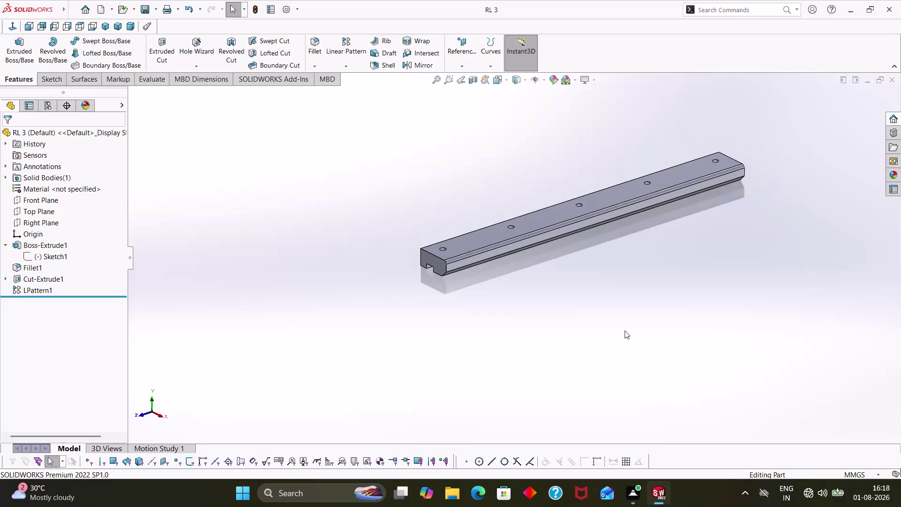
Flip through the Start menu, Widgets and Quick Settings, then open Windows Settings.
click(338, 492)
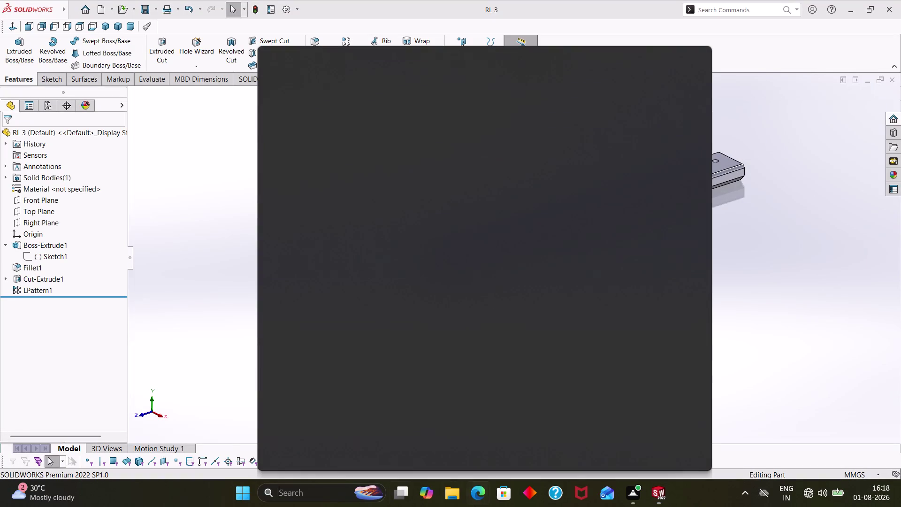
click(770, 277)
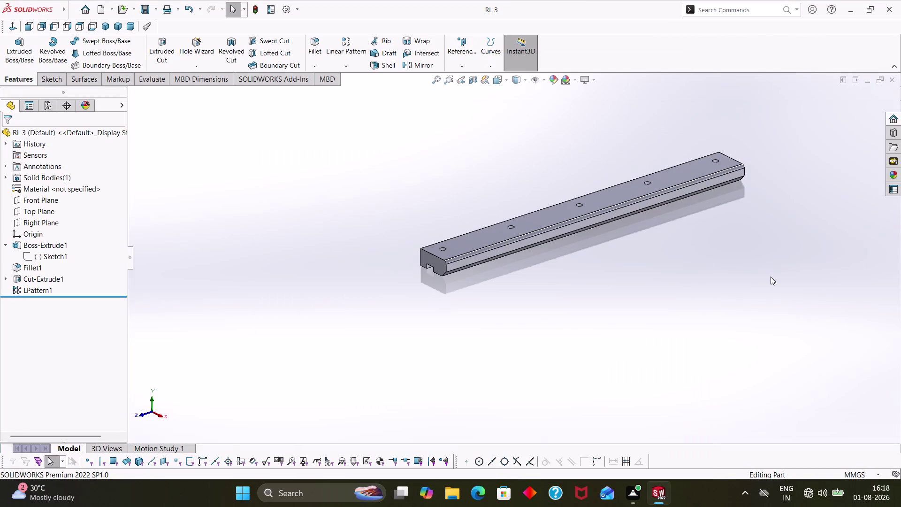
click(348, 485)
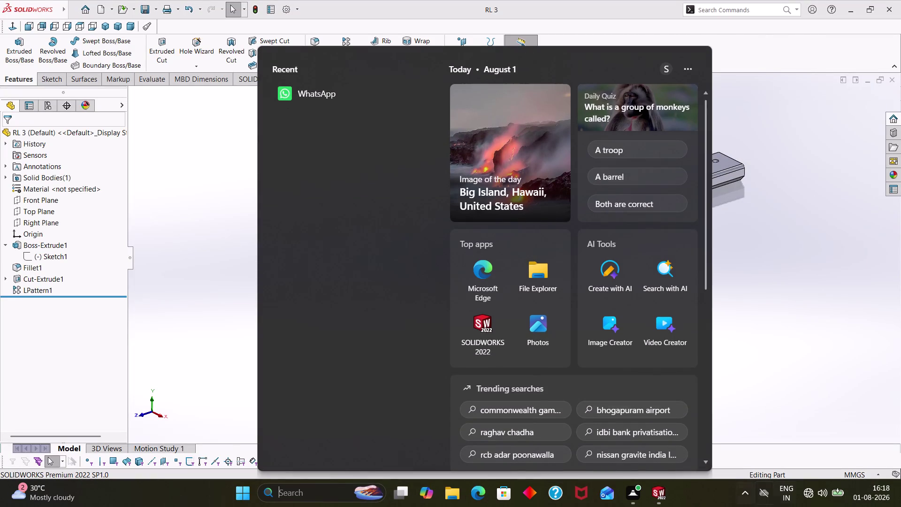
click(827, 425)
click(836, 498)
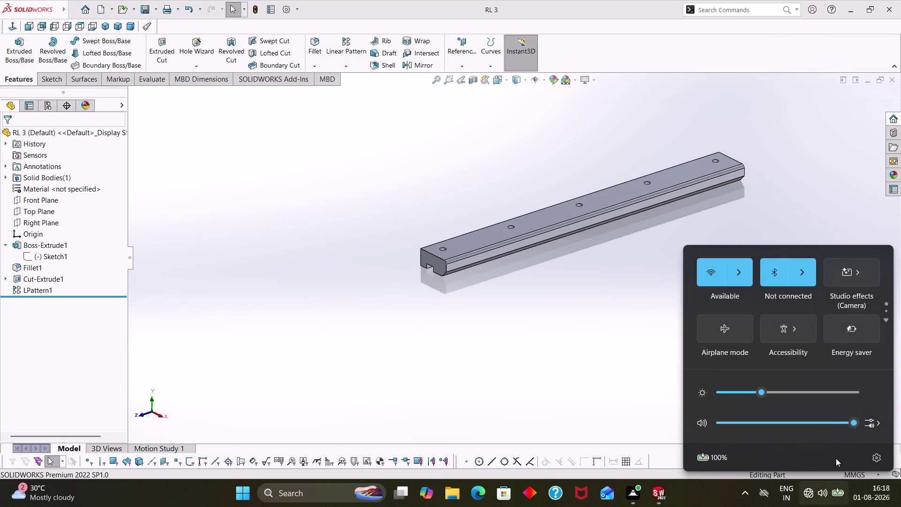
click(878, 457)
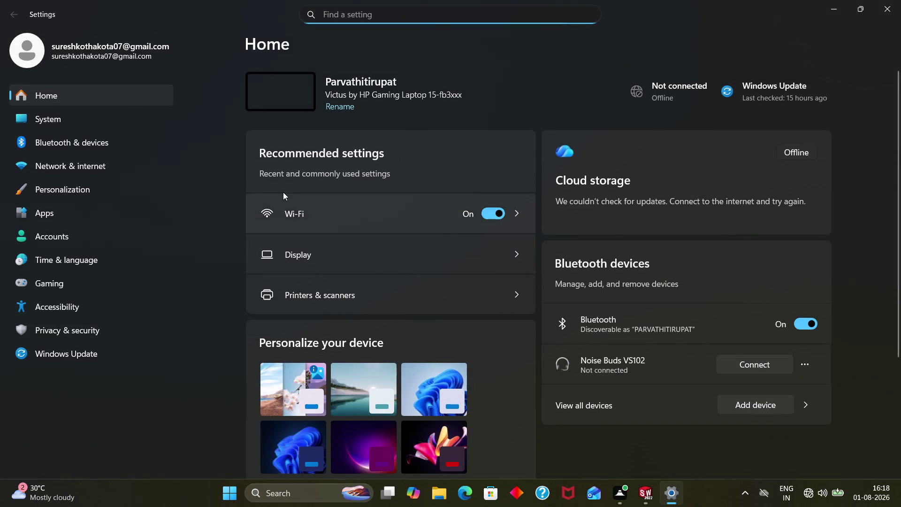
Go to Privacy & security and open the Windows Security page.
click(46, 336)
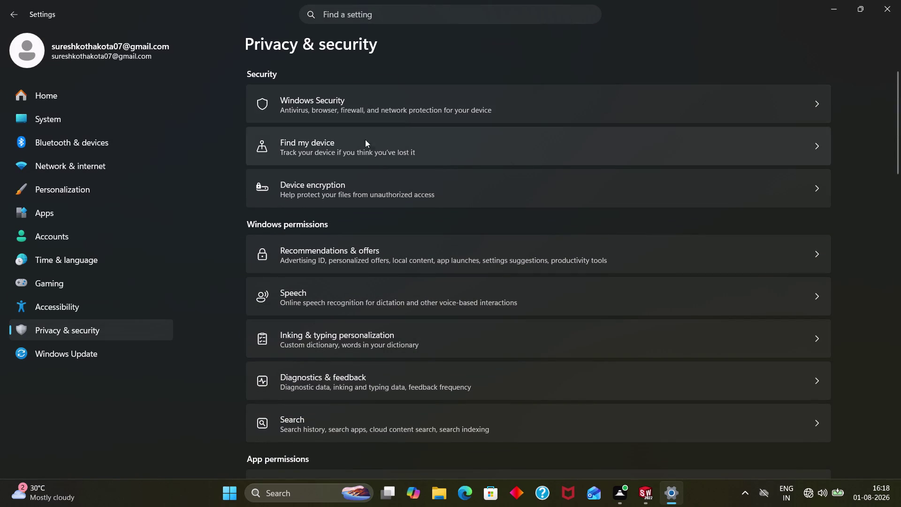
scroll(down, 3)
scroll(down, 3)
scroll(up, 3)
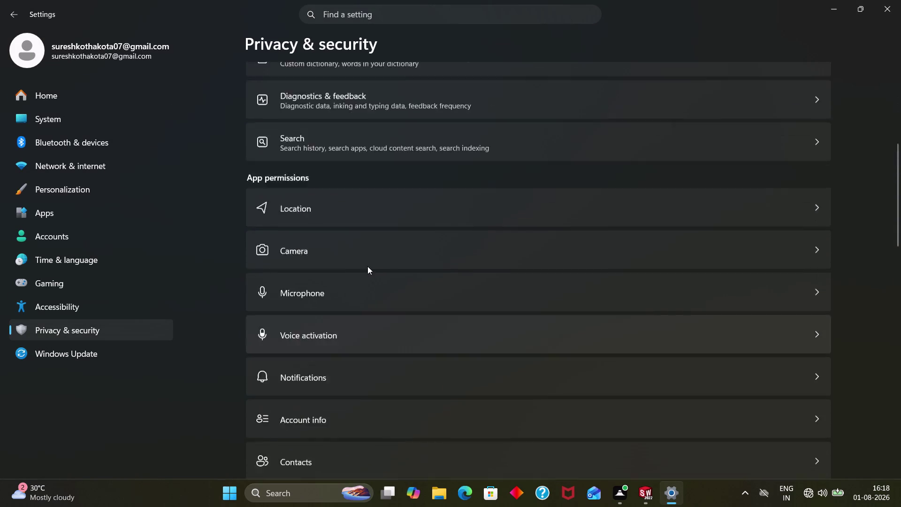
scroll(up, 3)
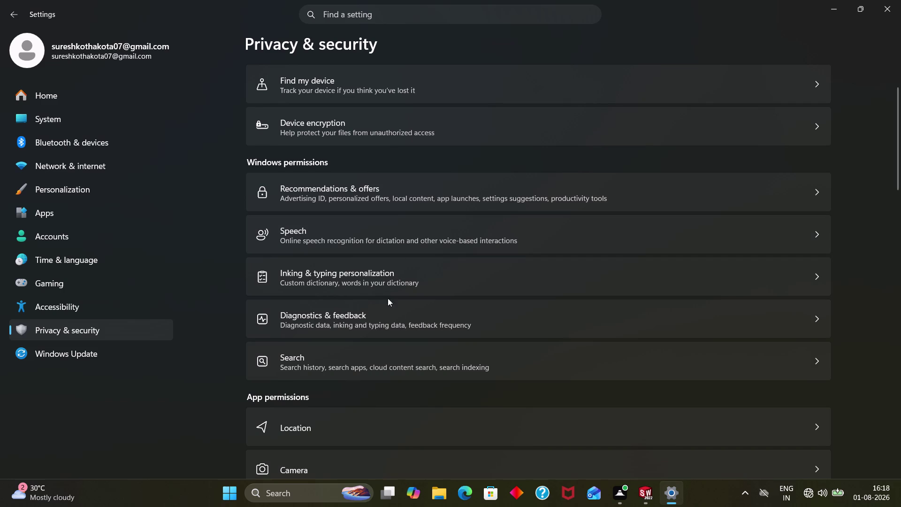
scroll(up, 3)
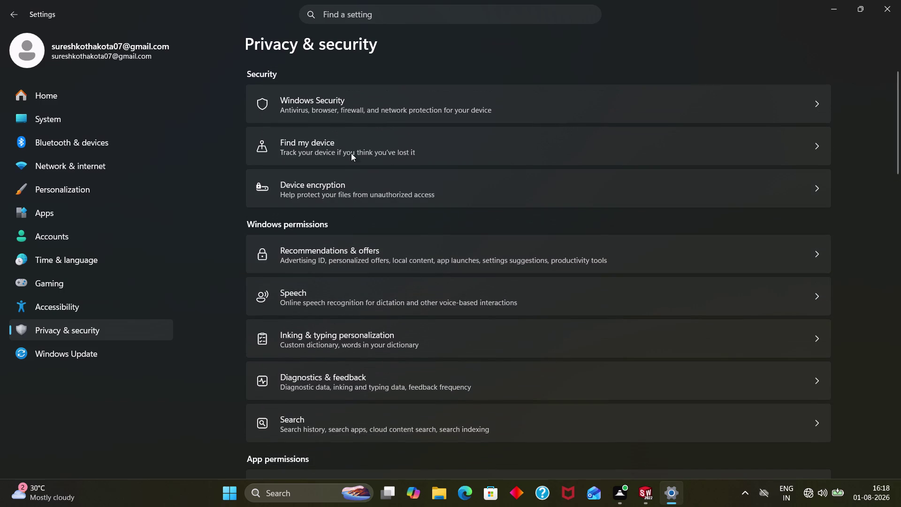
click(348, 102)
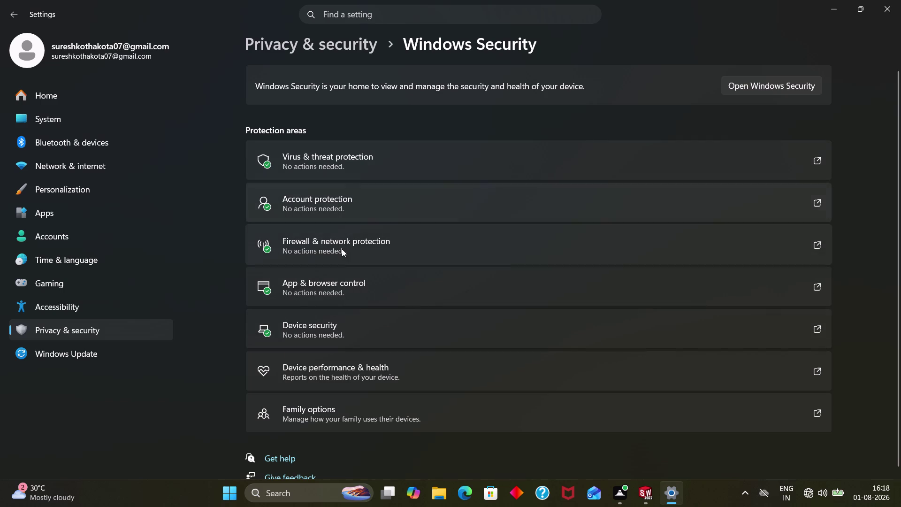
Launch the Windows Security app, close it, then close Settings.
click(325, 173)
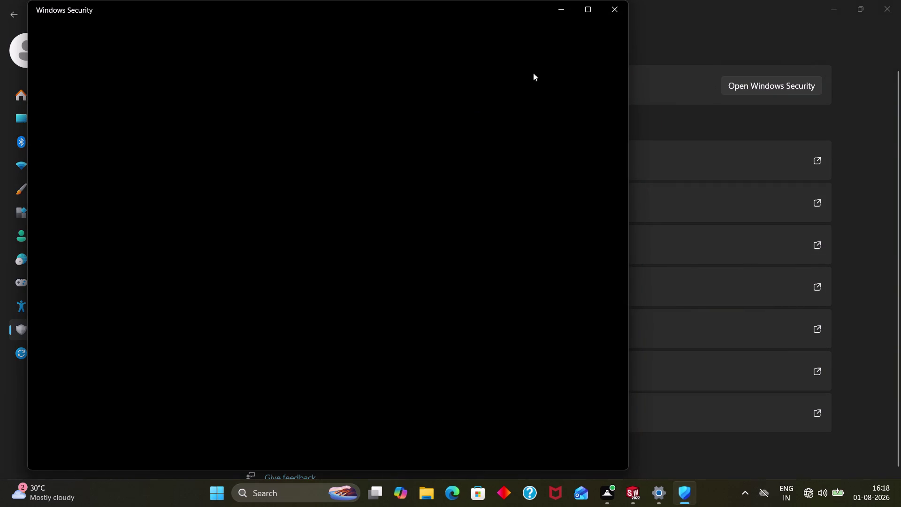
click(618, 10)
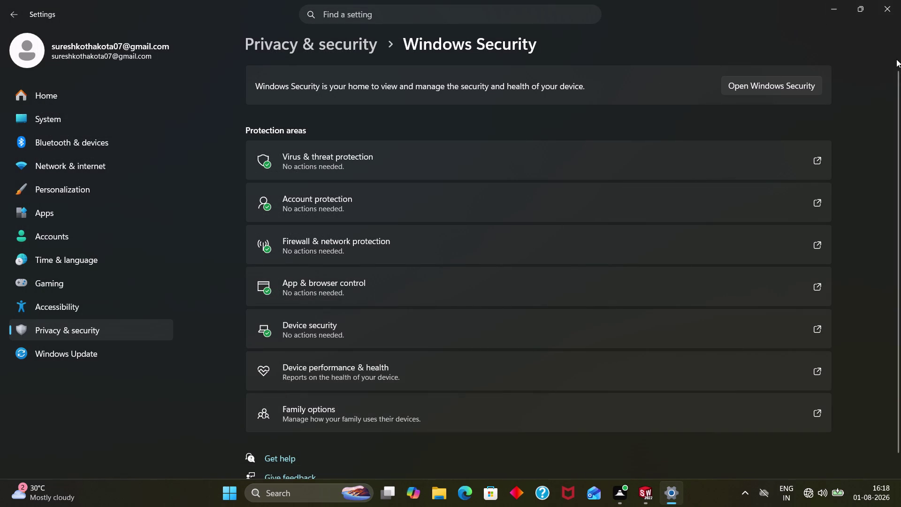
click(885, 12)
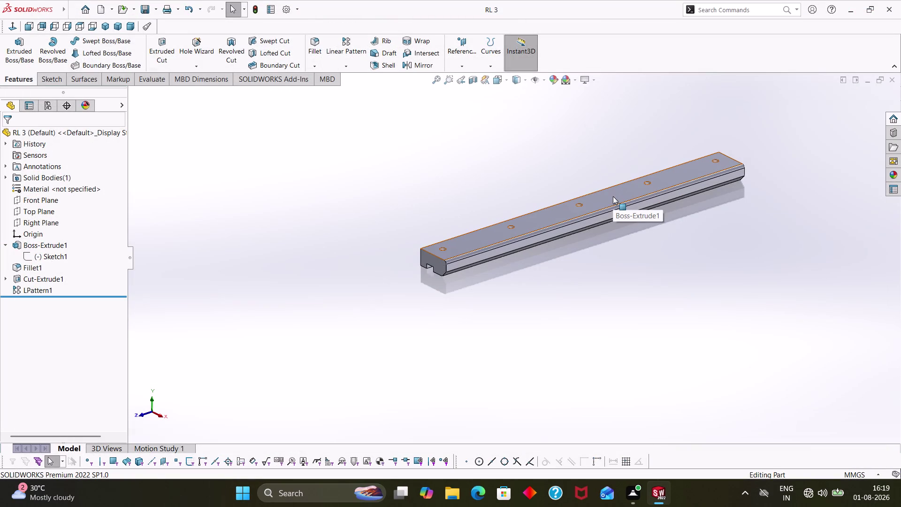
Create a new blank part, Part5, undoing a few stray actions.
key(ctrl+n)
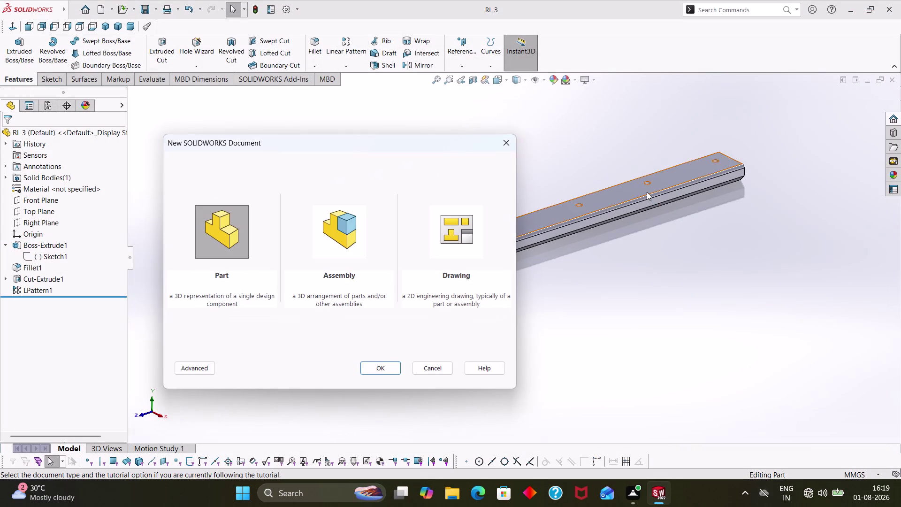
key(Return)
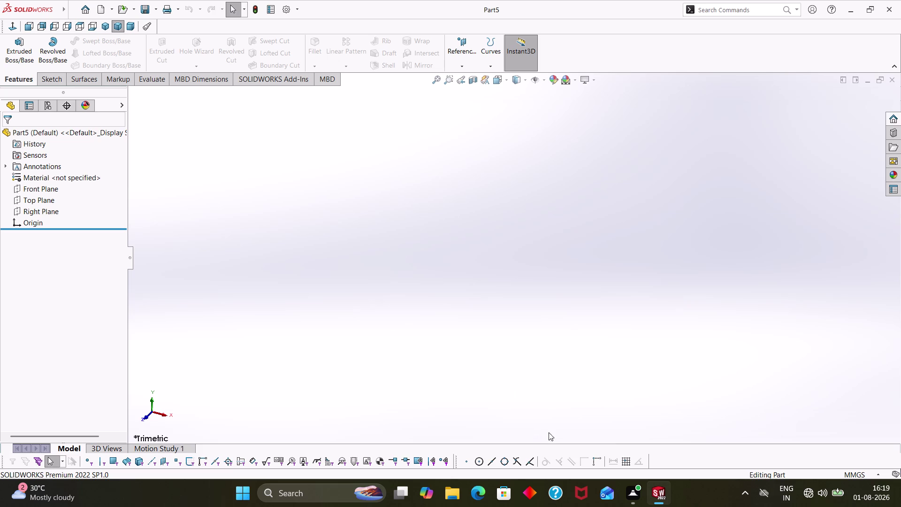
click(39, 75)
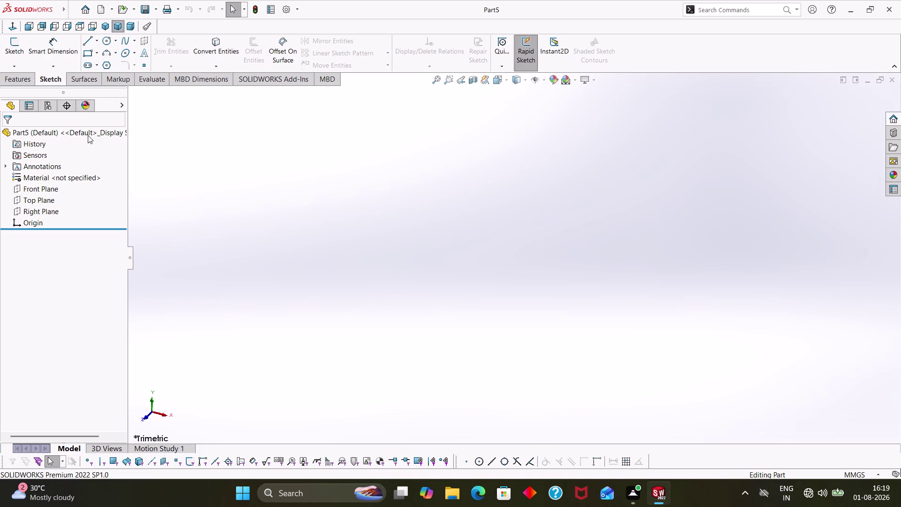
key(ctrl+z)
key(ctrl+z)
key(ctrl+z)
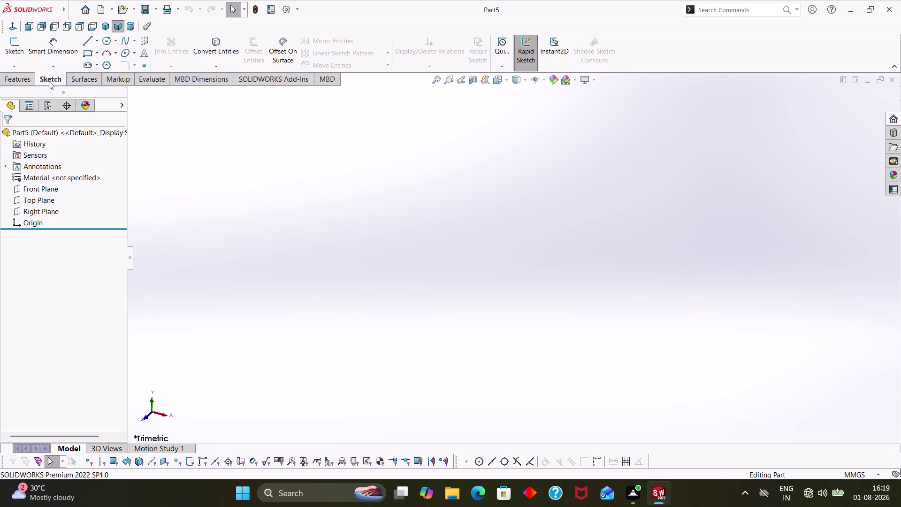
Show the Sketch commands and pick planes in the FeatureManager tree.
click(24, 76)
click(44, 77)
click(47, 191)
click(44, 203)
click(44, 191)
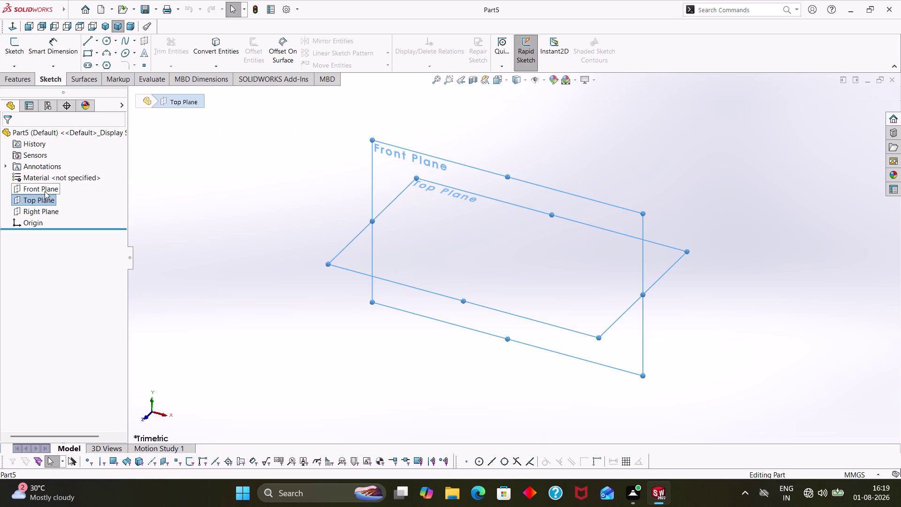
Select the reference planes and view the Right Plane normal to the screen.
click(39, 210)
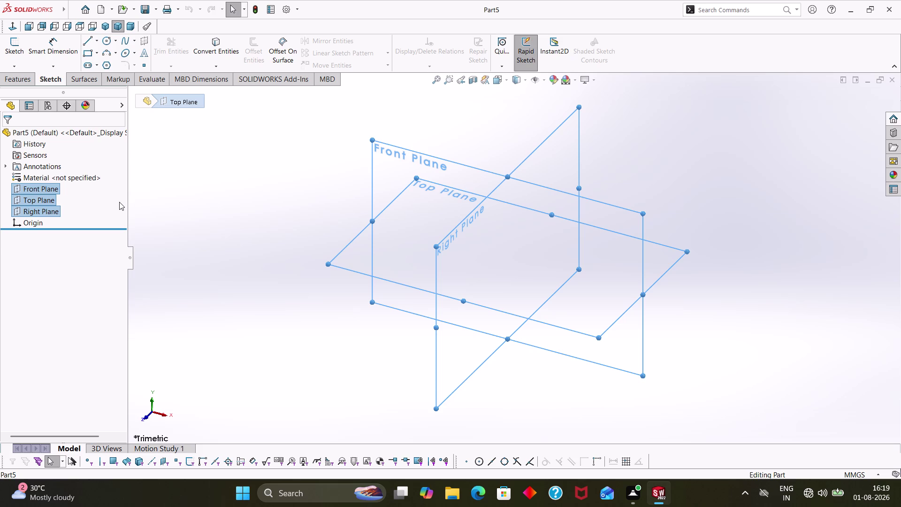
right_click(52, 209)
click(85, 201)
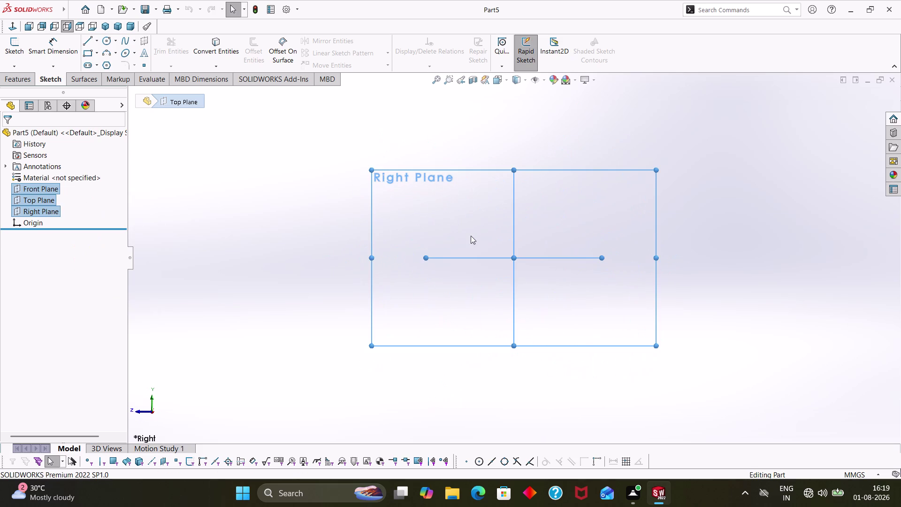
scroll(up, 3)
click(26, 211)
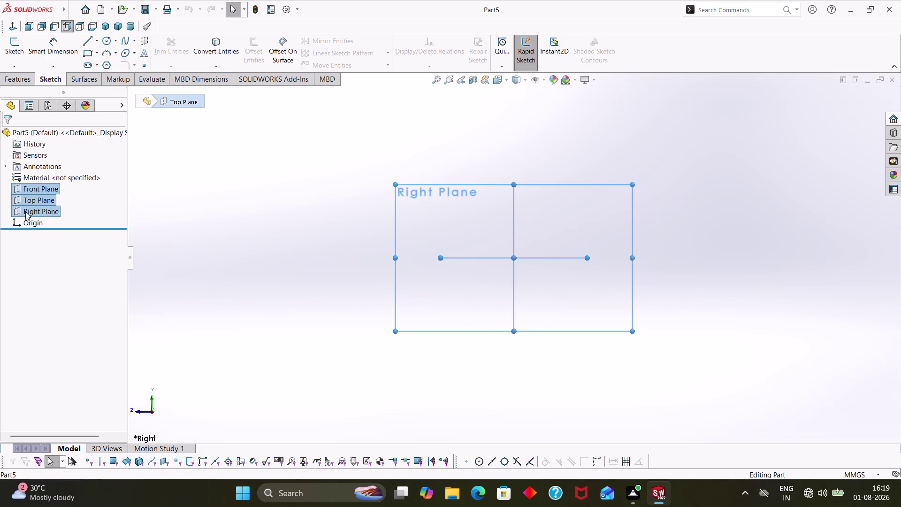
click(72, 202)
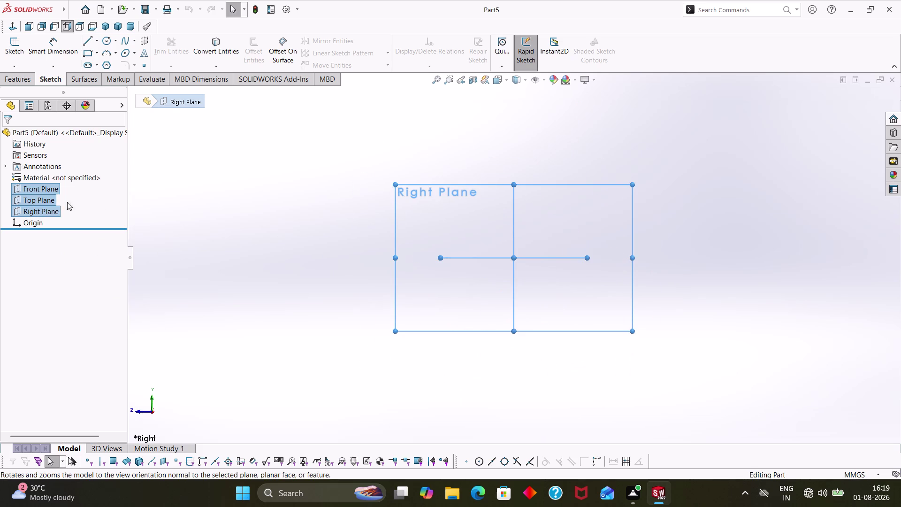
Reselect among Front, Top and Right Plane and start Sketch1 on Right Plane.
click(46, 186)
click(57, 172)
click(48, 195)
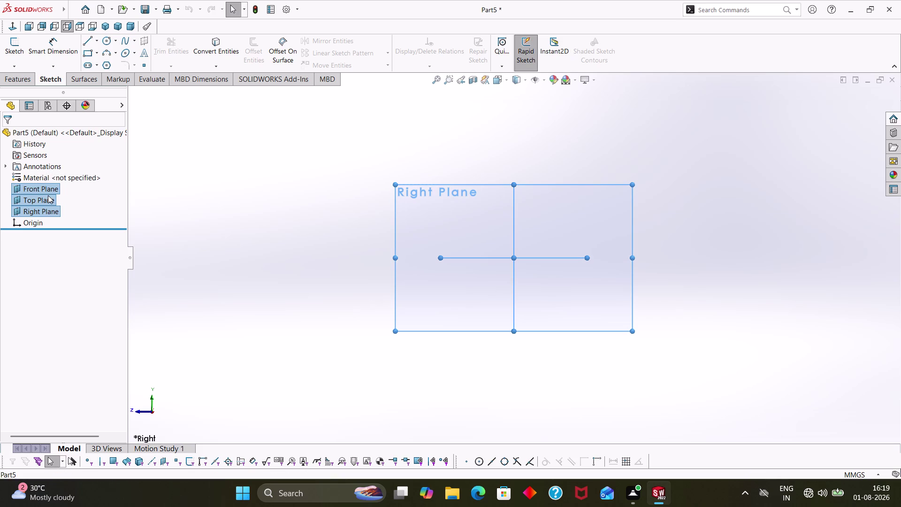
click(56, 182)
click(51, 205)
click(50, 210)
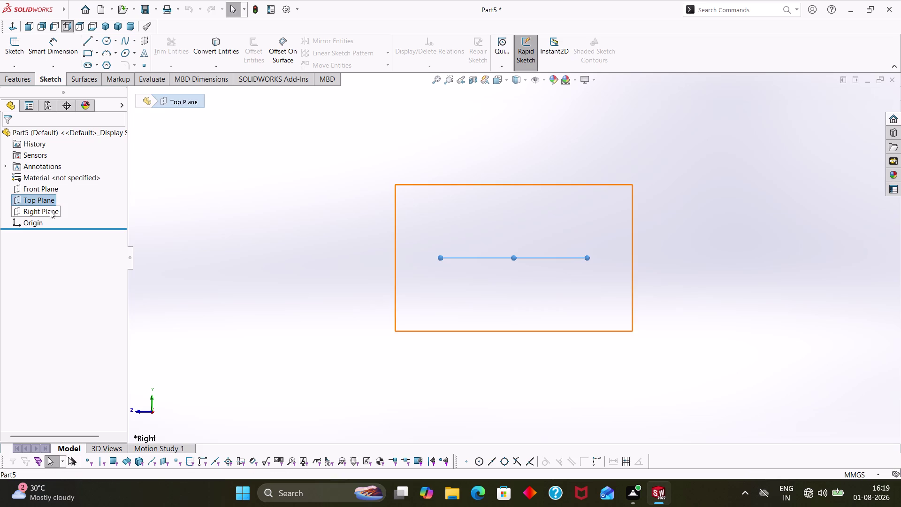
click(61, 196)
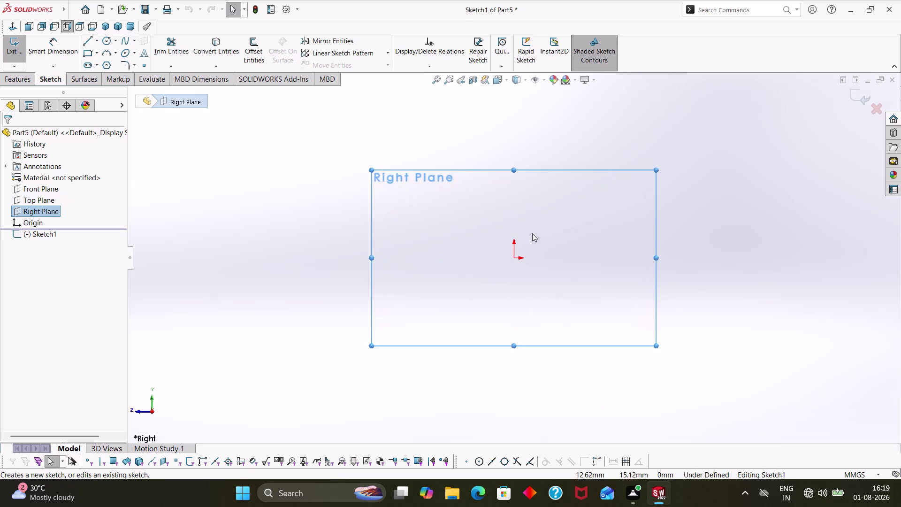
Draw the upright line at the origin and undo a misplaced top line.
scroll(up, 3)
right_drag(322, 203, 392, 211)
right_drag(329, 244, 226, 234)
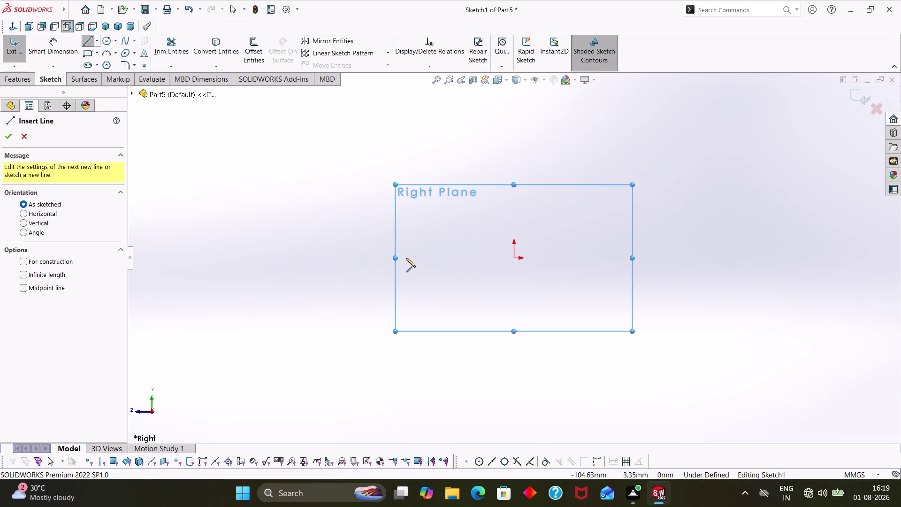
click(516, 258)
click(514, 212)
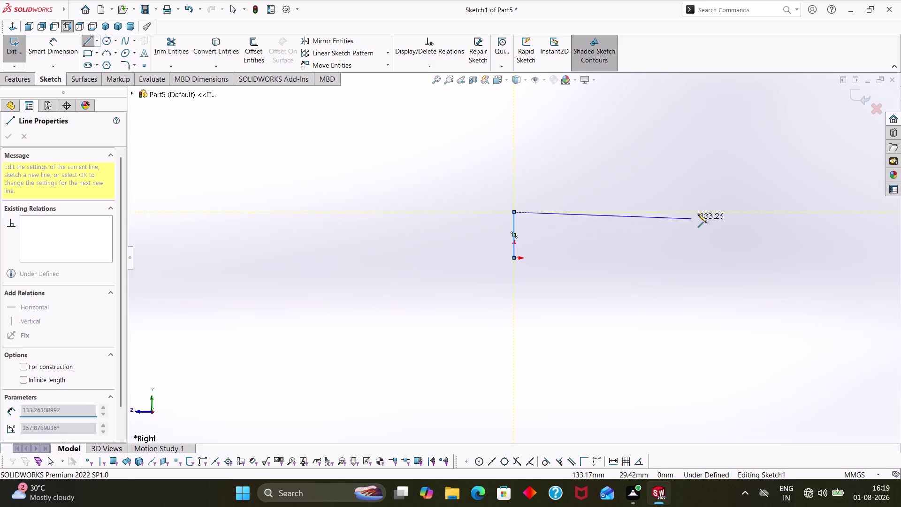
click(704, 209)
key(ctrl+z)
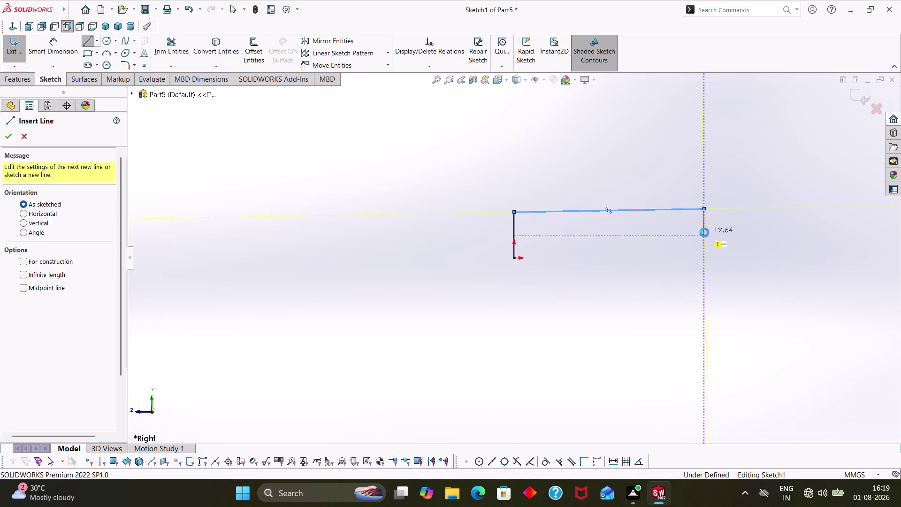
right_drag(660, 224, 471, 250)
Draw the top edge, right side and lower steps, closing back at the origin.
click(512, 212)
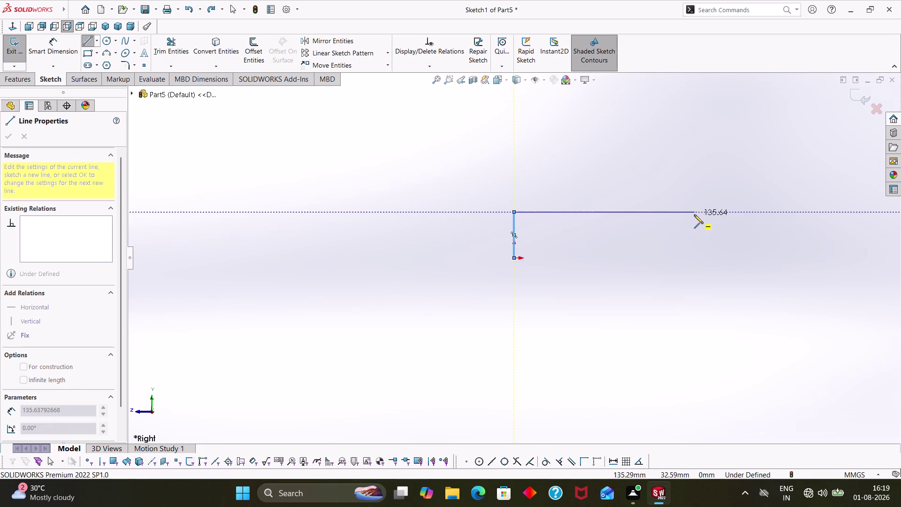
click(695, 213)
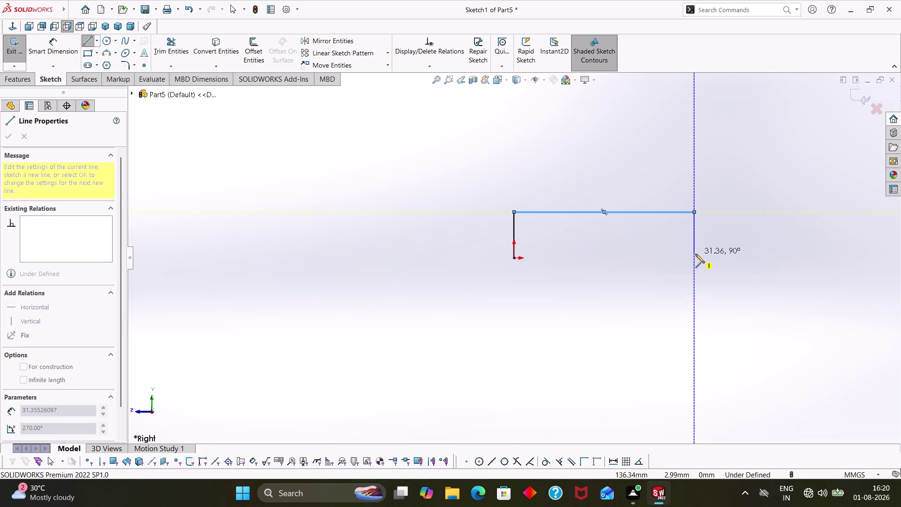
click(696, 253)
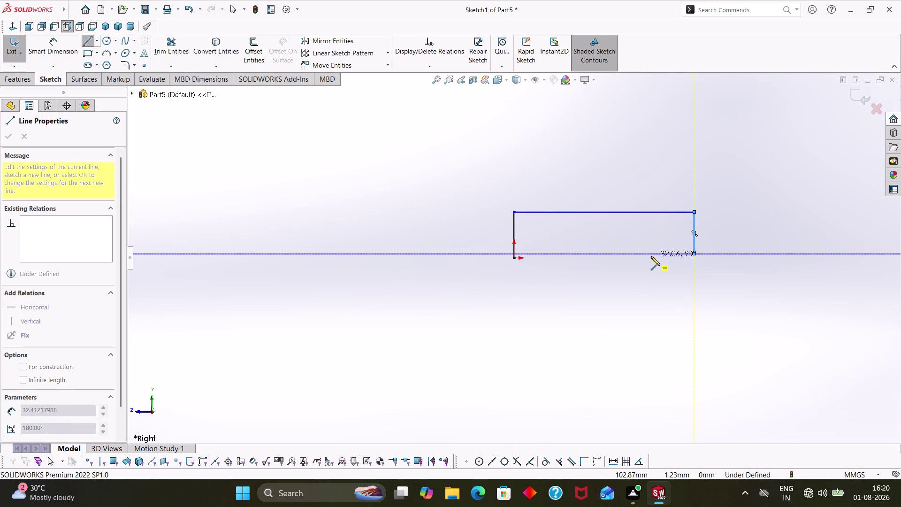
click(647, 255)
click(645, 275)
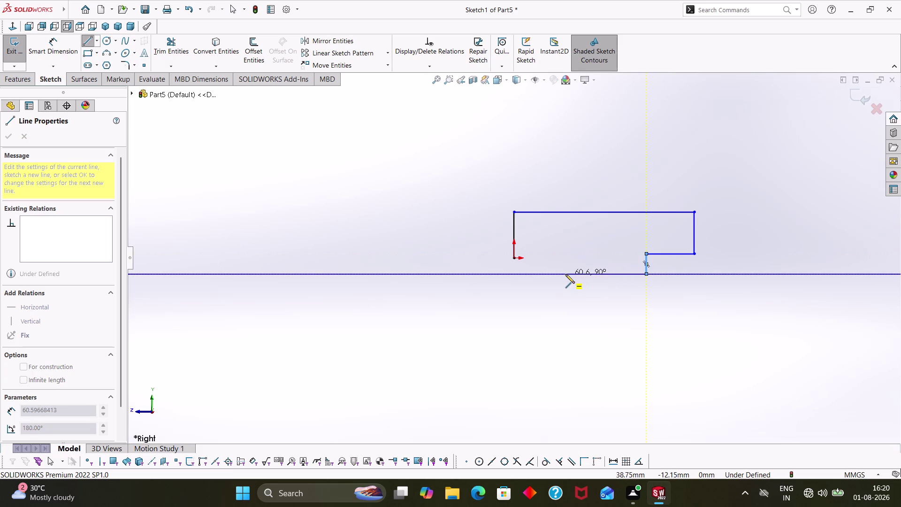
click(565, 273)
click(565, 256)
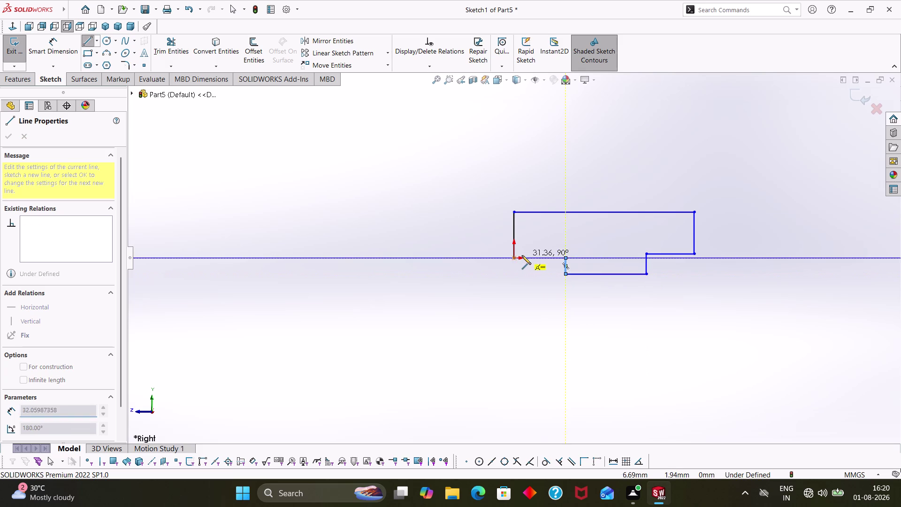
click(514, 259)
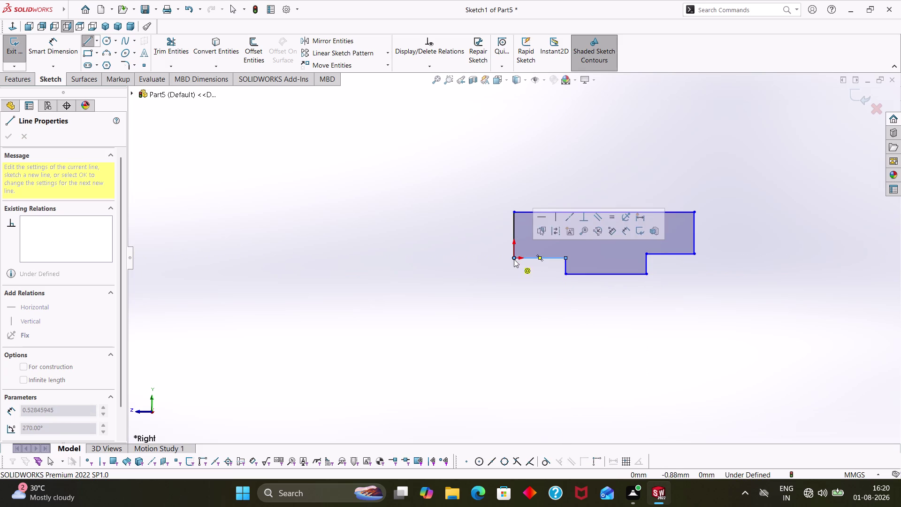
Exit the Line tool and begin dimensioning with a mouse gesture.
key(Escape)
key(Escape)
key(Escape)
right_drag(546, 342, 539, 242)
click(514, 209)
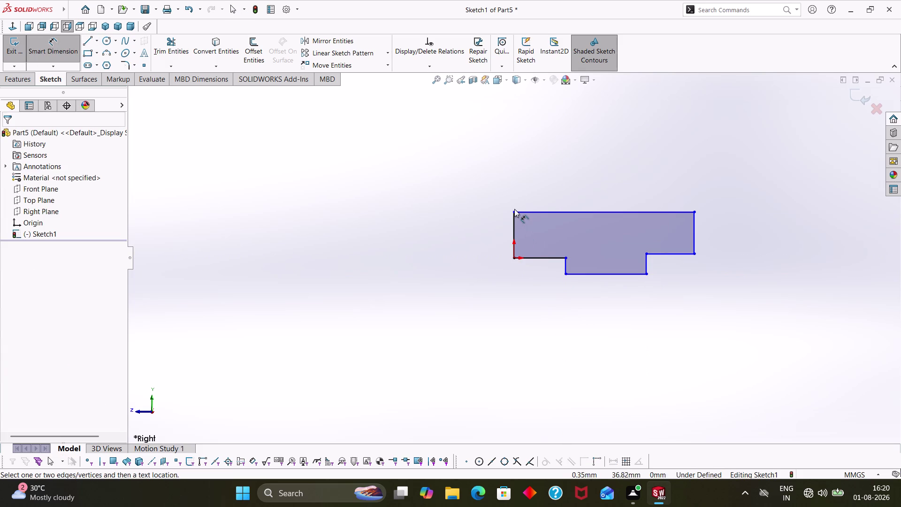
Add the 40 overall height and 10 step height dimensions on the left.
click(514, 214)
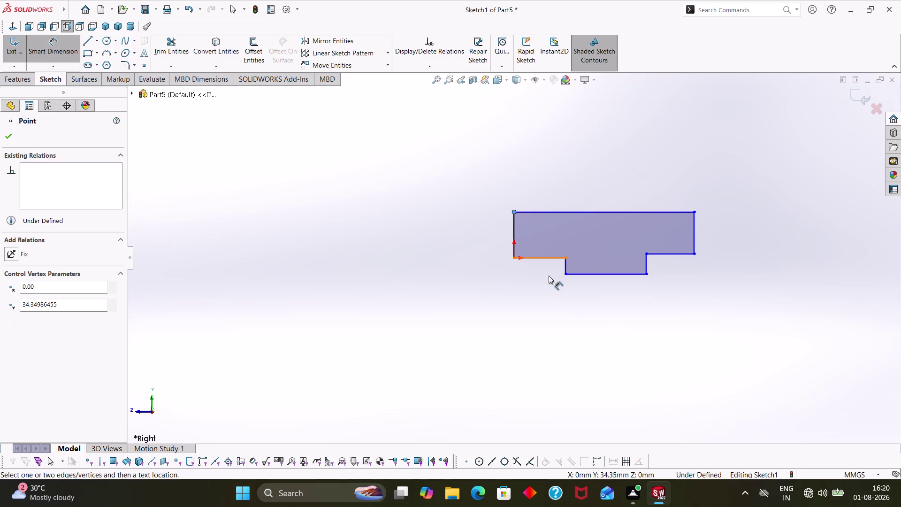
click(564, 274)
click(459, 260)
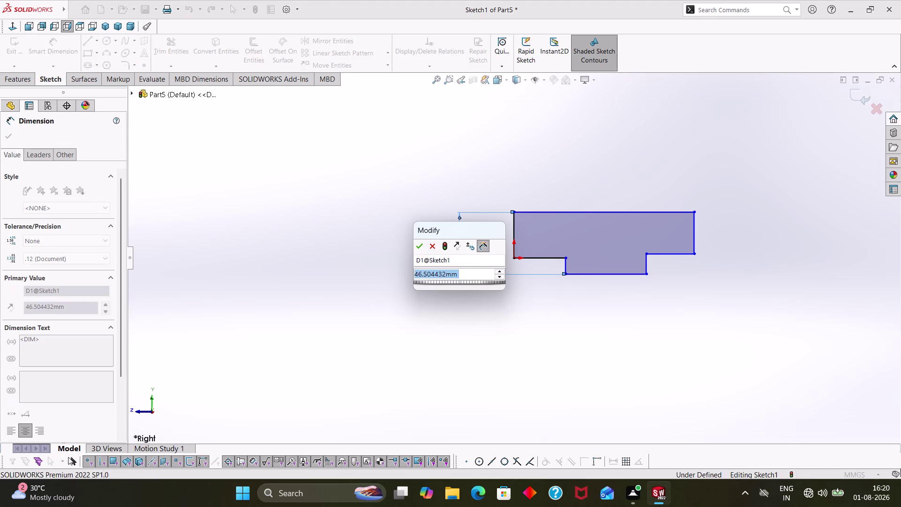
text(40)
key(Return)
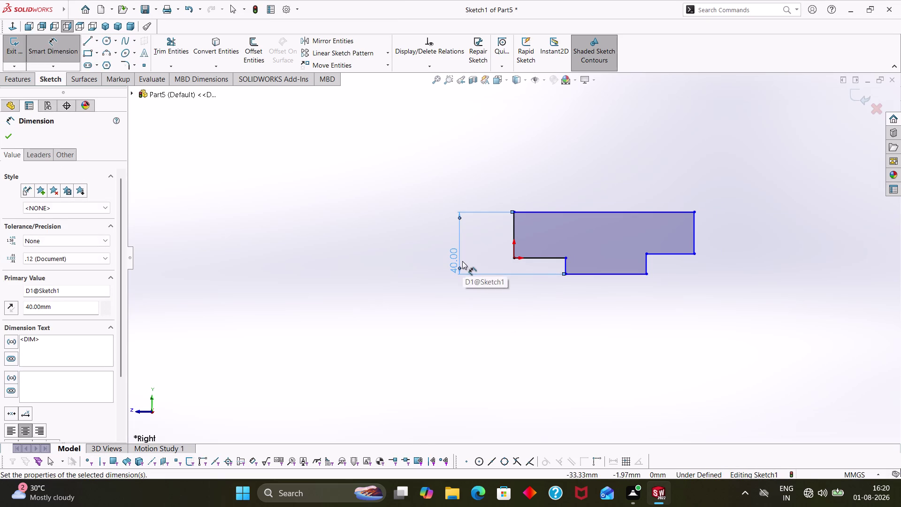
click(457, 282)
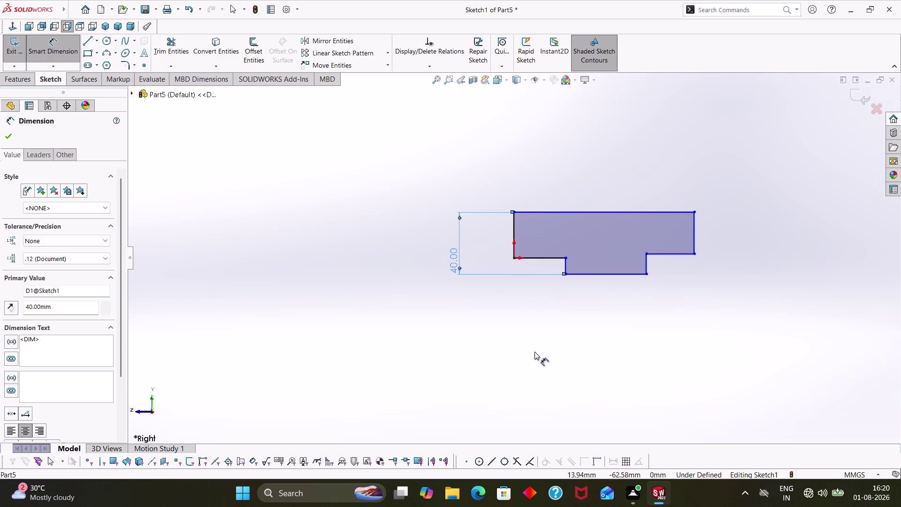
click(566, 265)
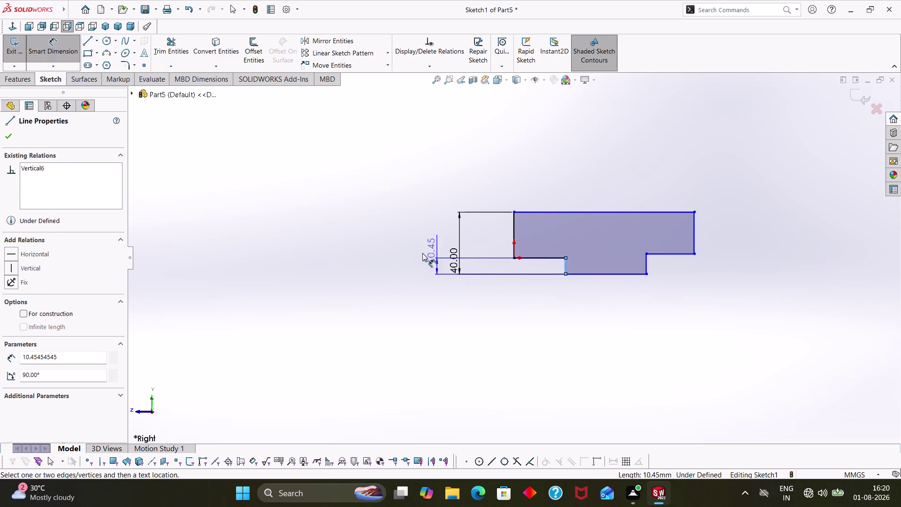
click(417, 254)
text(10)
key(Return)
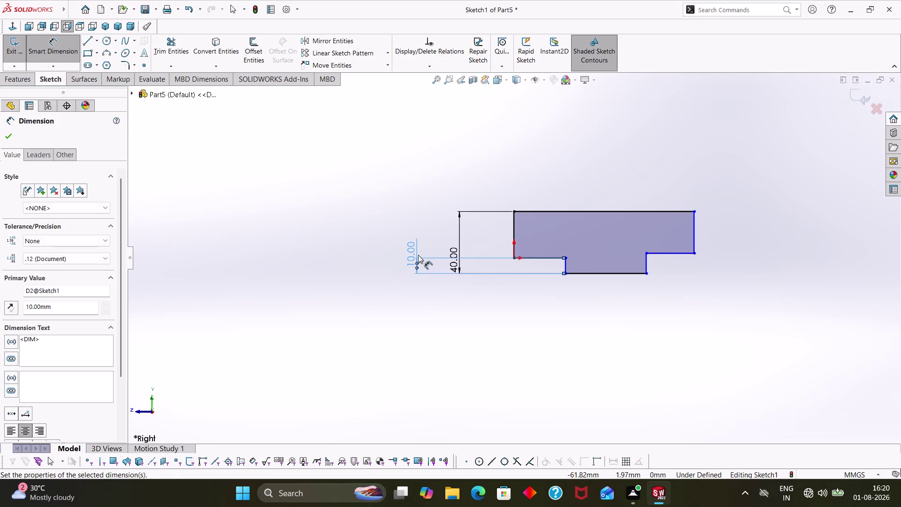
Dimension the top edge with a 248 overall length.
click(563, 323)
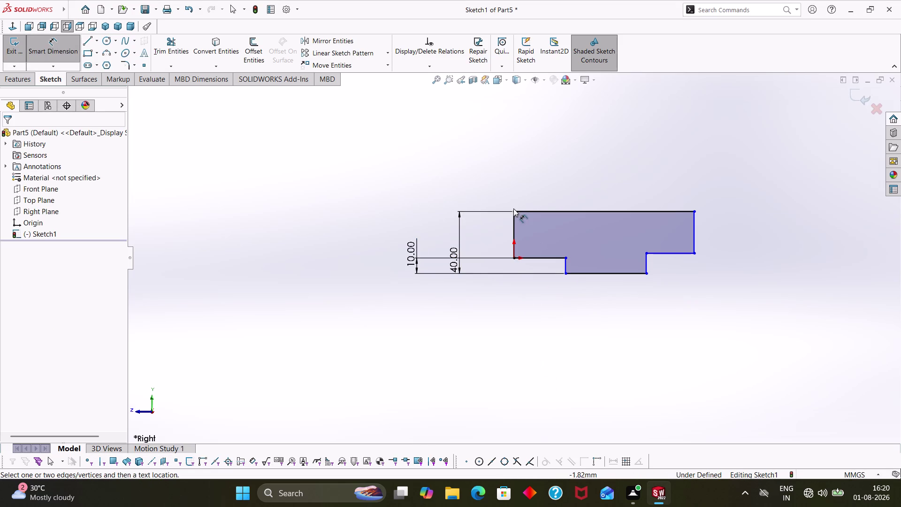
click(515, 209)
click(695, 208)
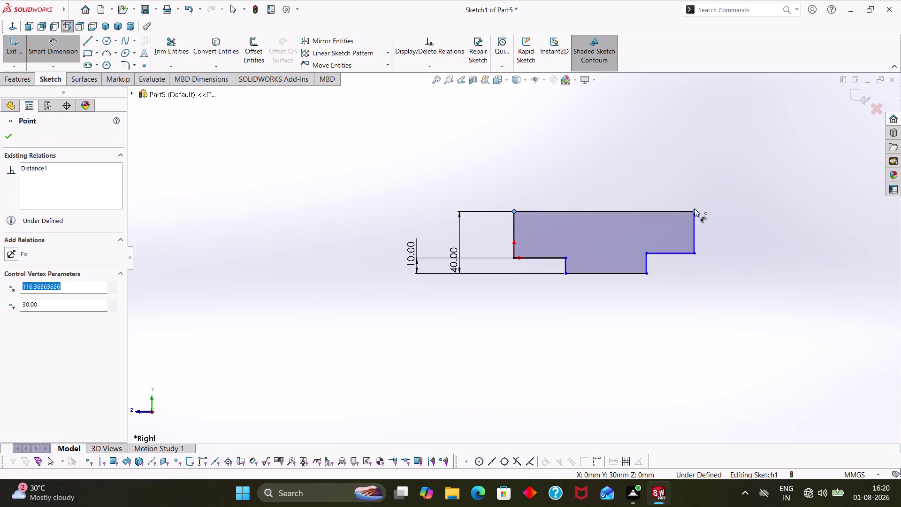
click(623, 177)
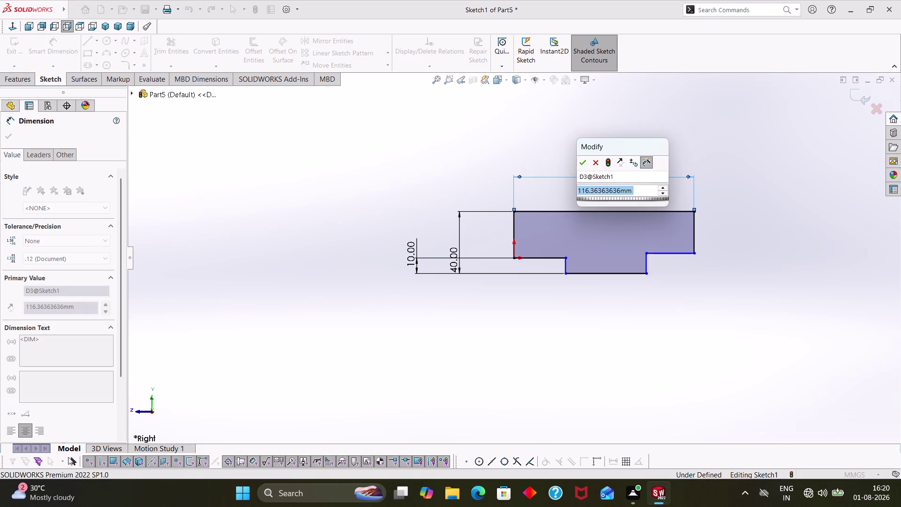
text(2)
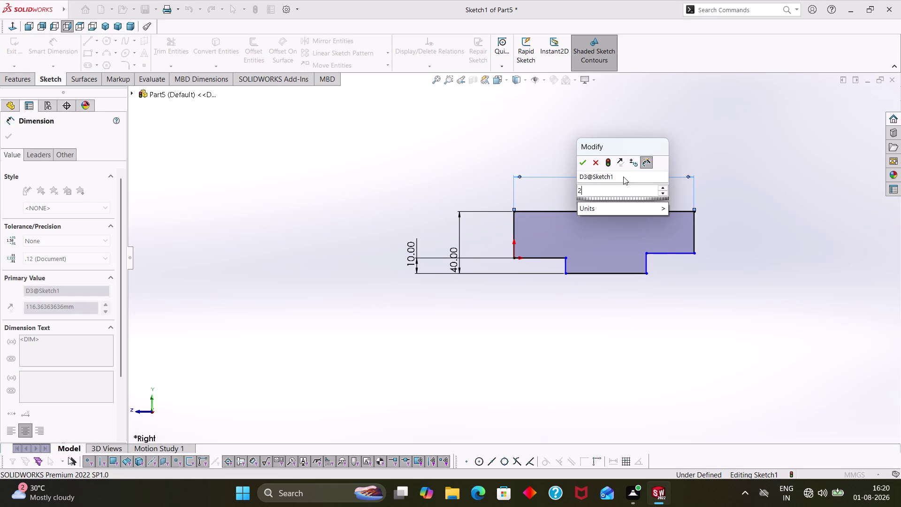
text(48)
key(Return)
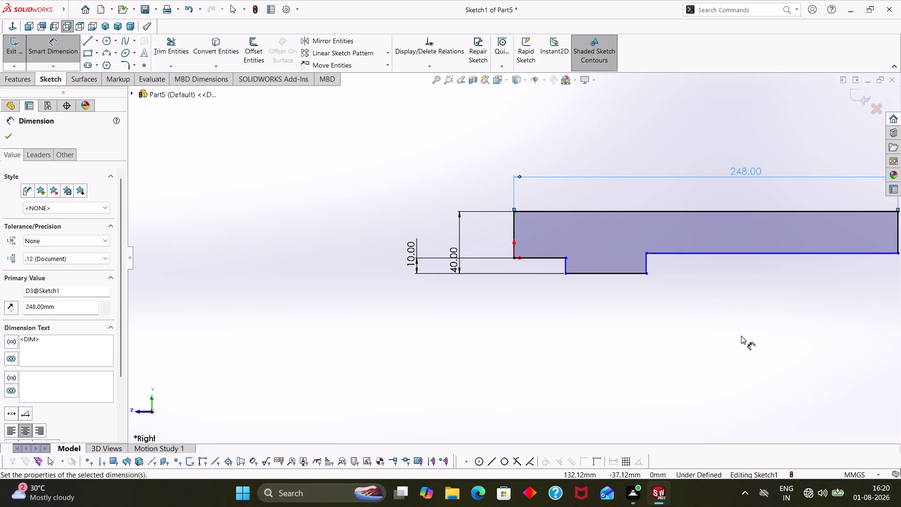
Drag the lower step's edge to widen it toward the right.
scroll(up, 3)
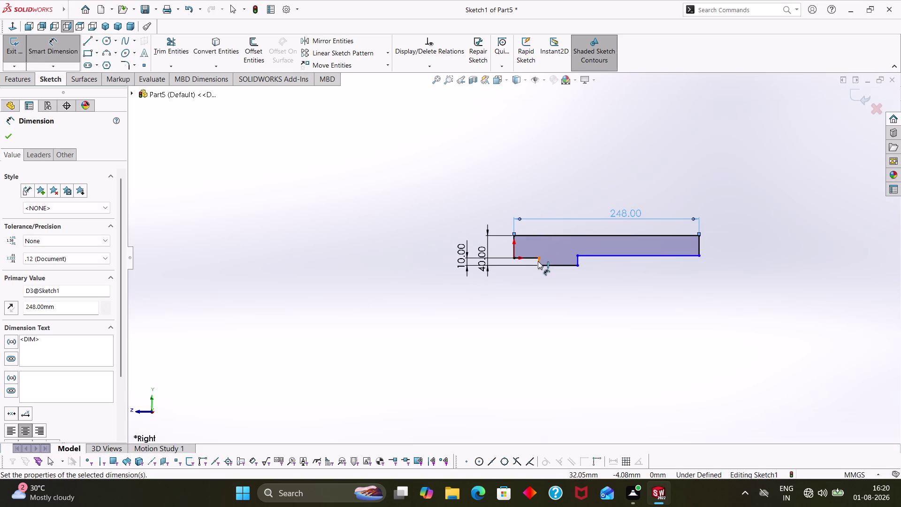
drag(578, 258, 641, 264)
key(Escape)
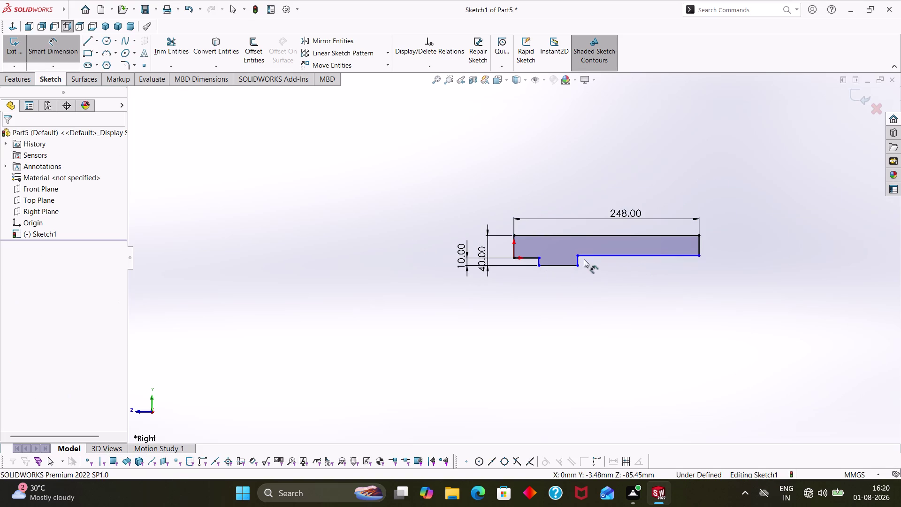
key(Escape)
drag(577, 255, 624, 256)
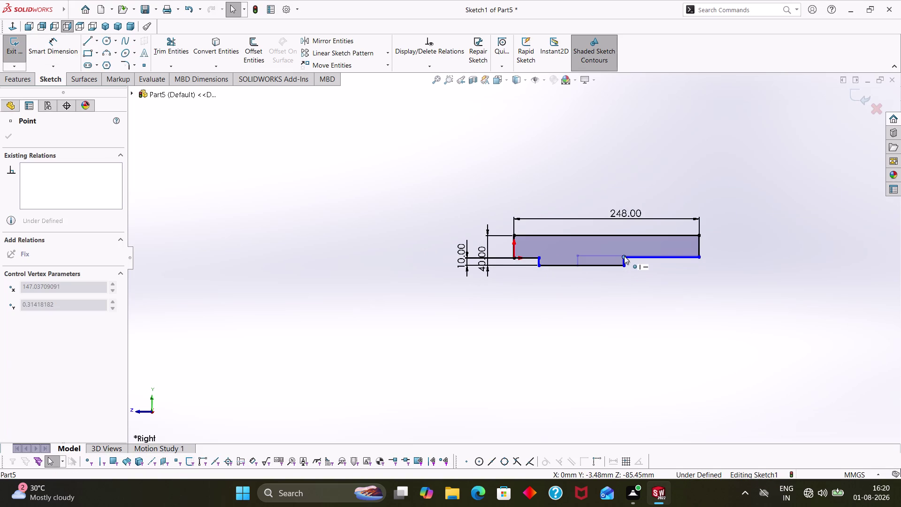
drag(624, 256, 624, 255)
Select both bottom edges of the lower step in the Properties PropertyManager.
click(623, 303)
click(532, 257)
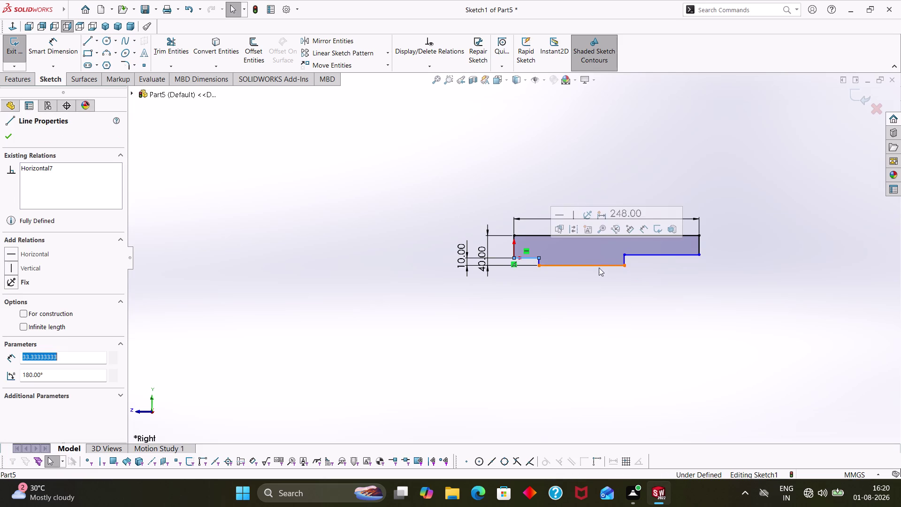
click(641, 255)
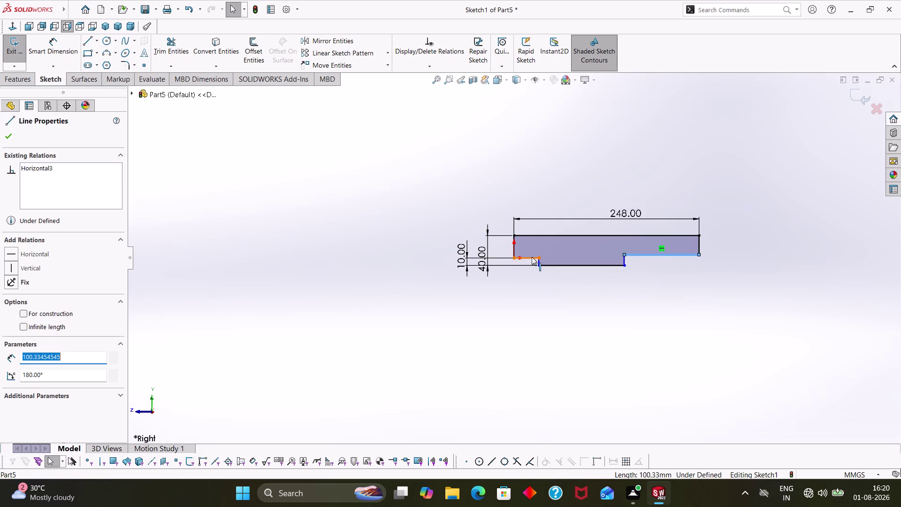
click(532, 257)
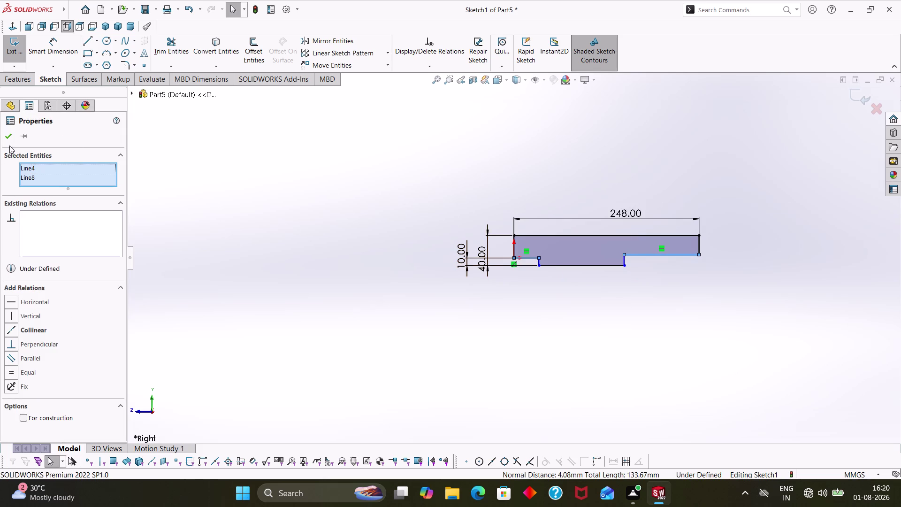
click(10, 140)
click(683, 433)
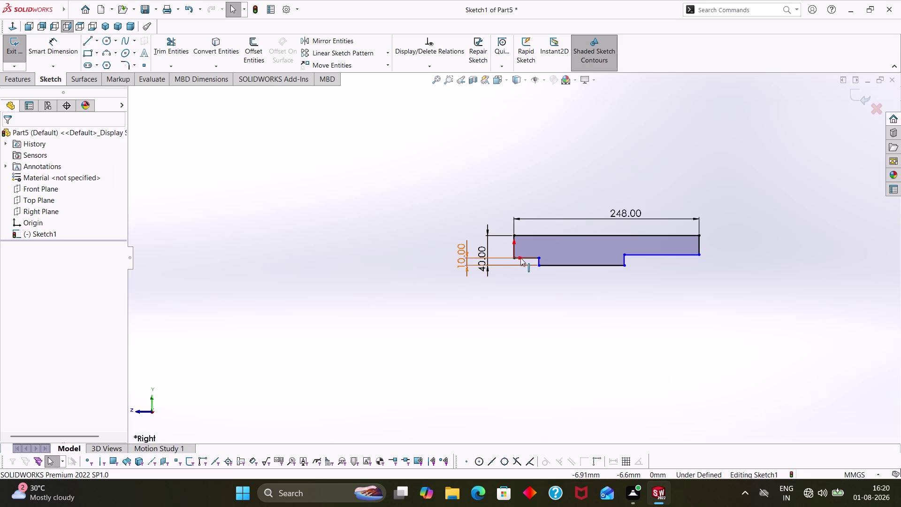
key(Escape)
Reselect the two lower edges and change their relations in the PropertyManager.
click(528, 258)
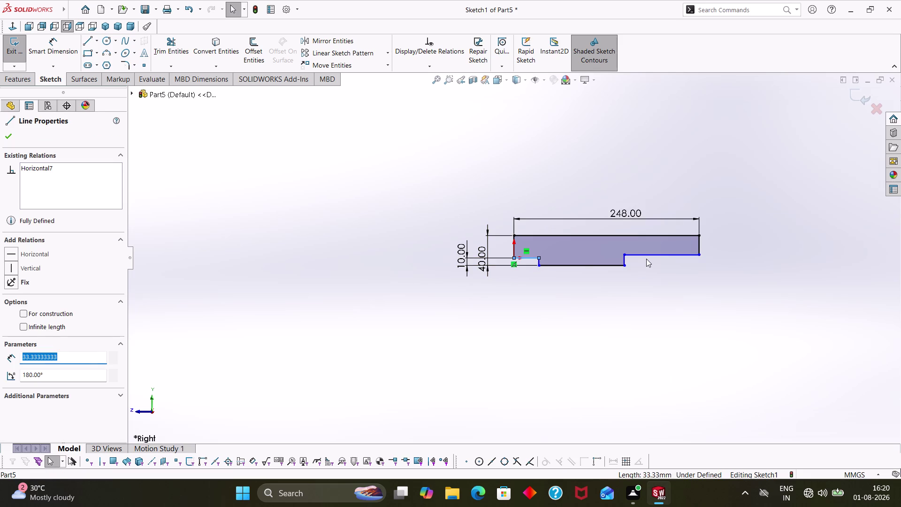
click(646, 253)
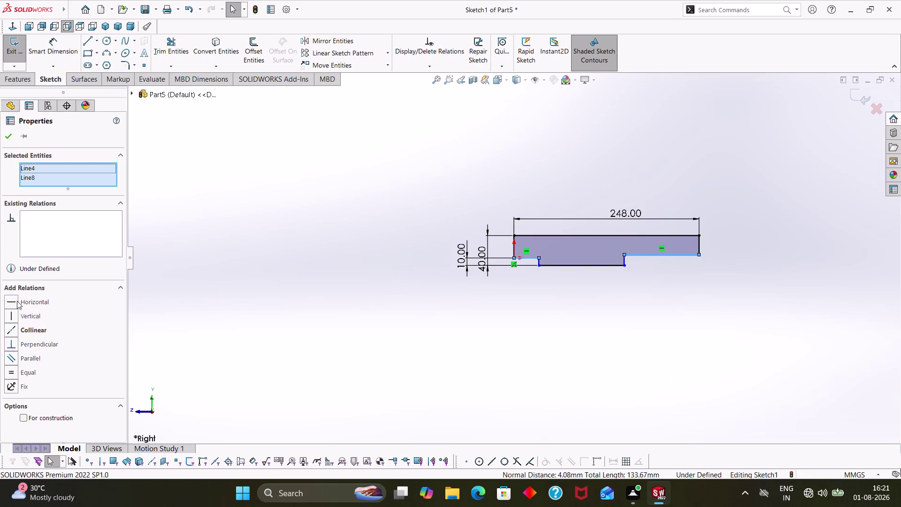
click(17, 298)
click(5, 141)
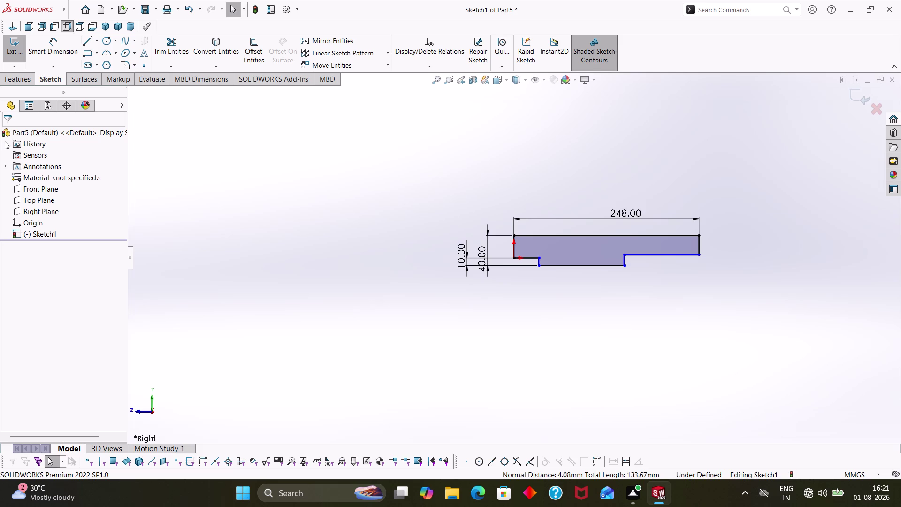
scroll(up, 3)
right_drag(574, 344, 586, 239)
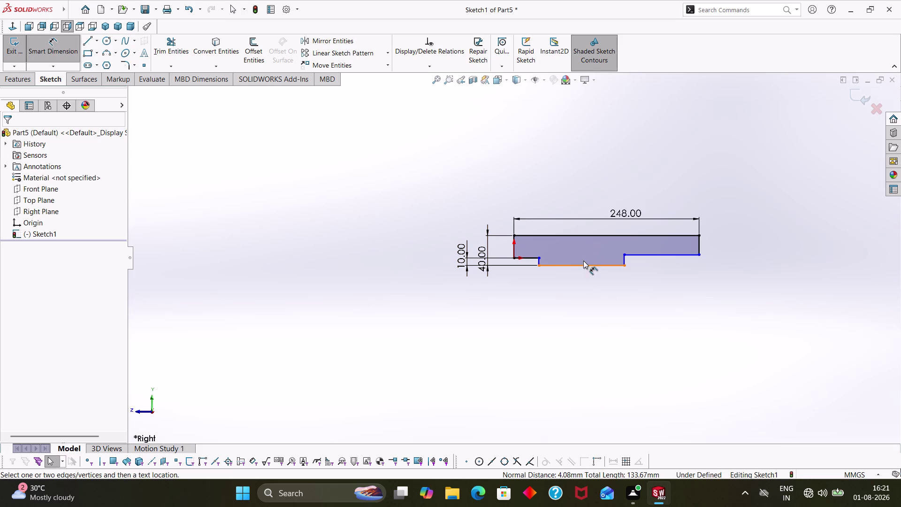
Dimension the lower step's bottom edge at 138 mm, placed below the profile.
click(584, 267)
click(581, 330)
text(1)
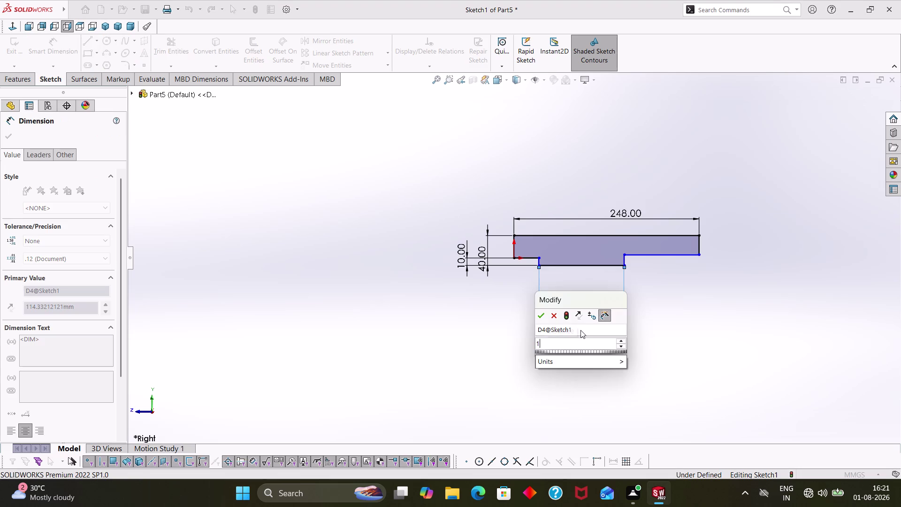
text(38)
key(Return)
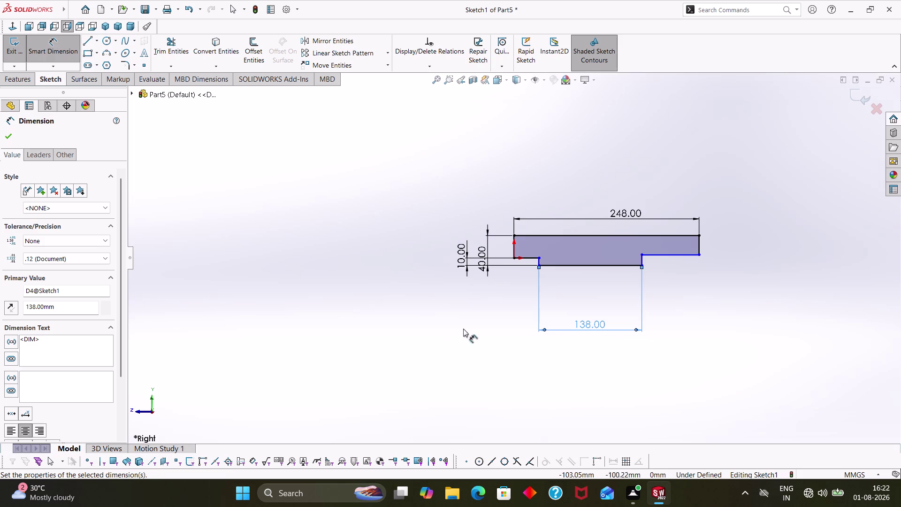
click(661, 324)
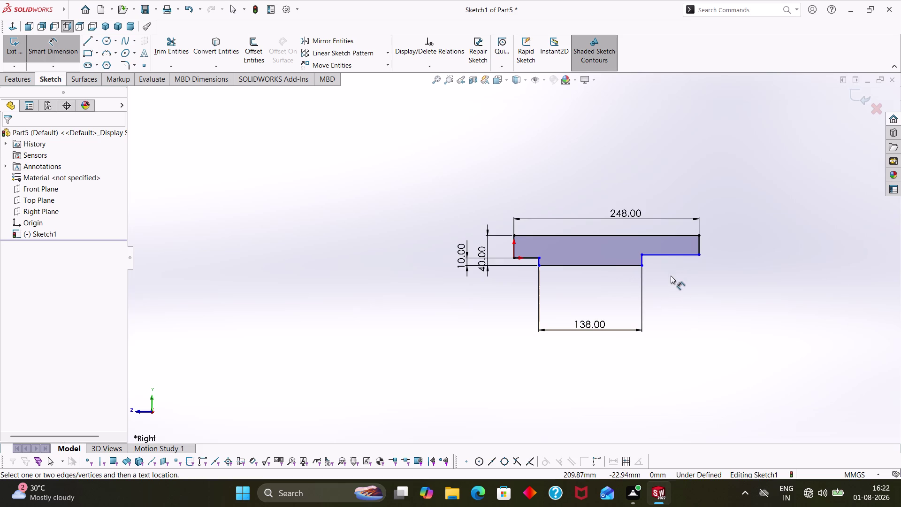
Give the two lower edges an equal-length relation.
key(Escape)
key(Escape)
click(670, 257)
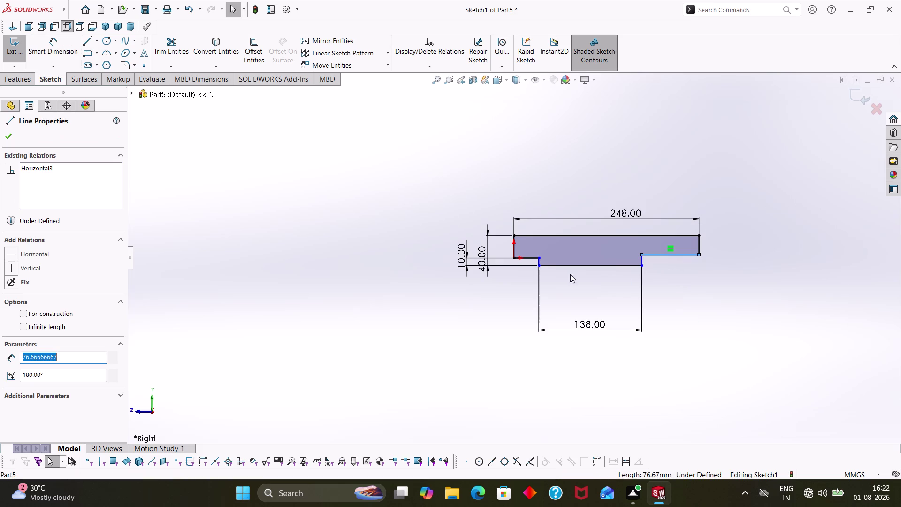
click(532, 258)
click(10, 366)
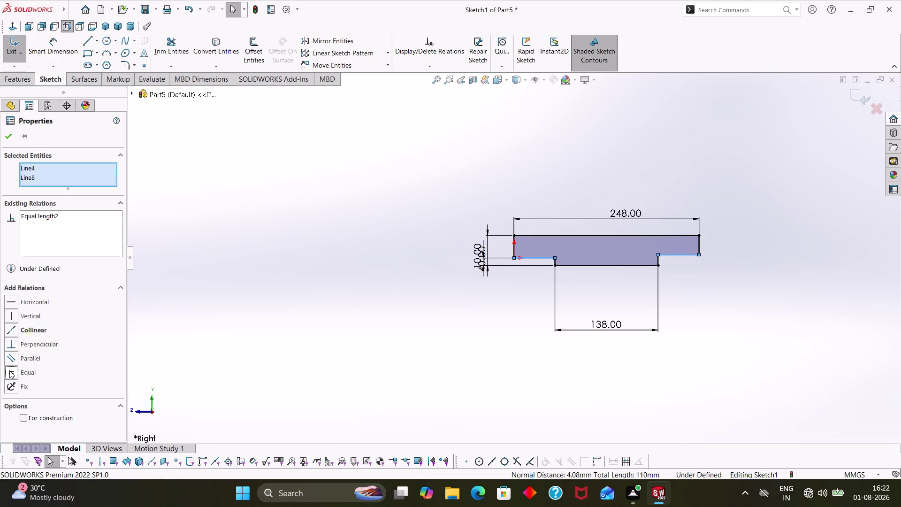
click(6, 140)
Add a 55.00 dimension to the short right step line, then undo it.
right_drag(497, 385, 499, 289)
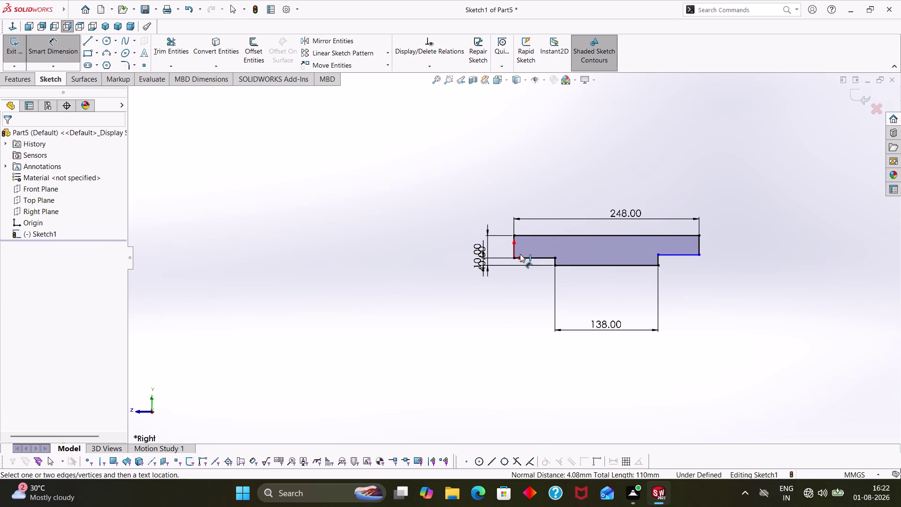
click(679, 253)
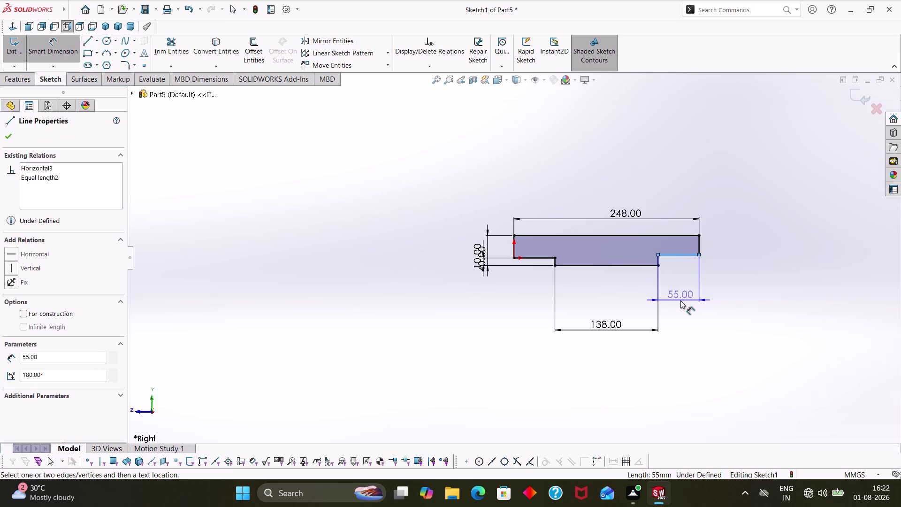
click(683, 301)
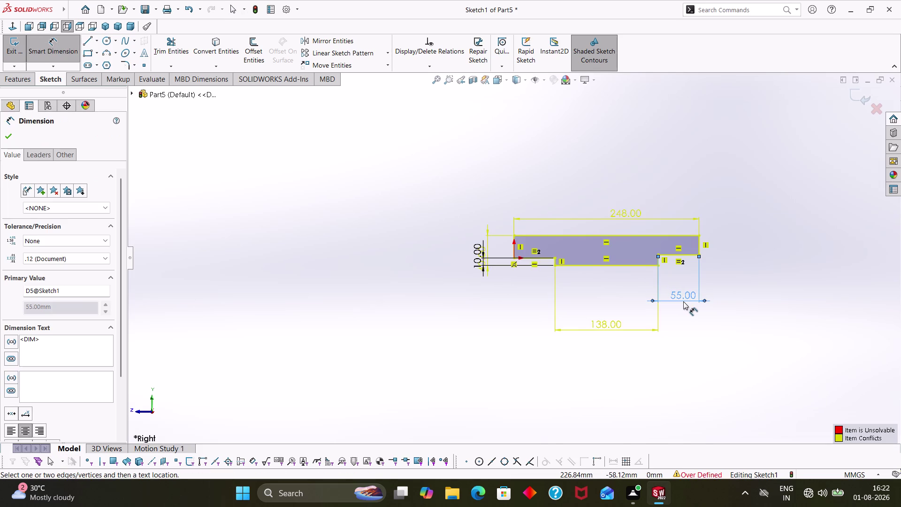
key(ctrl+z)
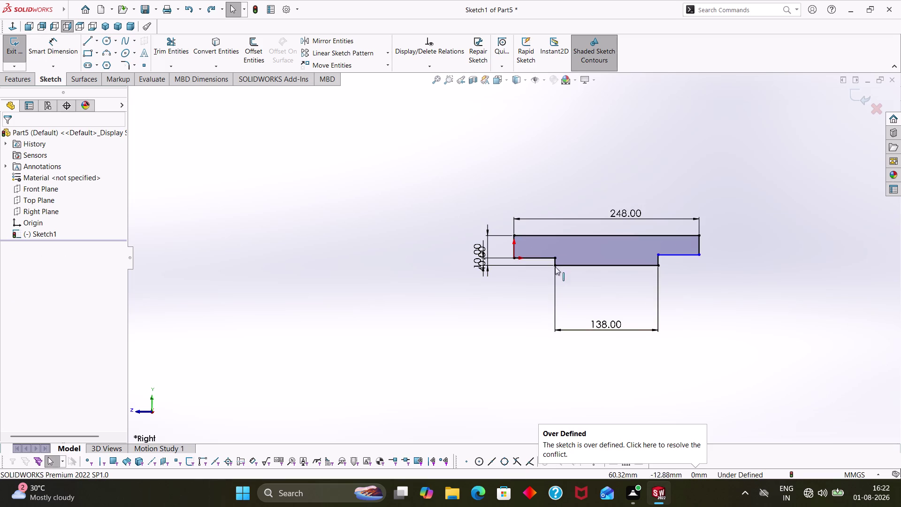
key(Escape)
Drag the 10.00 dimension left, clear of the 40.00 dimension.
drag(479, 257, 444, 252)
key(Escape)
key(Escape)
key(Escape)
key(Escape)
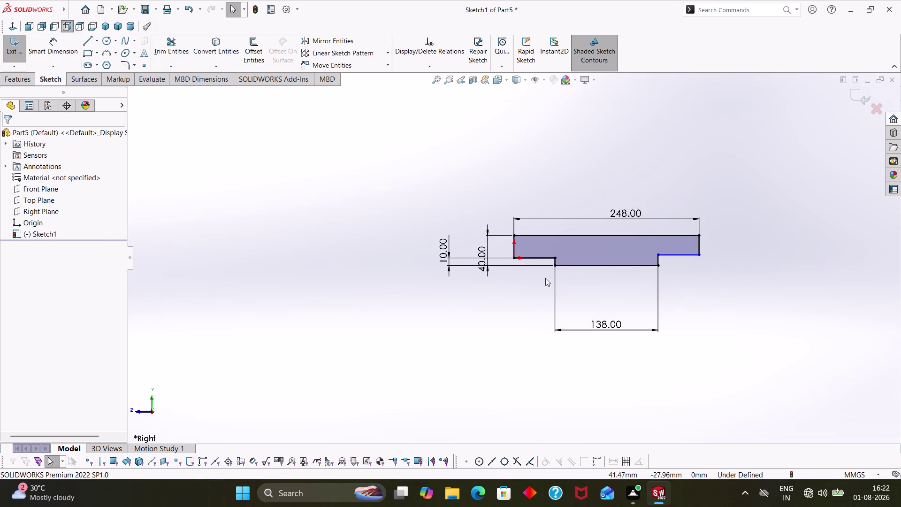
key(Escape)
key(Escape)
Select Line4 and Line8 to review their relations, then close the PropertyManager.
click(665, 256)
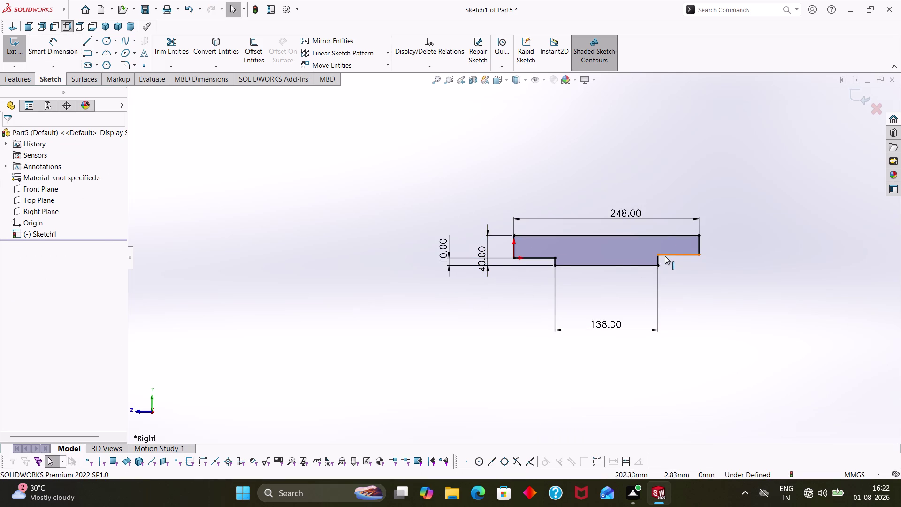
click(531, 258)
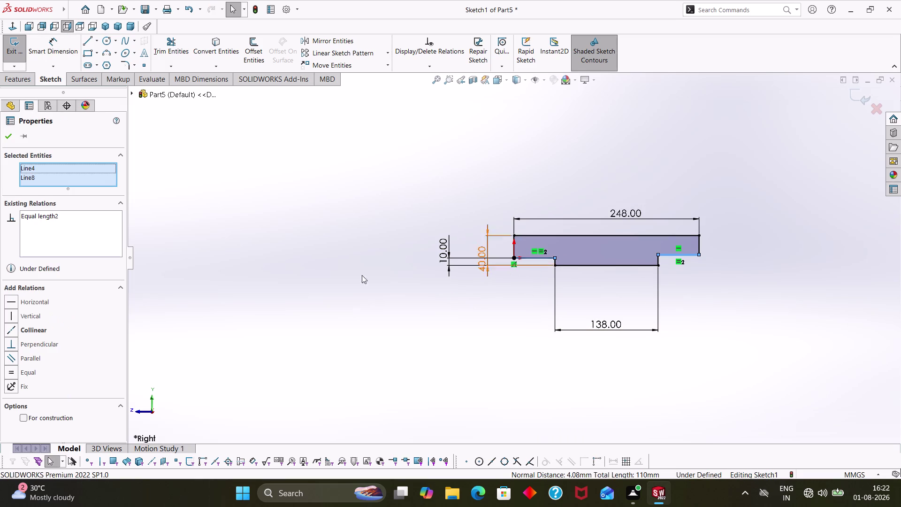
click(11, 305)
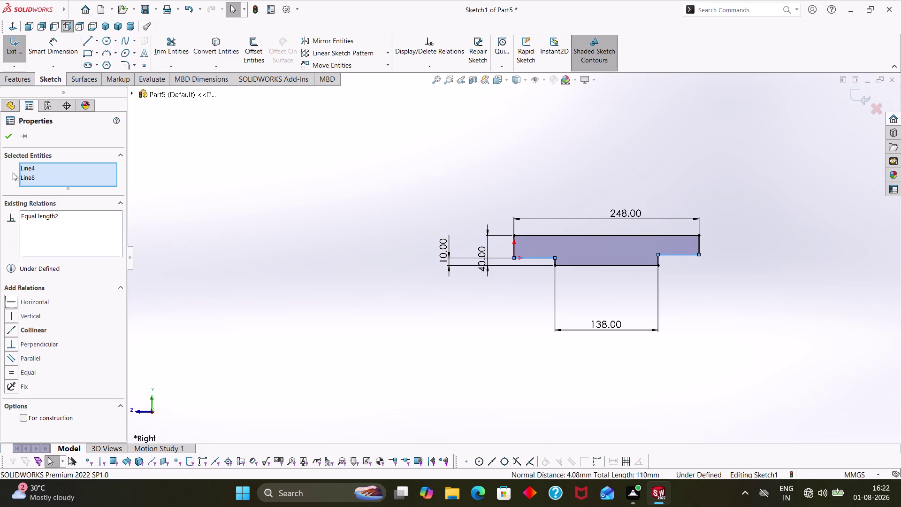
click(7, 140)
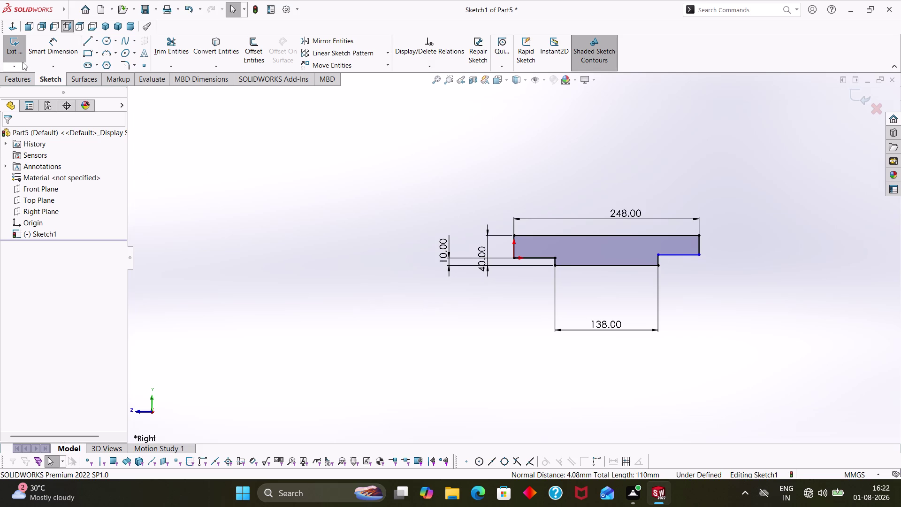
click(21, 82)
Extrude the stepped profile Blind to 580 mm depth as Boss-Extrude1.
click(8, 55)
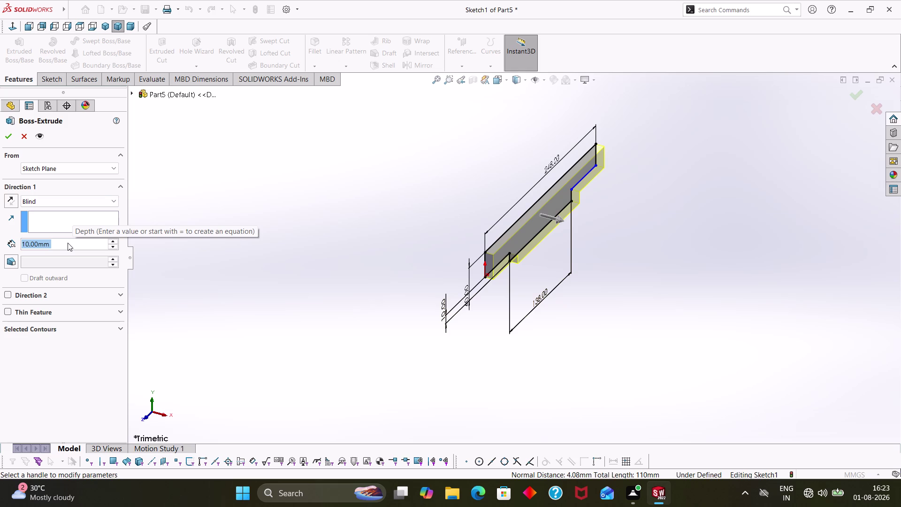
text(58)
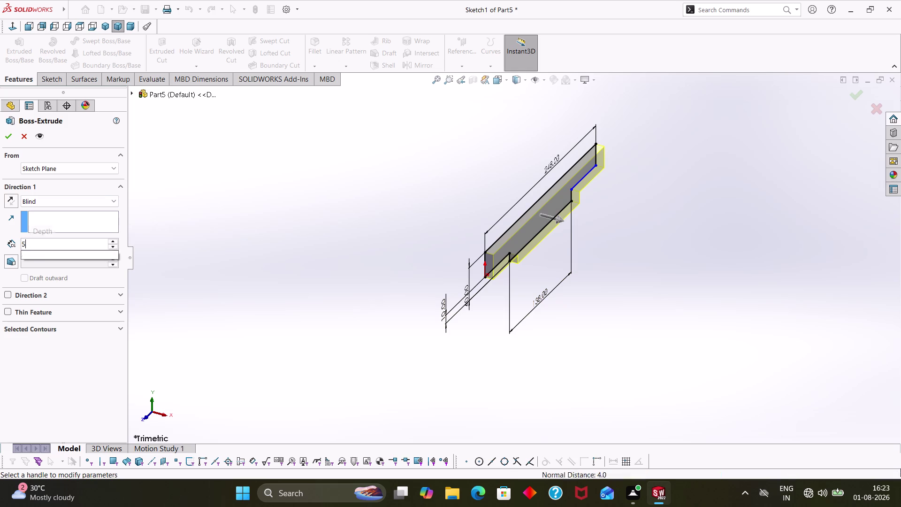
text(0)
key(Return)
scroll(up, 3)
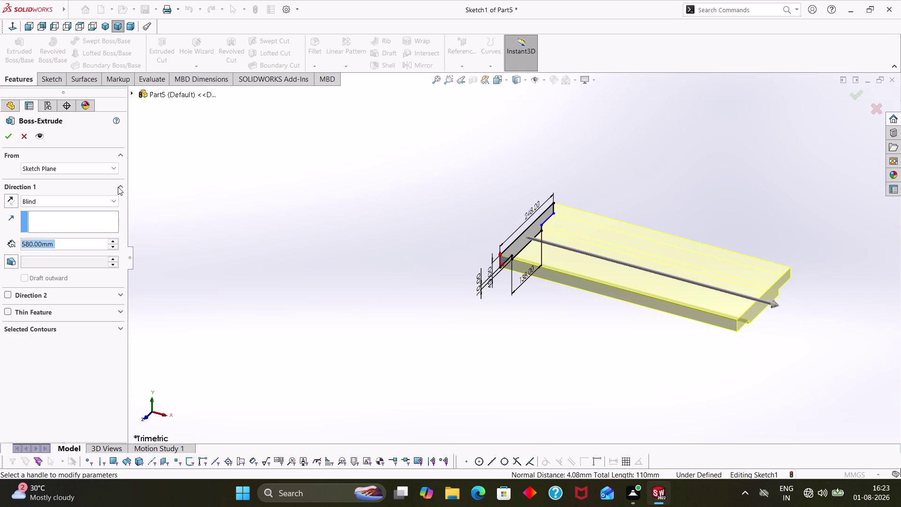
click(9, 138)
click(471, 340)
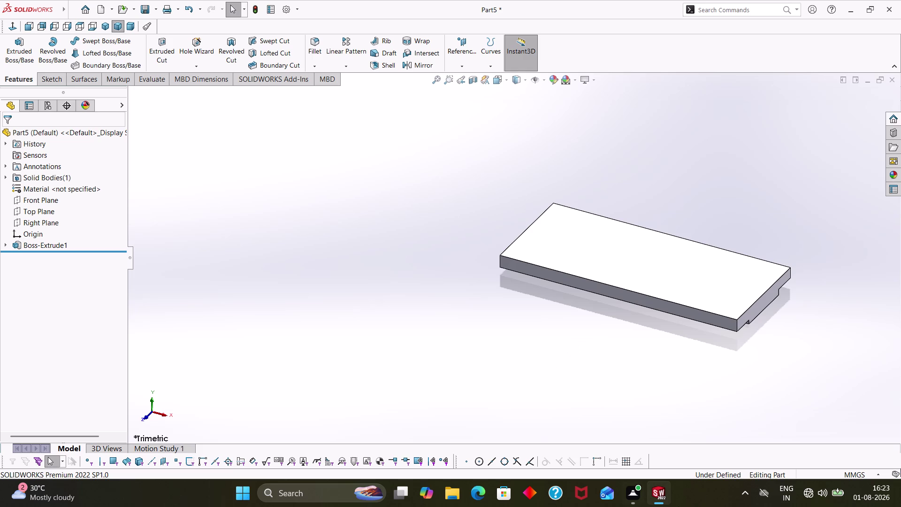
Orbit the extruded plate to inspect its underside and then its top.
middle_drag(818, 337, 790, 223)
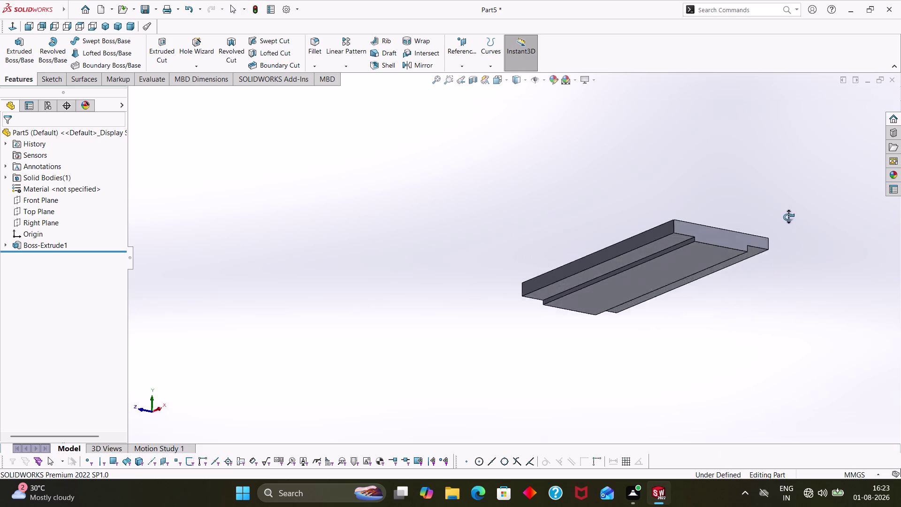
middle_drag(791, 224, 789, 325)
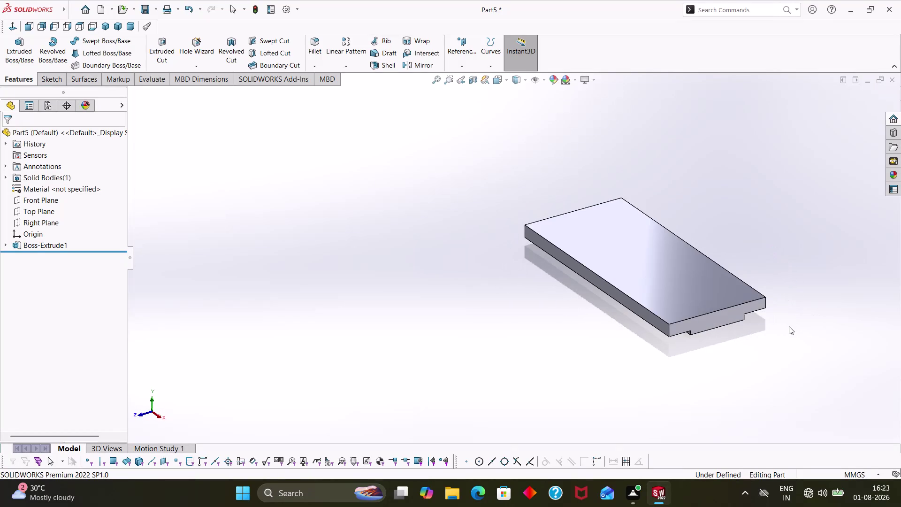
scroll(up, 3)
middle_drag(787, 314, 796, 320)
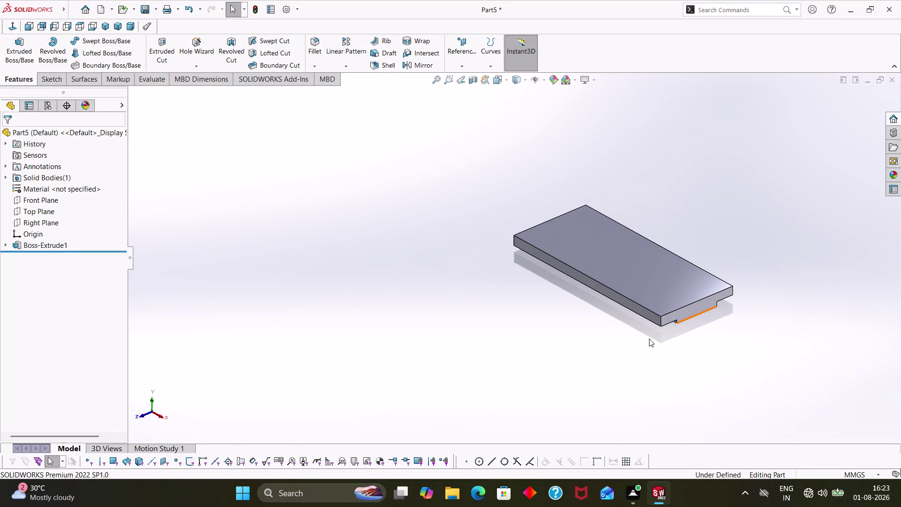
middle_drag(644, 341, 651, 353)
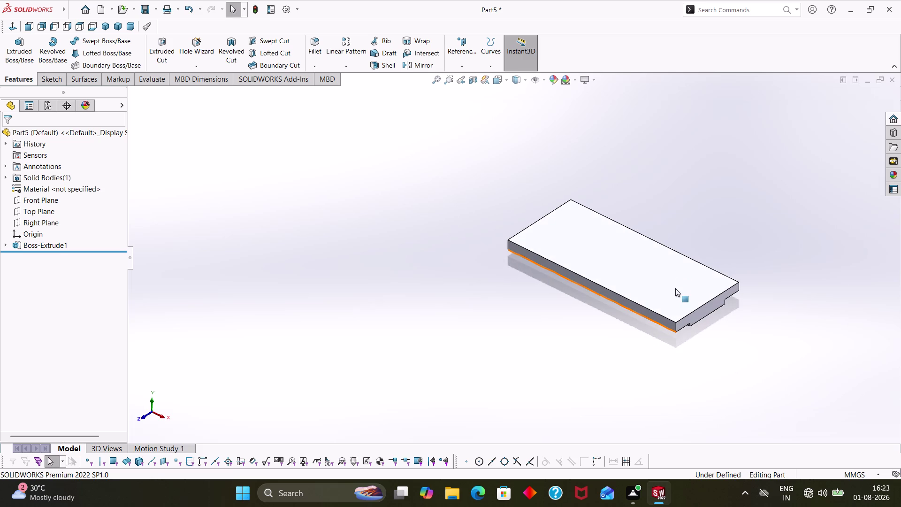
Select the plate's large top face to bring up its quick actions.
click(675, 292)
click(720, 261)
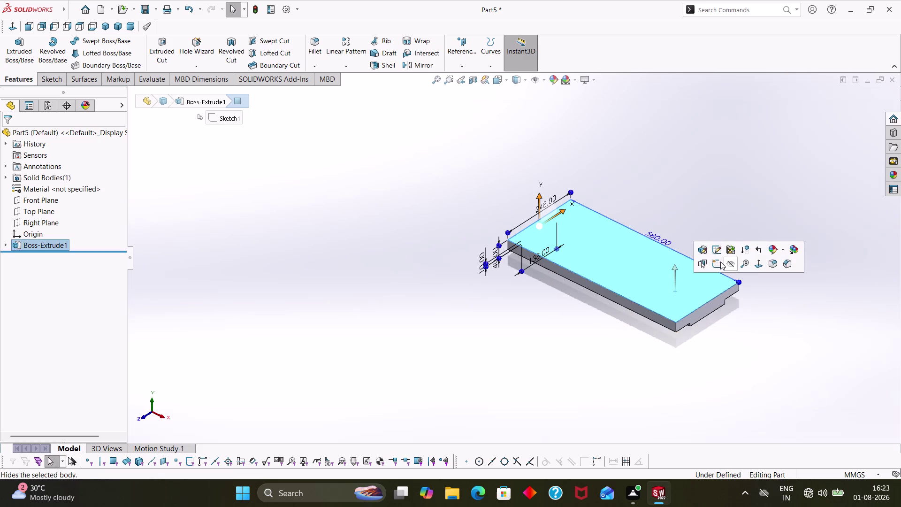
scroll(up, 3)
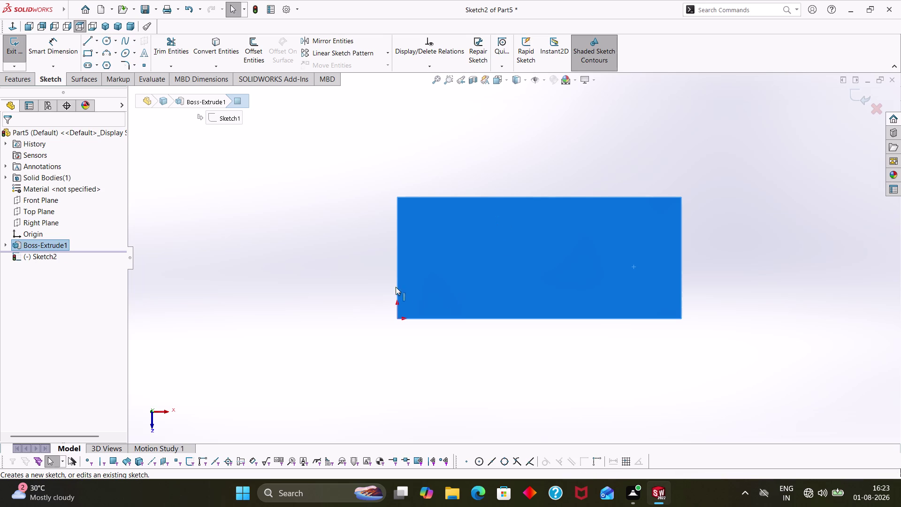
Draw two small stacked circles near the plate's right end, plus an extra third circle.
right_drag(317, 265, 361, 261)
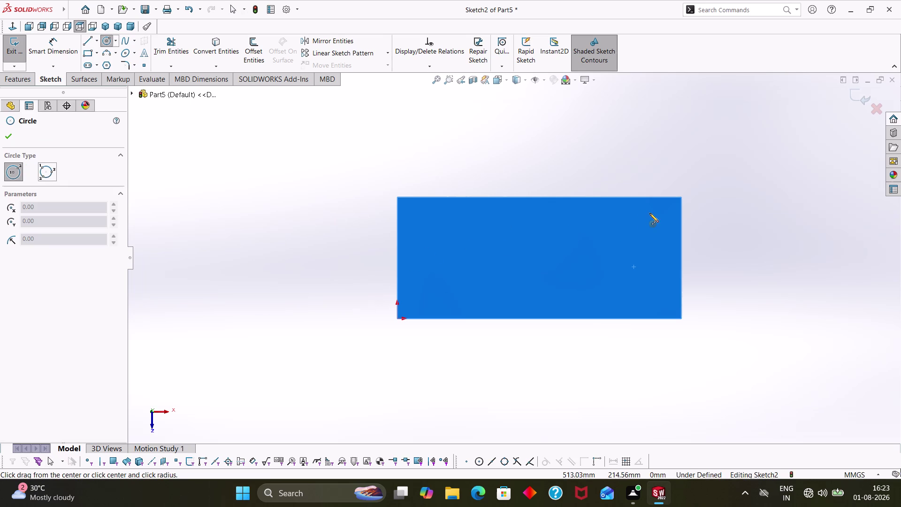
click(647, 212)
click(651, 222)
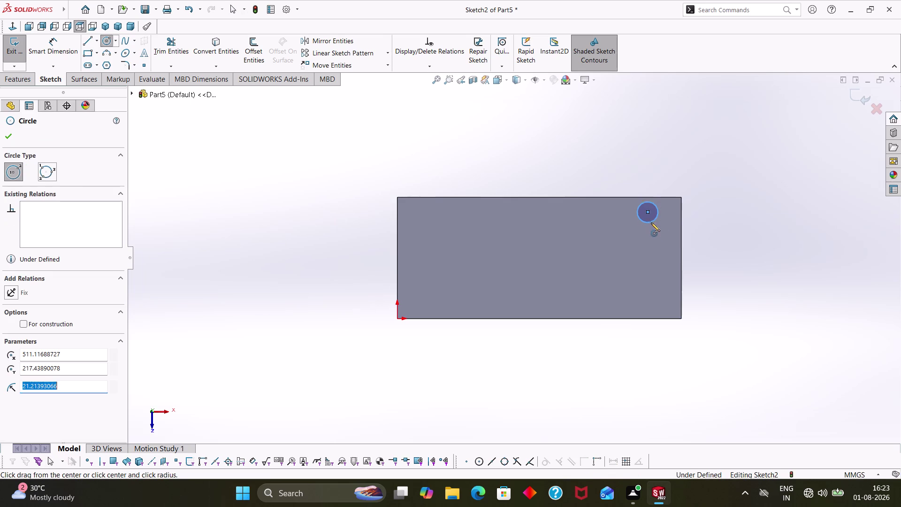
click(646, 294)
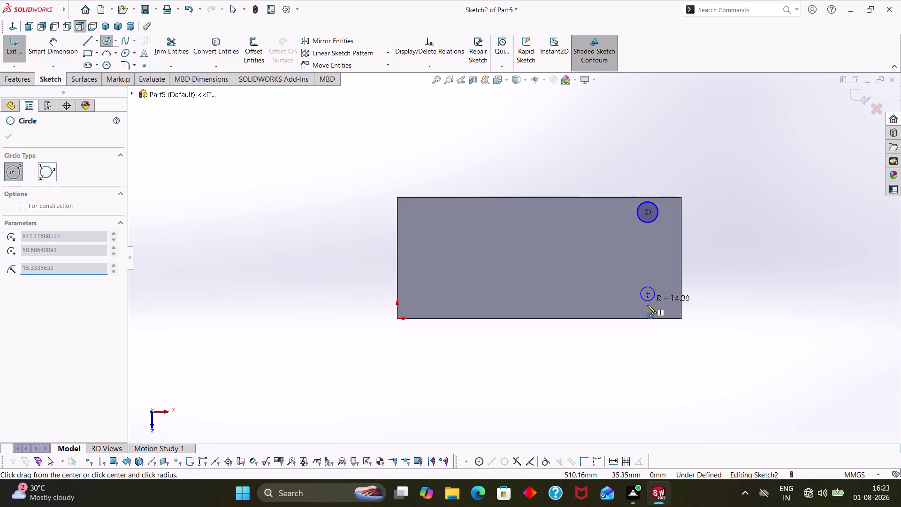
click(647, 304)
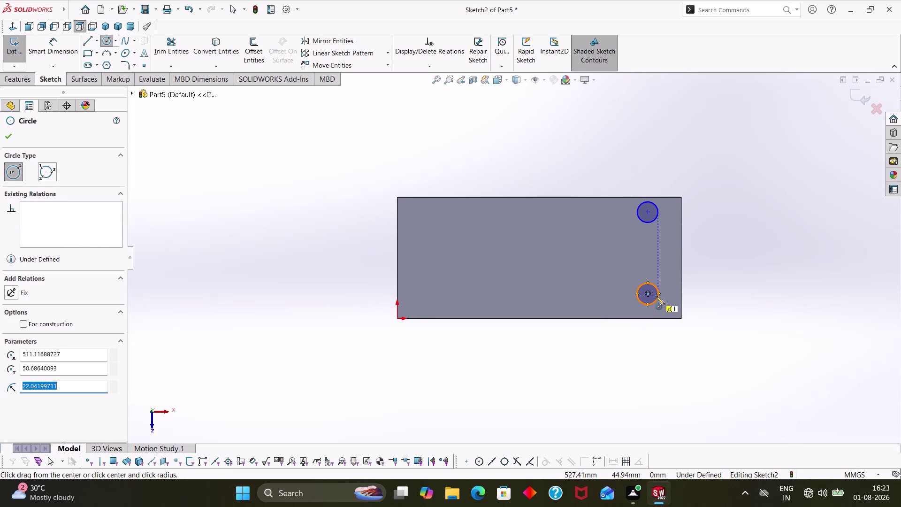
click(587, 295)
click(590, 303)
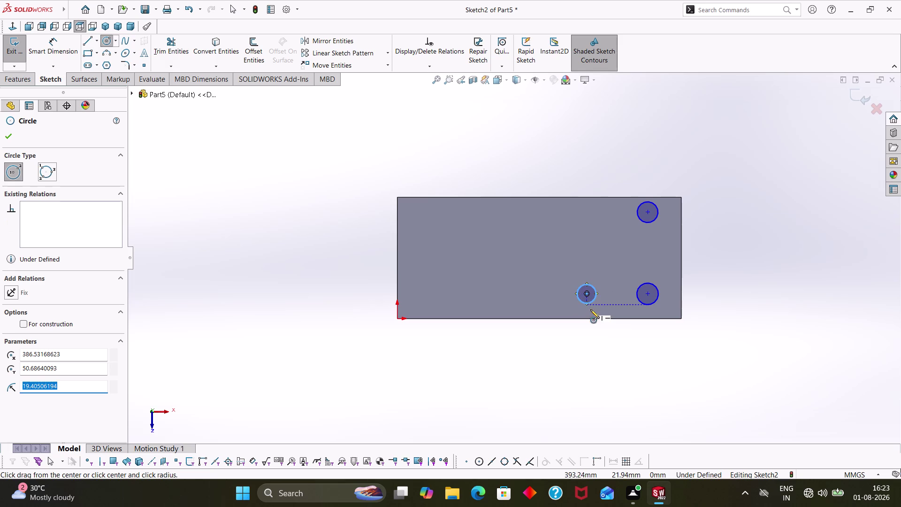
Delete the extra third circle left of the lower one.
key(Escape)
key(Escape)
click(592, 293)
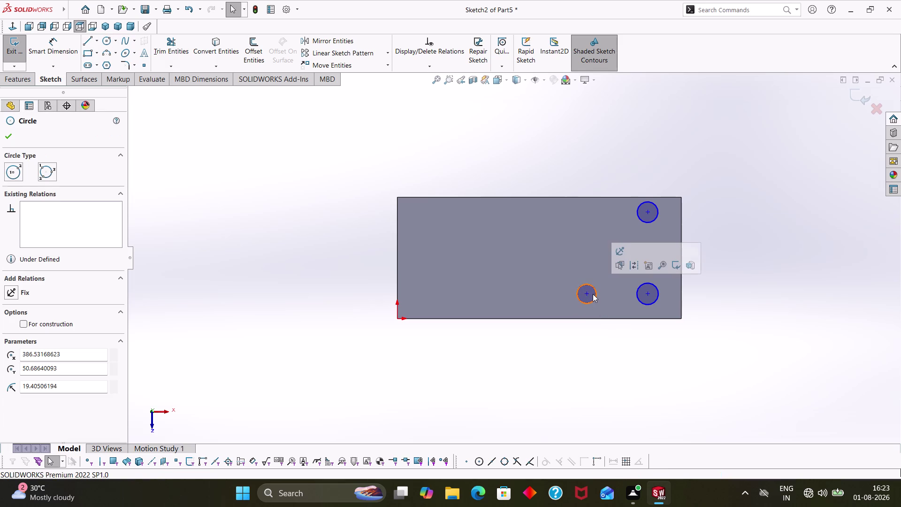
key(Delete)
key(Delete)
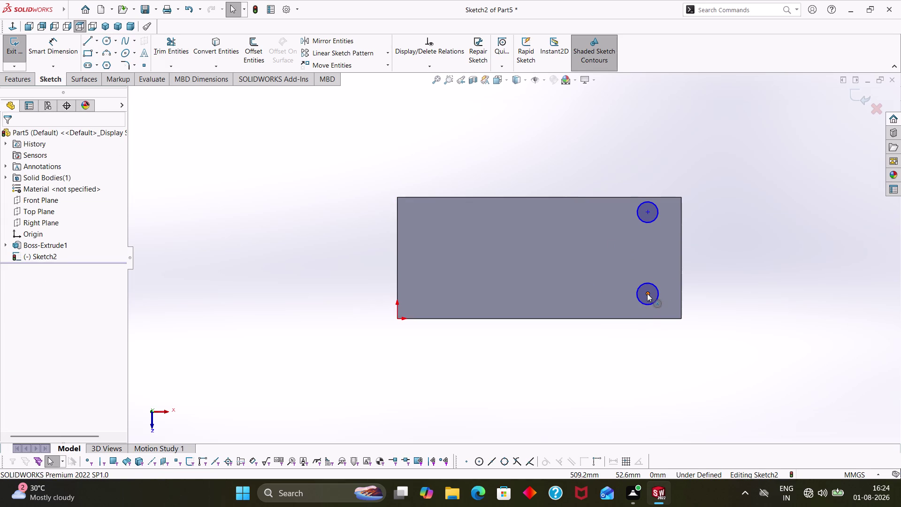
Open sketch shortcut menus, then cancel an oversized circle started at the lower centre.
right_click(653, 352)
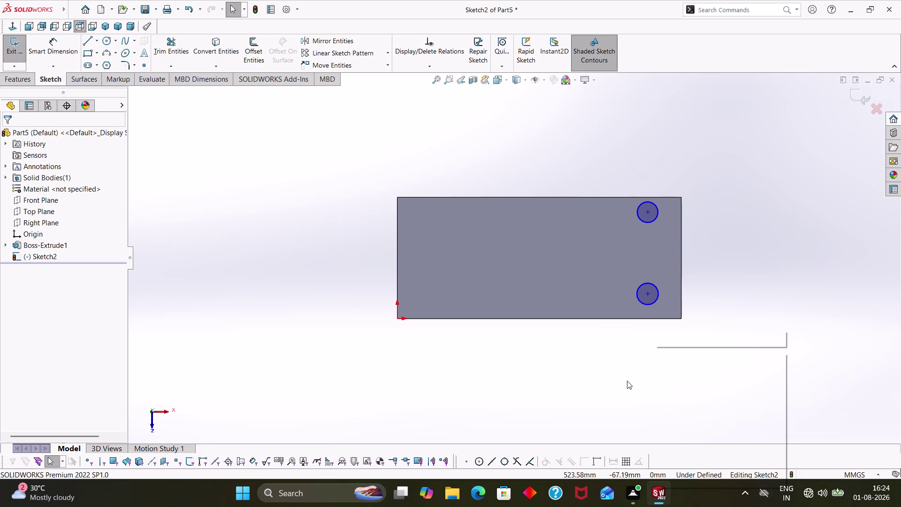
right_click(609, 367)
right_click(543, 389)
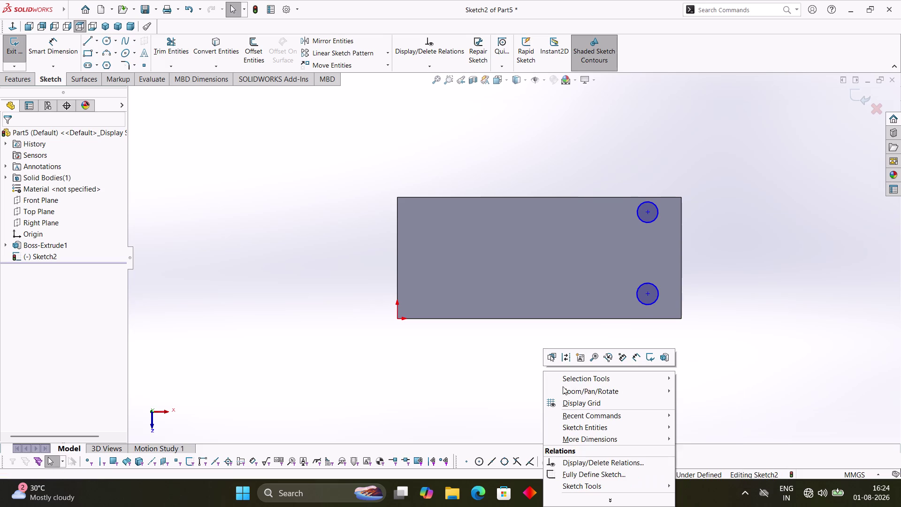
key(Escape)
key(Escape)
key(Escape)
right_drag(562, 372, 655, 372)
click(650, 293)
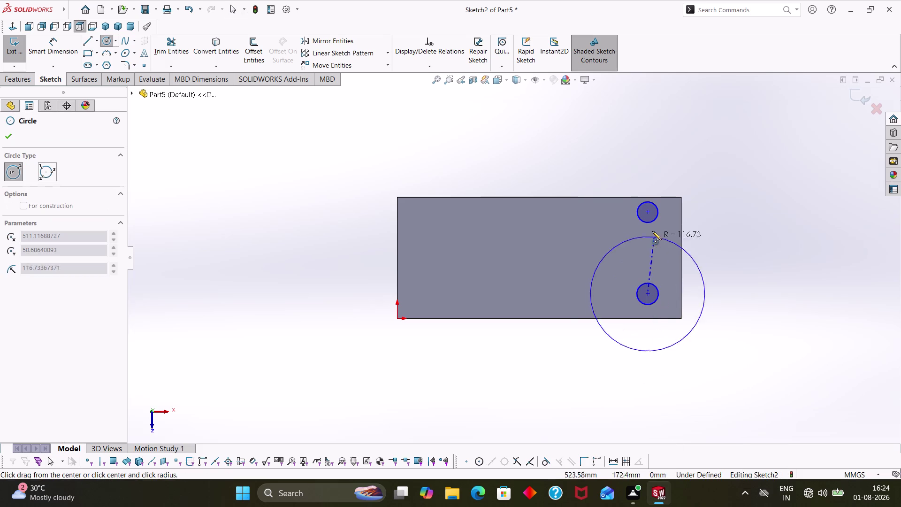
key(Escape)
key(Escape)
Dimension the two circle centres 184 mm apart.
key(Escape)
right_drag(721, 382, 724, 293)
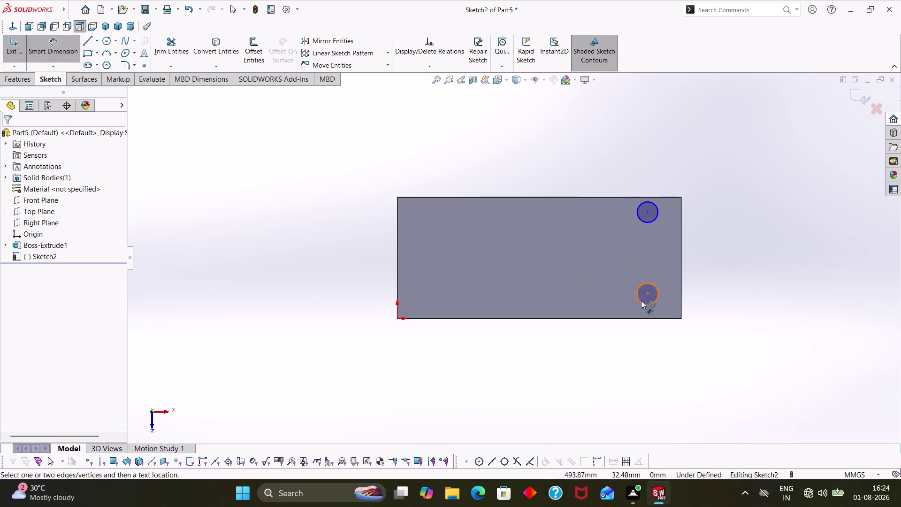
click(652, 290)
click(649, 293)
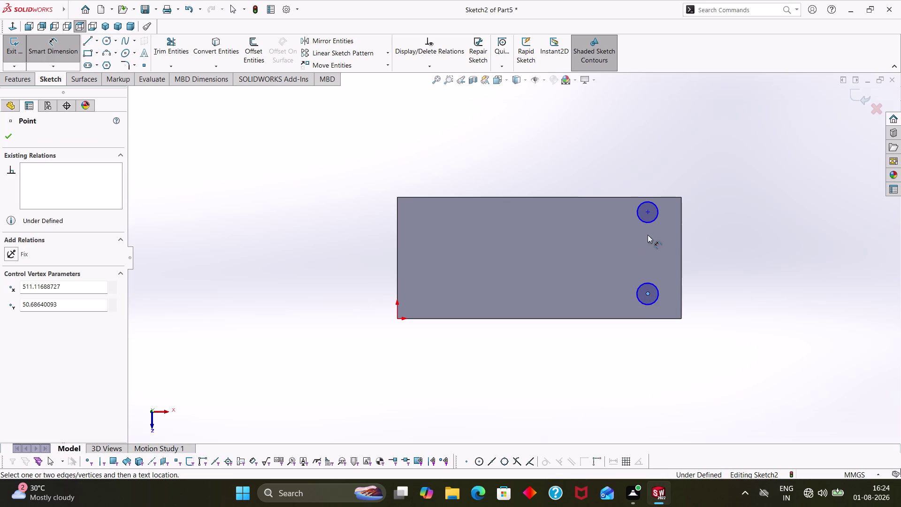
click(649, 212)
click(707, 253)
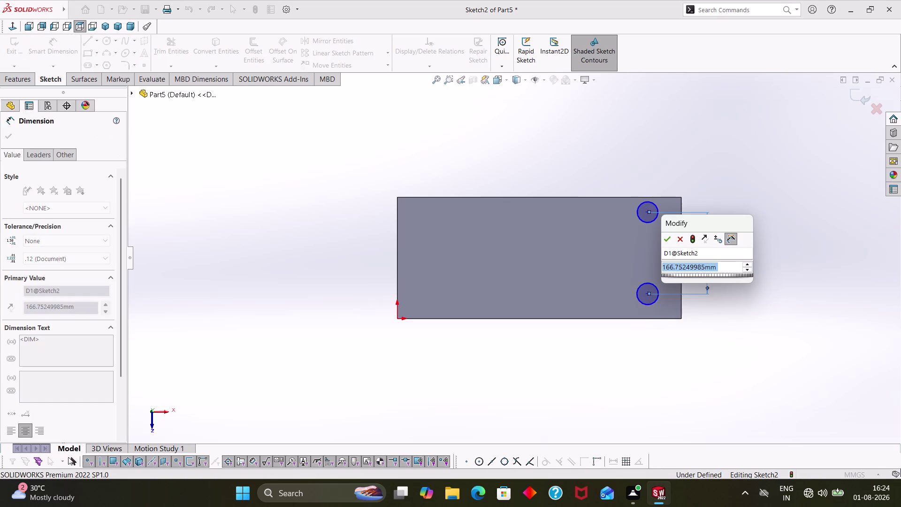
text(18)
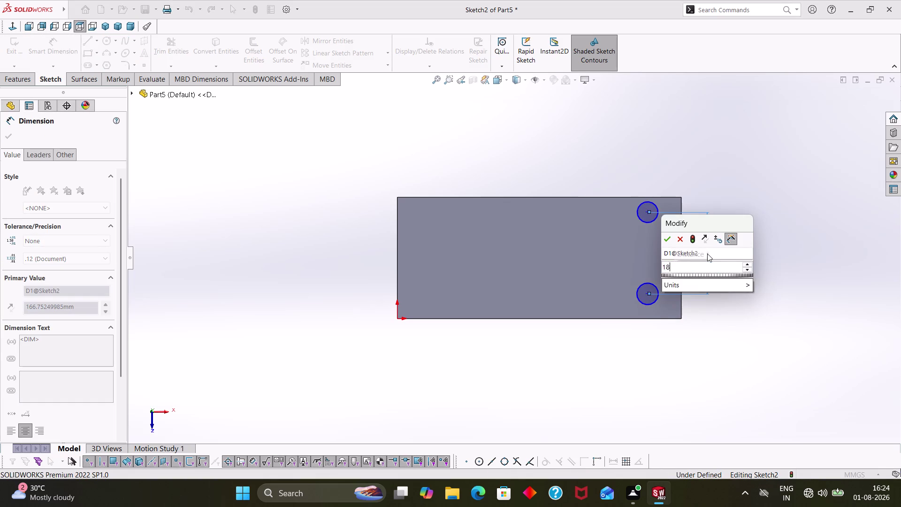
text(4)
key(Return)
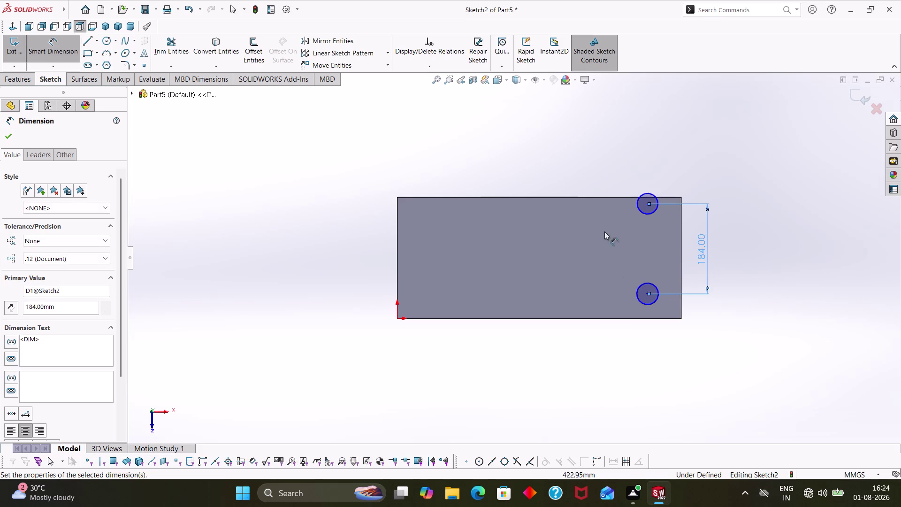
click(769, 226)
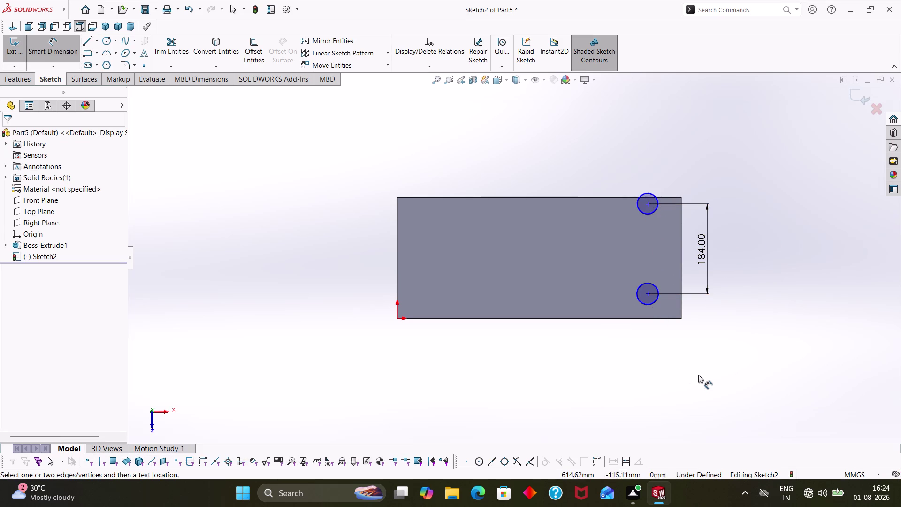
Dimension the lower hole centre 25 mm from the block's right edge.
right_drag(702, 375, 713, 317)
right_drag(720, 391, 732, 291)
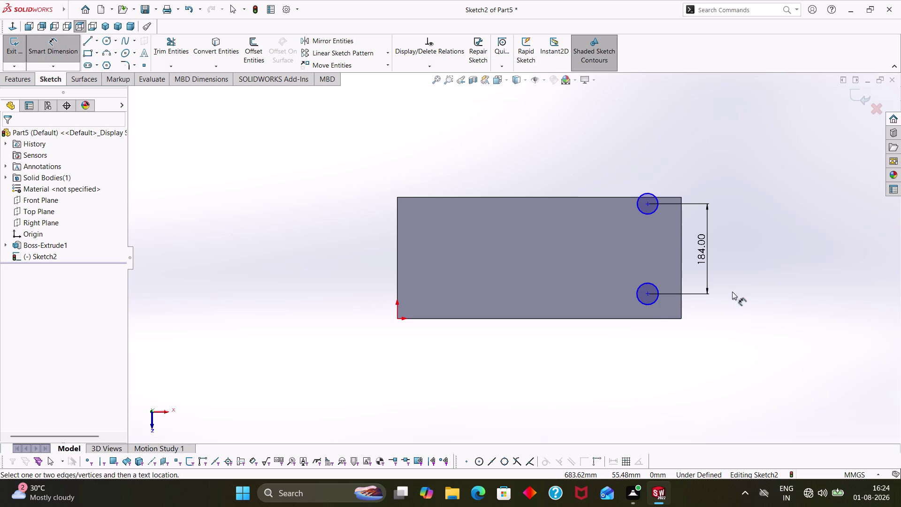
click(650, 291)
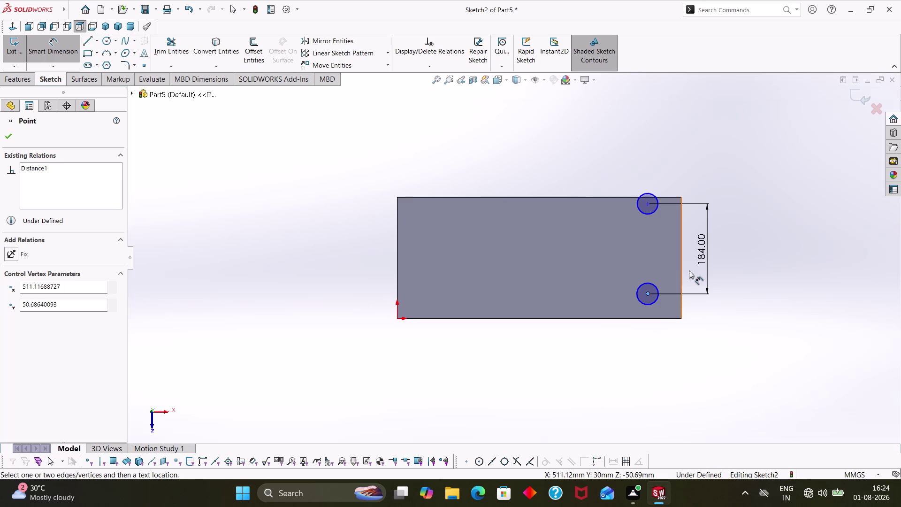
click(680, 285)
click(671, 342)
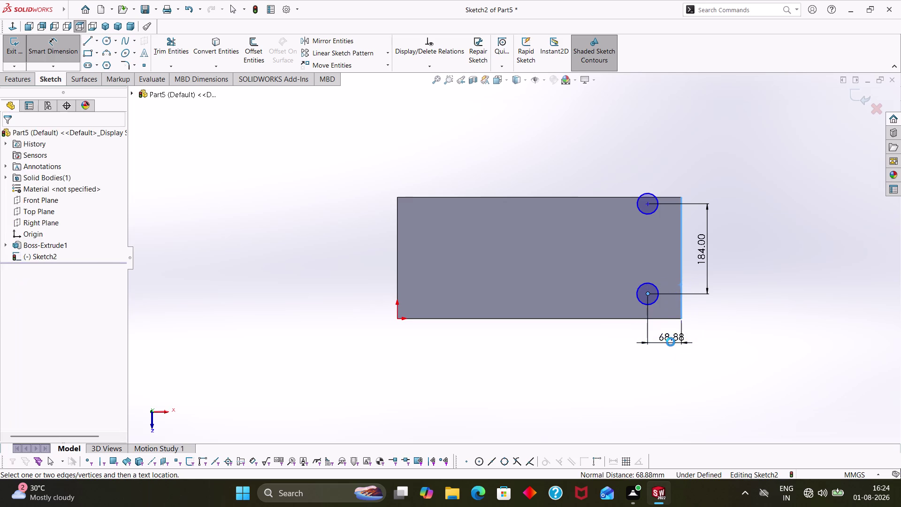
text(25)
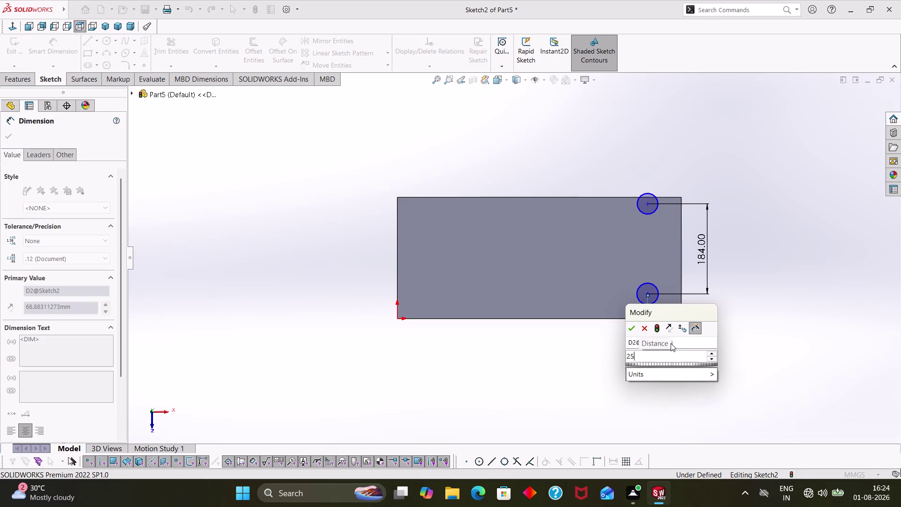
key(Return)
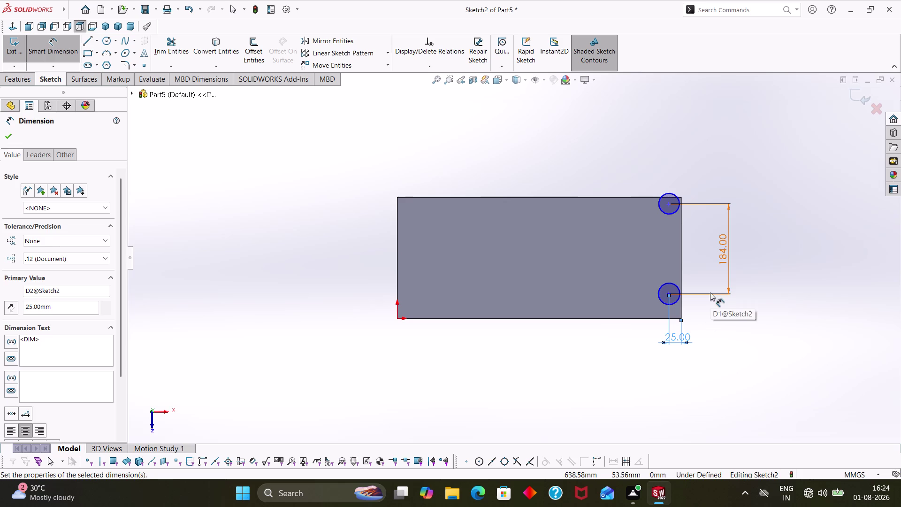
click(758, 240)
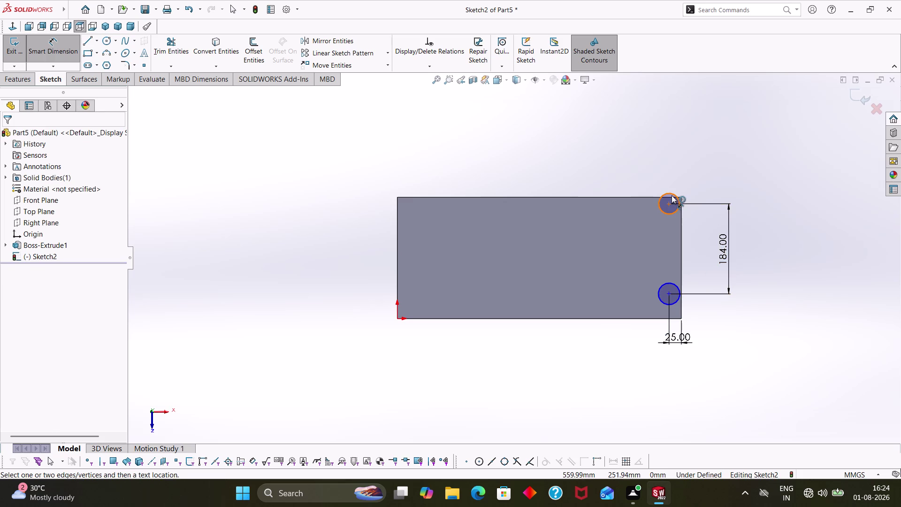
Delete the upper hole circle and its dimensions, cancelling a stray diameter dimension.
click(671, 196)
key(Delete)
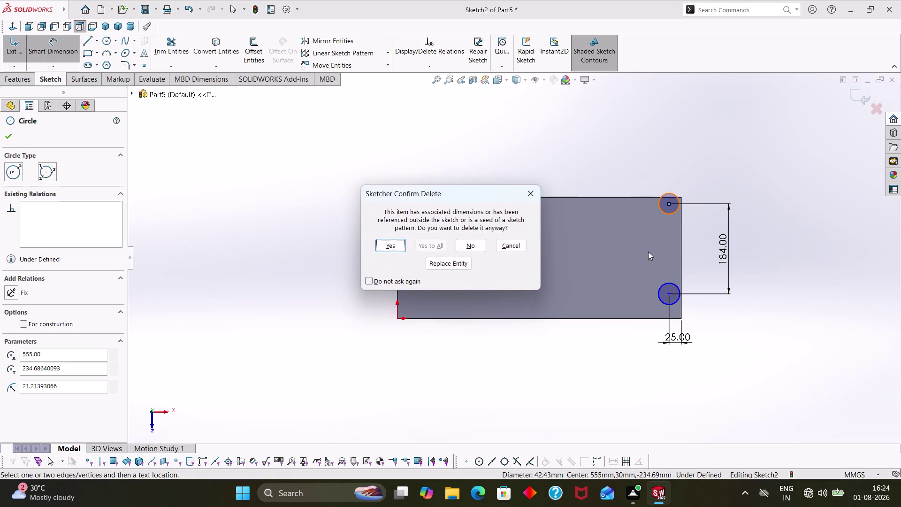
click(391, 241)
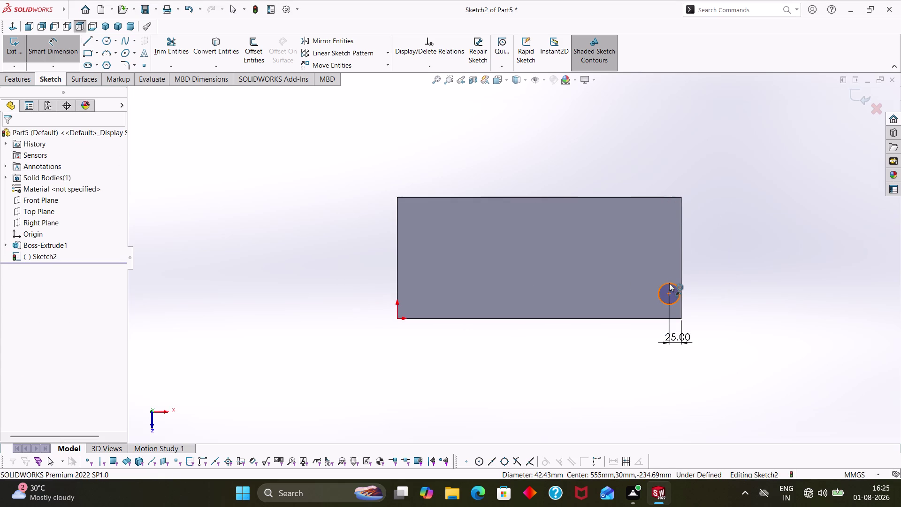
click(669, 283)
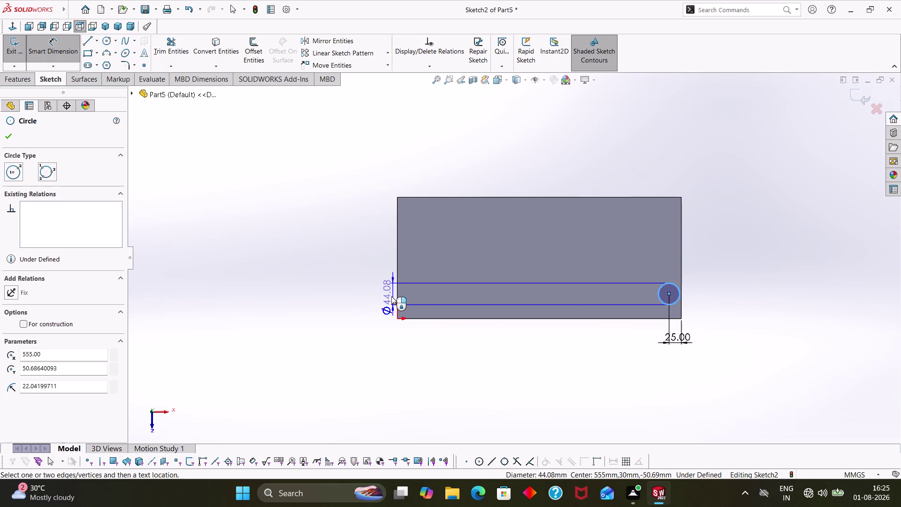
key(Escape)
key(Escape)
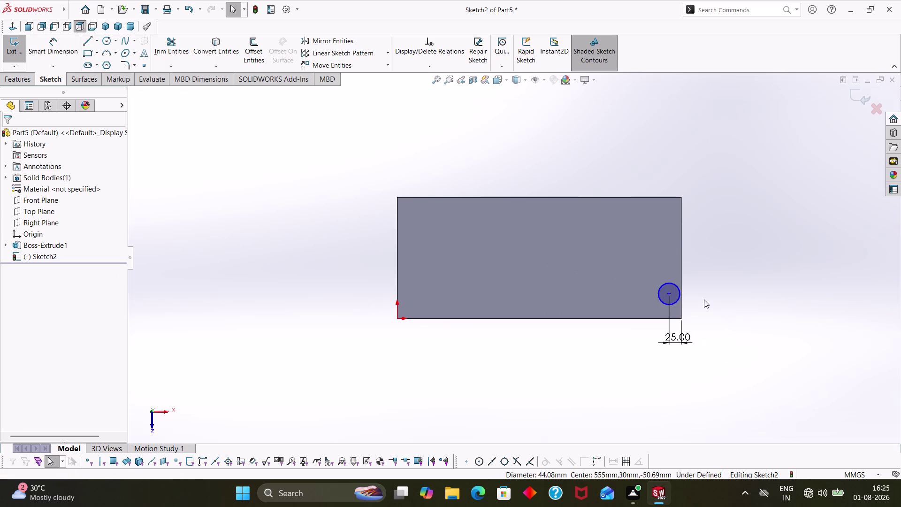
key(Escape)
Delete the lower hole circle and confirm the deletion.
click(678, 292)
key(Delete)
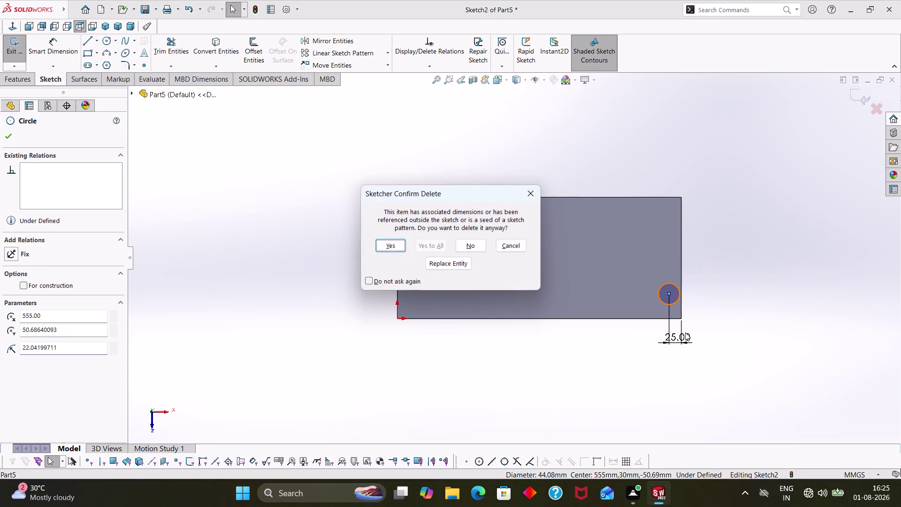
key(Delete)
click(384, 240)
key(Delete)
Exit Sketch2, leaving the plain extruded block.
middle_drag(706, 360, 684, 262)
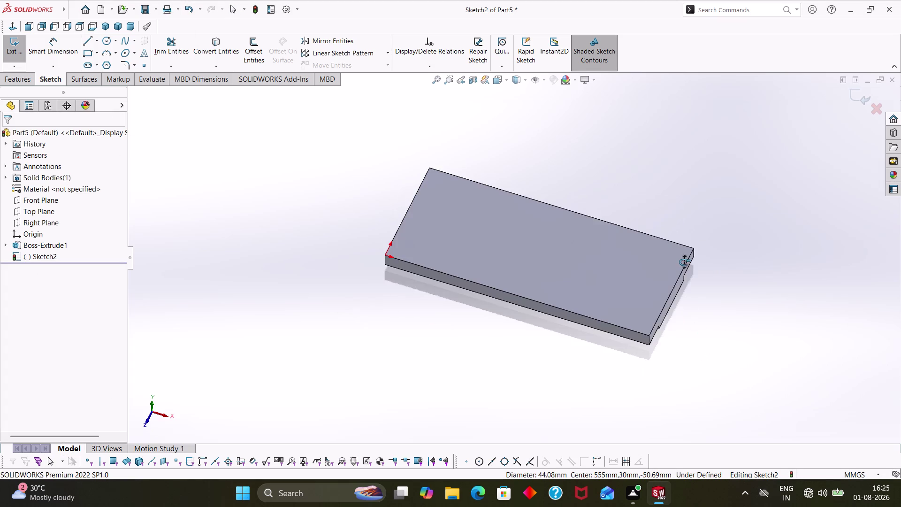
middle_drag(684, 261, 716, 290)
key(Escape)
key(Escape)
right_click(475, 281)
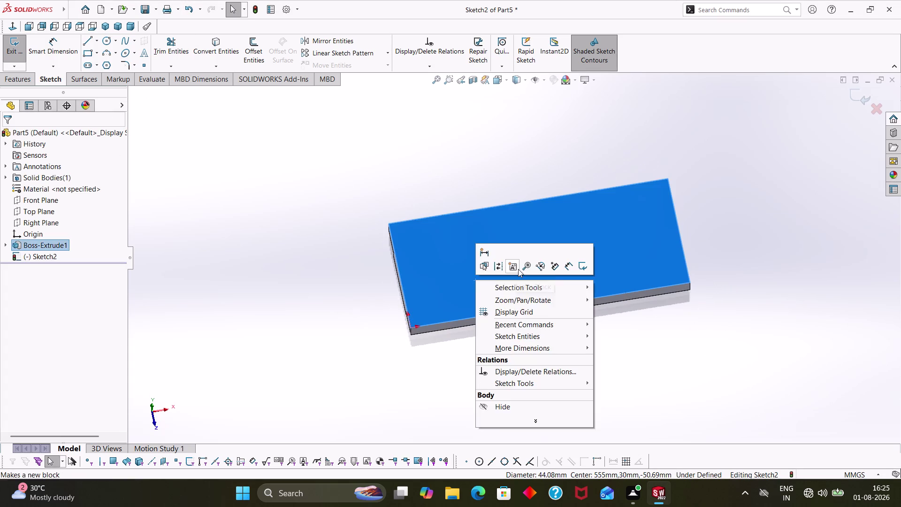
key(Escape)
key(Escape)
key(Escape)
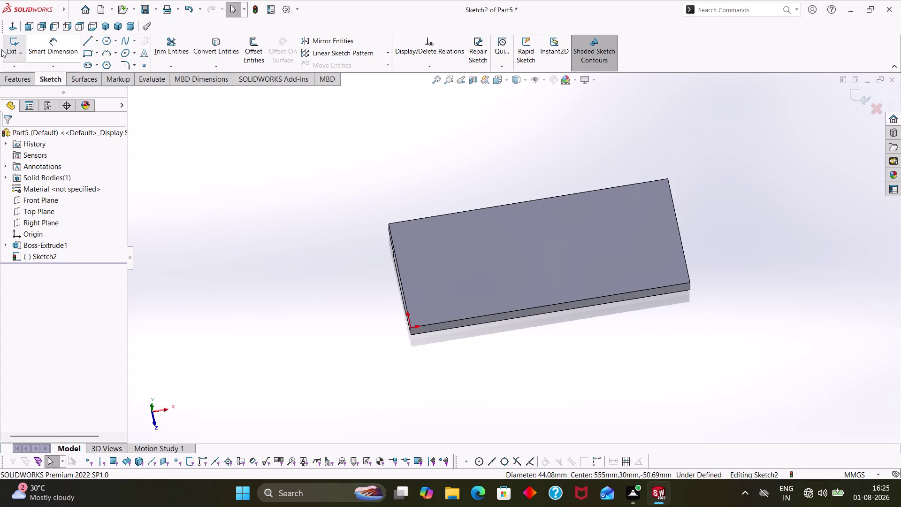
click(13, 45)
Start a sketch on the top face and draw two circles near the left end.
right_click(455, 298)
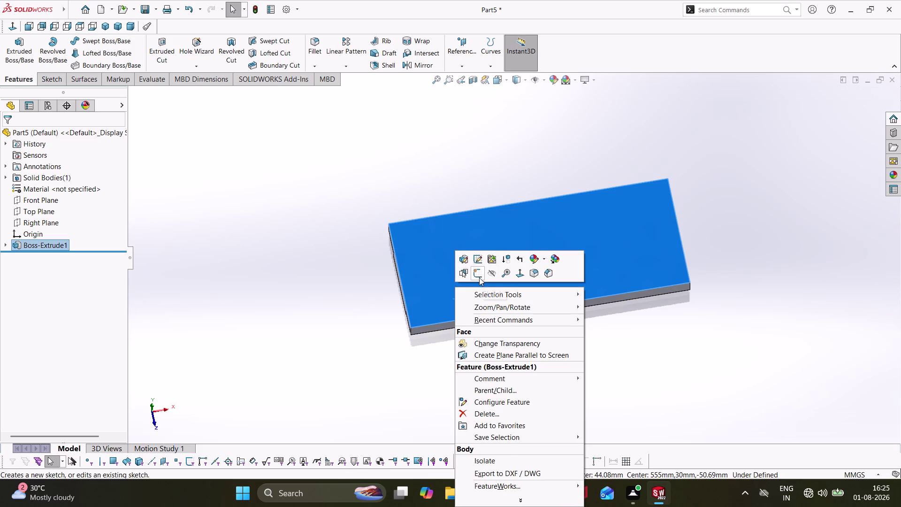
click(479, 278)
scroll(up, 3)
right_drag(267, 199, 316, 204)
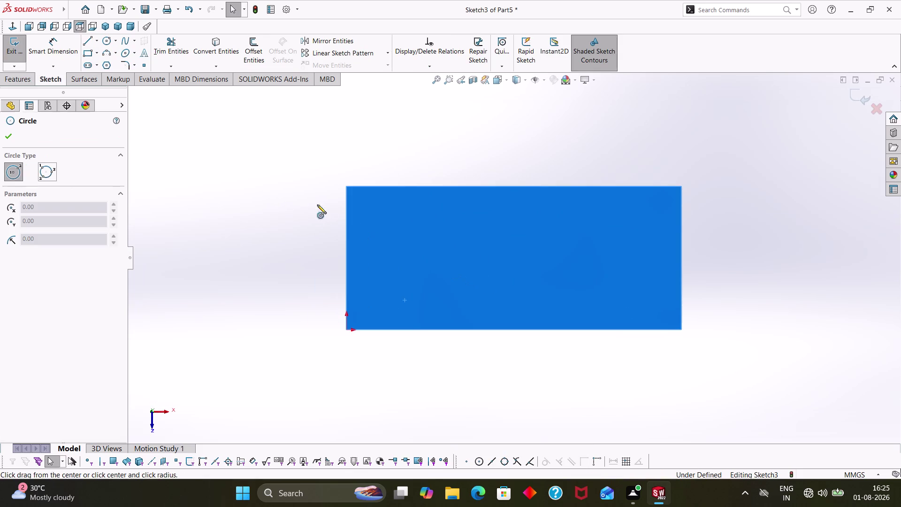
click(383, 206)
click(387, 214)
key(Escape)
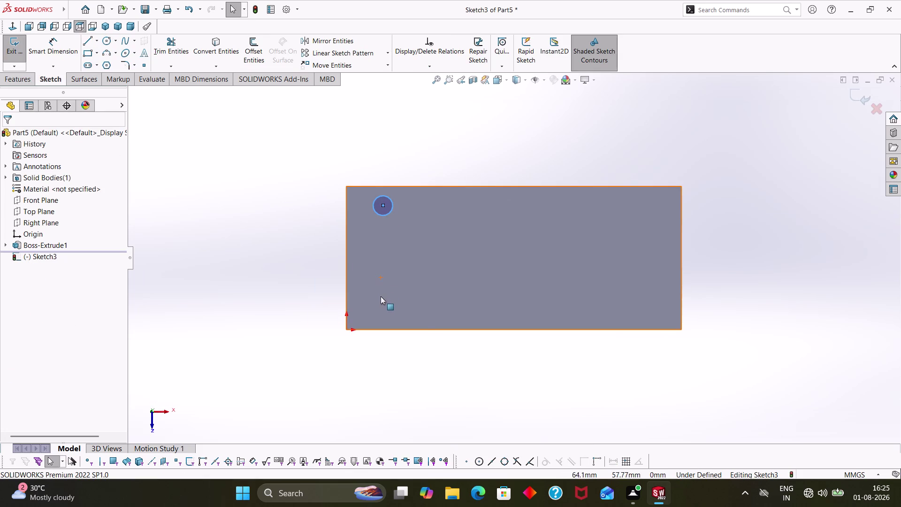
right_drag(264, 176, 368, 178)
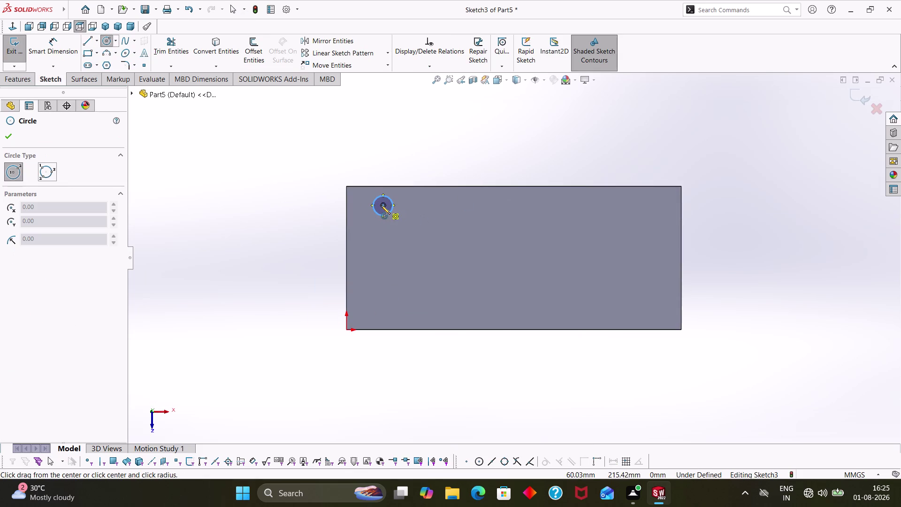
click(382, 296)
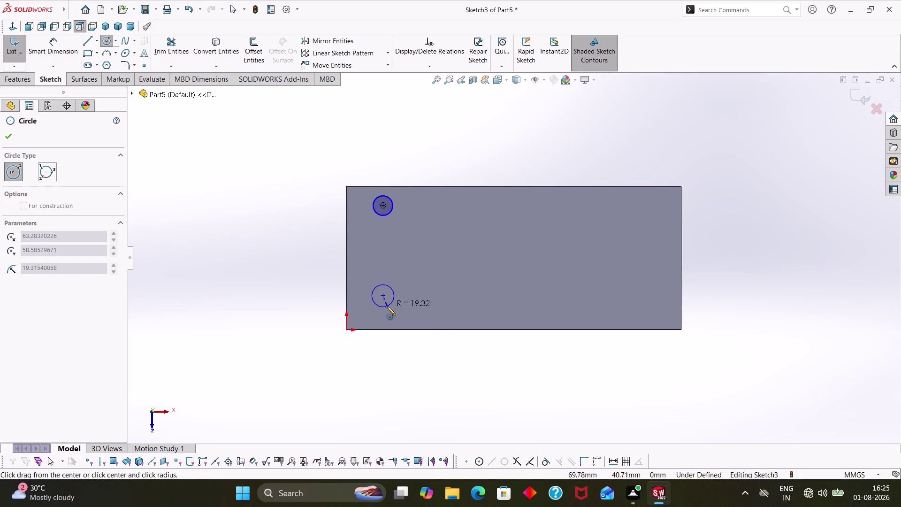
click(386, 305)
key(Escape)
key(Escape)
Place a Smart Dimension on the lower circle's diameter.
right_drag(408, 381, 410, 318)
click(389, 299)
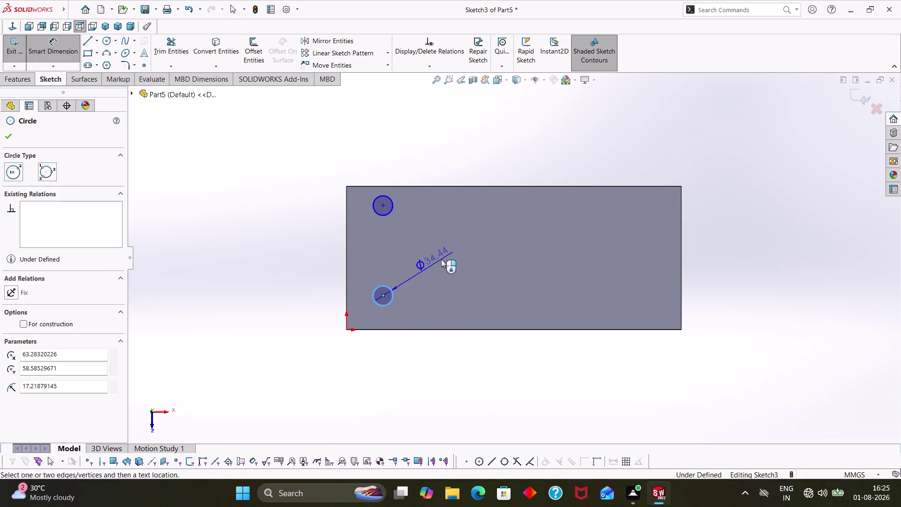
click(441, 259)
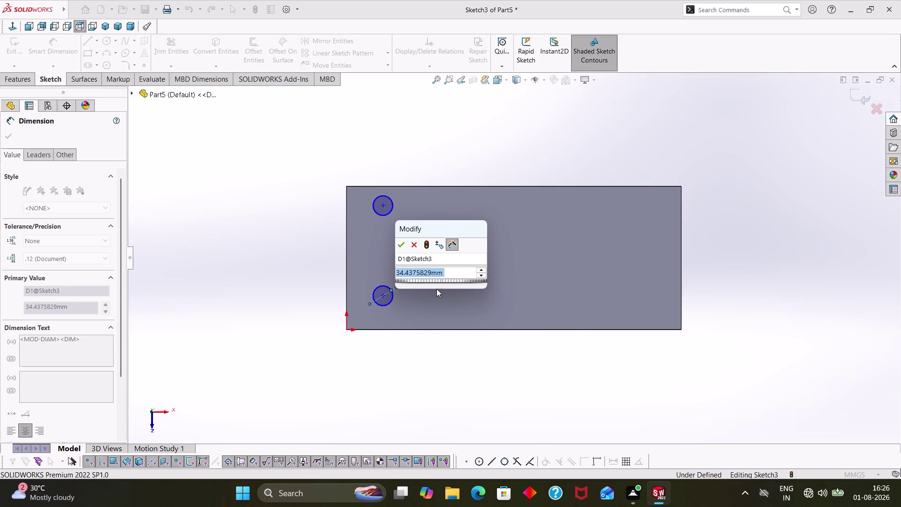
Set the lower circle's diameter to 12 mm, cancelling an unwanted extra dimension.
text(12)
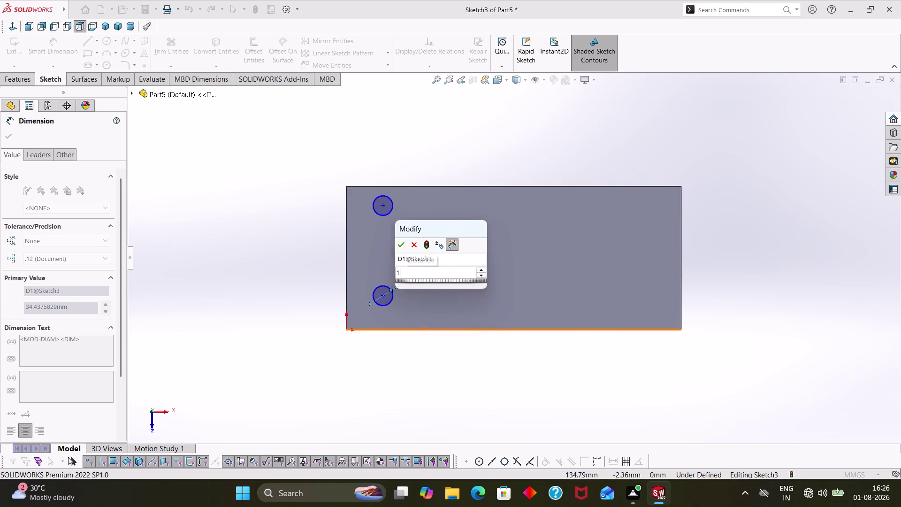
key(Return)
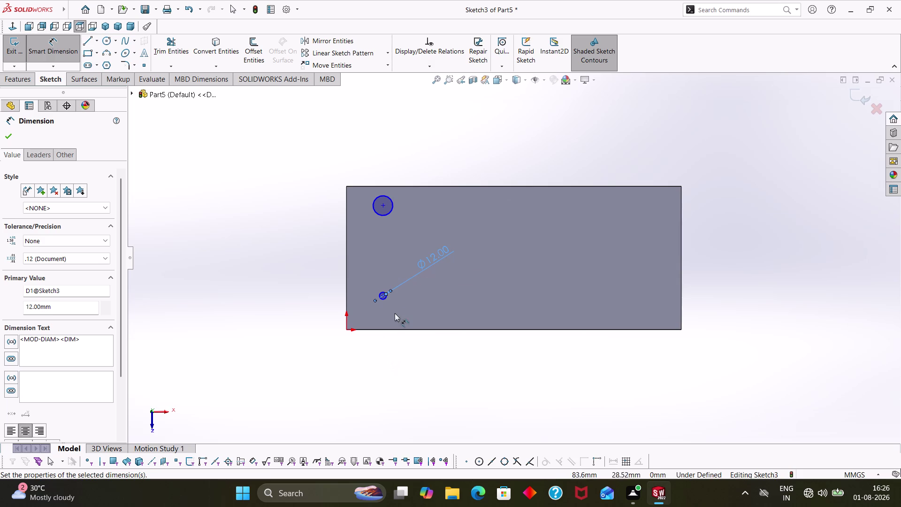
click(445, 384)
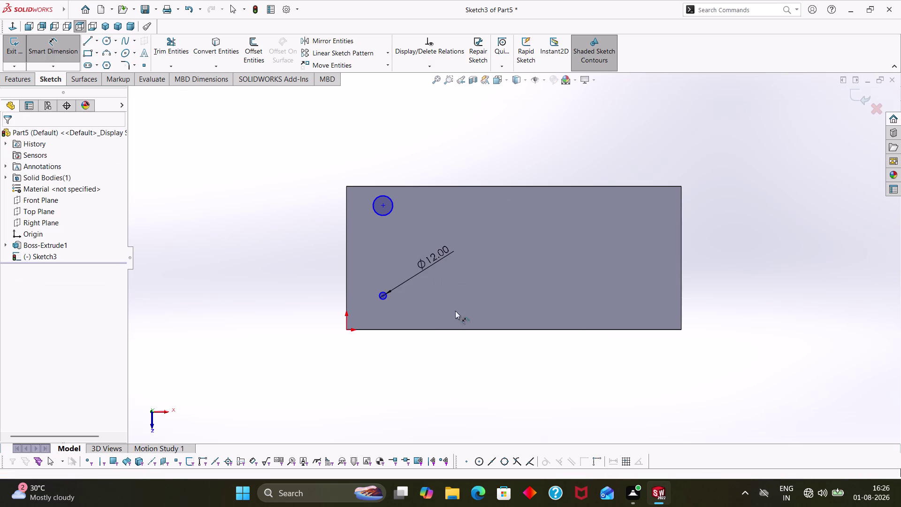
scroll(down, 3)
scroll(down, 3)
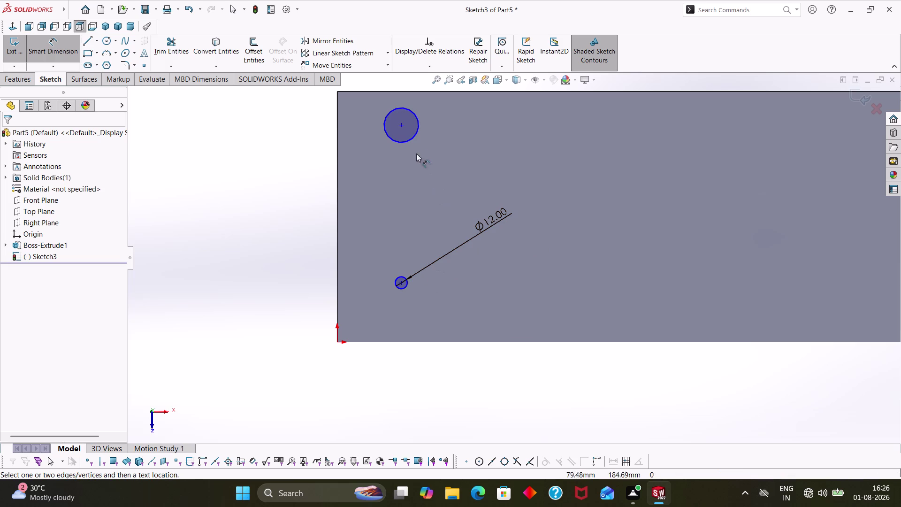
click(407, 281)
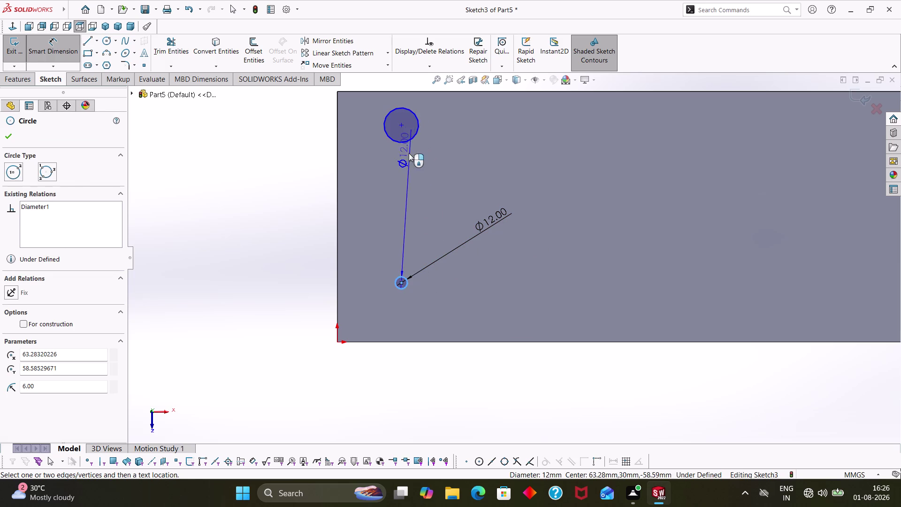
key(Escape)
key(Escape)
key(Escape)
key(Escape)
key(Escape)
Add an Equal relation so the upper circle matches the lower one.
click(408, 282)
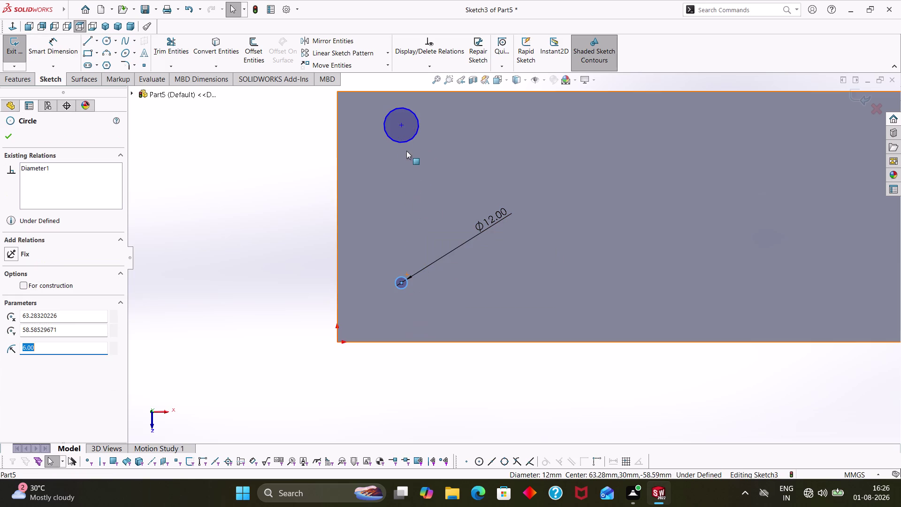
click(405, 137)
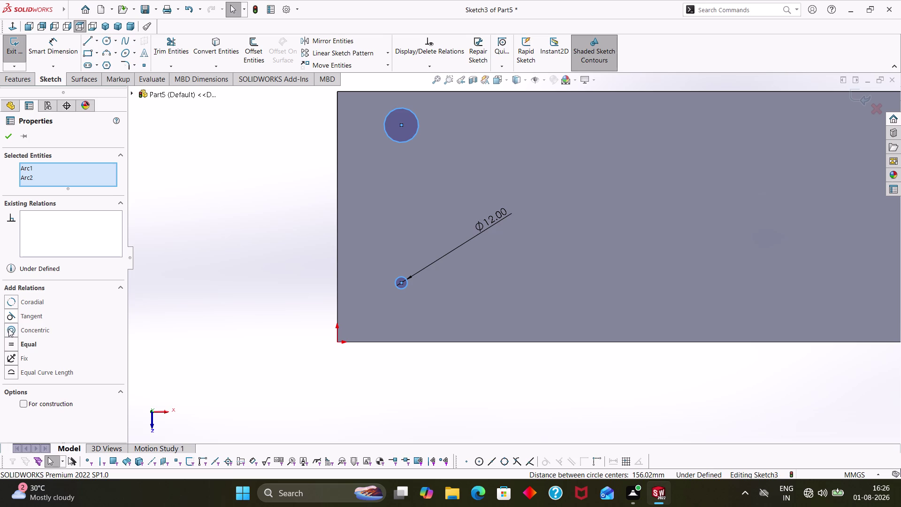
click(7, 341)
click(11, 137)
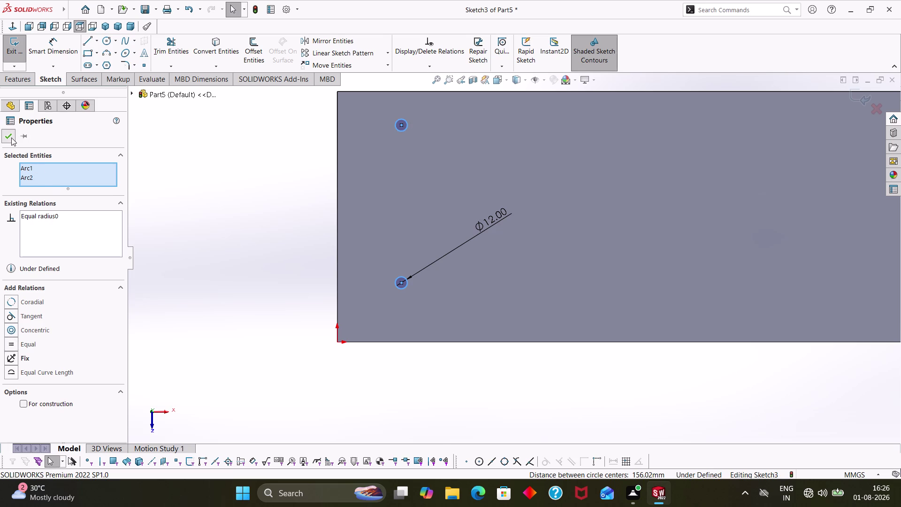
scroll(down, 3)
Dimension the lower circle centre 25 mm from the plate's left edge.
scroll(up, 3)
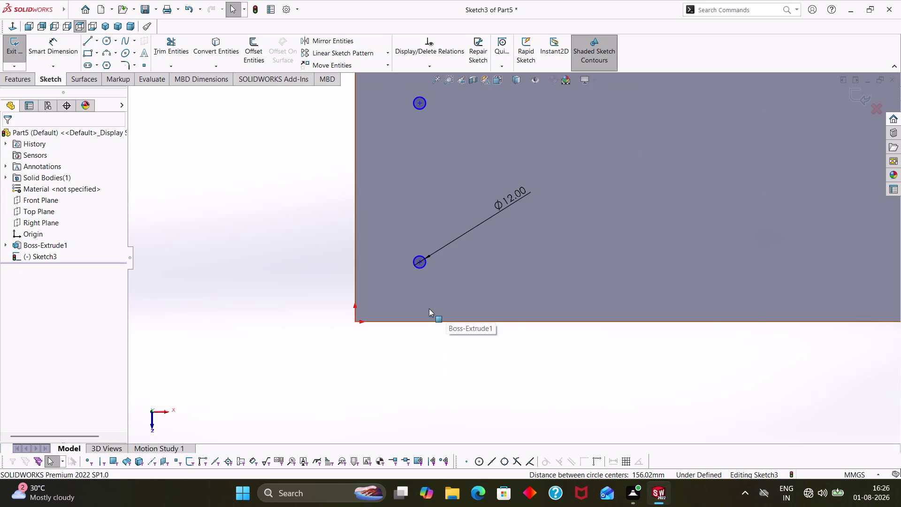
right_drag(419, 384, 401, 259)
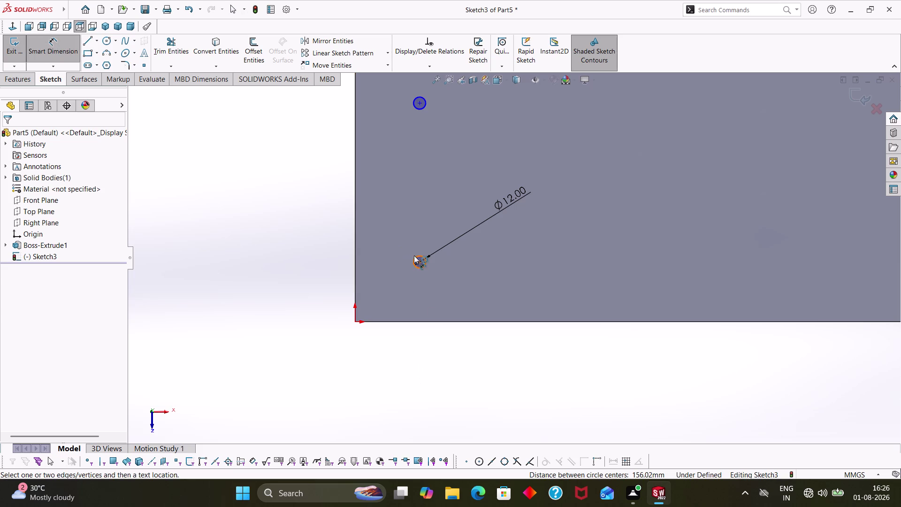
click(419, 262)
click(355, 261)
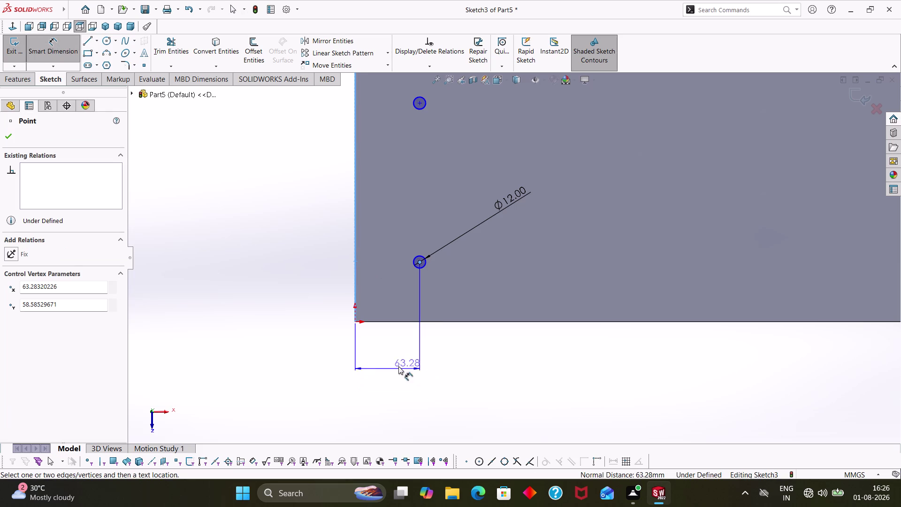
click(392, 365)
text(25)
key(4)
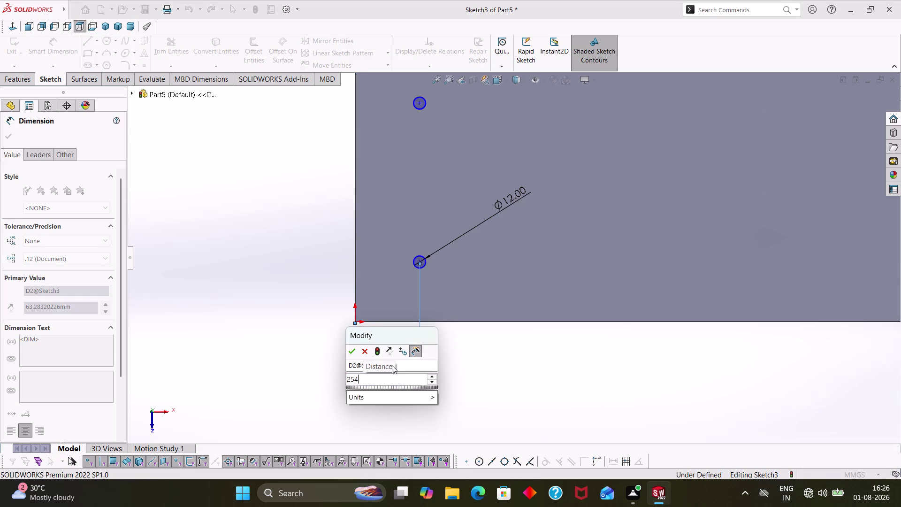
key(BackSpace)
key(Return)
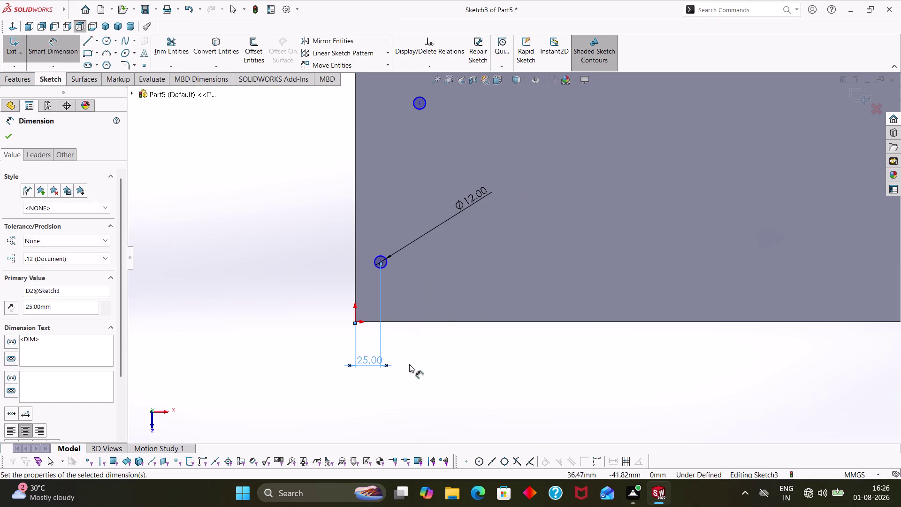
click(455, 352)
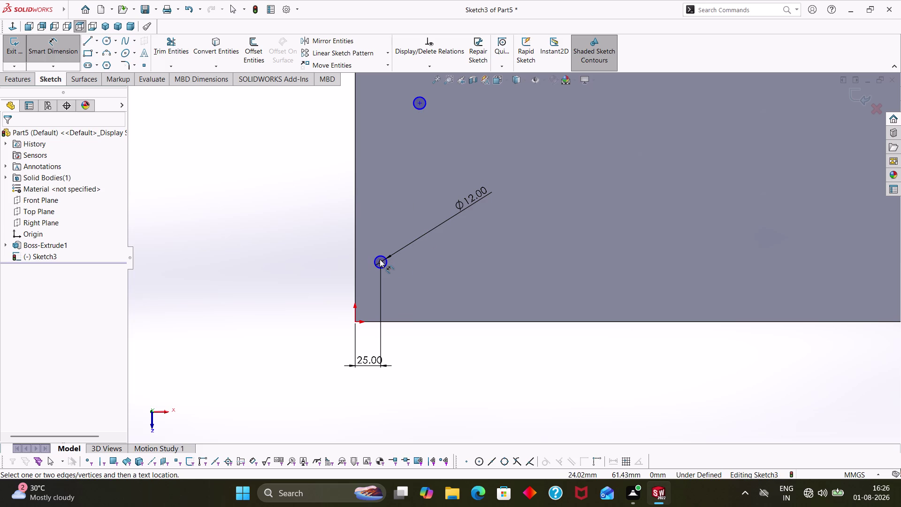
Add a Vertical relation between the two circle centres.
click(381, 261)
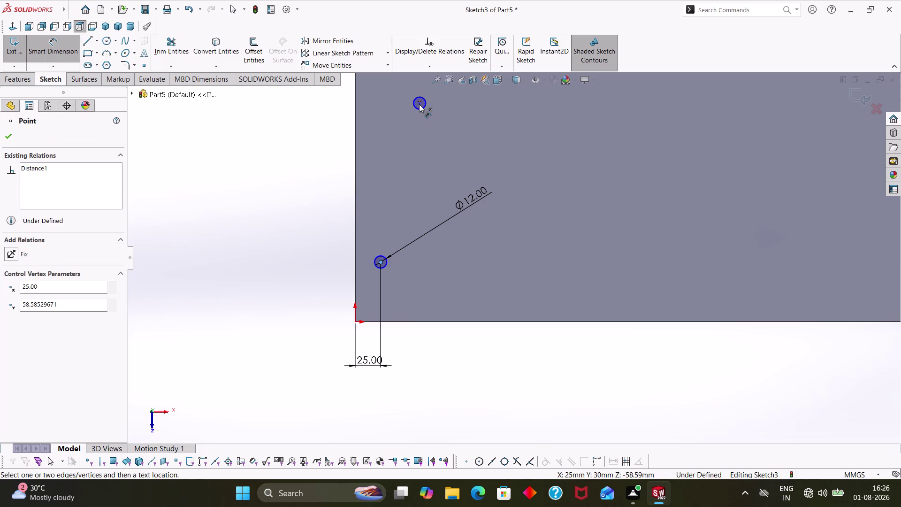
click(419, 105)
key(Escape)
key(Escape)
key(Escape)
key(Escape)
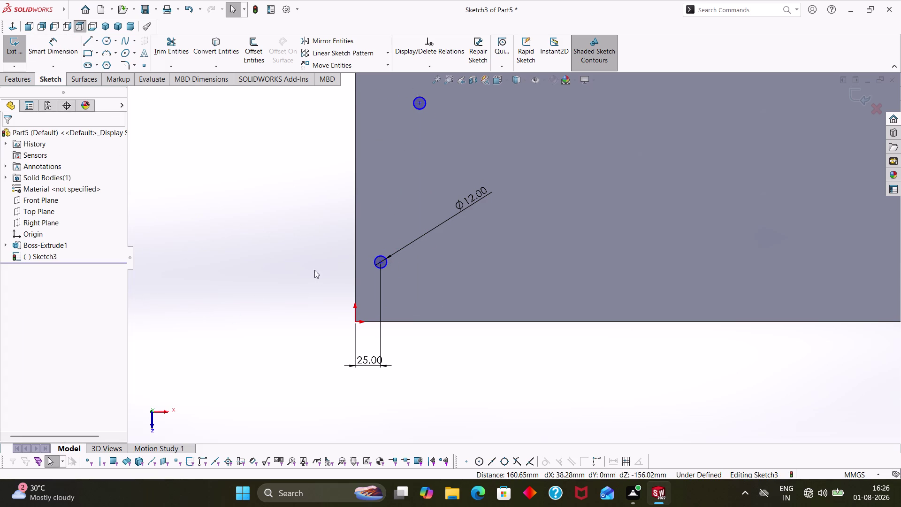
click(381, 261)
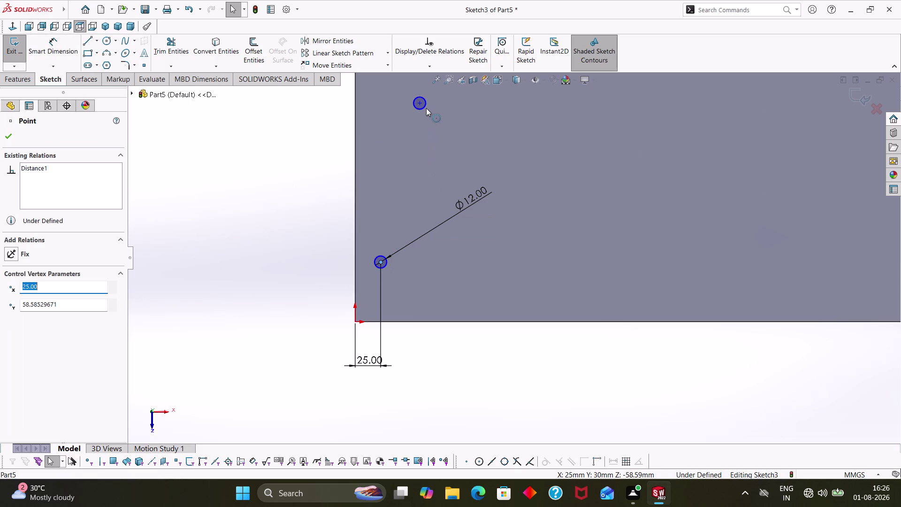
click(421, 102)
click(6, 318)
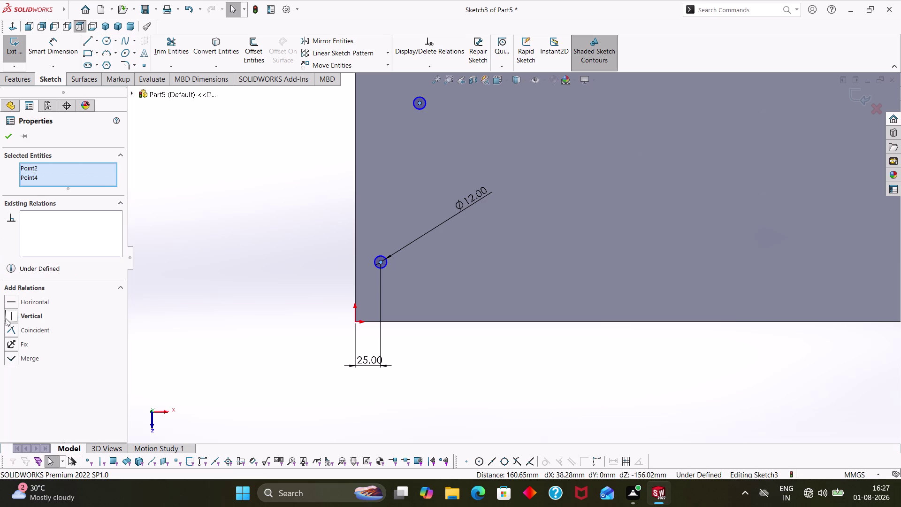
click(5, 133)
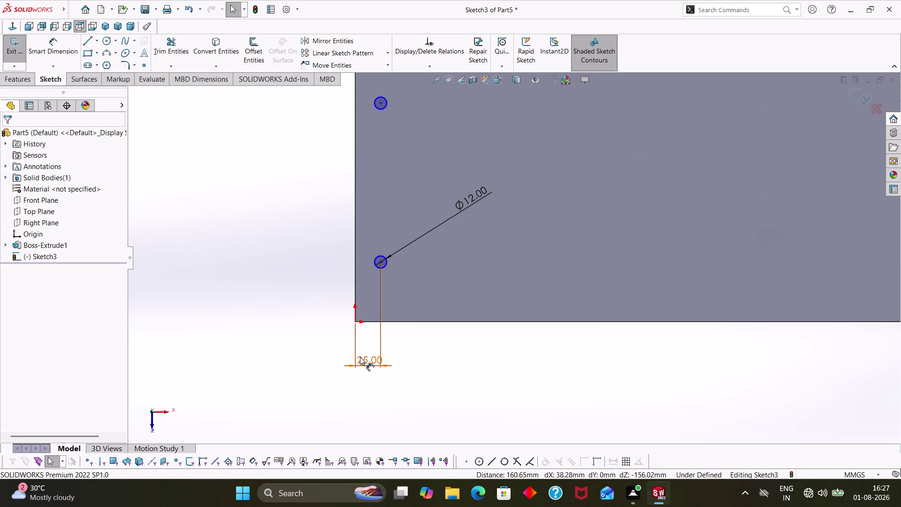
Dimension the circle centres 184 mm apart vertically.
right_drag(300, 367, 307, 240)
click(381, 262)
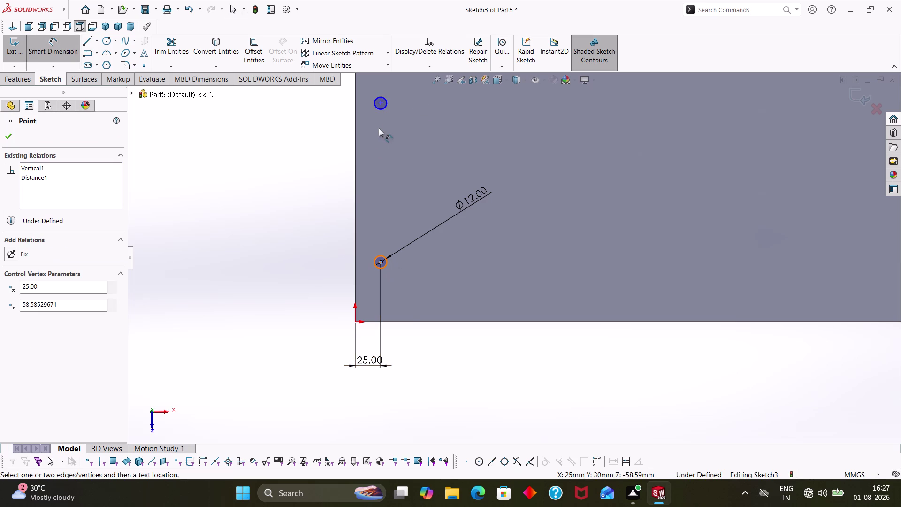
click(381, 105)
click(266, 183)
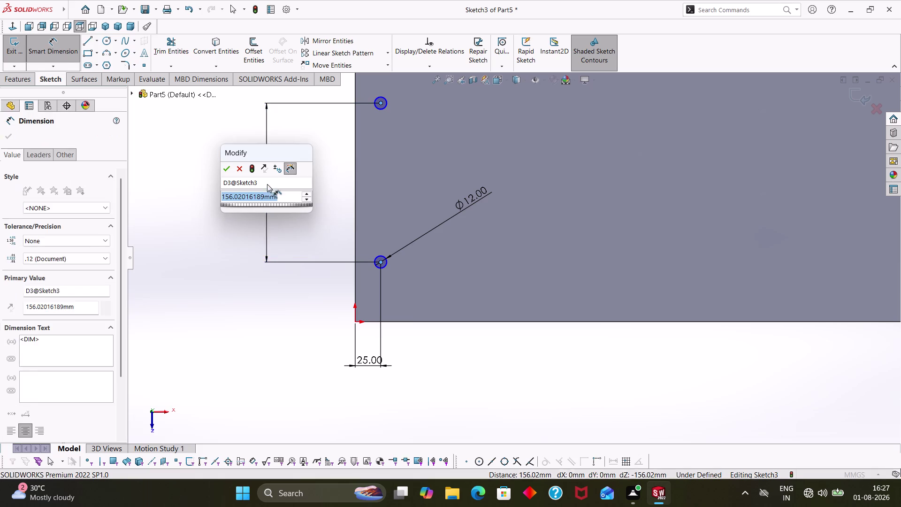
text(184)
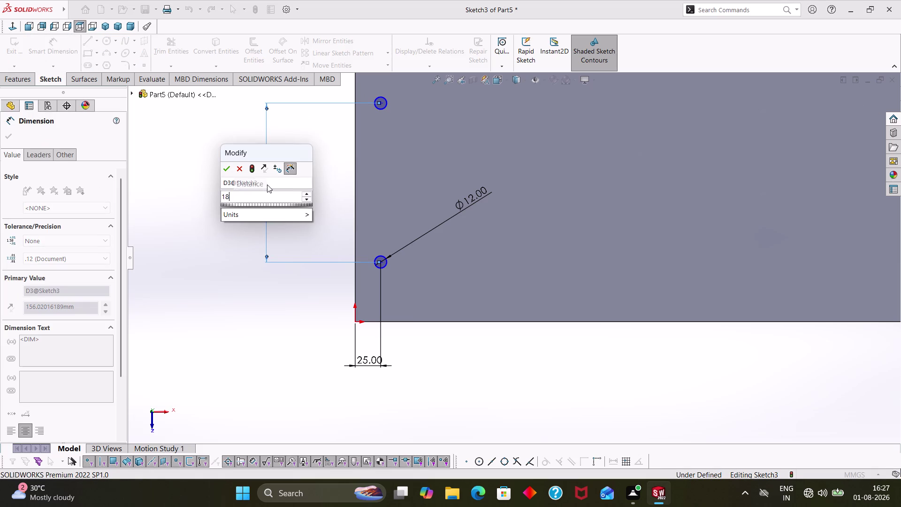
key(Return)
click(270, 325)
scroll(up, 3)
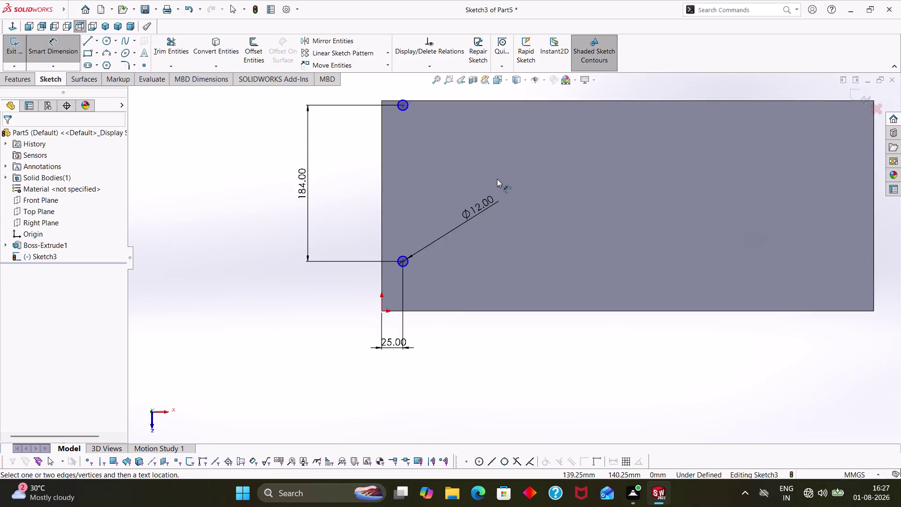
scroll(up, 3)
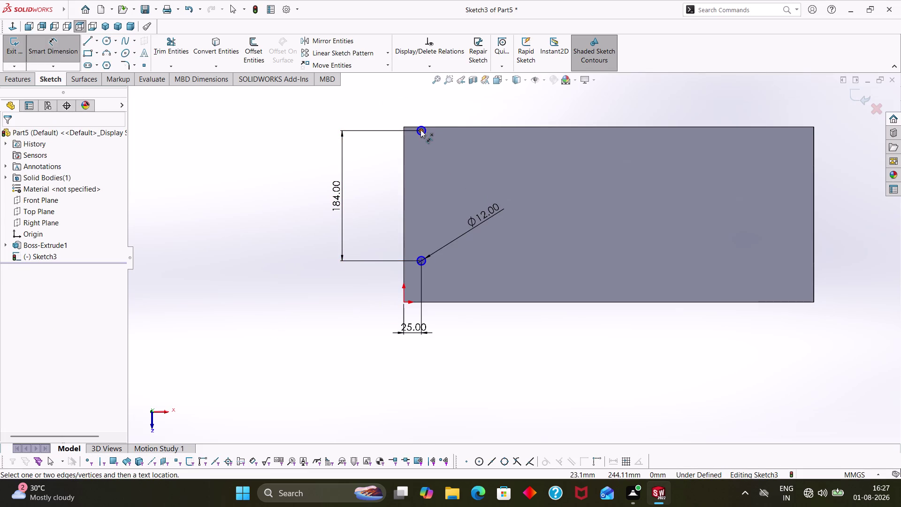
drag(421, 129, 427, 143)
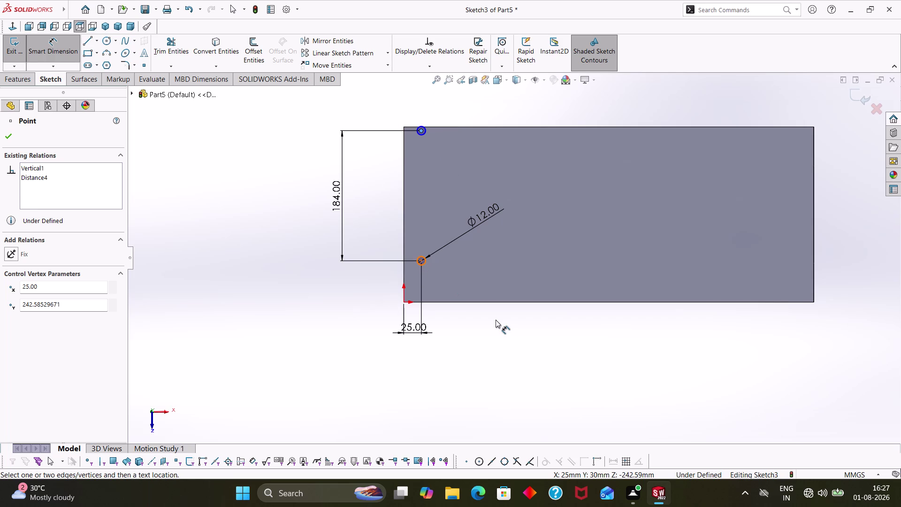
Dimension the lower circle's centre 32 mm above the plate's bottom edge.
key(Escape)
key(Escape)
right_drag(454, 378, 449, 304)
click(422, 261)
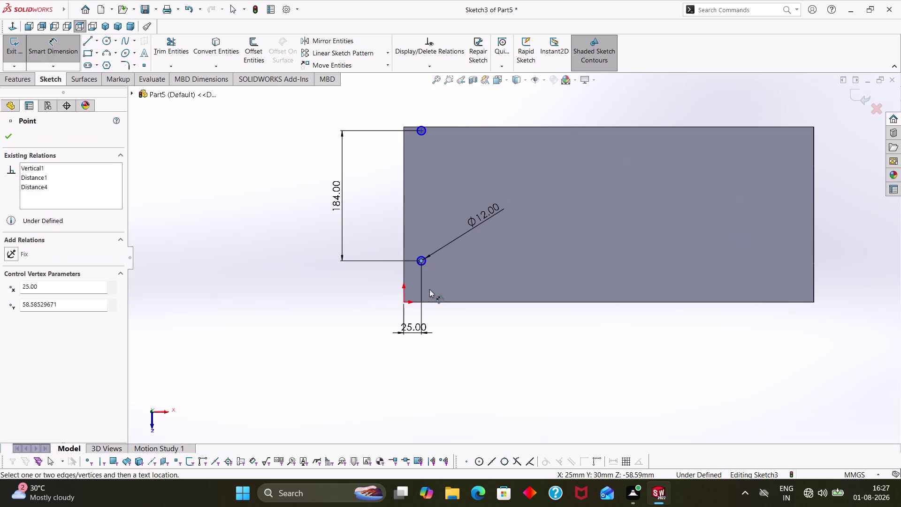
click(433, 301)
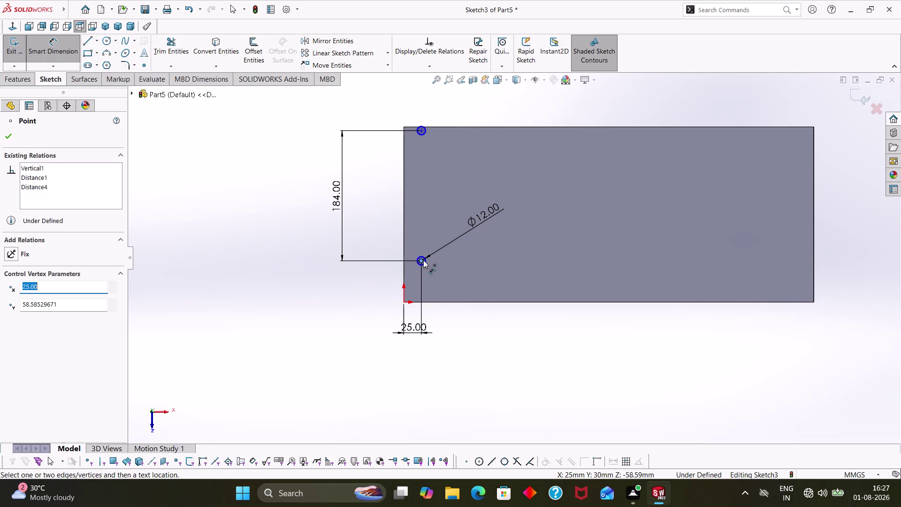
click(428, 300)
click(431, 303)
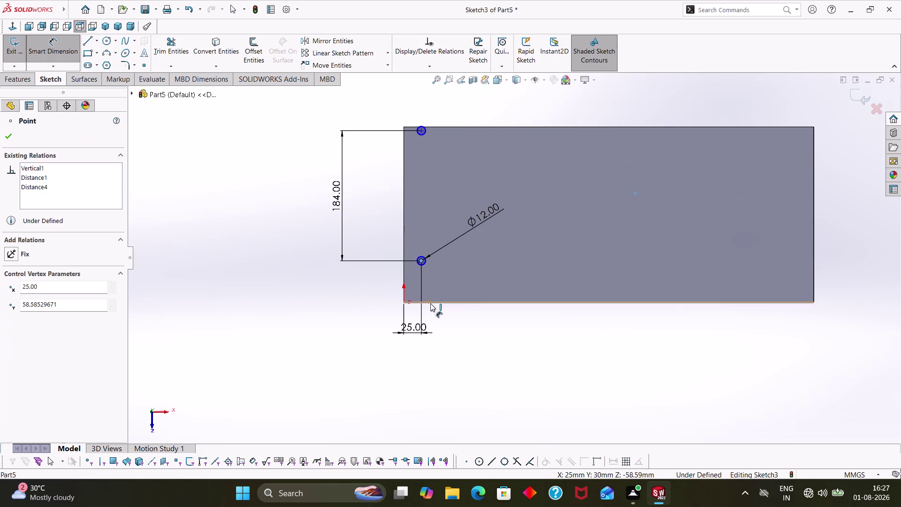
click(361, 301)
text(32)
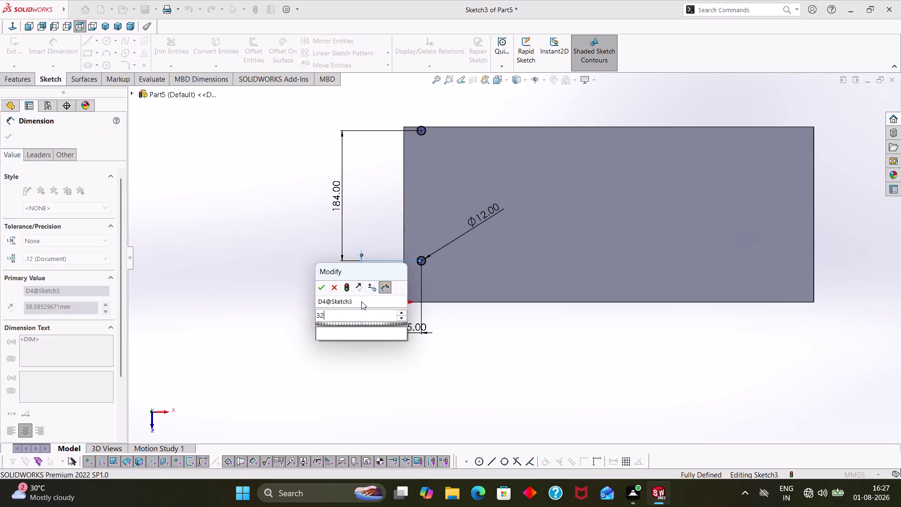
key(Return)
click(496, 378)
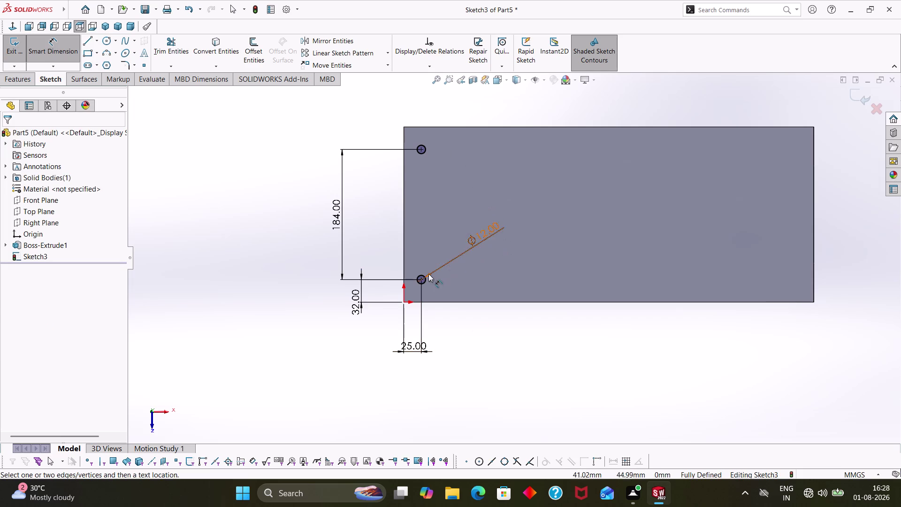
Zoom and pan to review the fully defined Sketch3 and its dimensions.
scroll(down, 3)
scroll(up, 3)
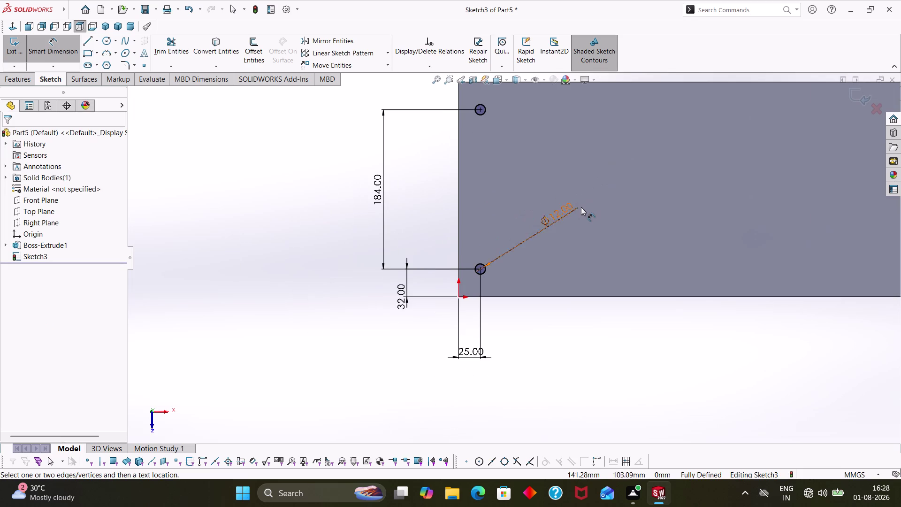
middle_drag(581, 203, 527, 251)
scroll(down, 3)
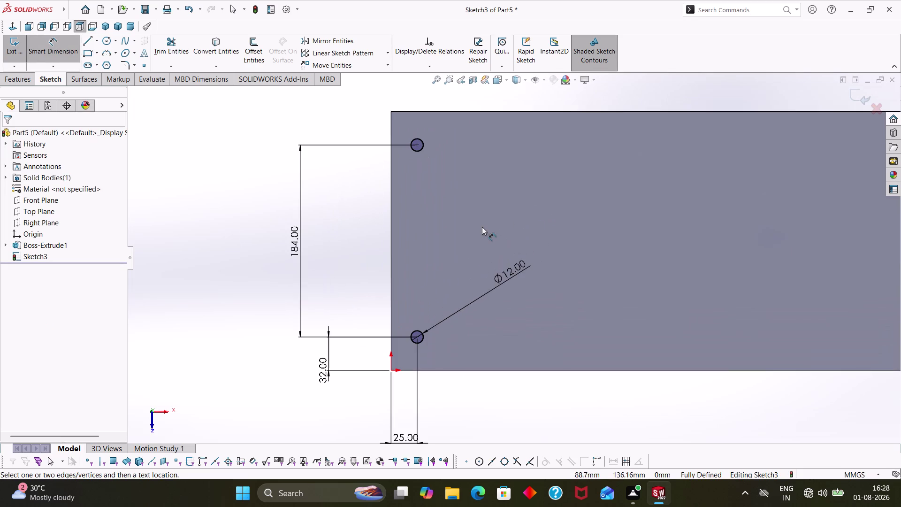
click(21, 75)
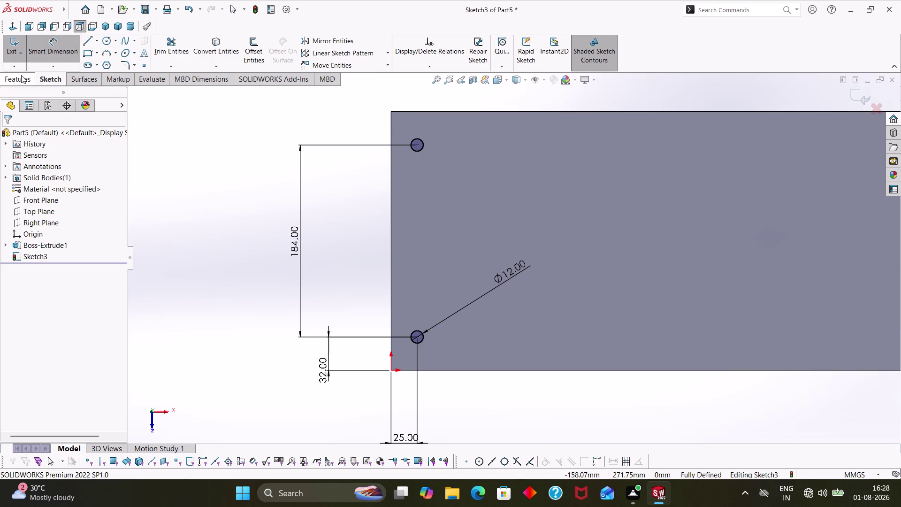
click(150, 44)
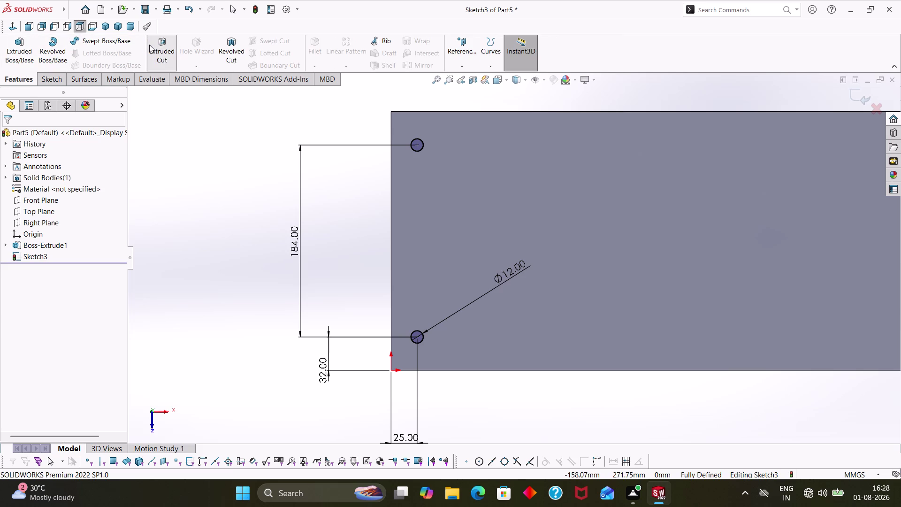
Extrude-cut the two 12 mm circles 6 mm deep with a 45° draft.
scroll(down, 3)
scroll(down, 3)
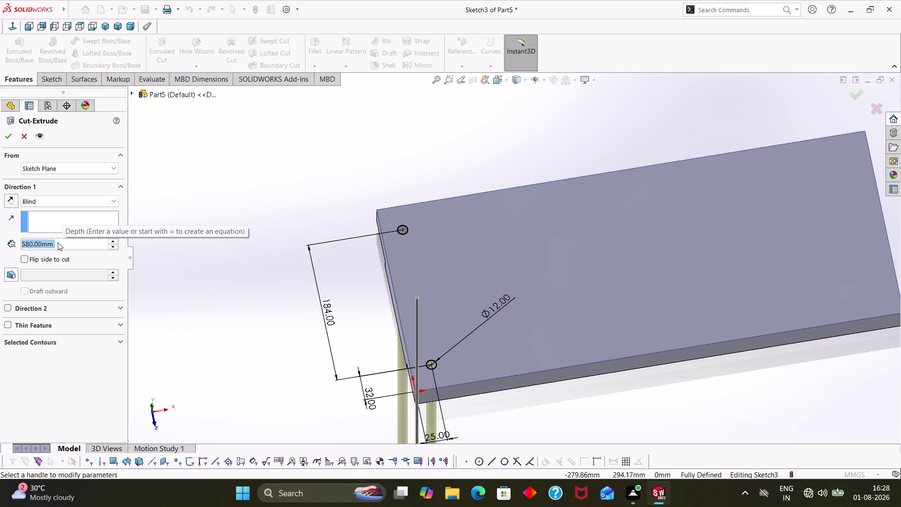
key(6)
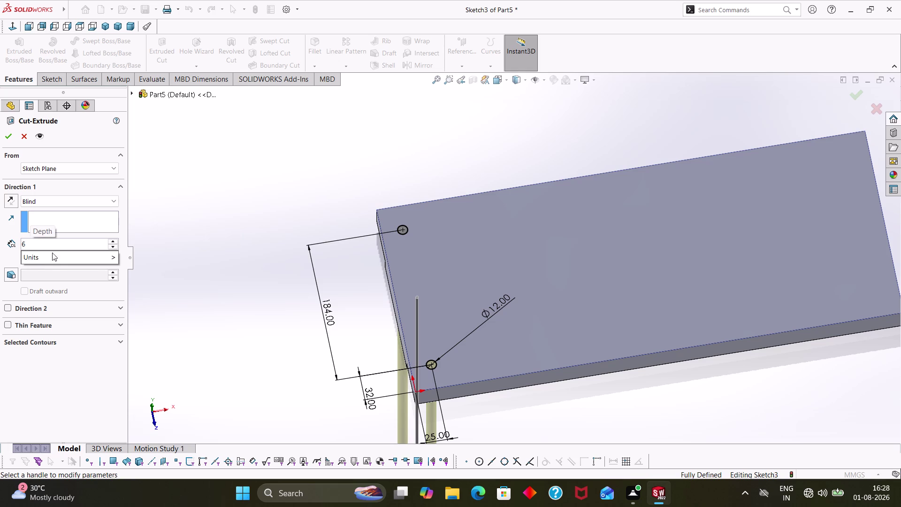
click(7, 278)
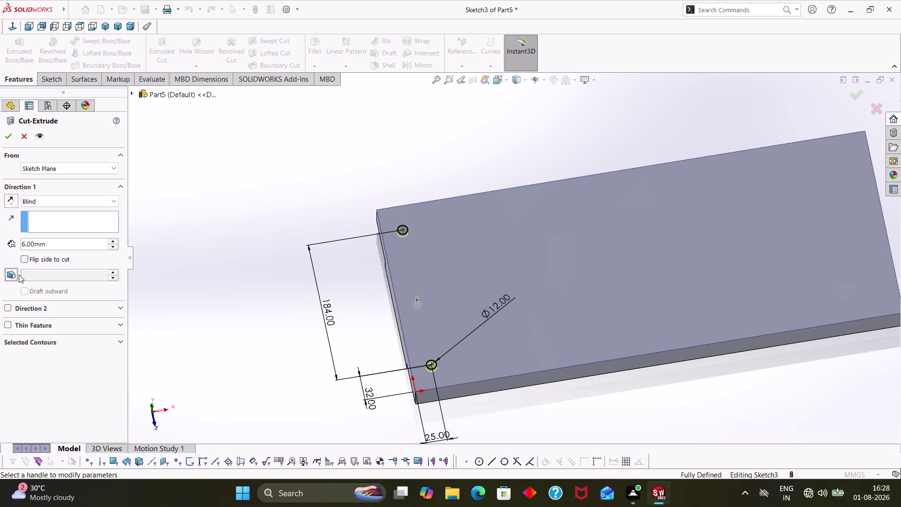
click(7, 275)
text(4)
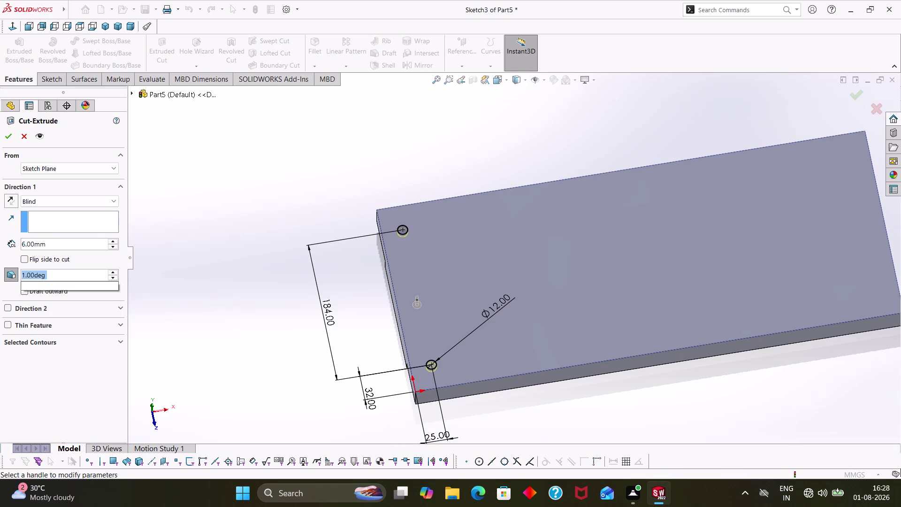
text(5)
key(Return)
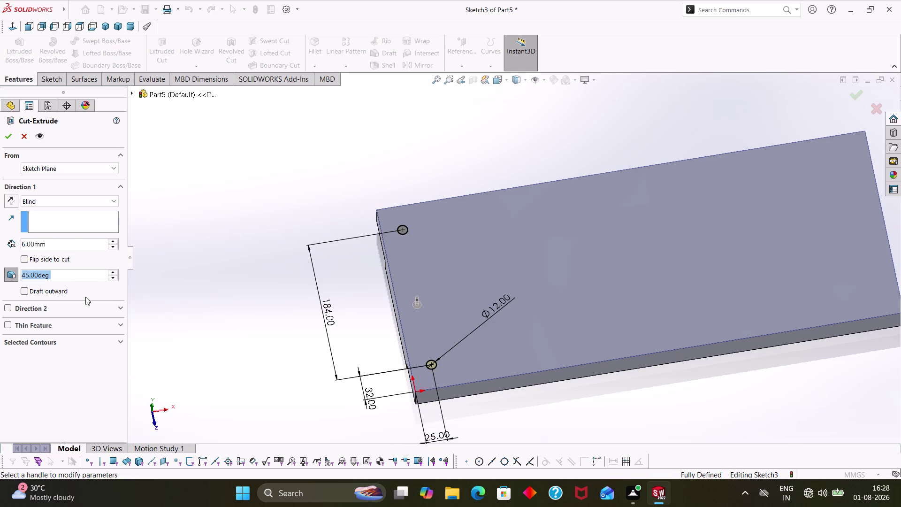
click(10, 138)
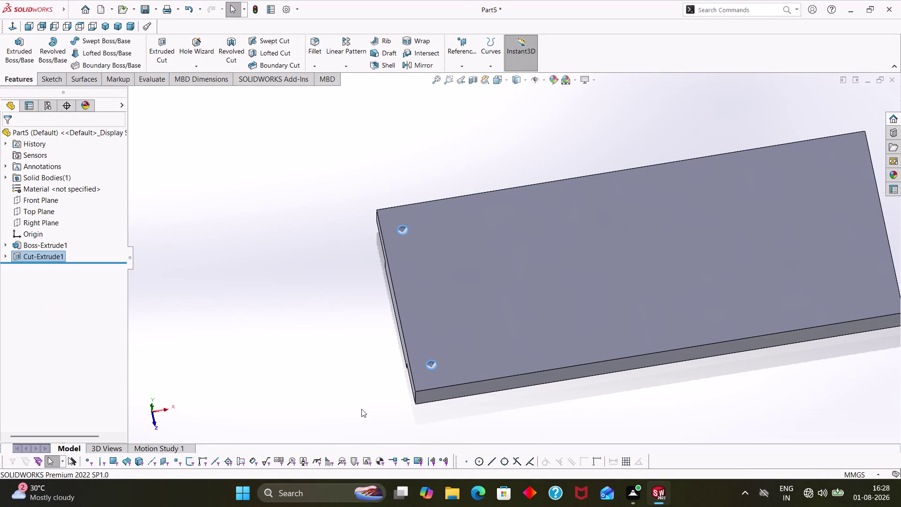
Zoom out to inspect the tapered holes on the plate face.
click(354, 406)
scroll(down, 3)
scroll(down, 3)
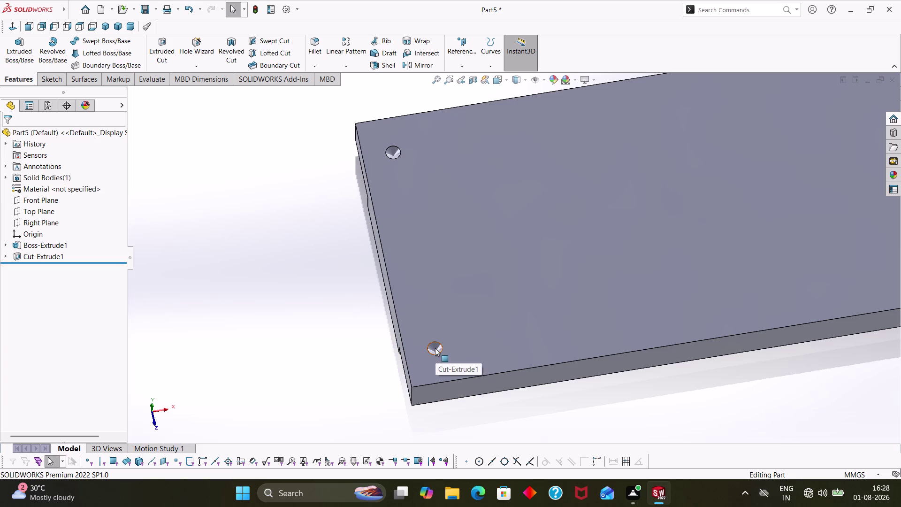
right_click(471, 334)
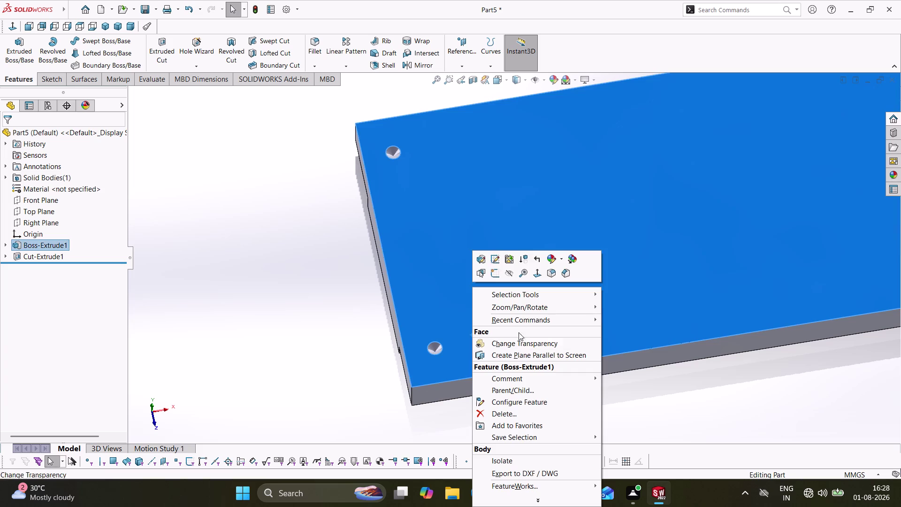
Start a sketch on the plate face and draw the lower circle near the left edge.
click(498, 275)
scroll(down, 3)
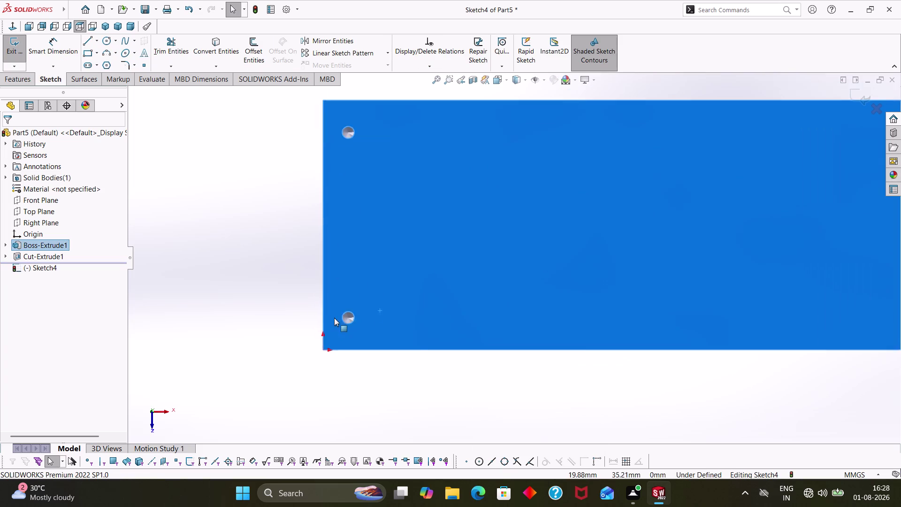
scroll(down, 3)
right_drag(231, 312, 399, 295)
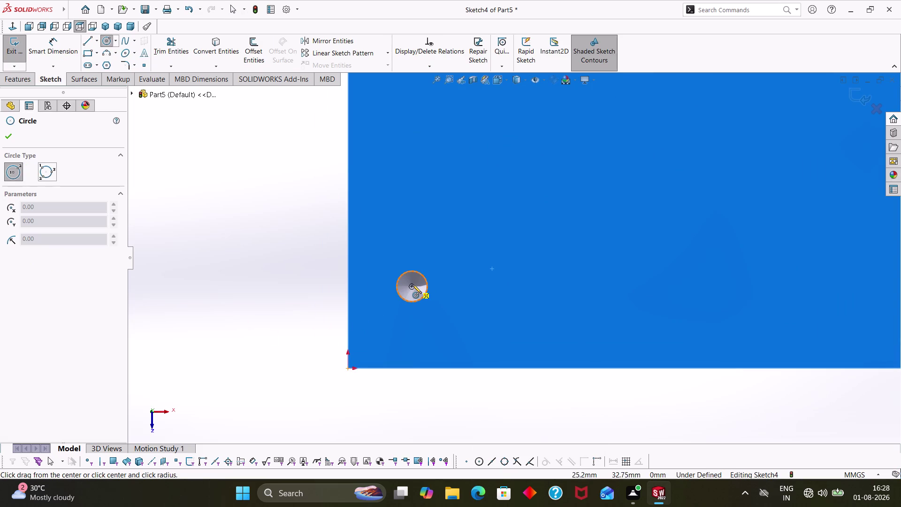
click(411, 285)
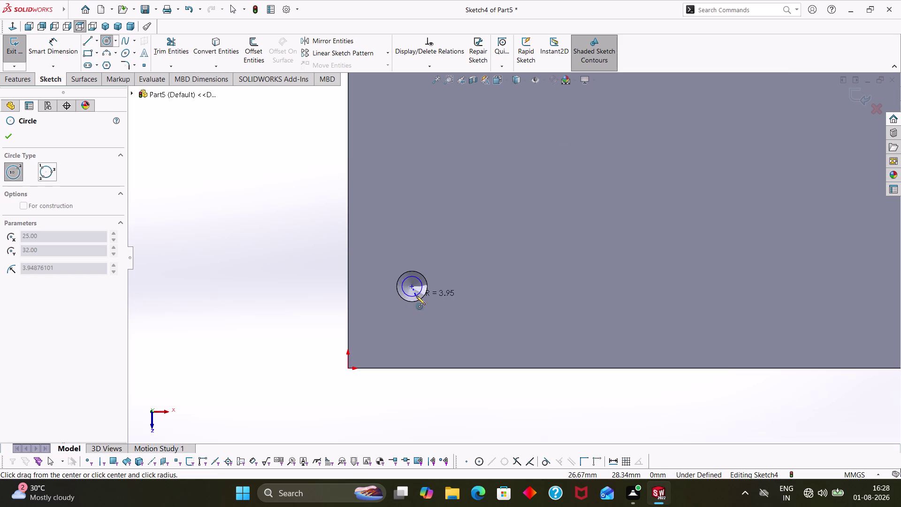
click(417, 296)
key(Escape)
key(Escape)
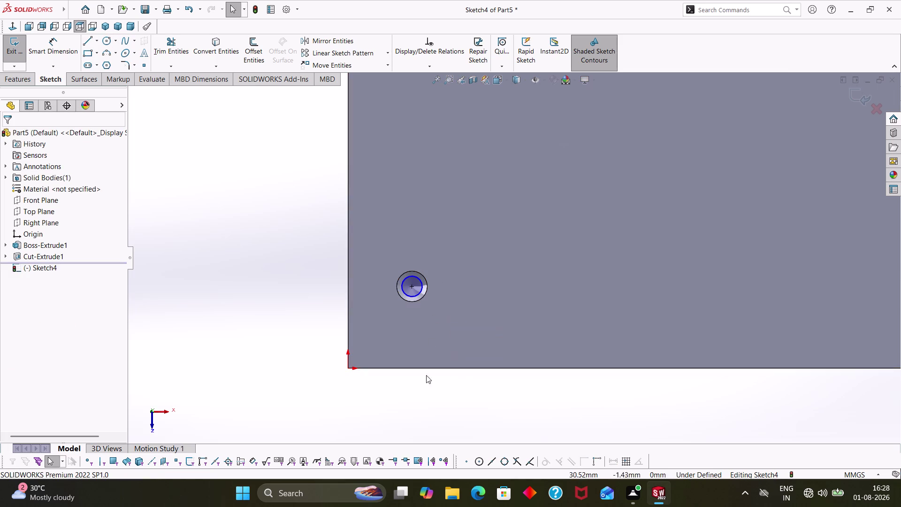
Draw the upper circle near the plate's upper left edge.
scroll(up, 3)
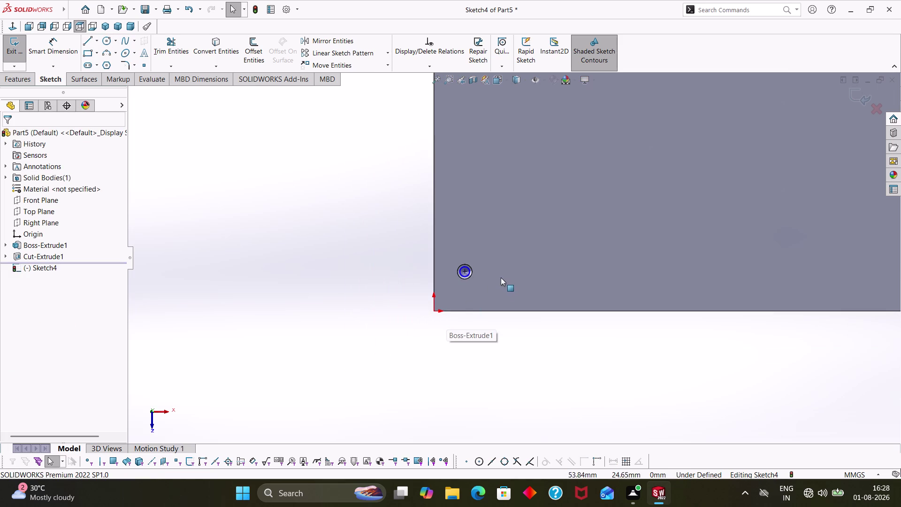
middle_drag(502, 276, 442, 345)
scroll(down, 3)
right_drag(269, 285, 329, 254)
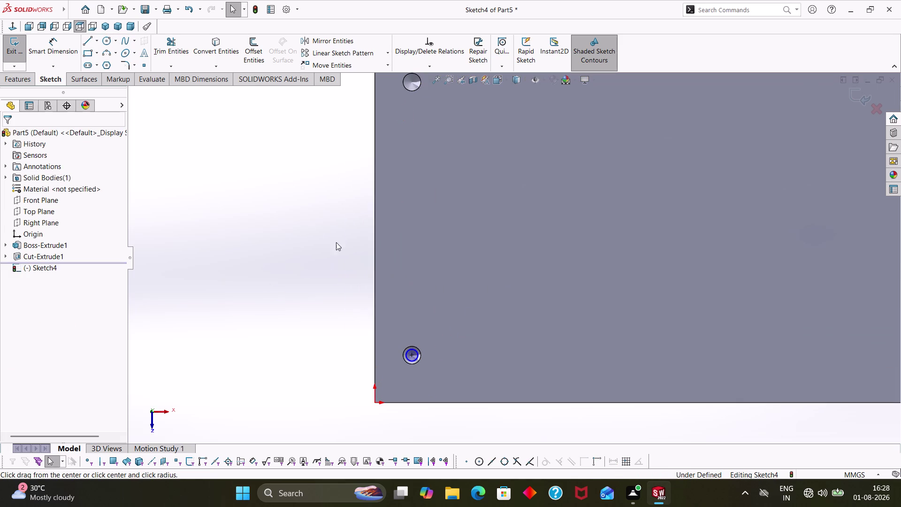
right_drag(329, 254, 331, 250)
scroll(up, 3)
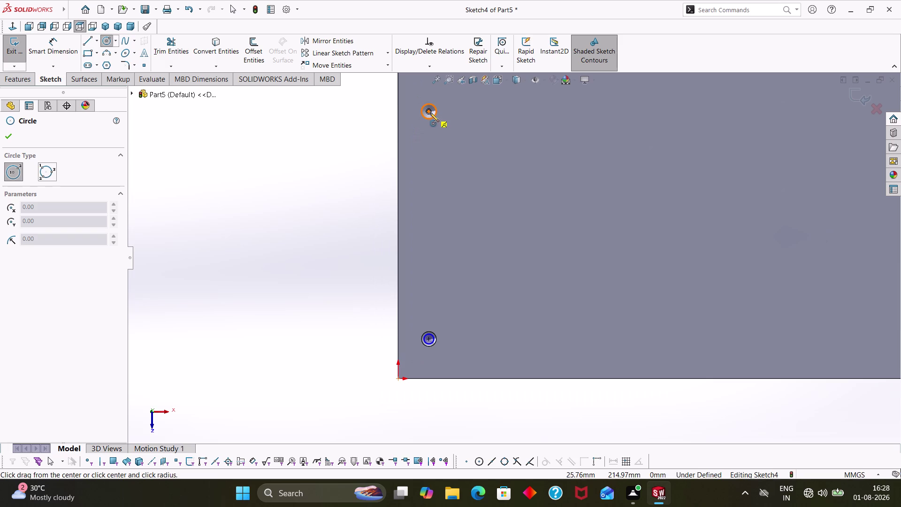
click(429, 112)
click(430, 116)
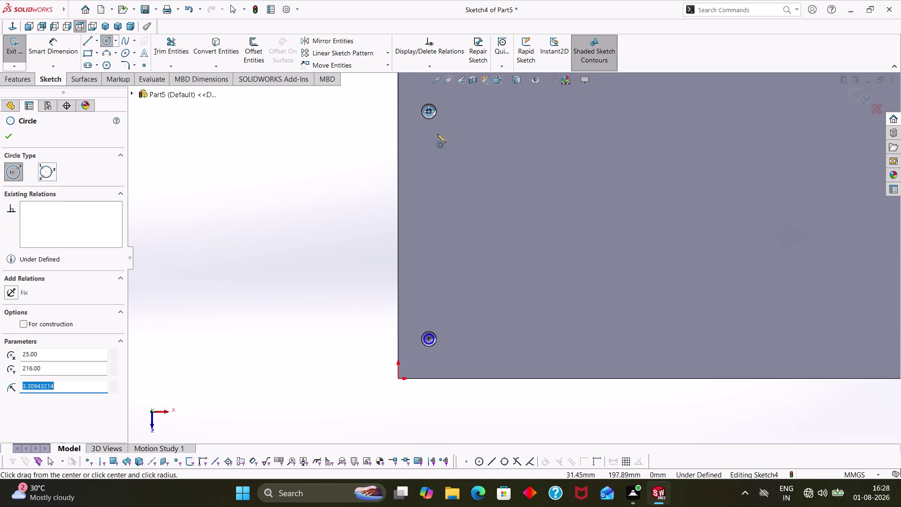
key(Escape)
key(Escape)
Select the upper circle, clear the selection, and pan to show both circles.
right_drag(442, 172, 439, 125)
right_drag(351, 238, 364, 116)
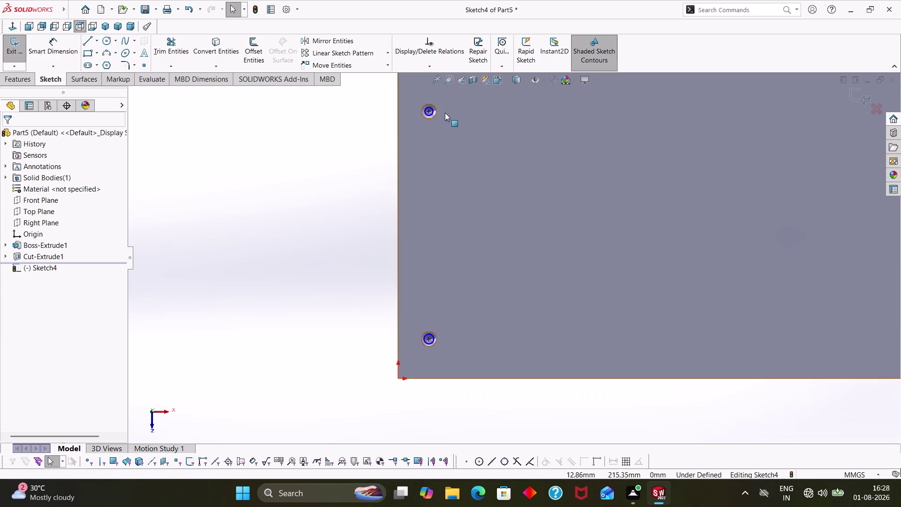
click(433, 111)
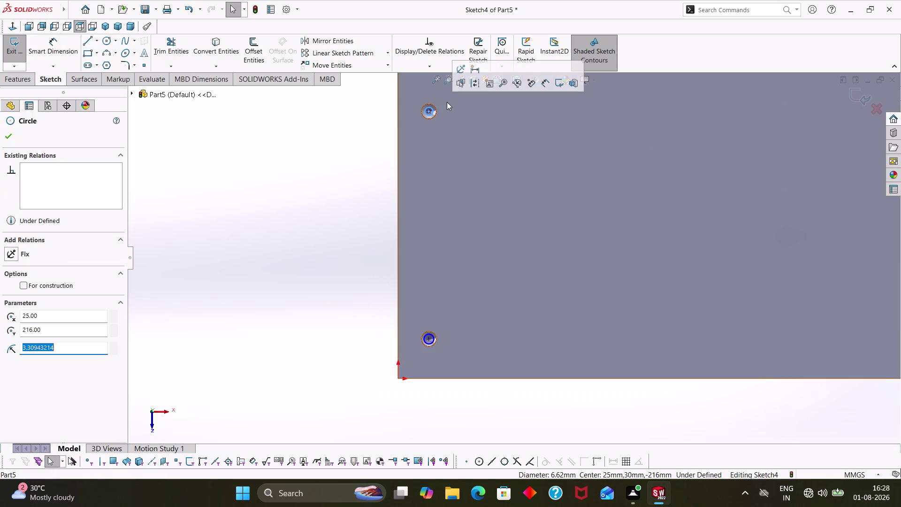
click(434, 111)
key(Escape)
key(Escape)
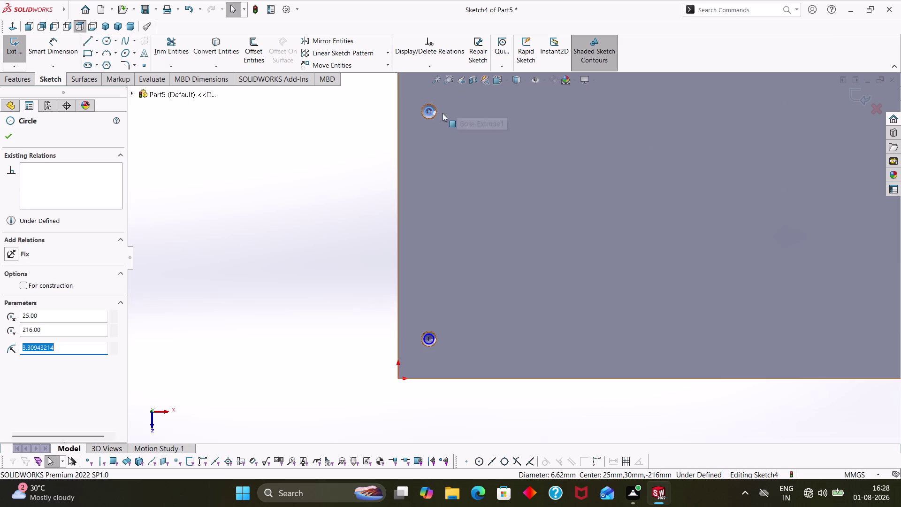
key(Escape)
scroll(down, 3)
key(Escape)
key(Escape)
scroll(up, 3)
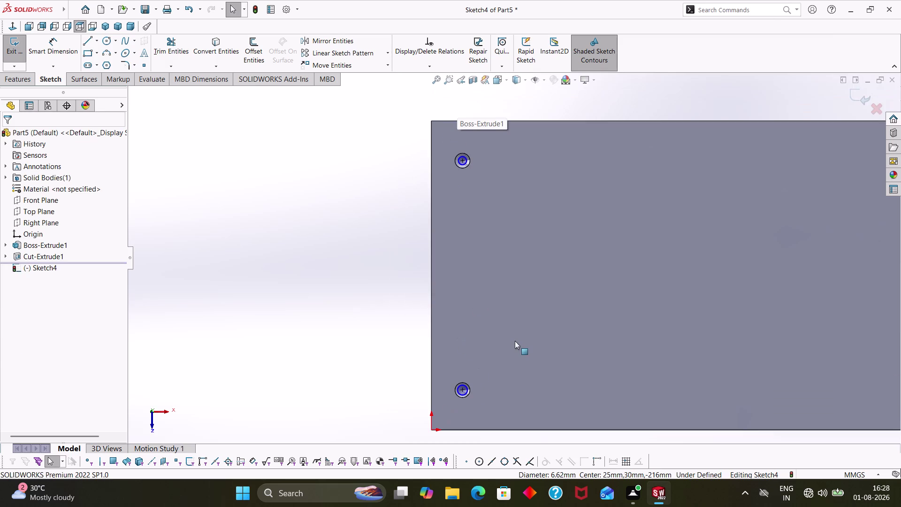
middle_drag(515, 339, 424, 318)
scroll(down, 3)
right_drag(251, 340, 273, 192)
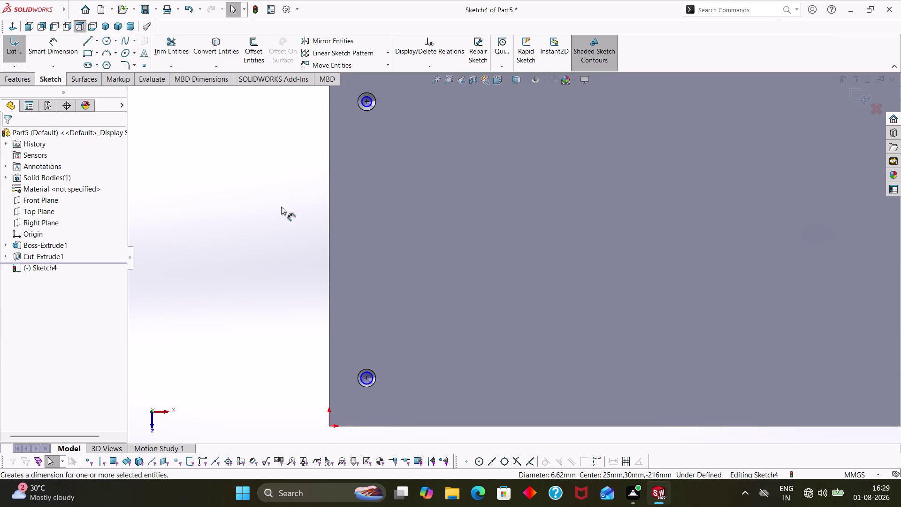
Dimension the lower circle's diameter as 11 mm.
click(372, 382)
click(407, 355)
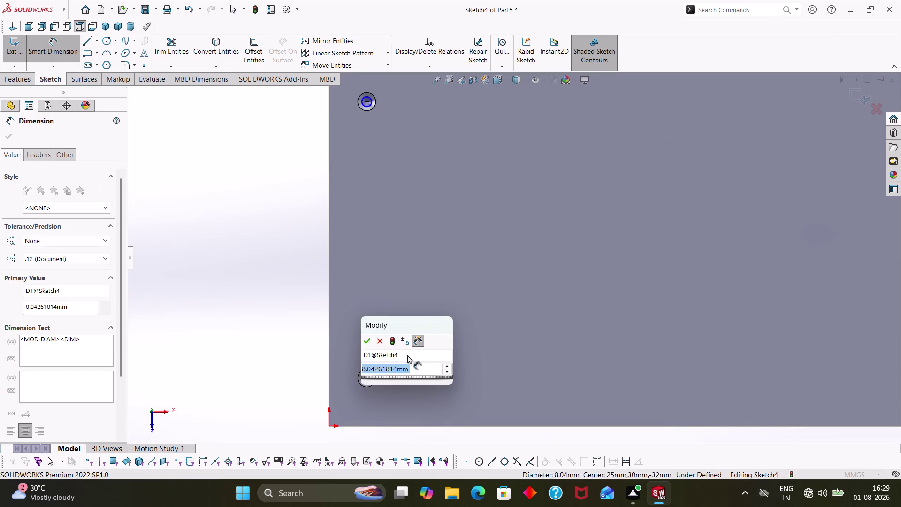
text(11)
key(Return)
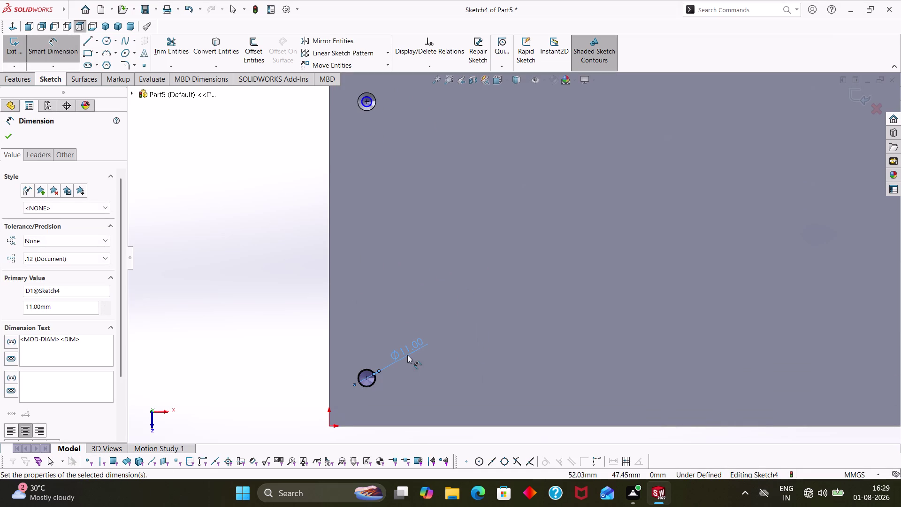
key(Escape)
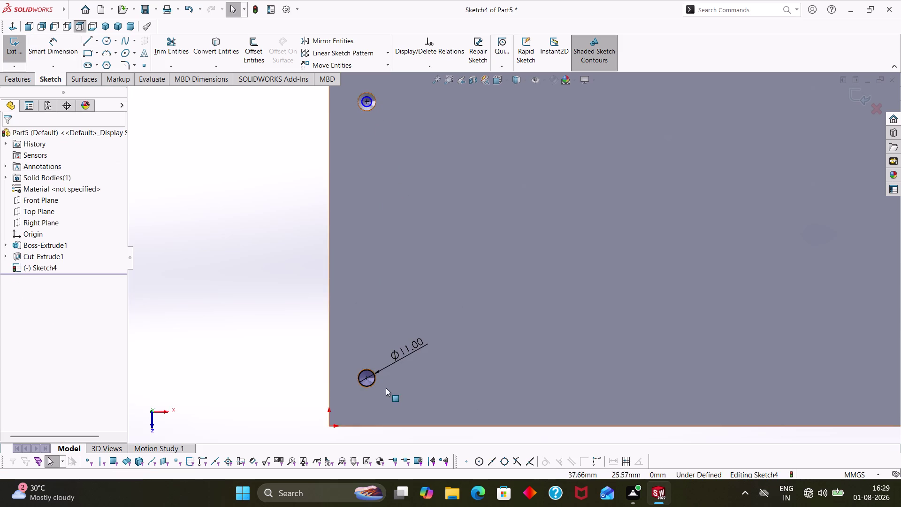
scroll(down, 3)
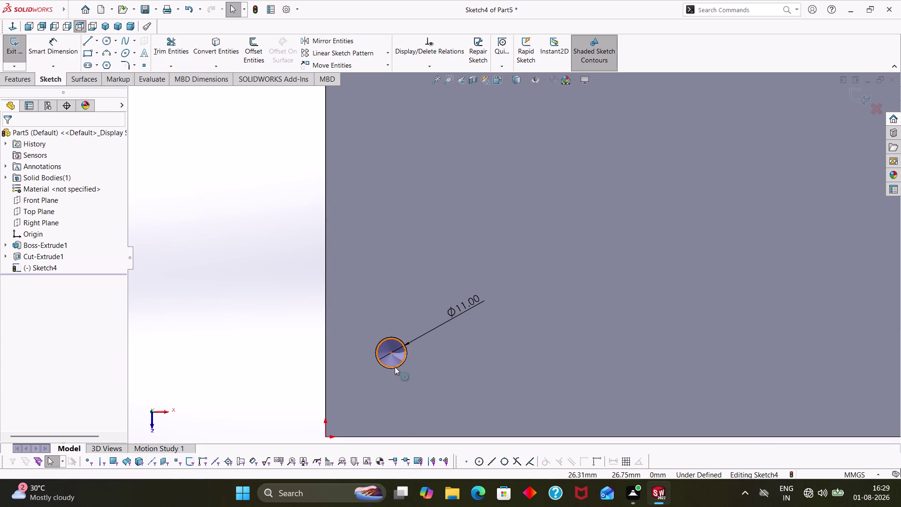
Add an Equal relation between the lower and upper circles.
click(395, 365)
scroll(up, 3)
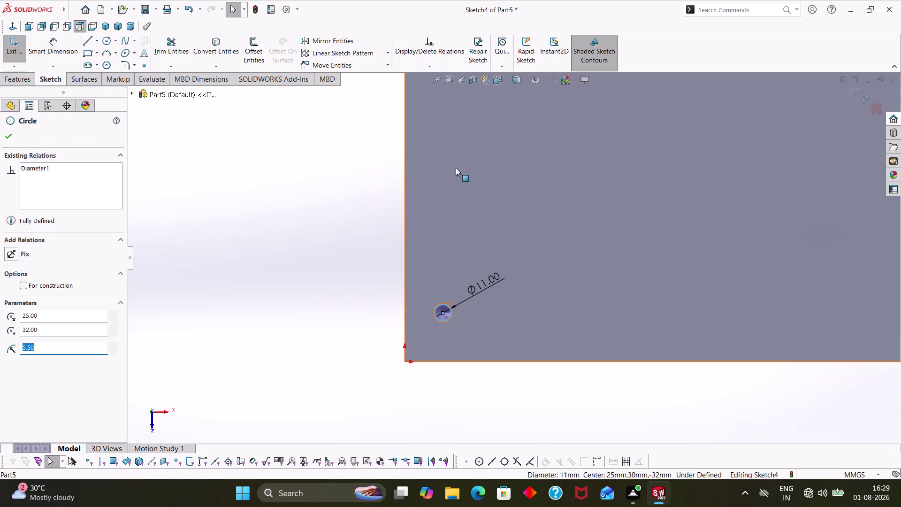
scroll(up, 3)
middle_drag(458, 165, 403, 228)
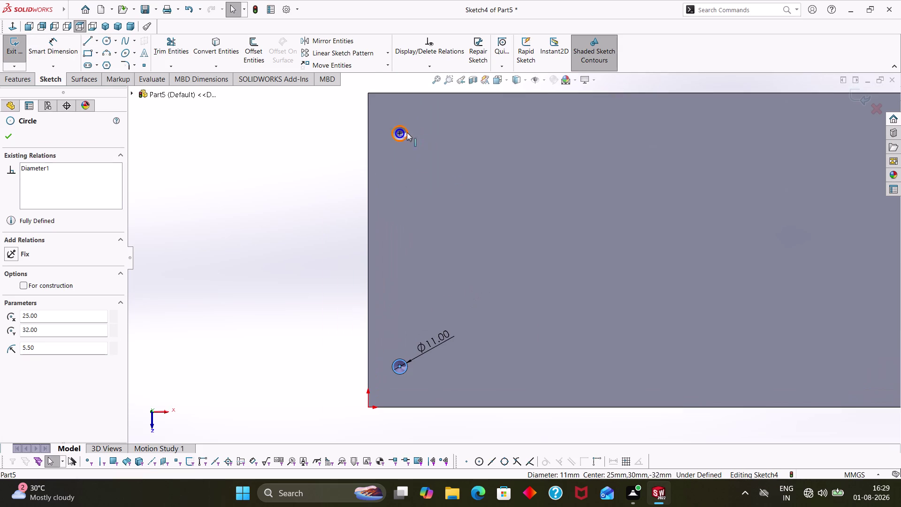
click(402, 136)
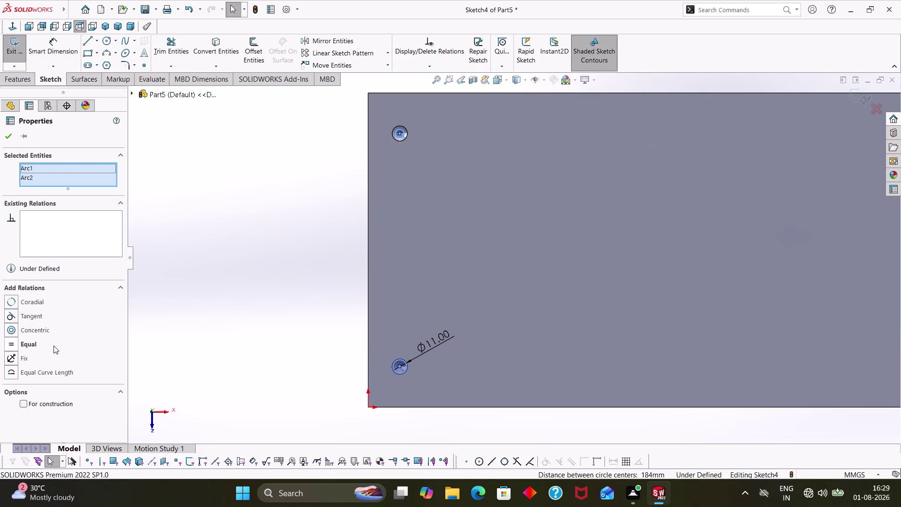
click(11, 343)
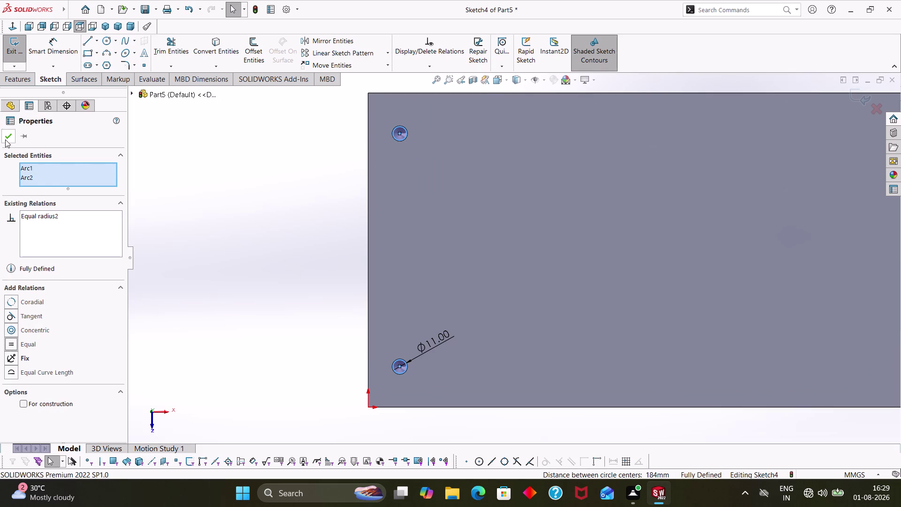
click(5, 140)
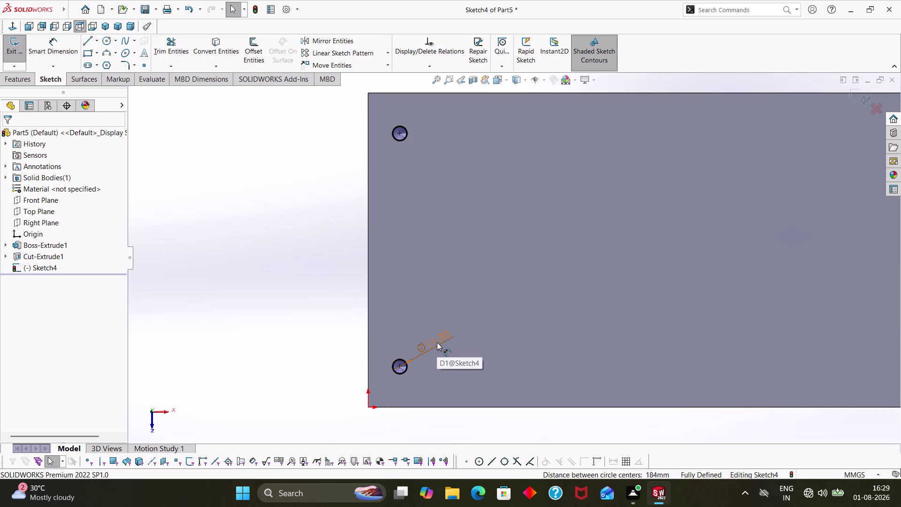
Clear the selection and select Sketch4 in the feature tree.
key(grave)
key(Escape)
key(Escape)
key(Escape)
key(Escape)
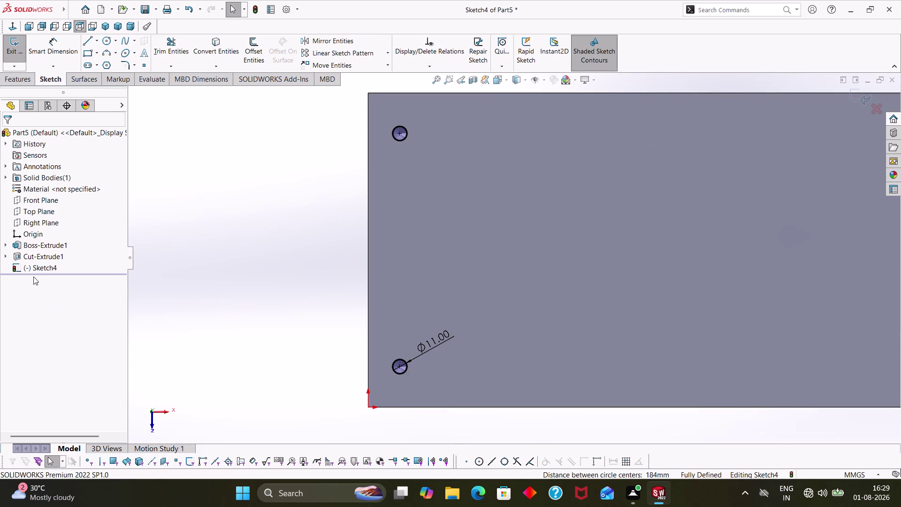
click(33, 269)
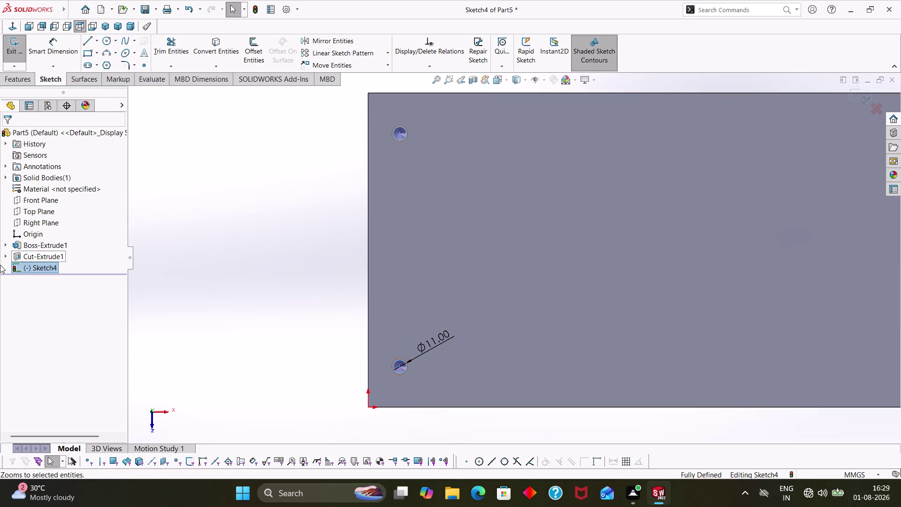
Expand Cut-Extrude1 and edit Sketch3 with its dimensions shown.
click(4, 257)
click(38, 265)
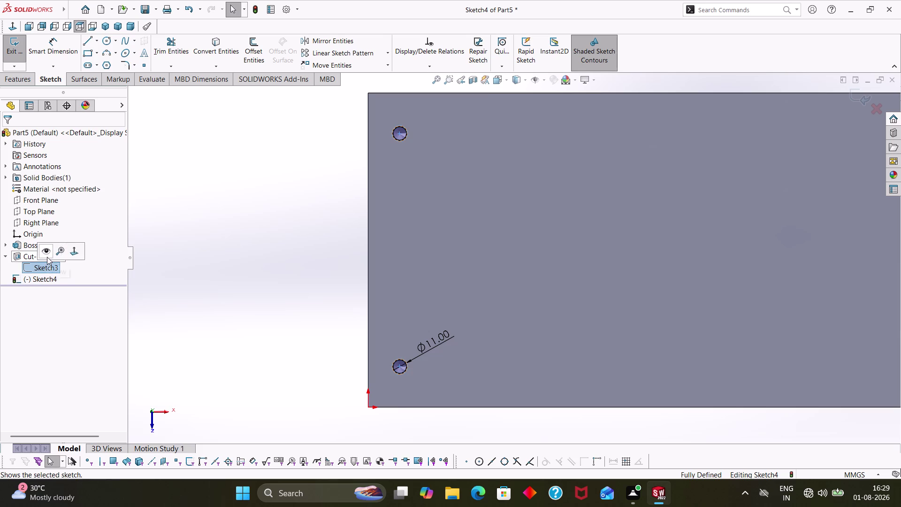
click(46, 267)
click(18, 44)
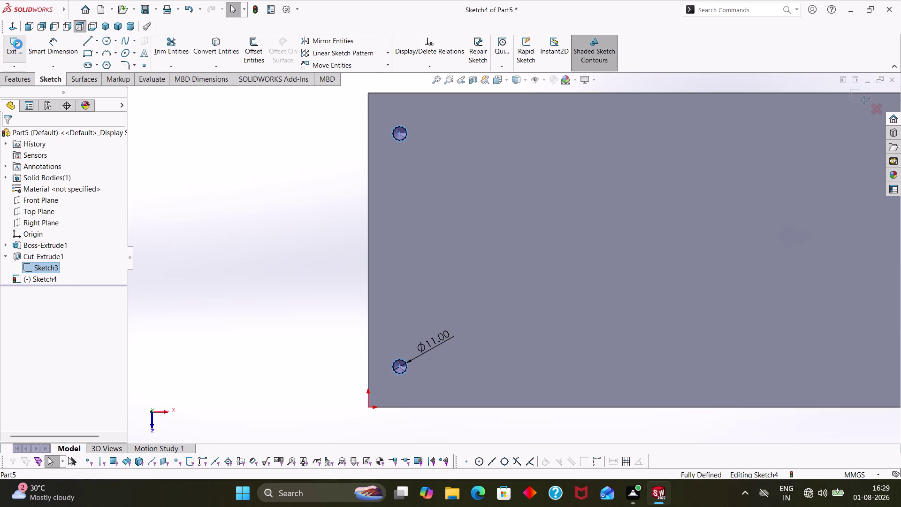
click(35, 270)
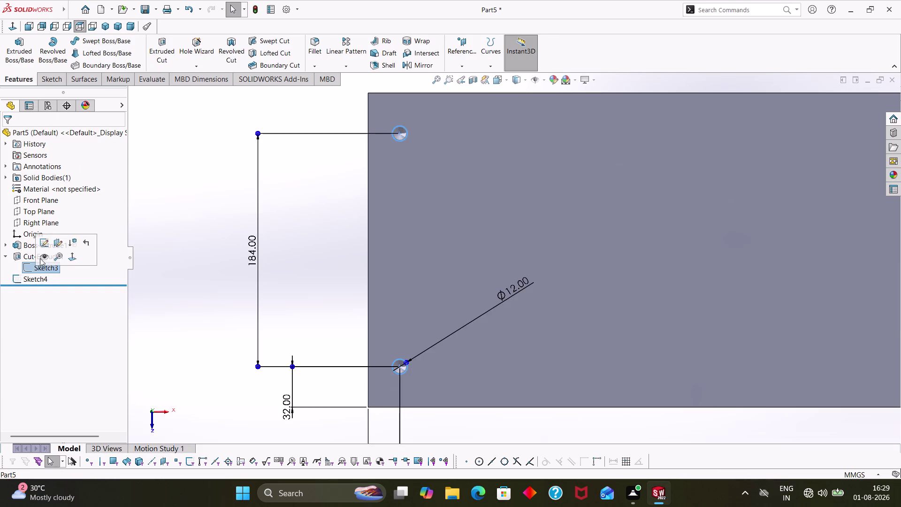
click(44, 245)
scroll(down, 3)
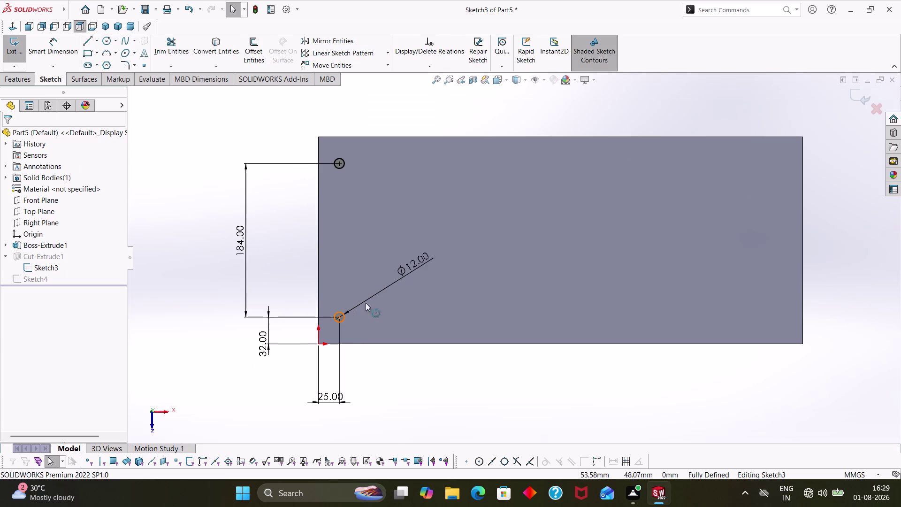
Change the hole diameter from Ø12 to Ø17 mm and rebuild the part.
double_click(417, 267)
double_click(414, 263)
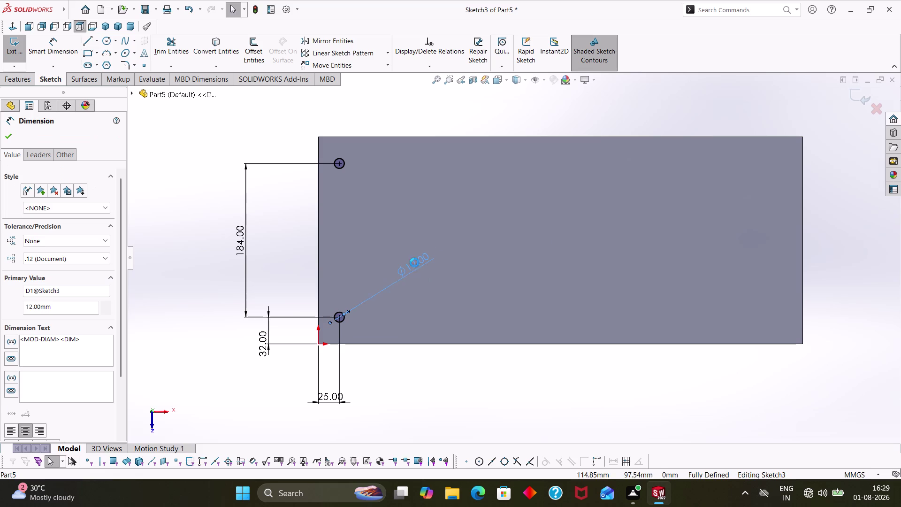
text(16)
key(Return)
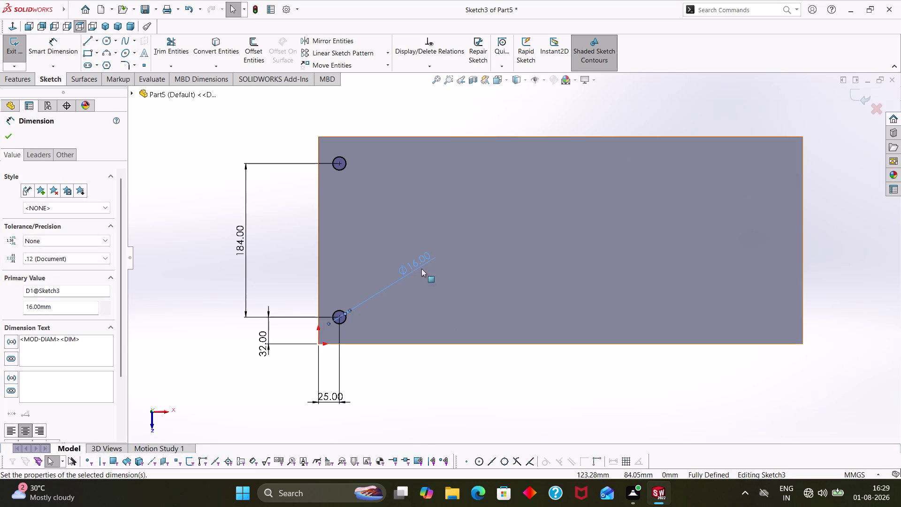
double_click(419, 260)
text(1)
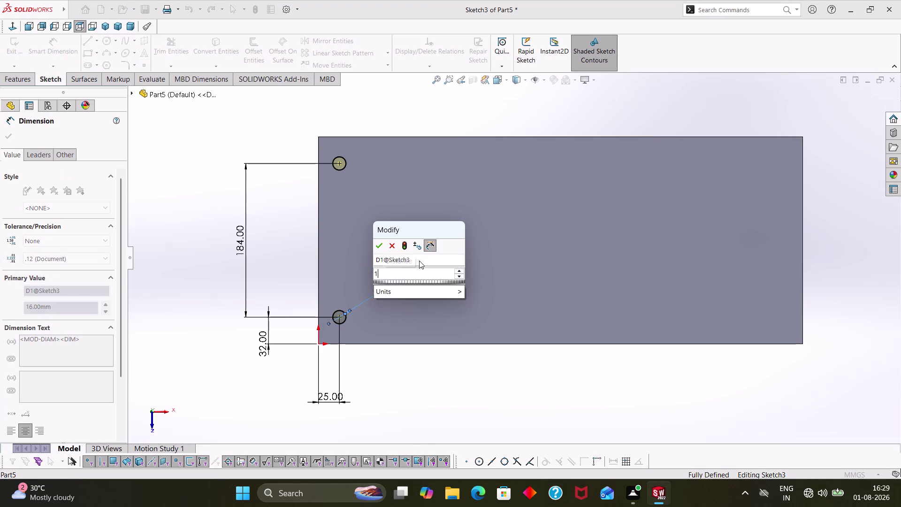
text(8)
key(BackSpace)
key(7)
key(Return)
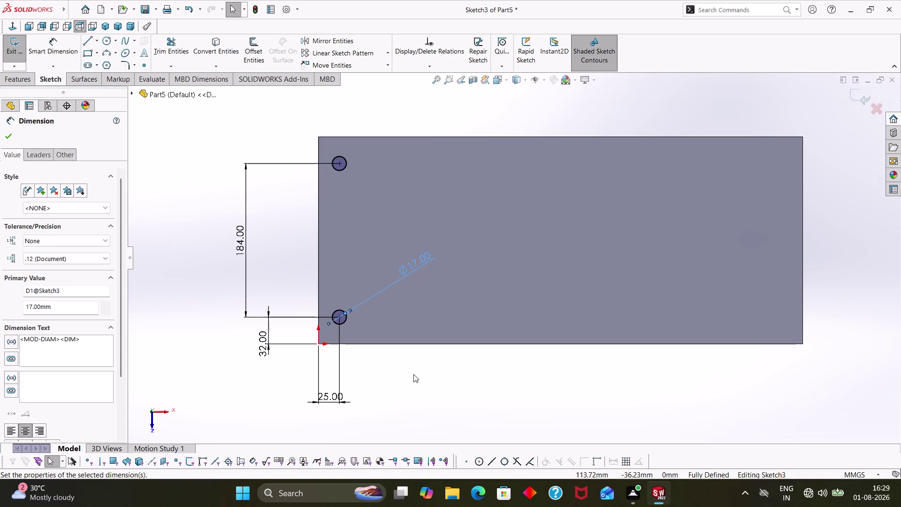
click(413, 374)
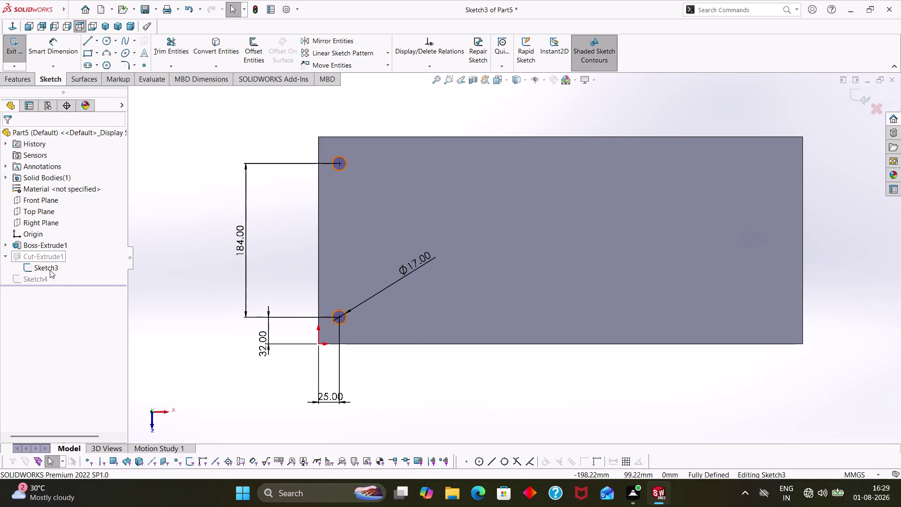
click(260, 10)
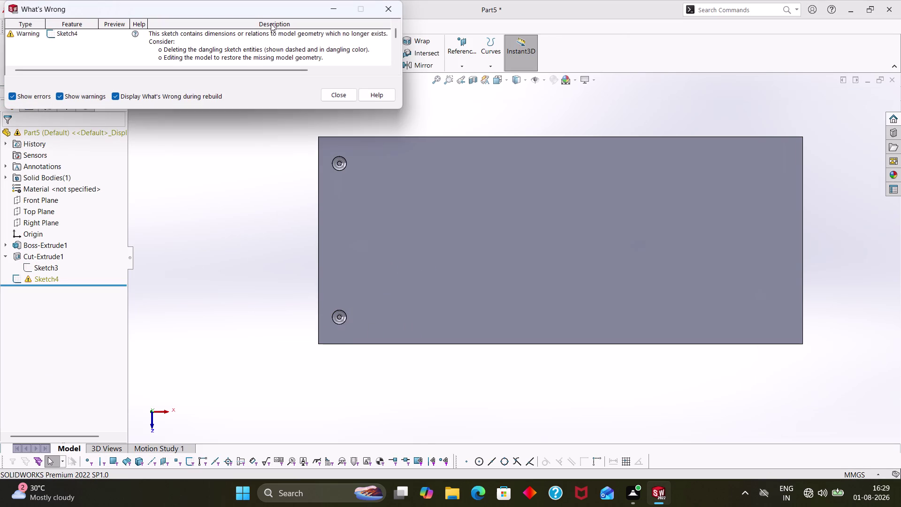
Dismiss the What's Wrong rebuild warning and select Sketch4.
click(345, 96)
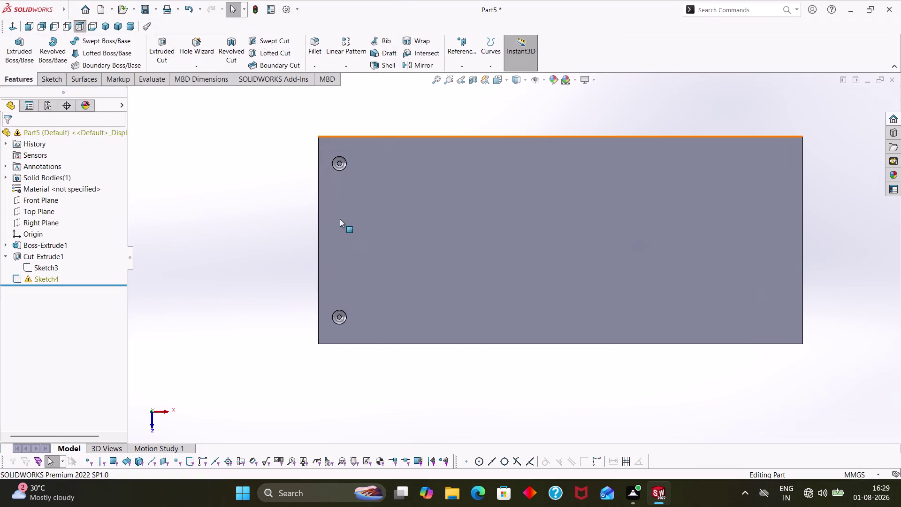
scroll(down, 3)
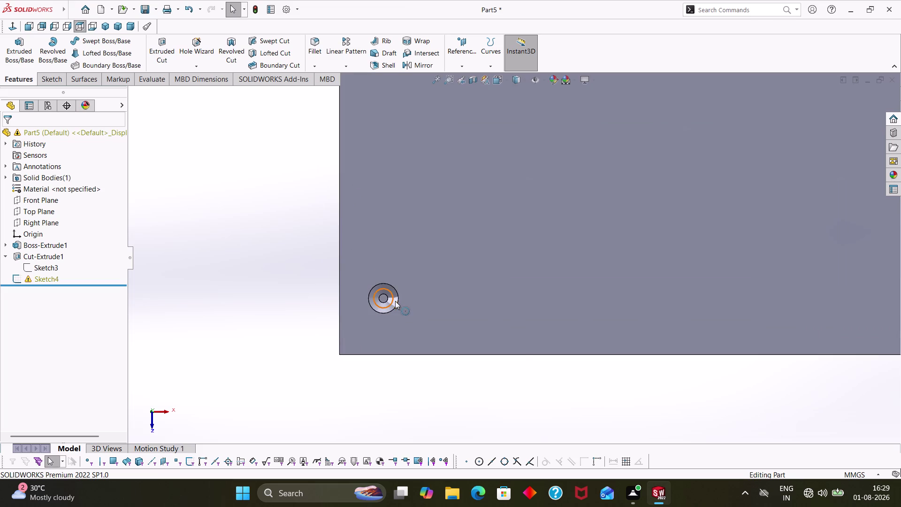
click(395, 300)
scroll(up, 3)
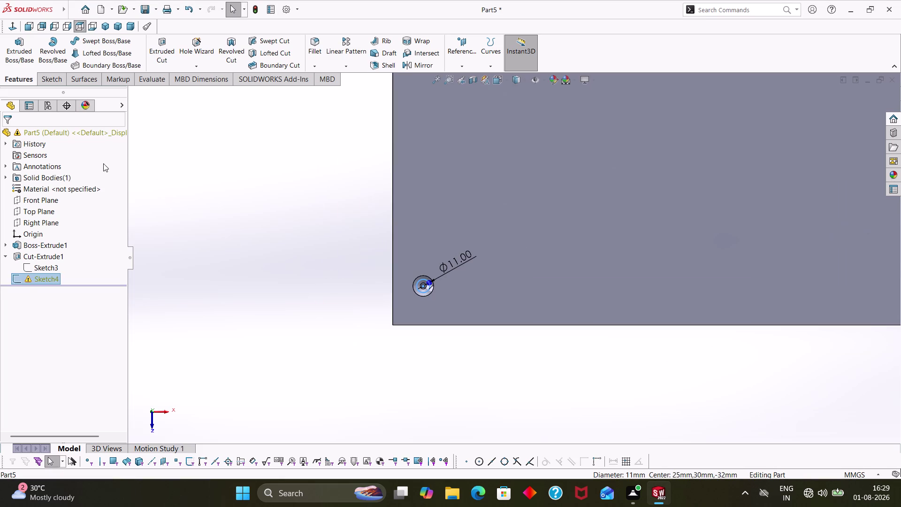
Reopen Sketch4 for editing and start an extruded cut from it.
right_click(33, 273)
click(254, 324)
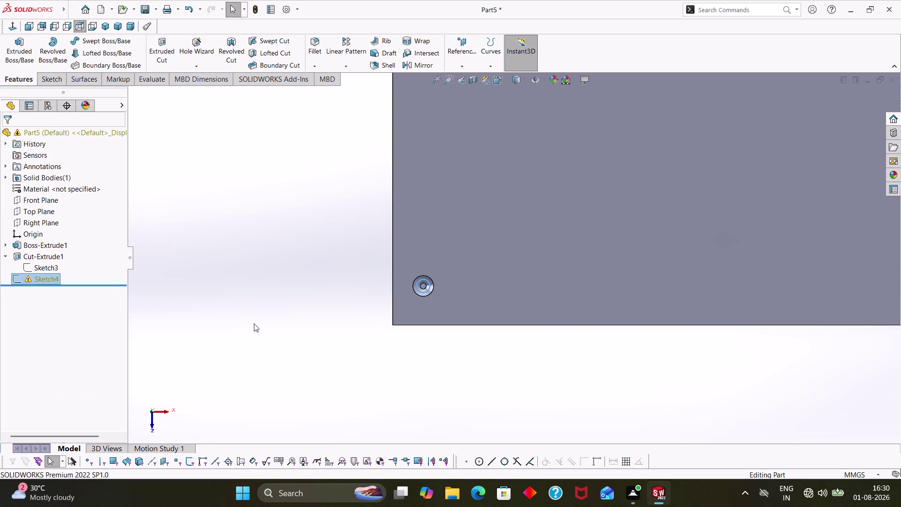
click(29, 282)
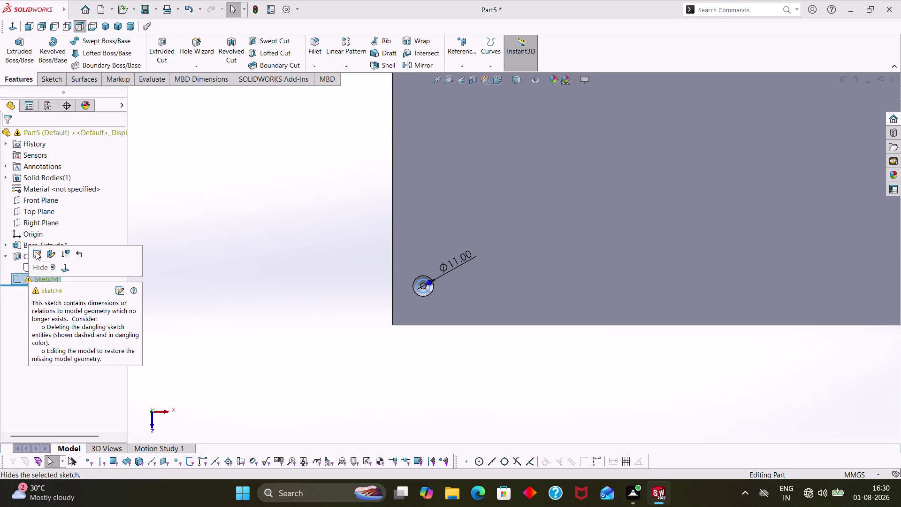
click(36, 251)
scroll(down, 3)
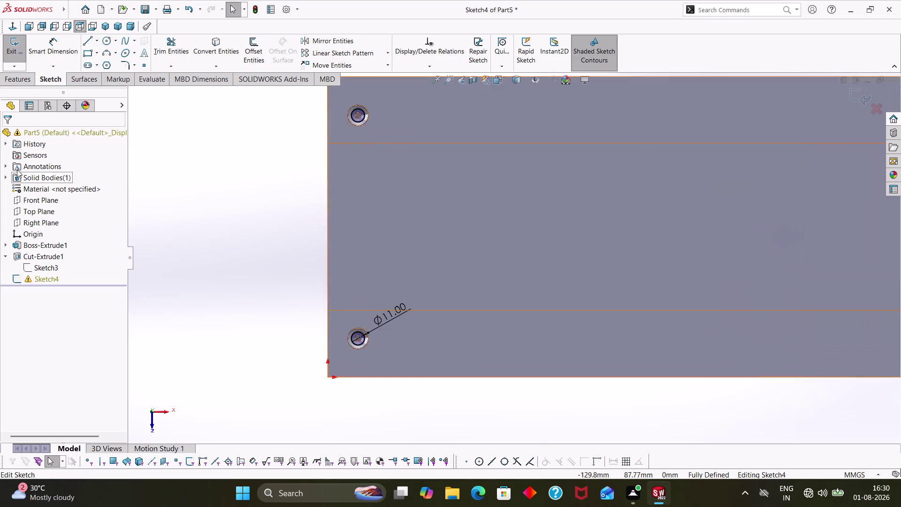
click(18, 77)
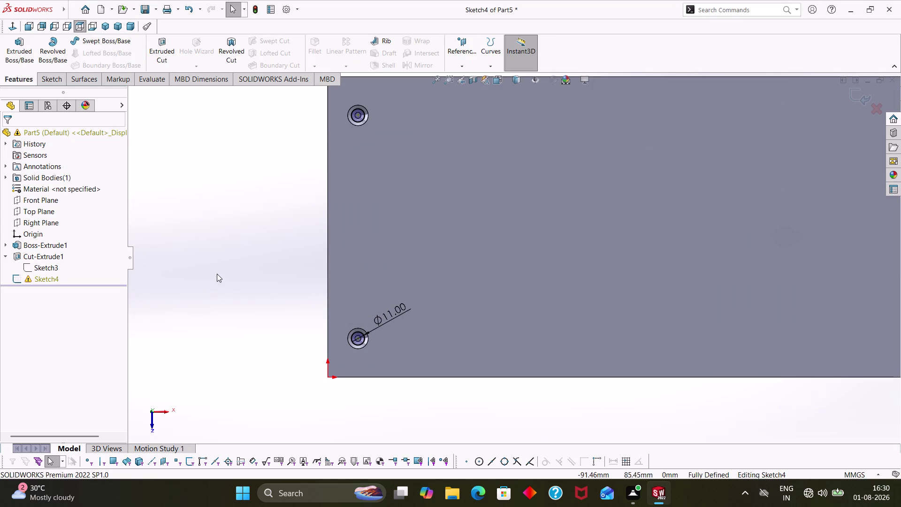
click(174, 50)
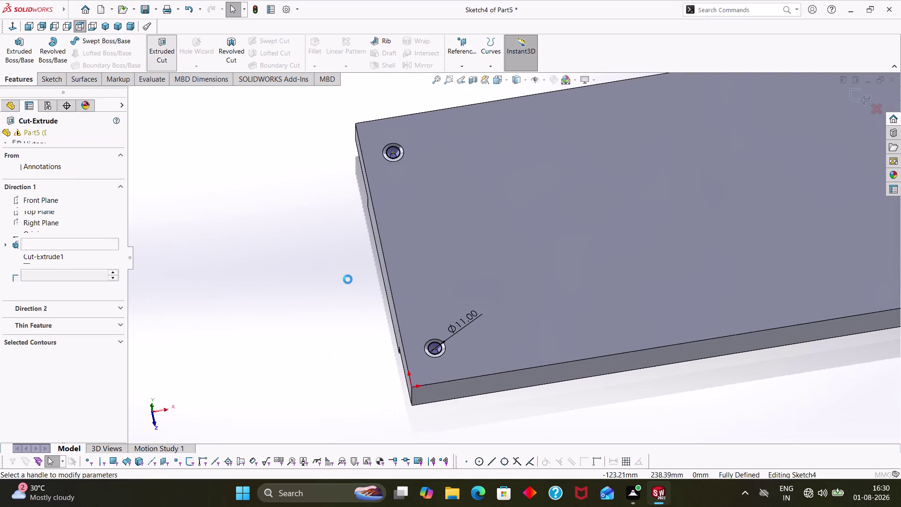
Cut the two Ø11 holes Through All, creating Cut-Extrude2.
middle_drag(367, 299, 376, 251)
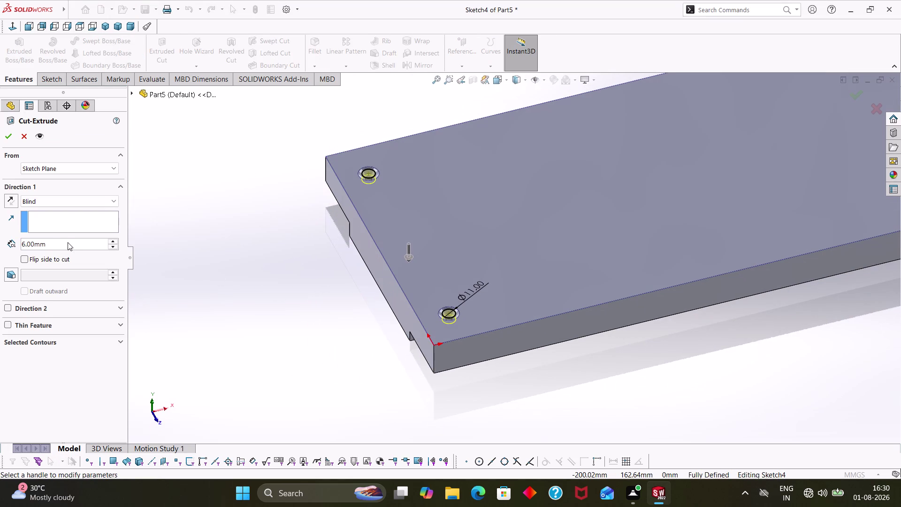
click(60, 197)
click(61, 219)
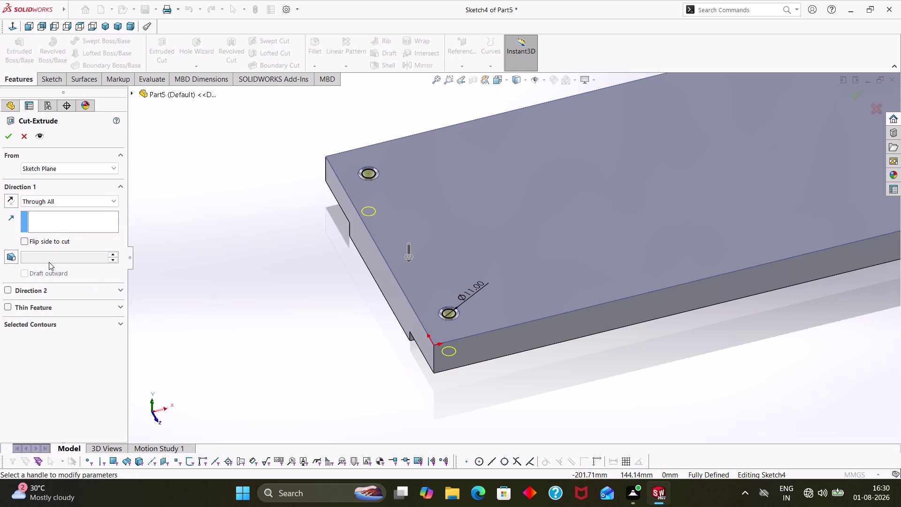
click(8, 135)
click(299, 322)
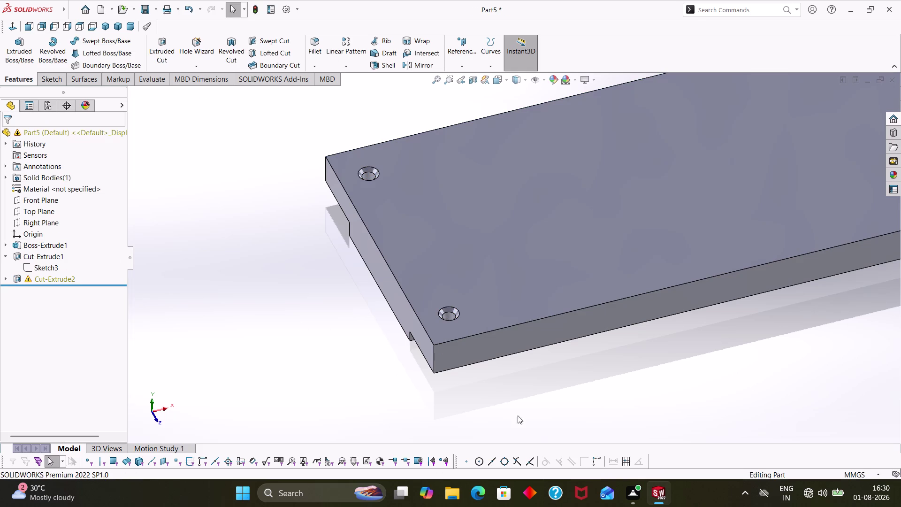
middle_click(561, 399)
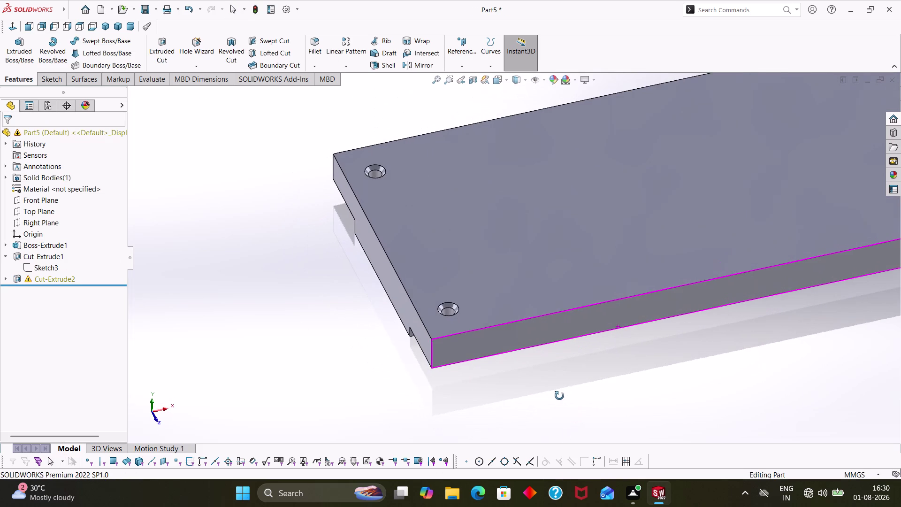
scroll(up, 3)
Expand Cut-Extrude2 and roll the model back to Sketch4, unabsorbing it.
click(72, 132)
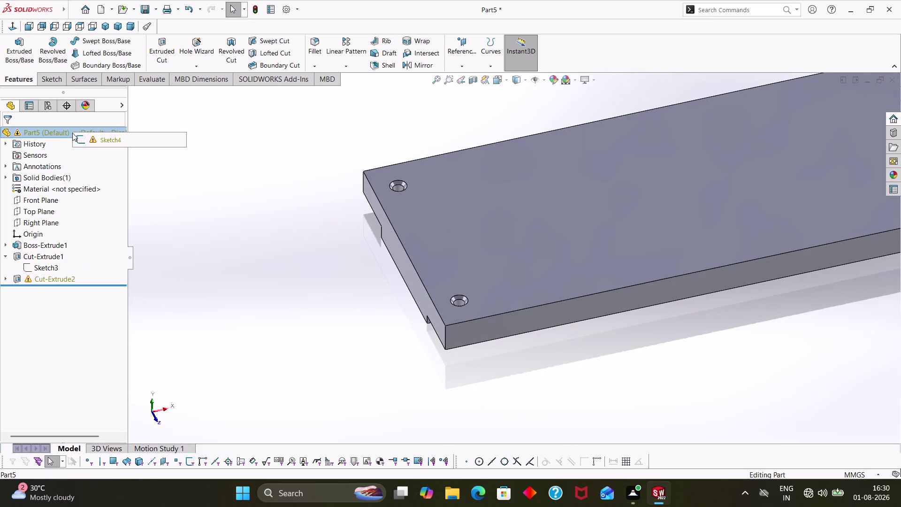
click(109, 136)
click(74, 276)
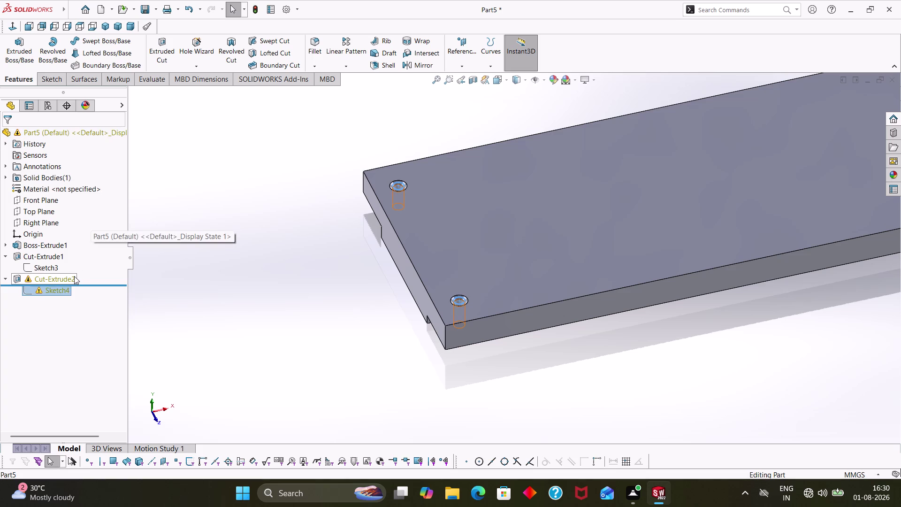
click(74, 275)
click(40, 300)
click(43, 286)
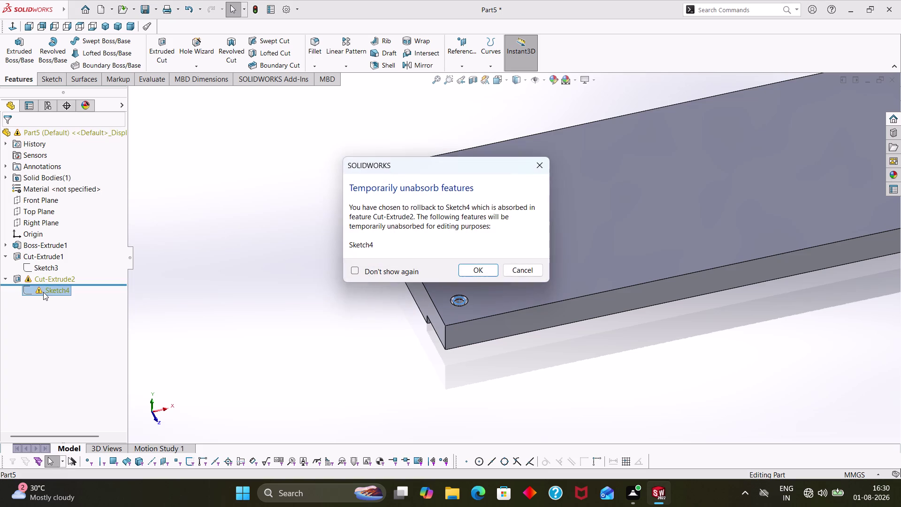
click(43, 291)
click(475, 268)
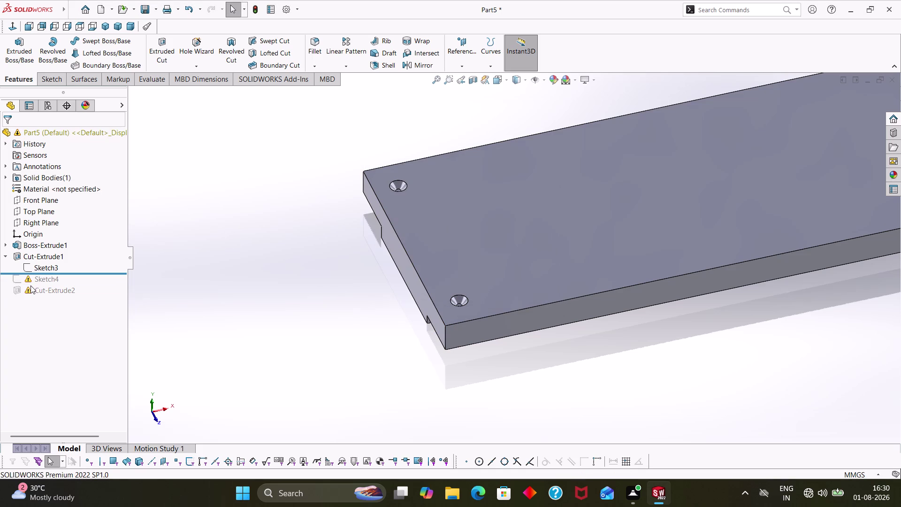
Restore the full feature history and bring up Cut-Extrude2's options.
click(41, 281)
click(47, 289)
key(Escape)
key(Escape)
key(ctrl+z)
click(44, 277)
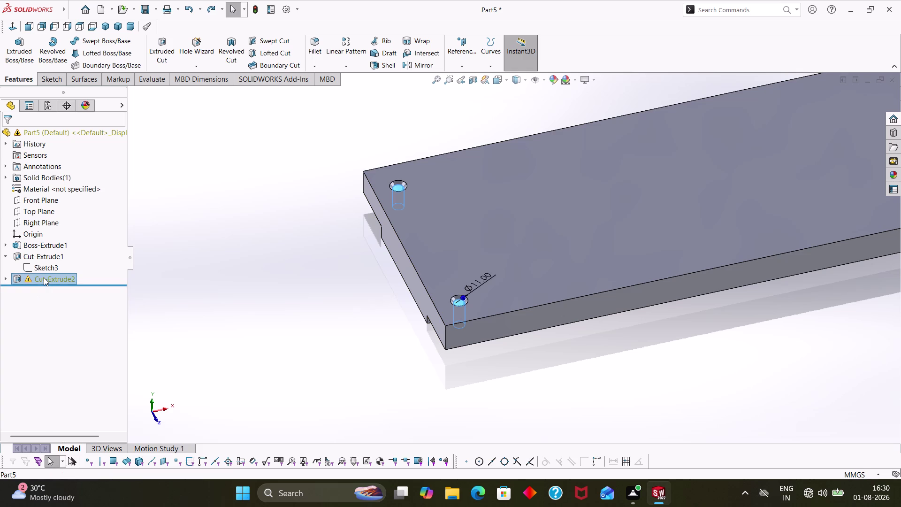
right_click(44, 277)
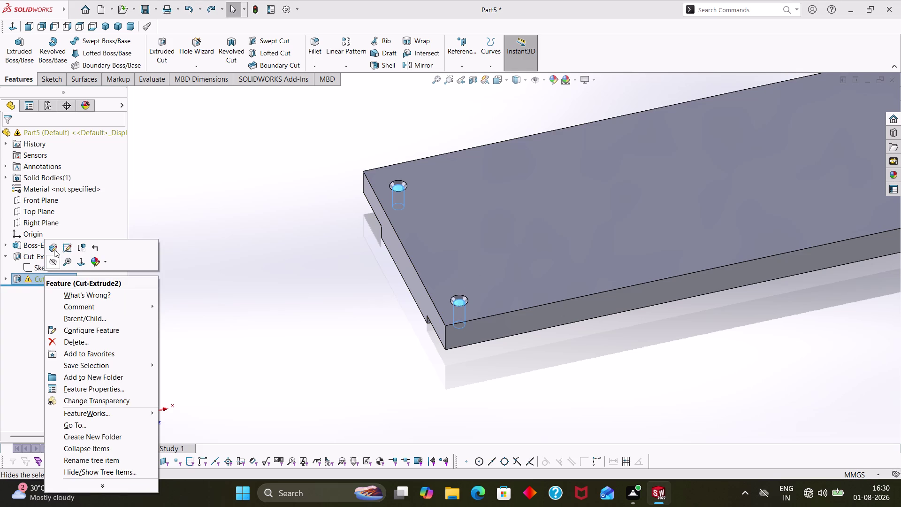
Delete Cut-Extrude2 from the feature tree and dismiss the rebuild warning.
click(75, 136)
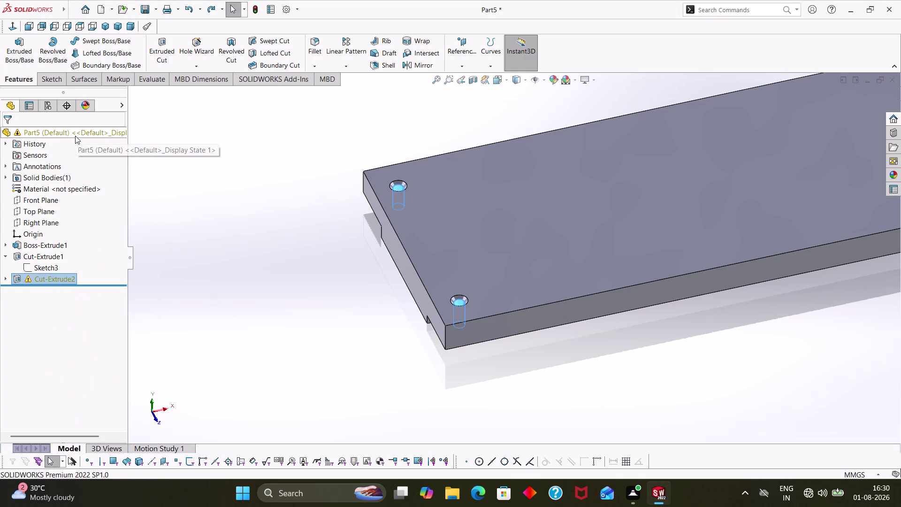
double_click(72, 131)
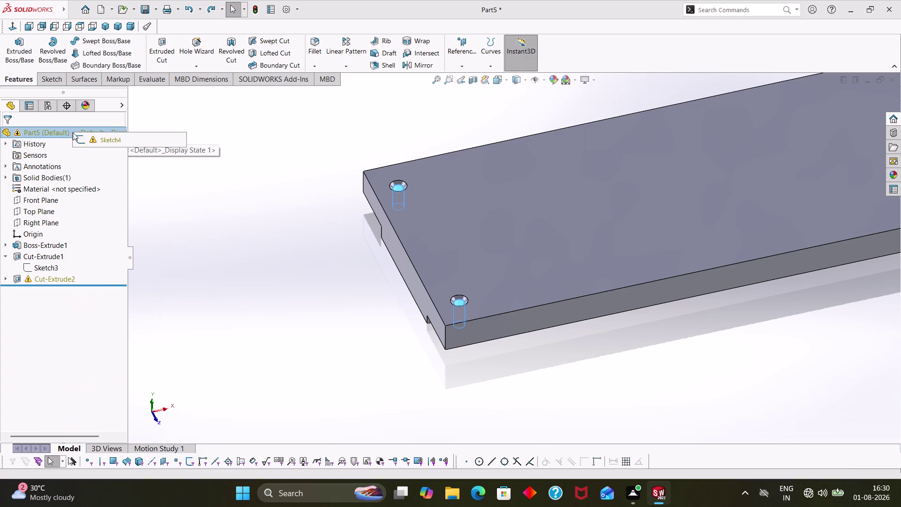
click(73, 131)
click(90, 139)
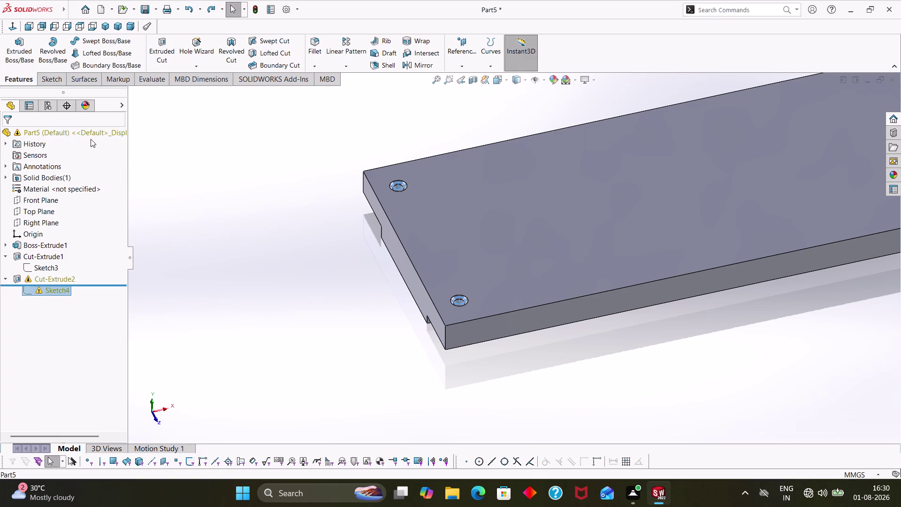
click(89, 136)
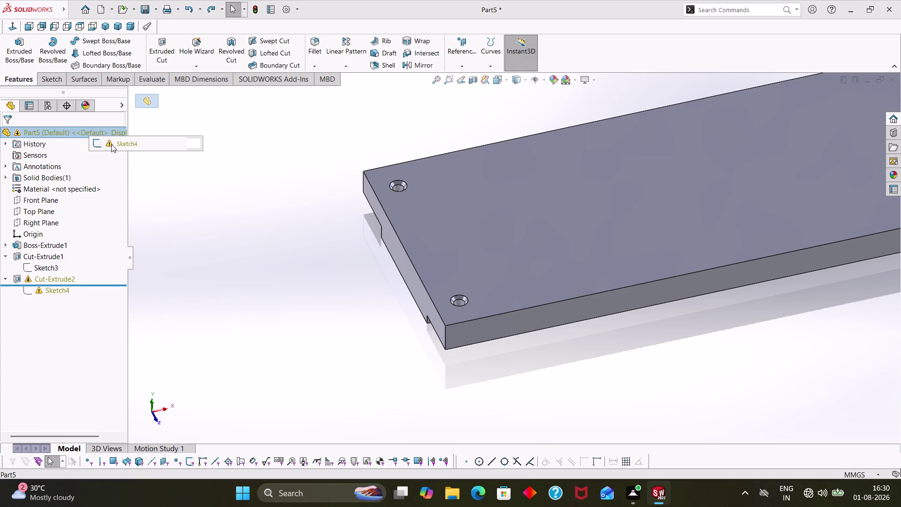
click(72, 275)
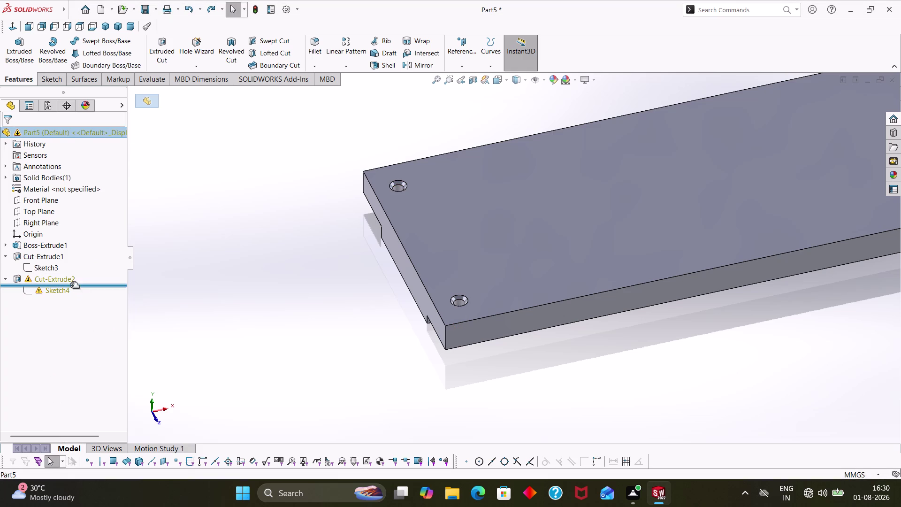
click(68, 294)
right_click(60, 281)
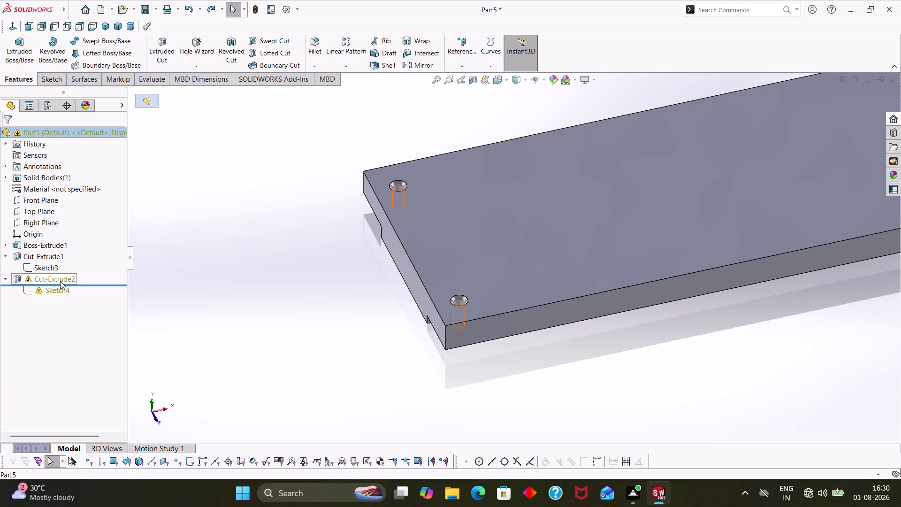
click(78, 348)
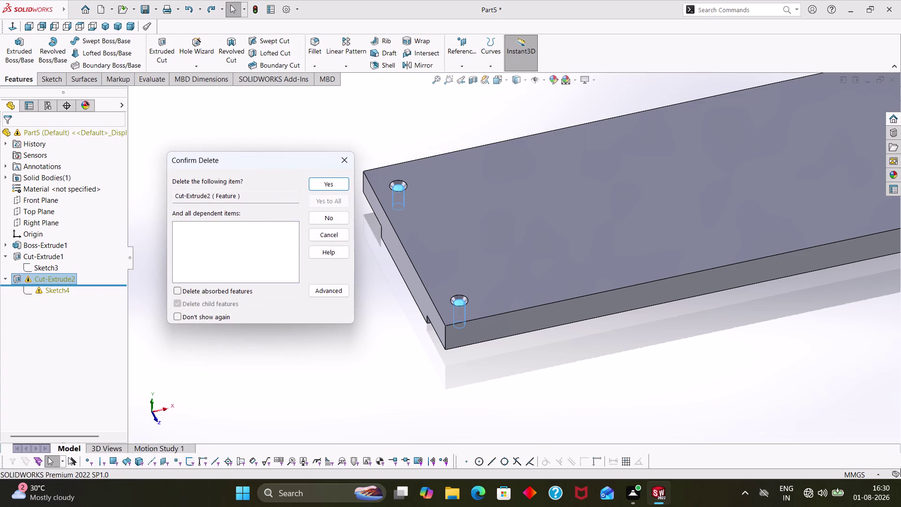
click(328, 185)
click(353, 96)
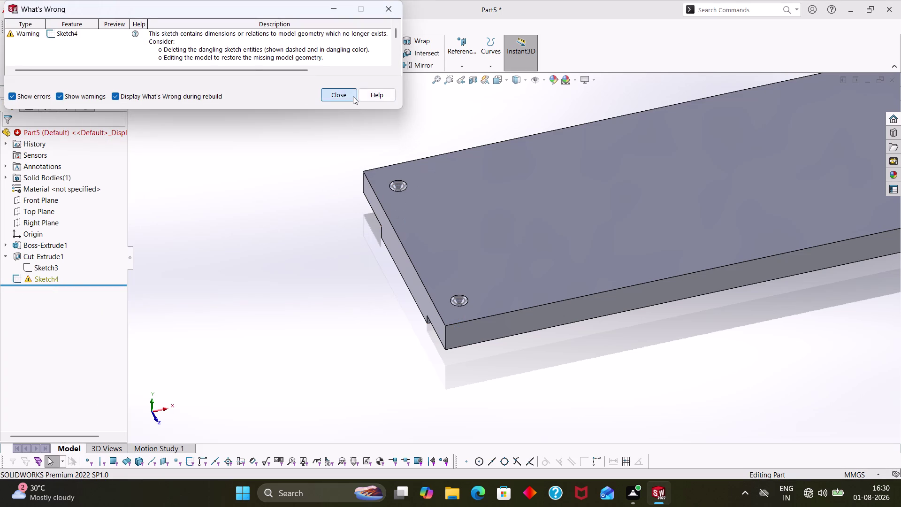
click(28, 129)
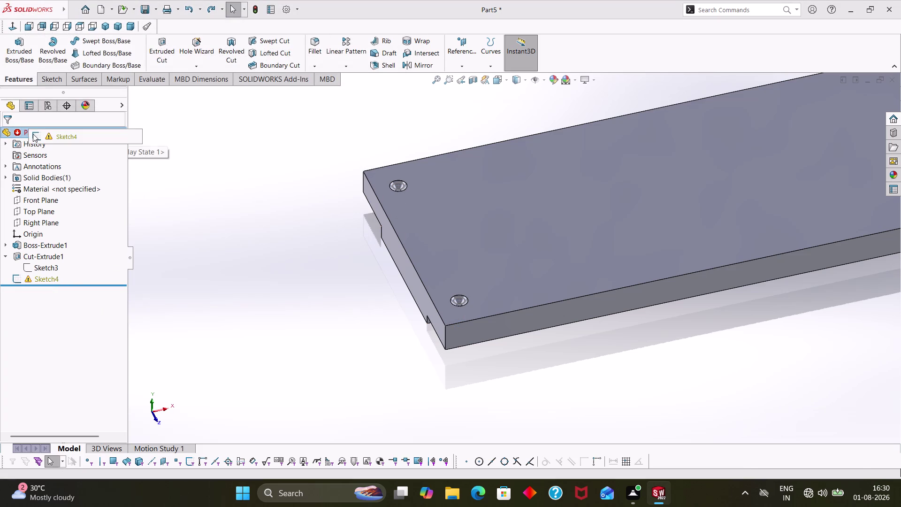
Delete Sketch4, leaving Boss-Extrude1 and Cut-Extrude1's tapered holes.
click(46, 142)
right_click(54, 278)
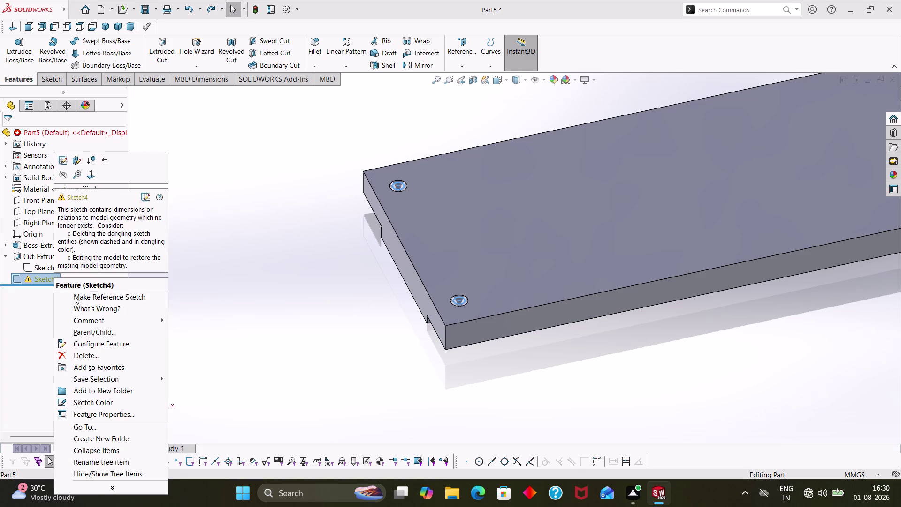
click(83, 356)
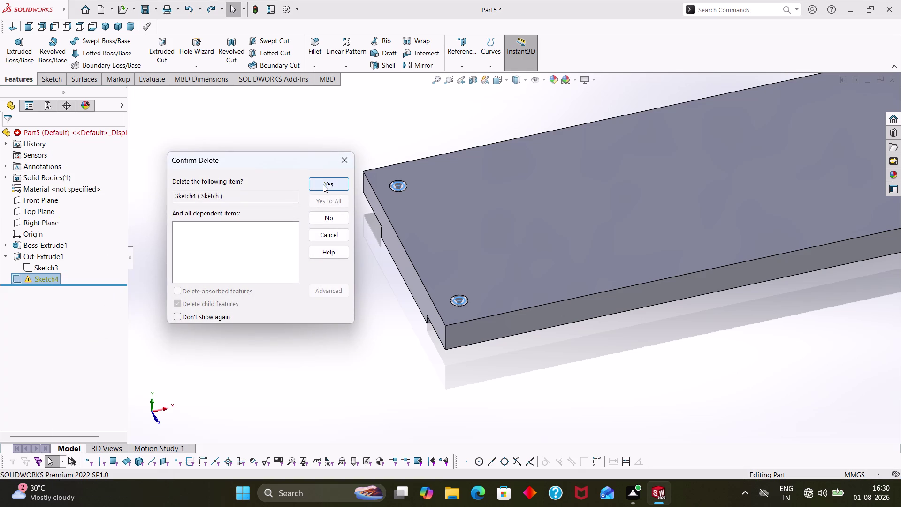
click(323, 184)
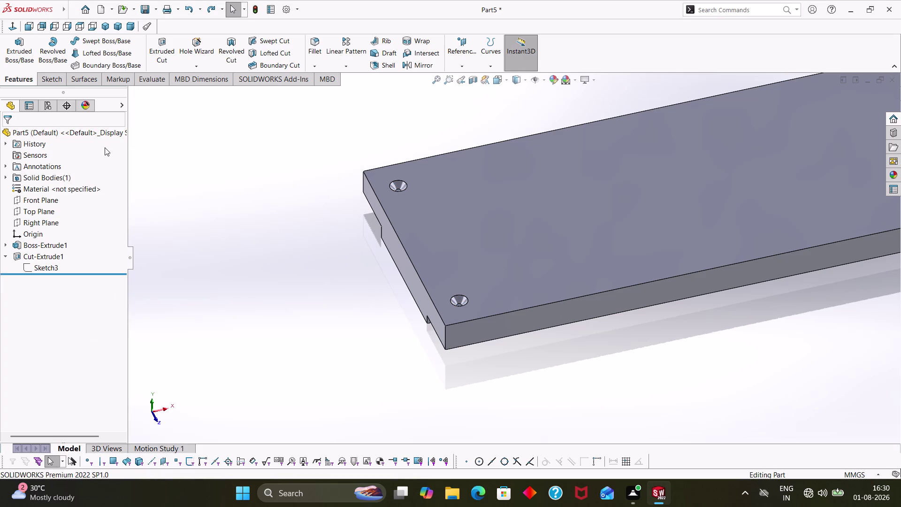
Orbit to the plate face with the two tapered holes and start Sketch5 on it.
middle_drag(527, 270, 493, 306)
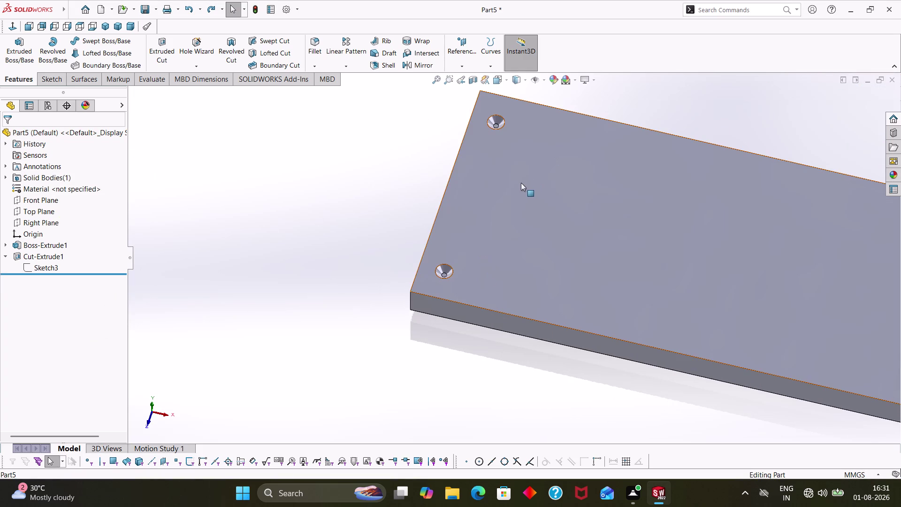
scroll(down, 3)
middle_drag(537, 273, 545, 244)
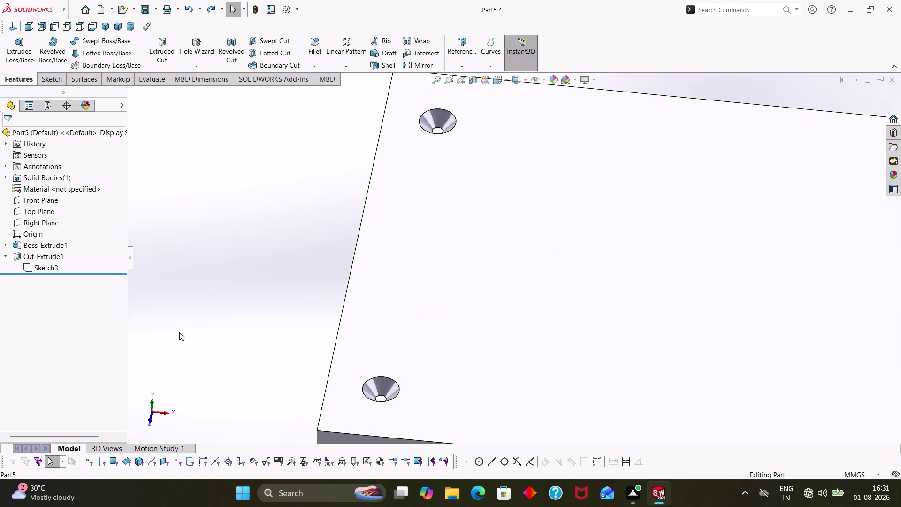
right_drag(179, 332, 242, 326)
right_drag(422, 309, 366, 416)
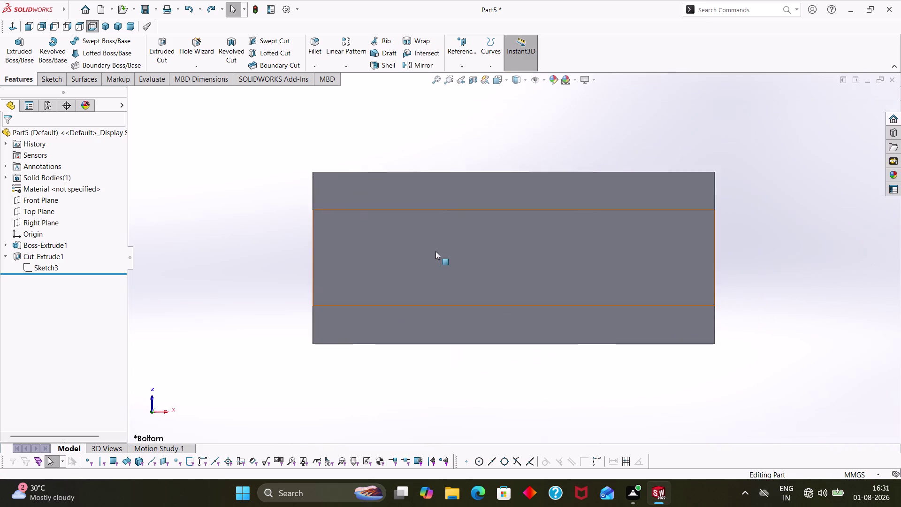
middle_drag(538, 108, 526, 417)
right_click(437, 221)
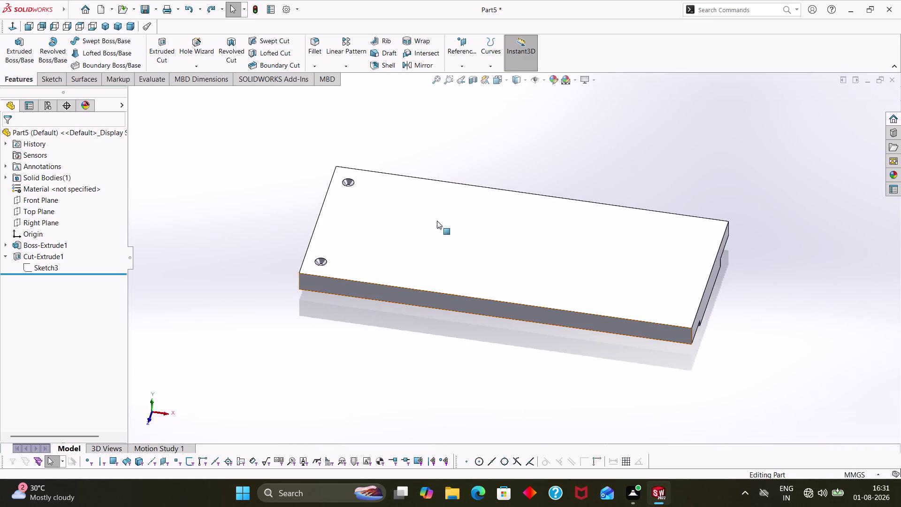
click(464, 205)
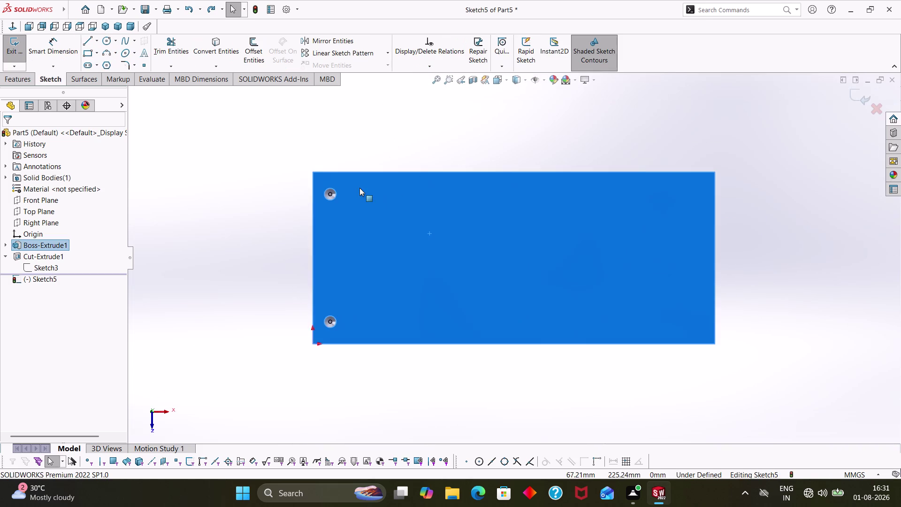
Draw a circle at the upper hole and dimension it to 11 mm diameter.
scroll(down, 3)
right_drag(162, 231, 258, 223)
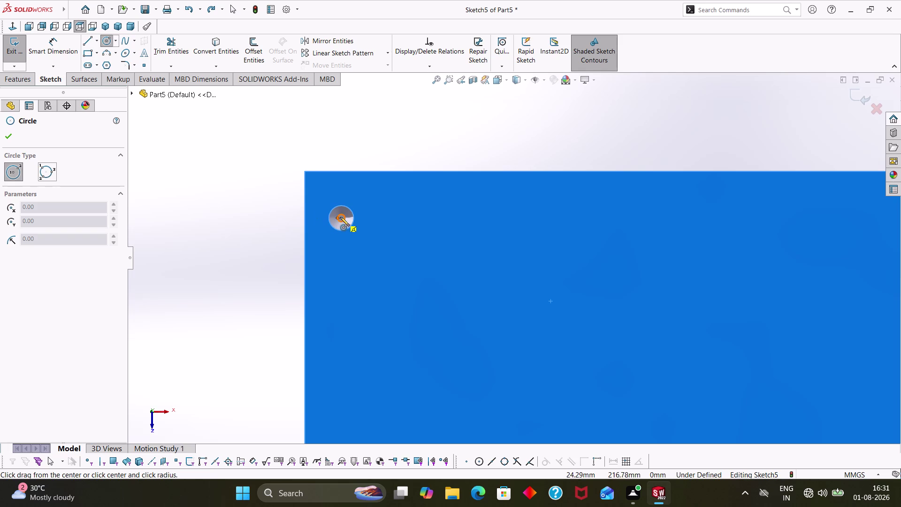
scroll(down, 3)
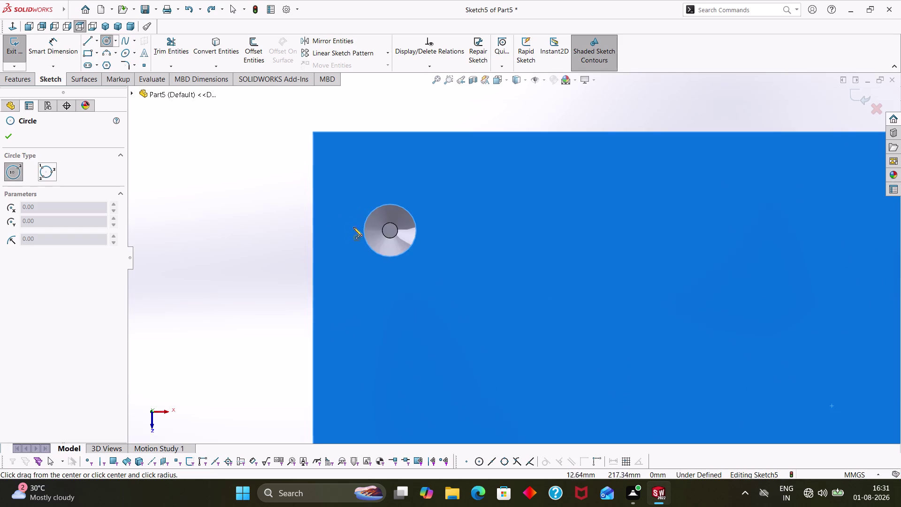
scroll(down, 3)
click(470, 239)
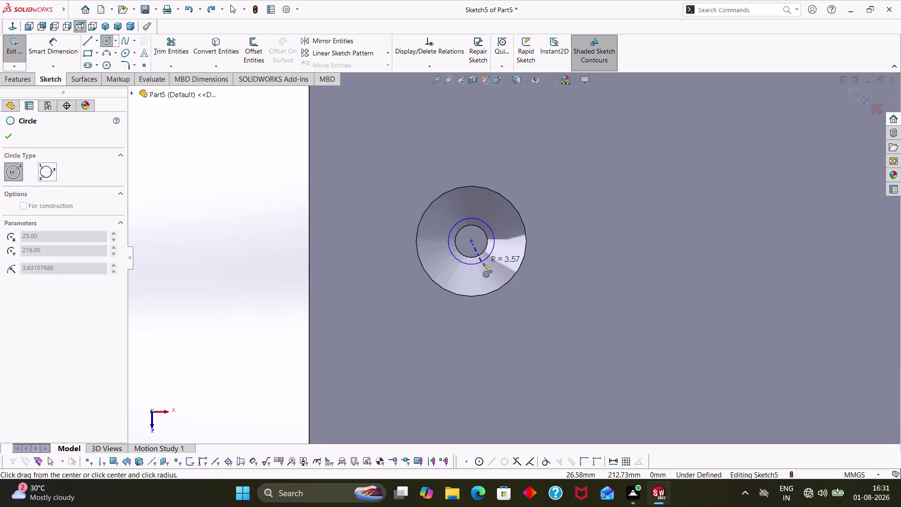
click(487, 274)
key(Escape)
right_drag(540, 346, 548, 254)
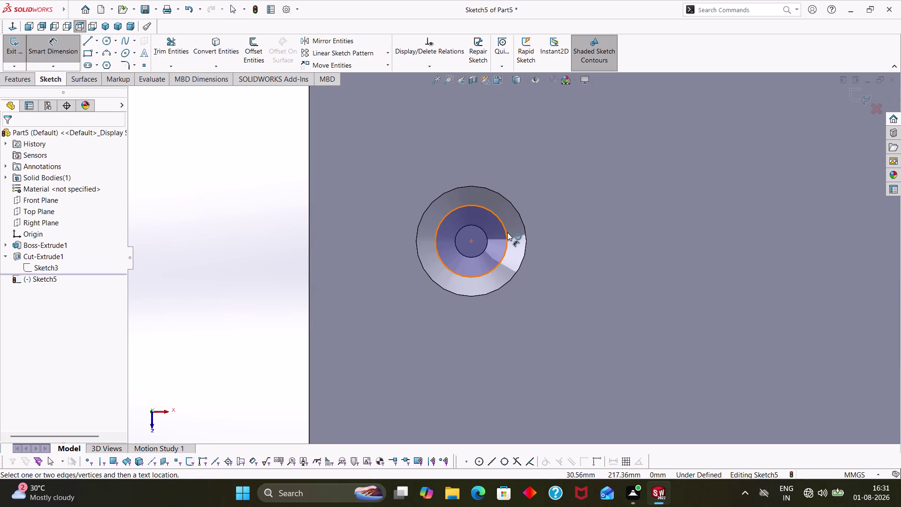
click(507, 232)
click(577, 178)
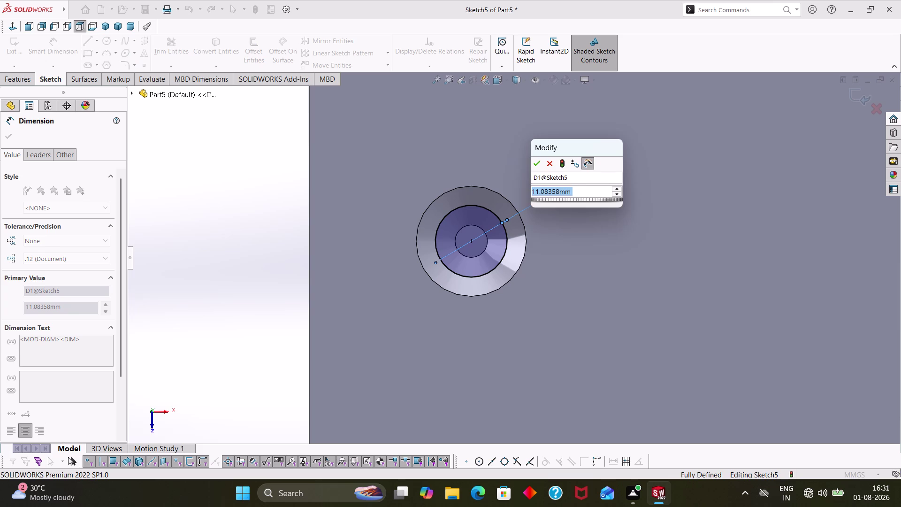
text(11)
key(Return)
key(Escape)
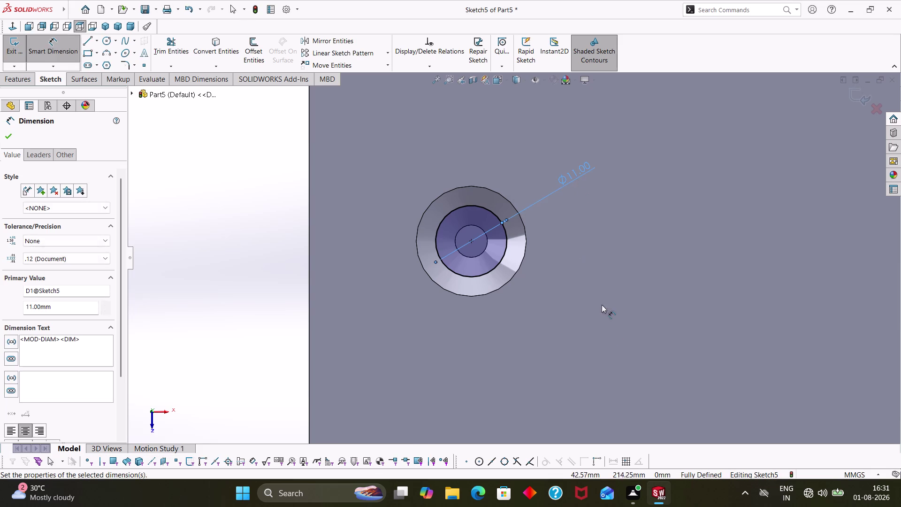
Draw a circle at the lower hole and dimension it to 11 mm diameter.
scroll(up, 3)
scroll(up, 3)
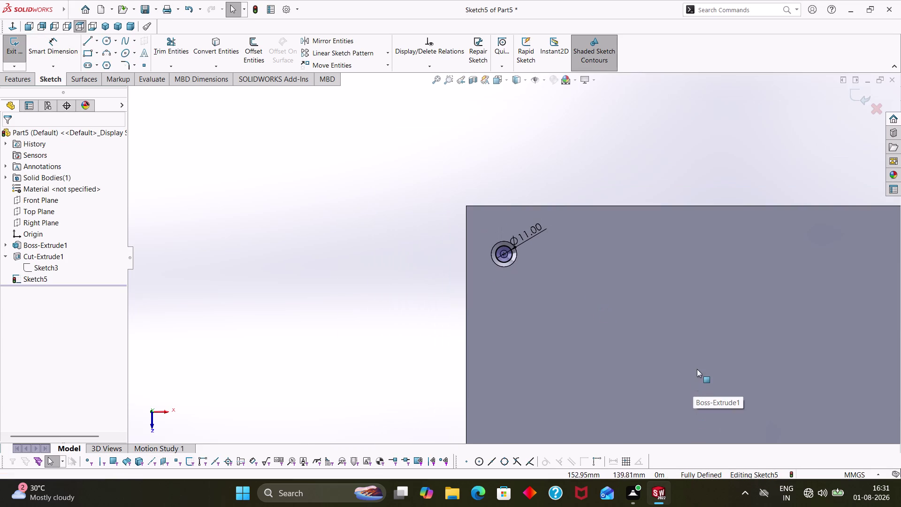
middle_drag(697, 366, 644, 257)
right_drag(325, 329, 325, 327)
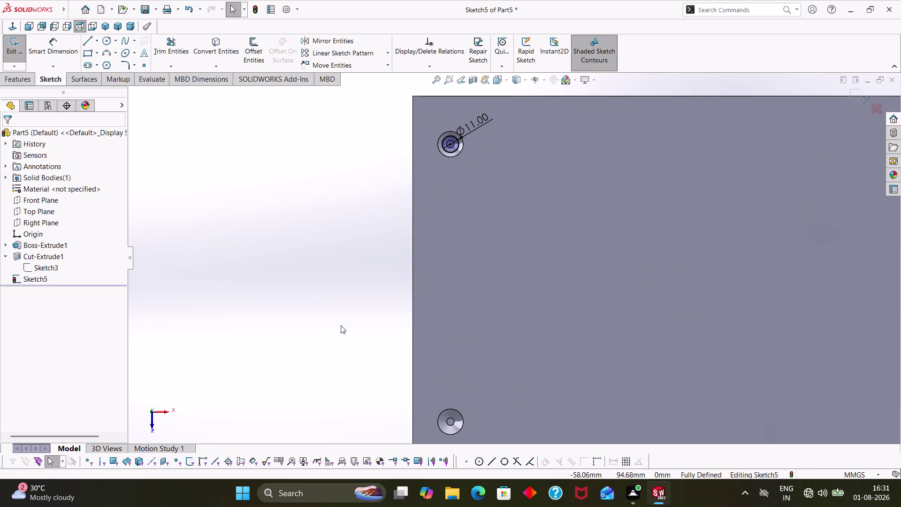
right_drag(325, 327, 428, 302)
scroll(down, 3)
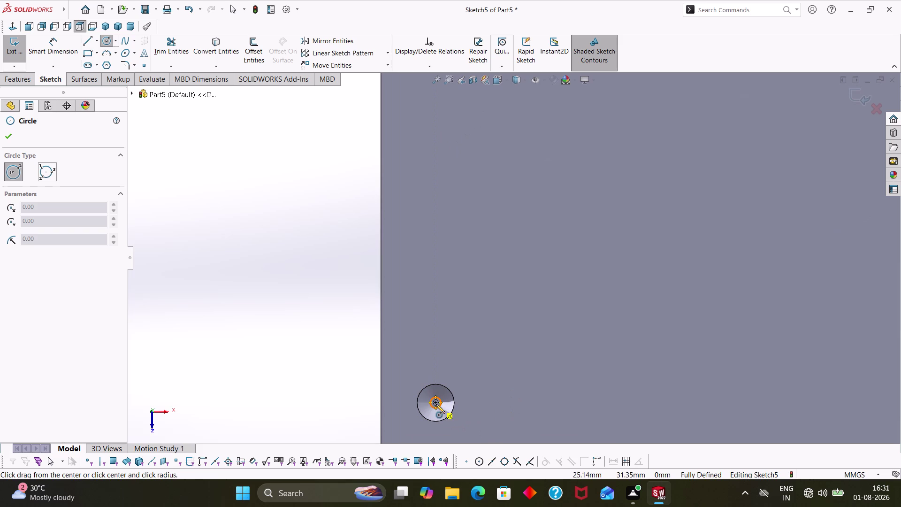
click(435, 402)
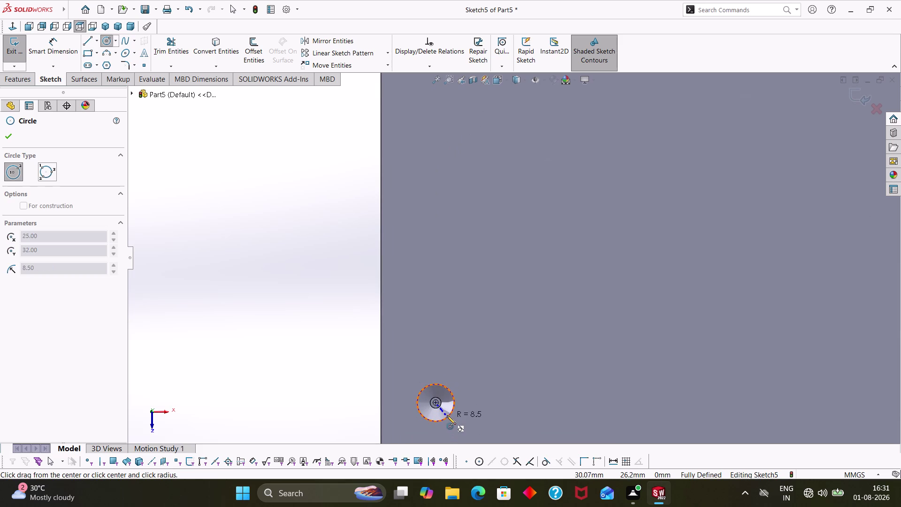
click(447, 412)
key(Escape)
key(Escape)
right_drag(513, 422, 510, 321)
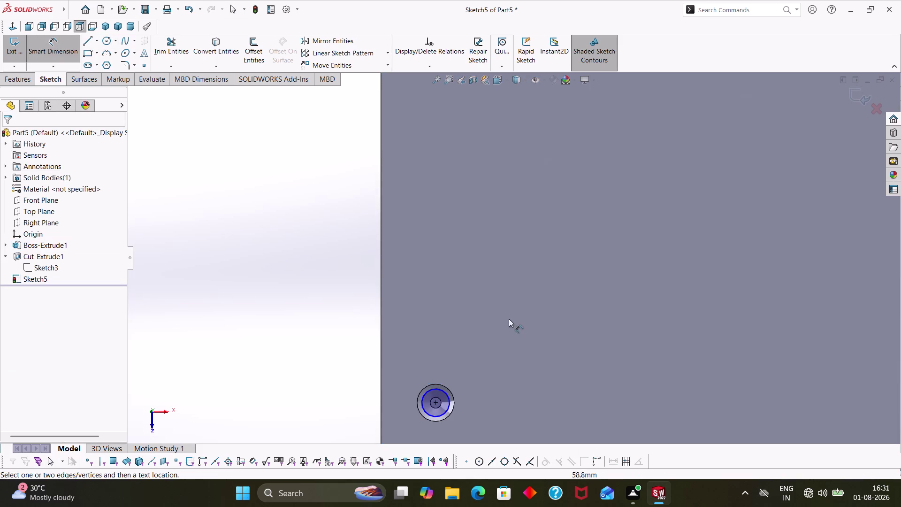
click(447, 397)
click(474, 370)
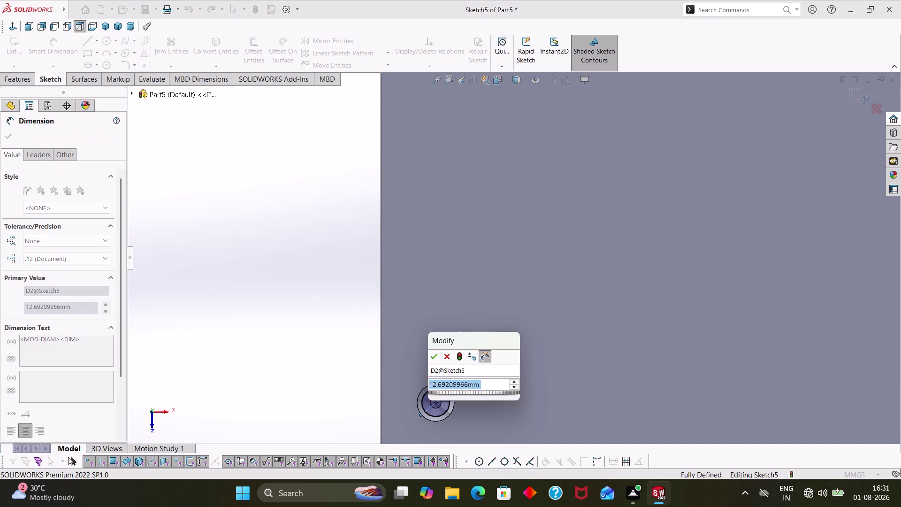
text(11)
key(Return)
key(Escape)
key(Escape)
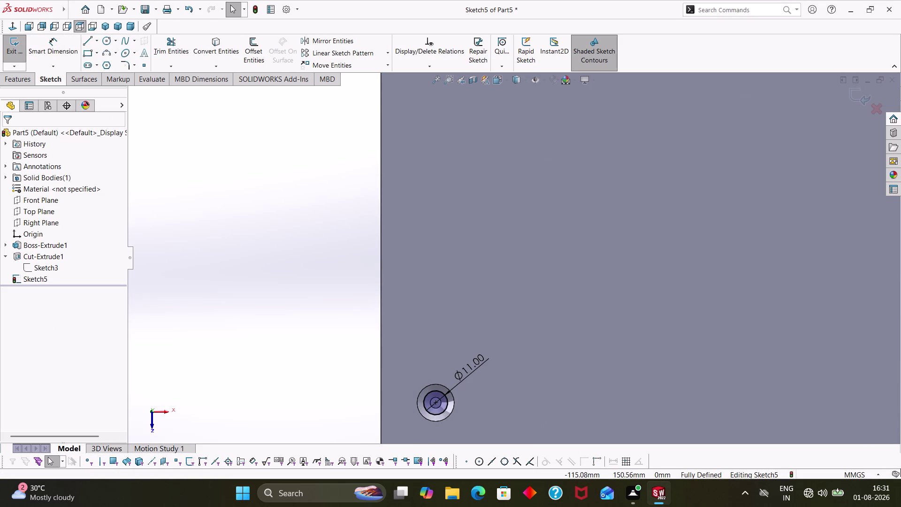
click(27, 74)
click(169, 56)
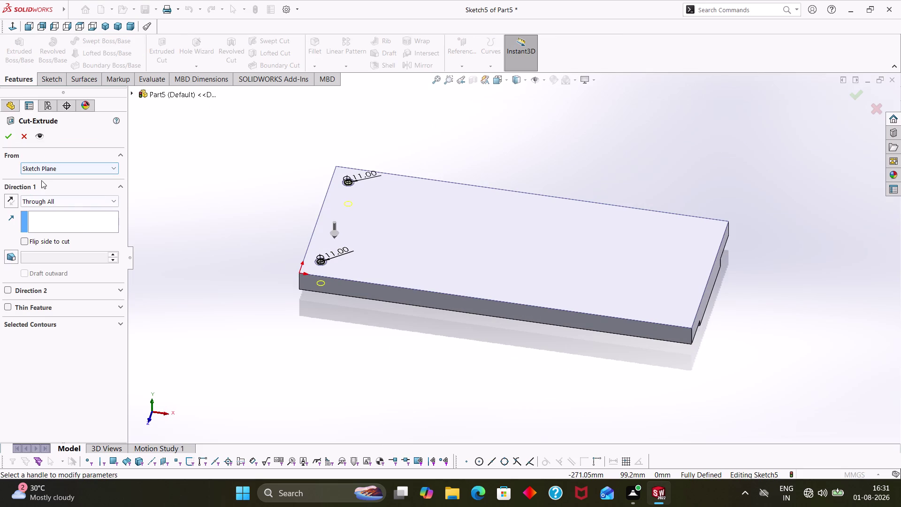
Confirm the Through All cut as Cut-Extrude3, making two Ø11 mm holes.
click(5, 138)
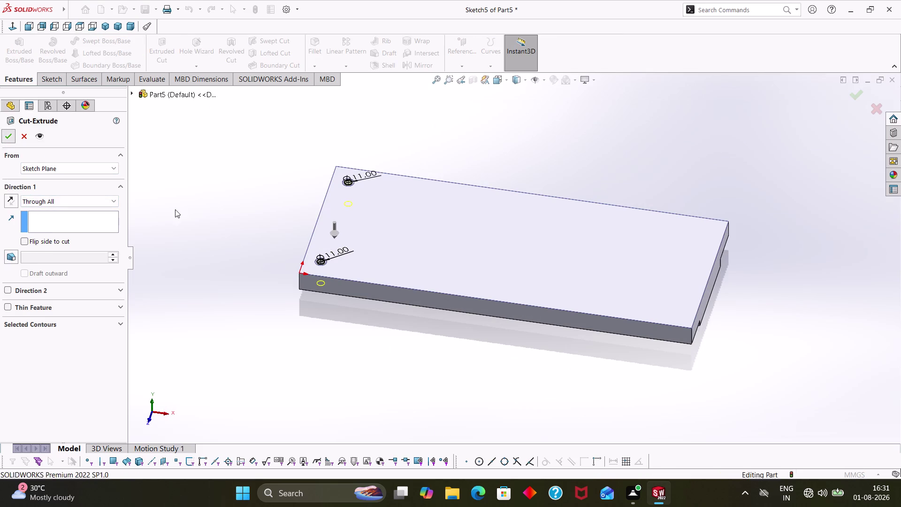
click(311, 318)
middle_drag(420, 290, 433, 407)
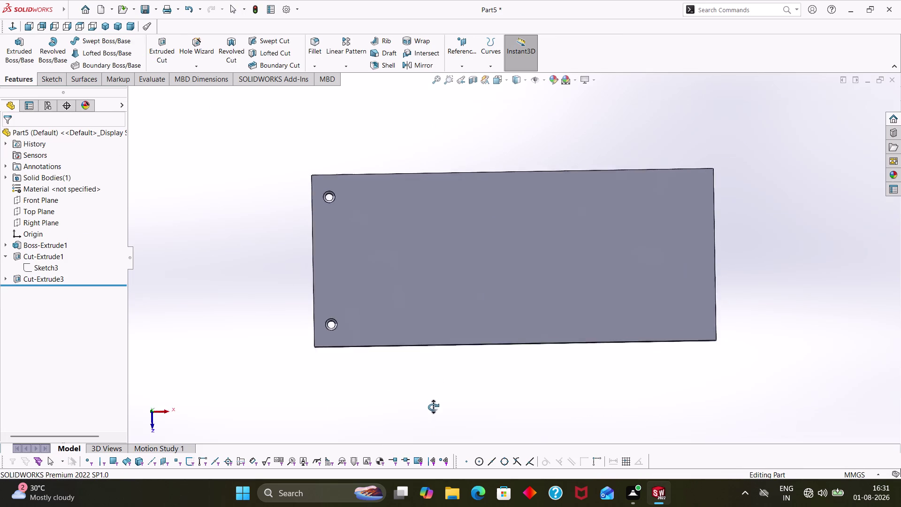
middle_drag(433, 407, 435, 324)
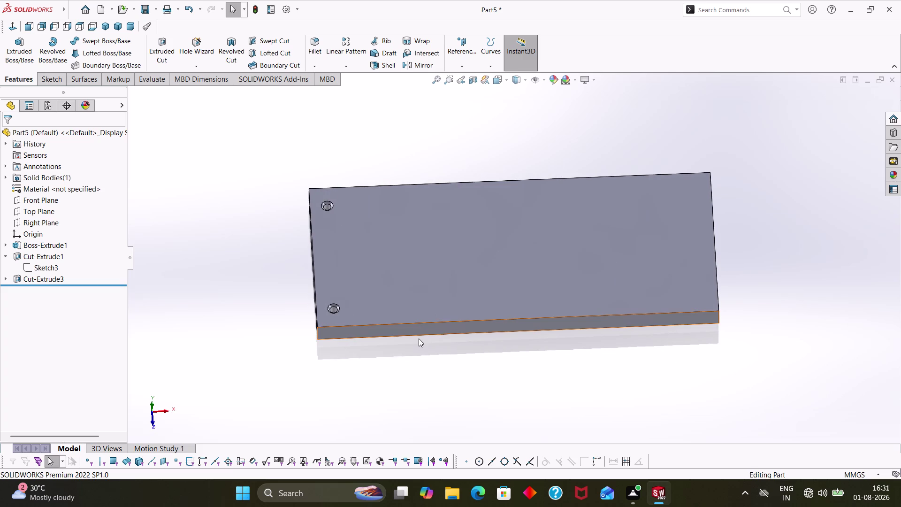
scroll(down, 3)
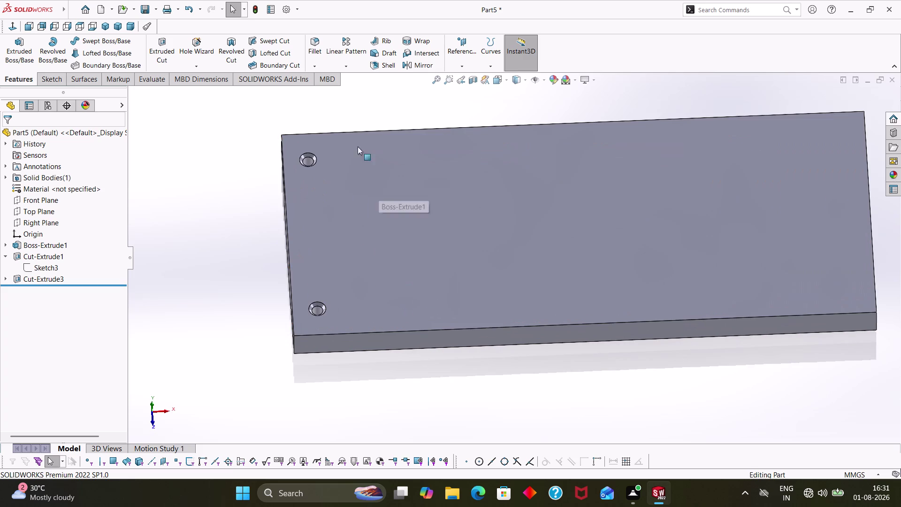
click(355, 45)
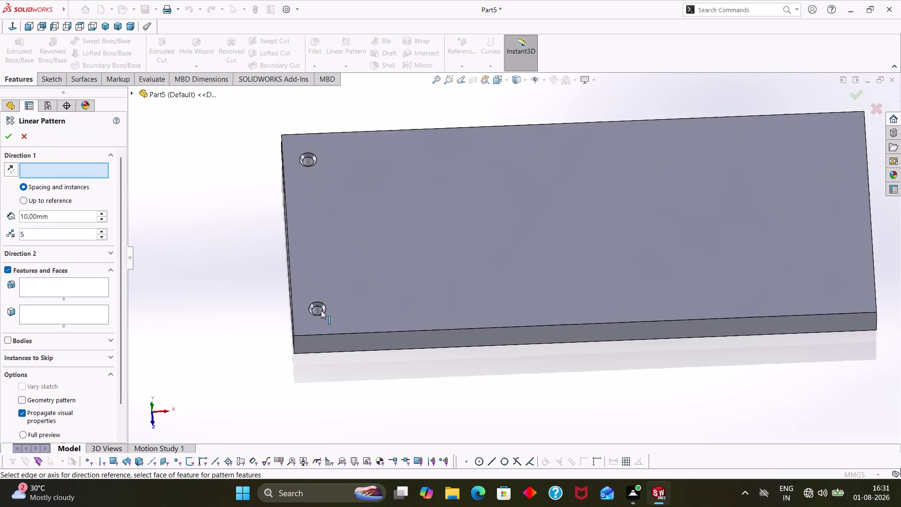
Pick a direction reference, cancel out, and restart the Linear Pattern tool.
click(320, 311)
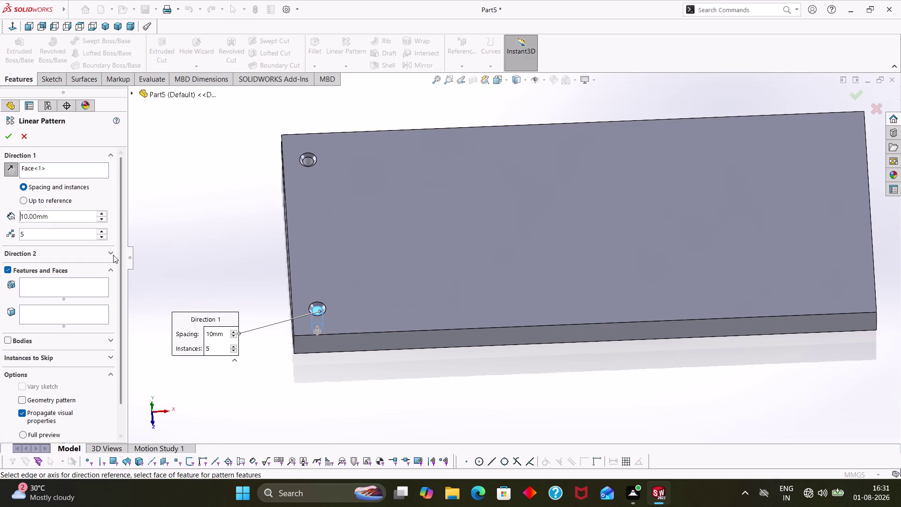
click(47, 283)
click(76, 159)
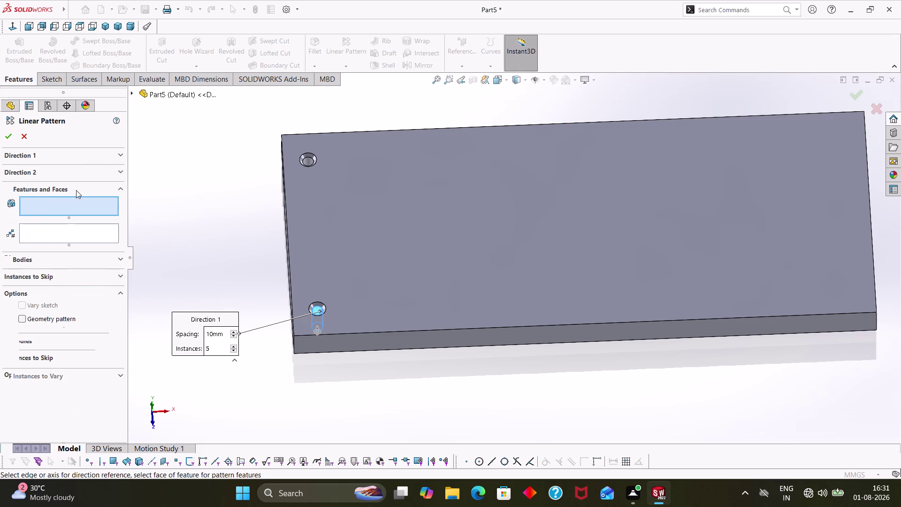
key(Escape)
key(Escape)
key(Escape)
key(Escape)
click(354, 47)
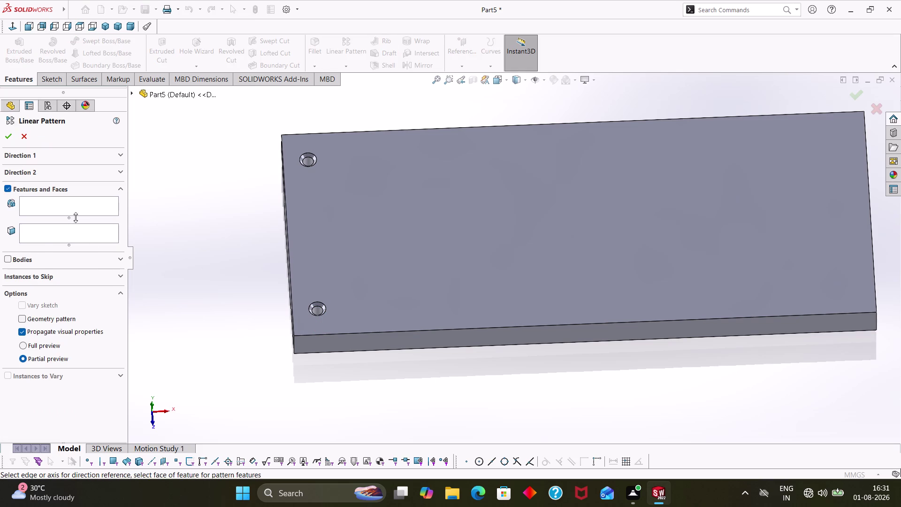
key(Escape)
key(Escape)
key(Escape)
click(343, 44)
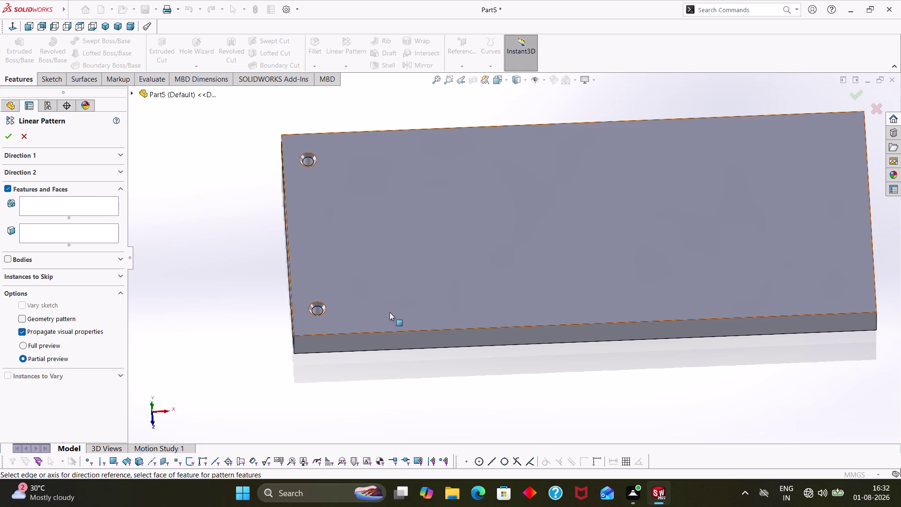
Set the plate's long edge as pattern direction and select both hole features.
click(394, 331)
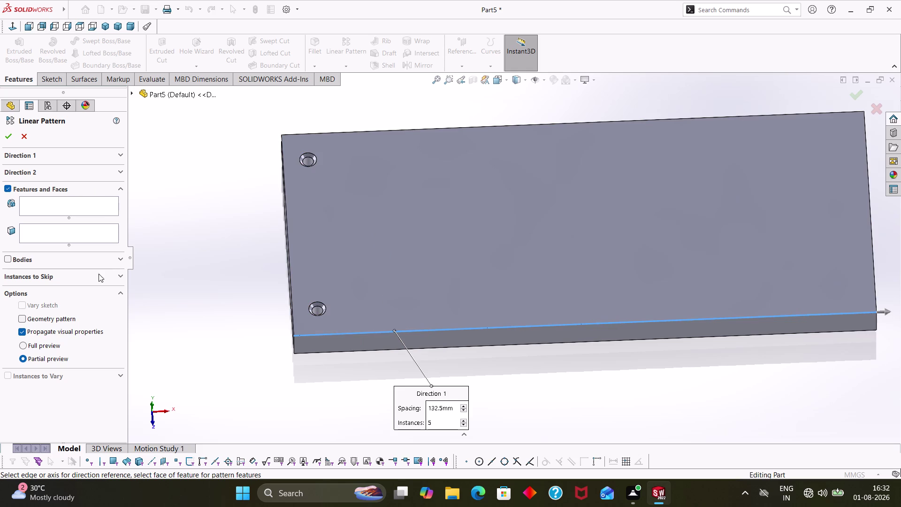
click(57, 210)
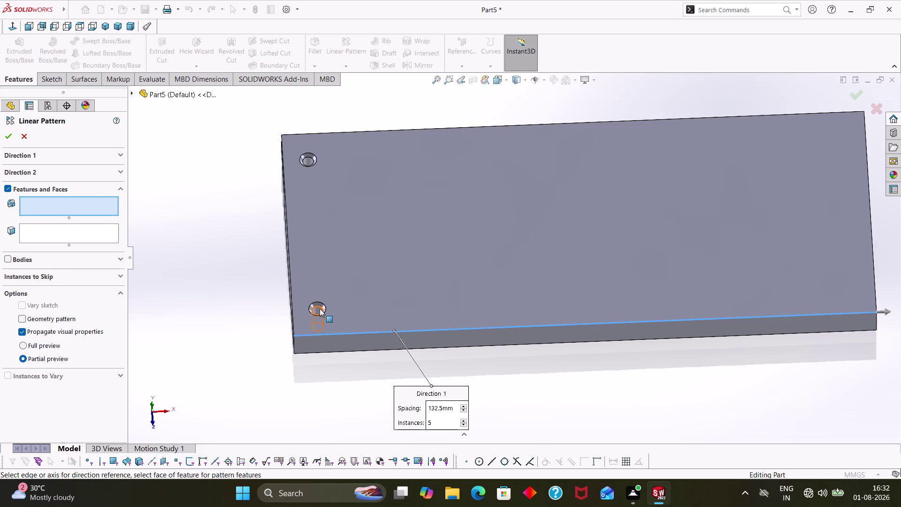
click(320, 308)
click(318, 313)
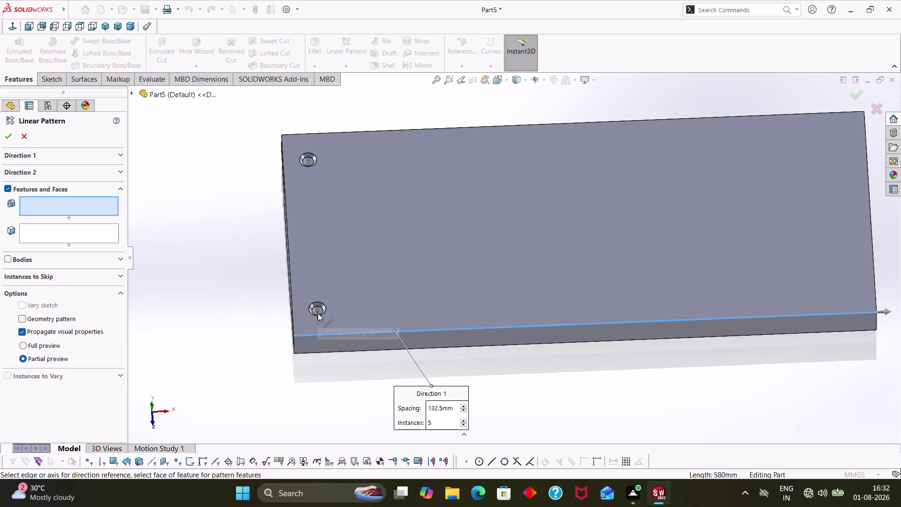
click(321, 311)
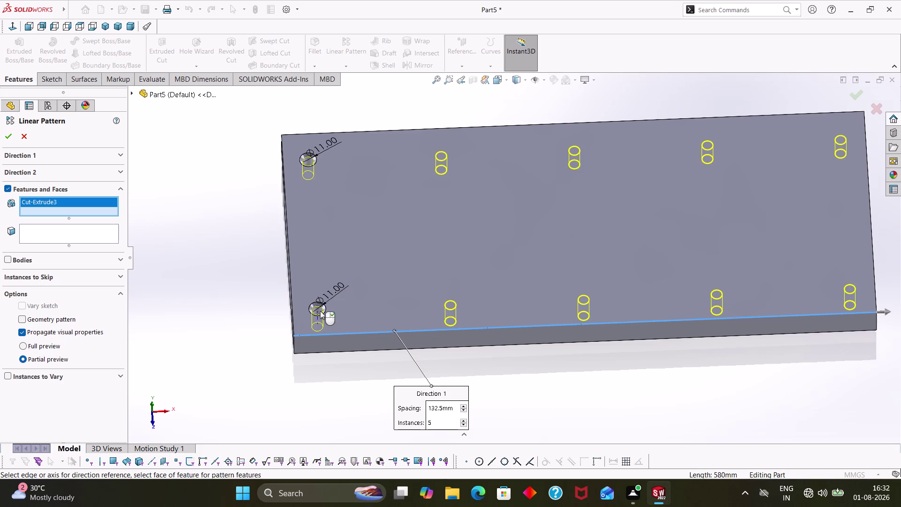
click(312, 305)
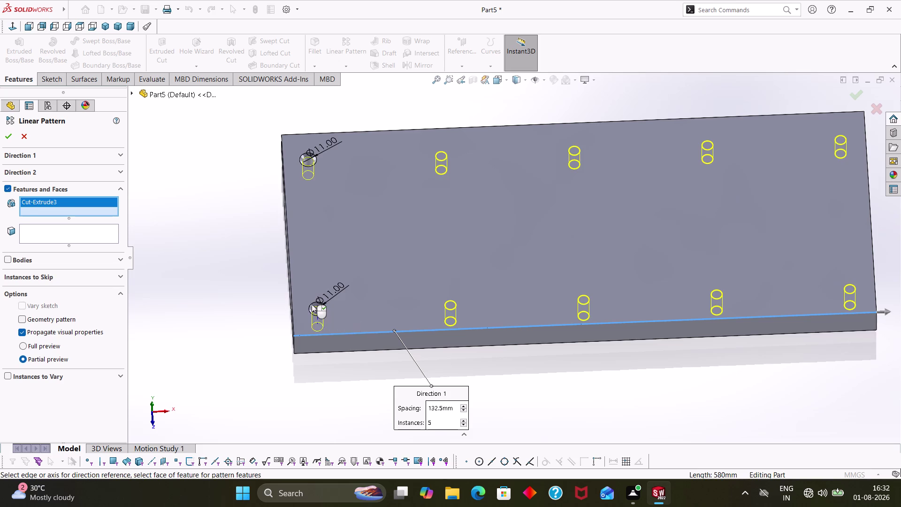
click(310, 308)
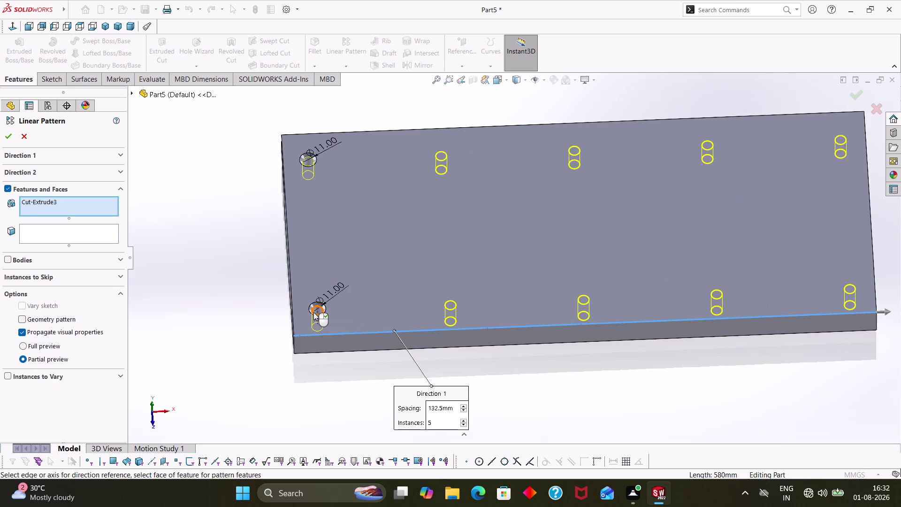
scroll(down, 3)
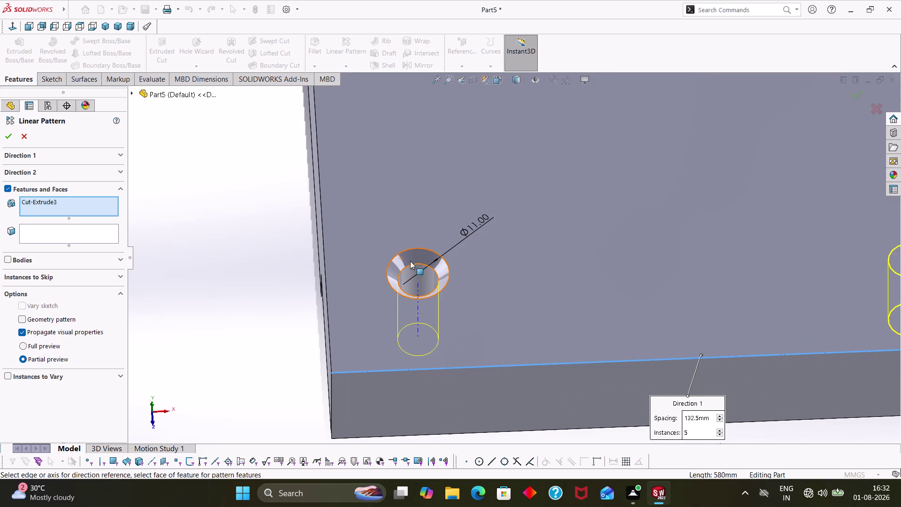
click(399, 260)
Set 132.5 mm spacing with 5 instances and confirm LPattern1.
scroll(up, 3)
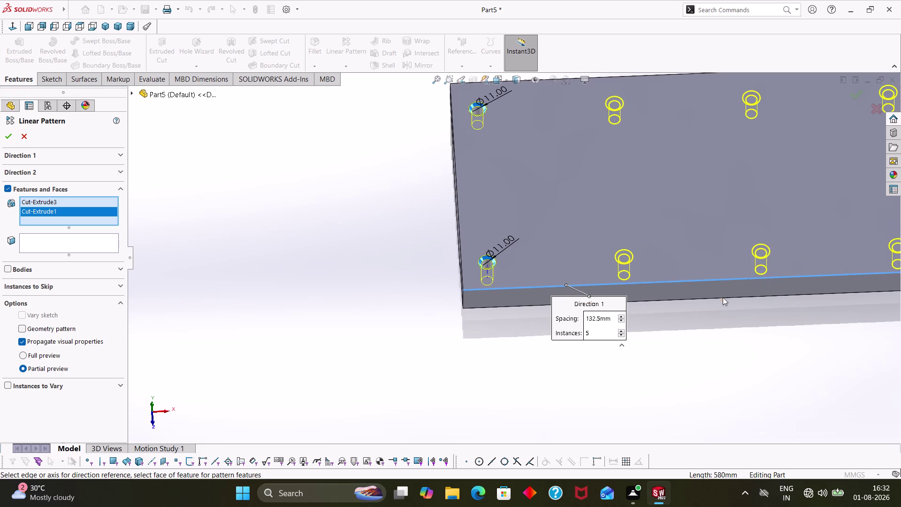
scroll(up, 3)
scroll(up, 3)
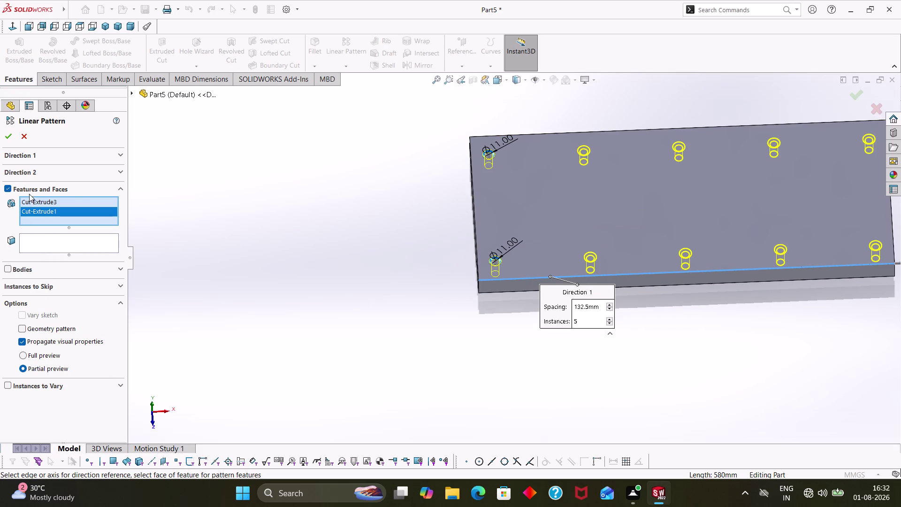
click(30, 172)
click(45, 157)
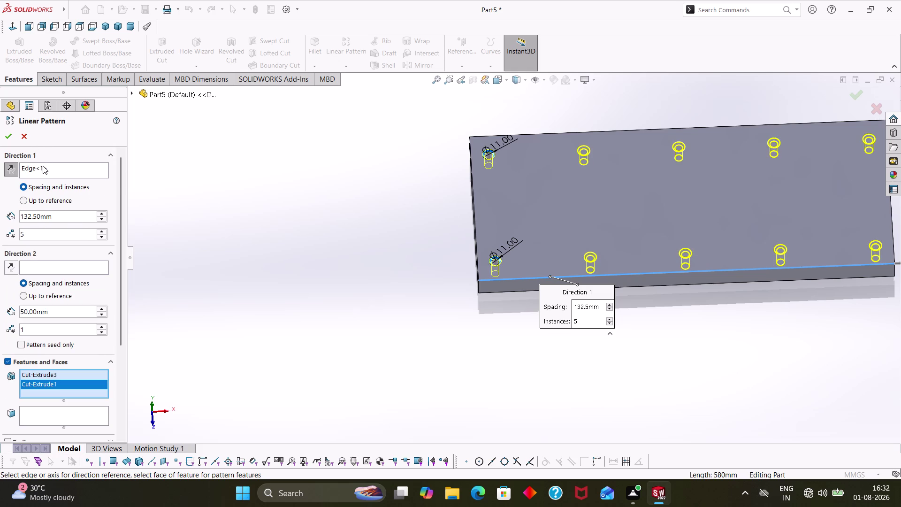
click(10, 138)
click(652, 342)
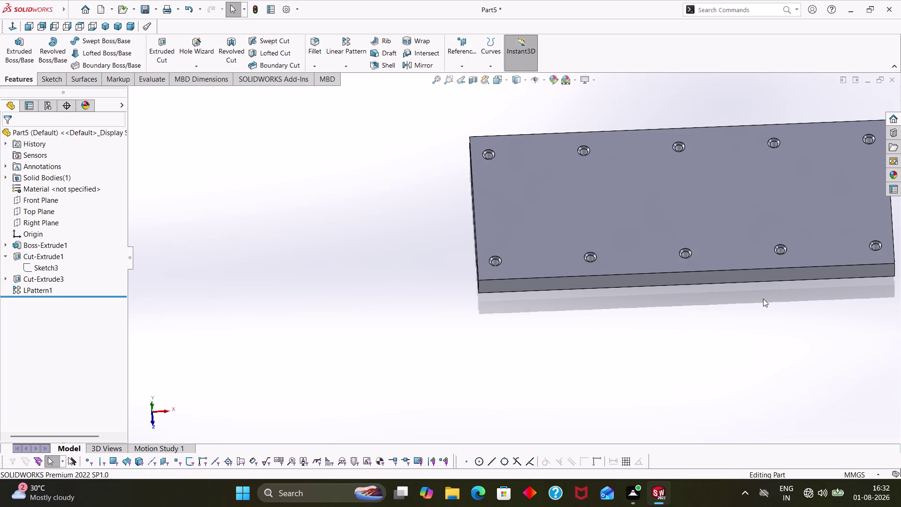
Orbit around the ten-hole plate, then bring up the Save As dialog.
middle_drag(848, 299, 817, 296)
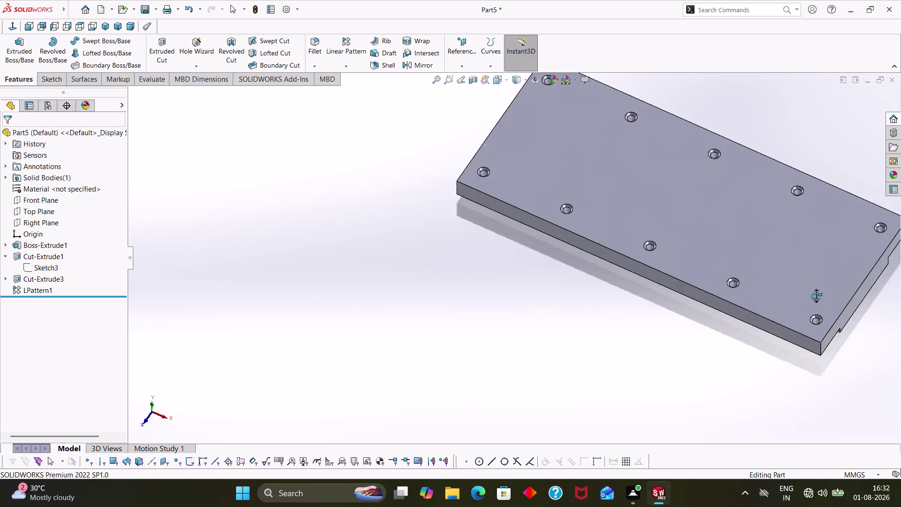
middle_drag(817, 297, 806, 238)
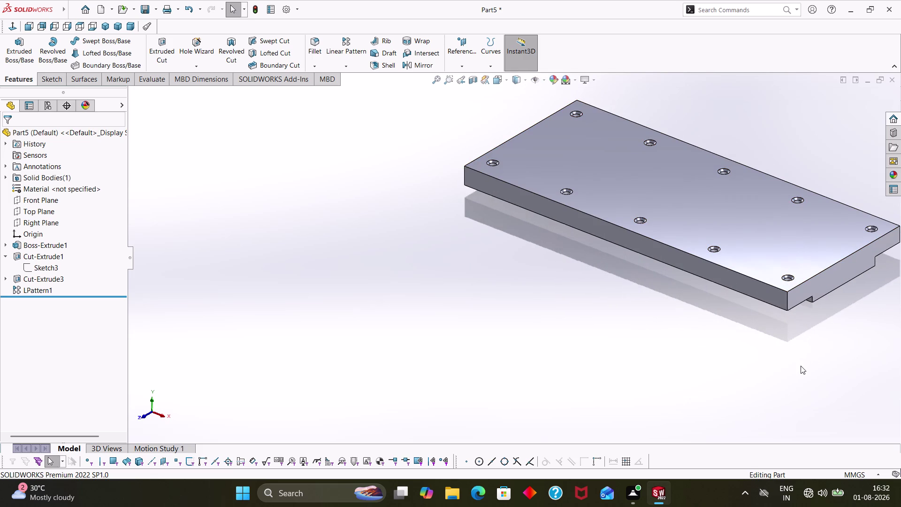
scroll(up, 3)
middle_drag(752, 333, 733, 315)
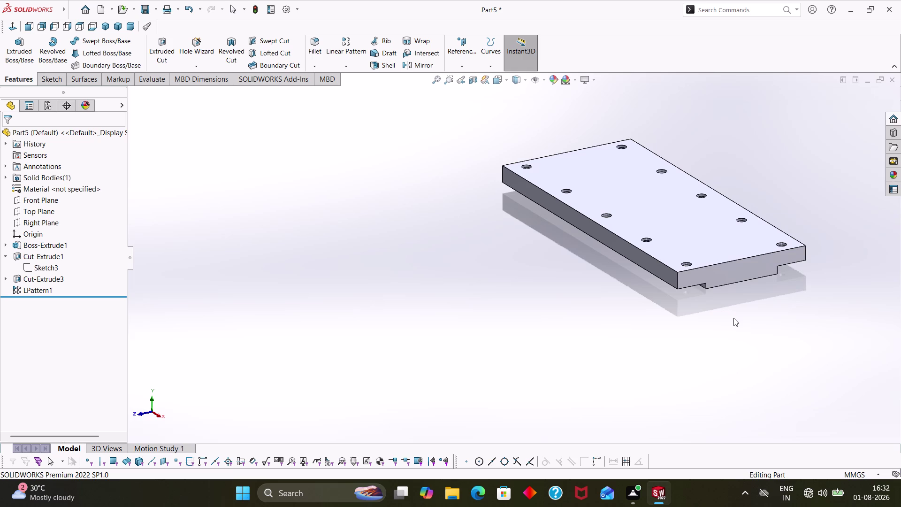
key(ctrl+s)
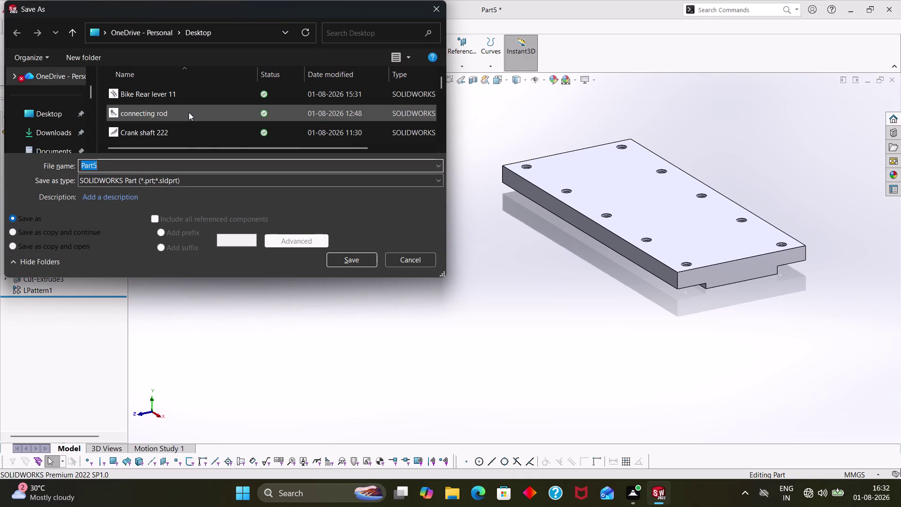
Save the plate as 'RL 4', then create a new blank part.
key(BackSpace)
text(RL)
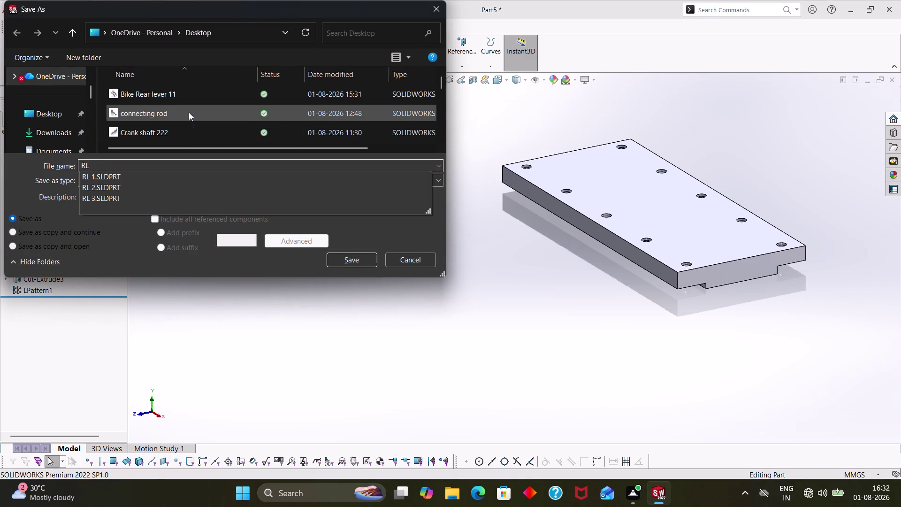
key(space)
text(4)
key(Return)
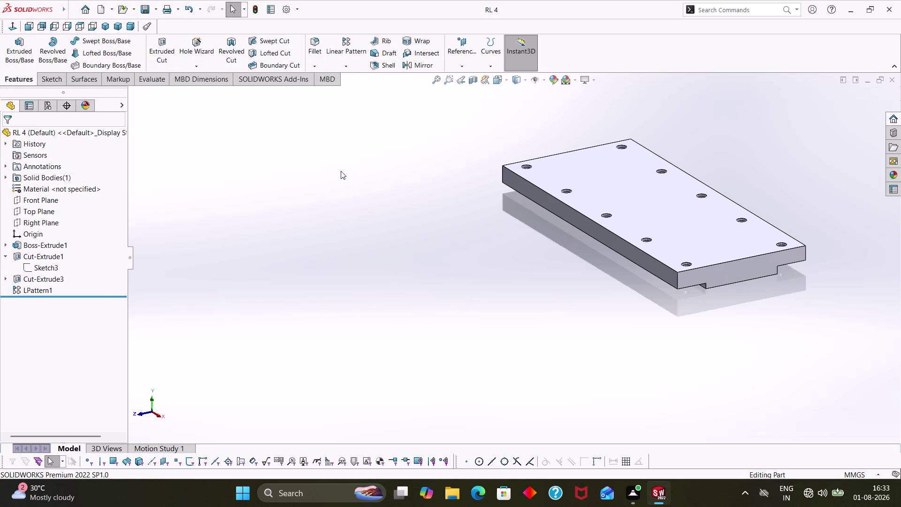
key(ctrl+bracketright)
key(ctrl+n)
key(Return)
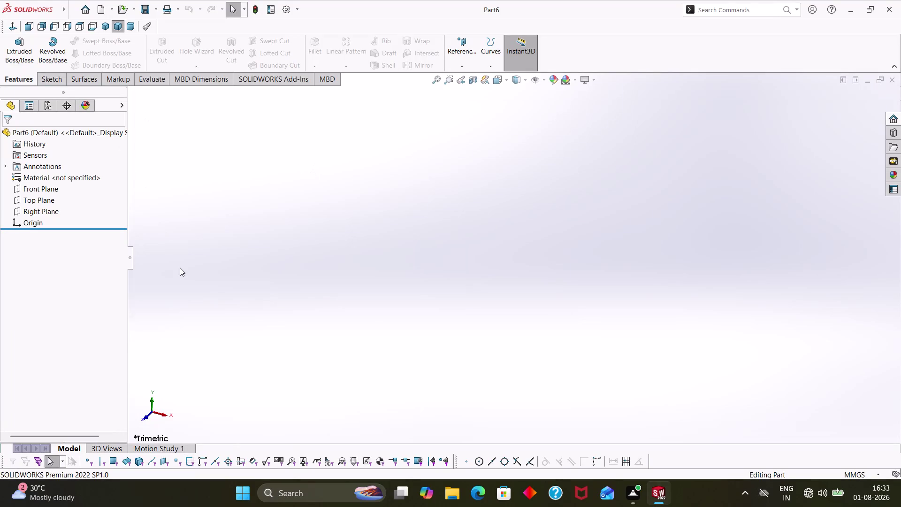
Create a new Assembly document, Assem1, from the New SOLIDWORKS Document dialog.
key(ctrl+n)
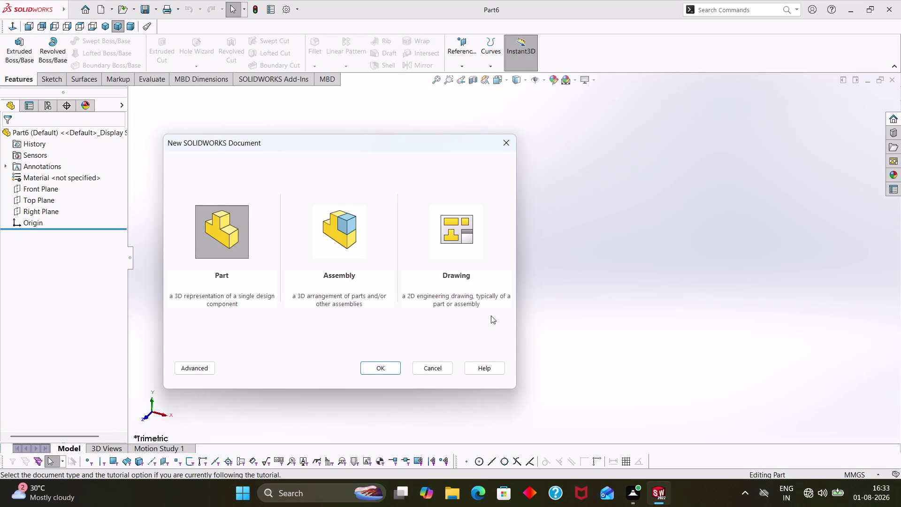
click(384, 236)
click(359, 236)
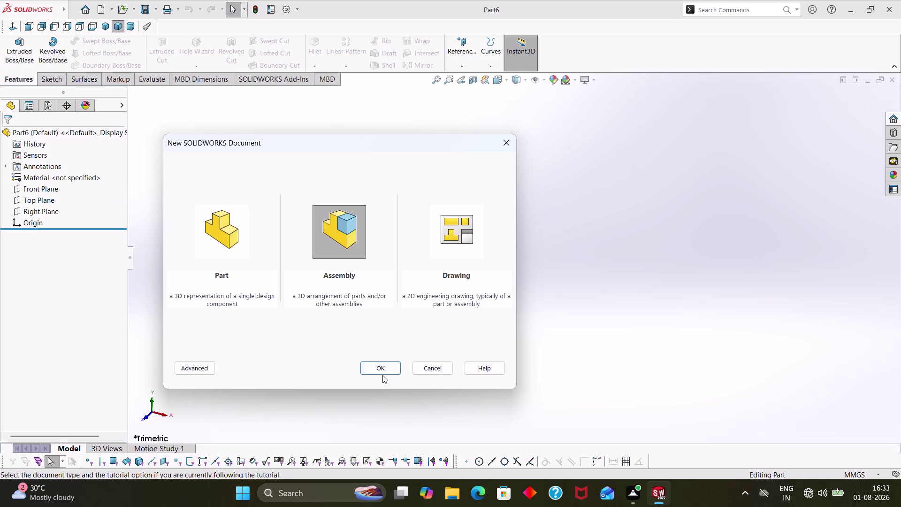
click(380, 366)
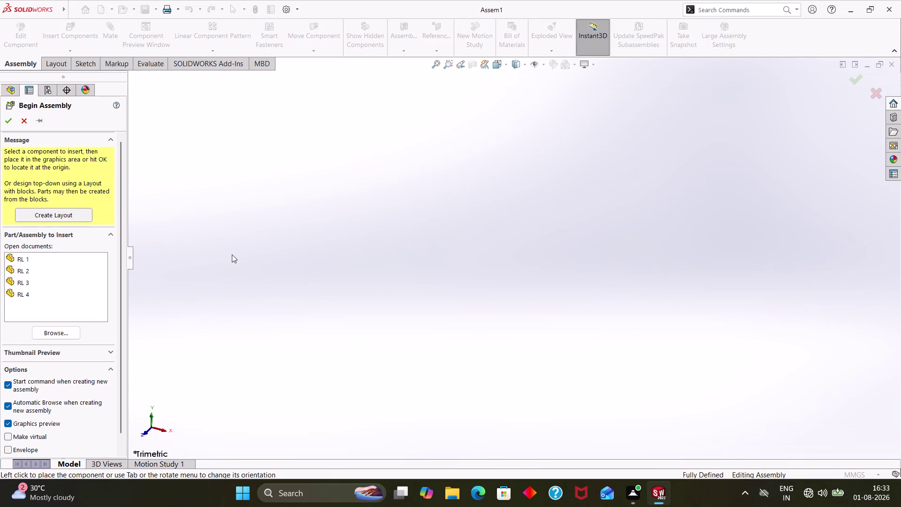
Insert RL 2 from open documents into Assem1 as the first, fixed component.
click(40, 259)
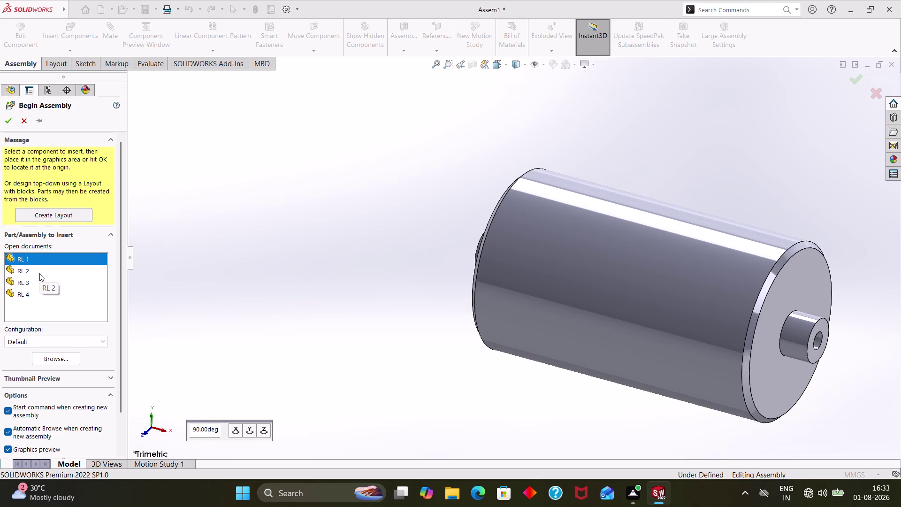
click(36, 270)
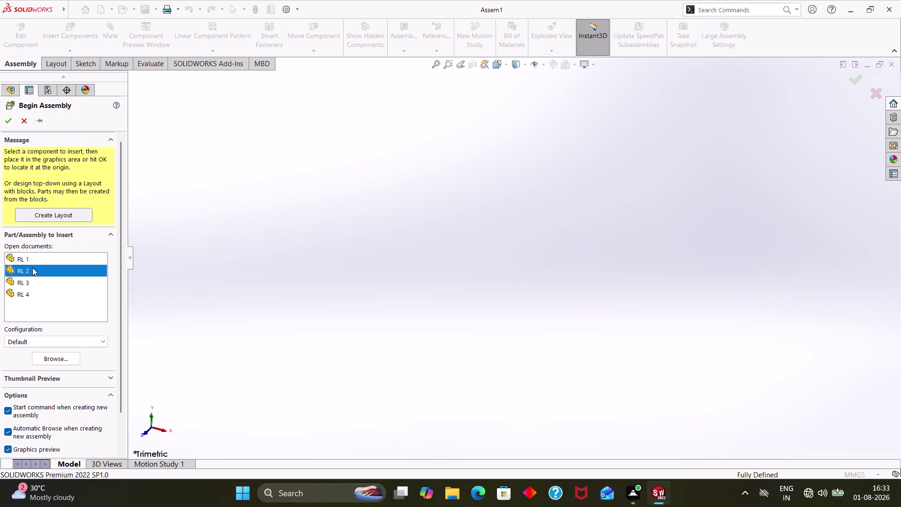
drag(34, 272, 229, 300)
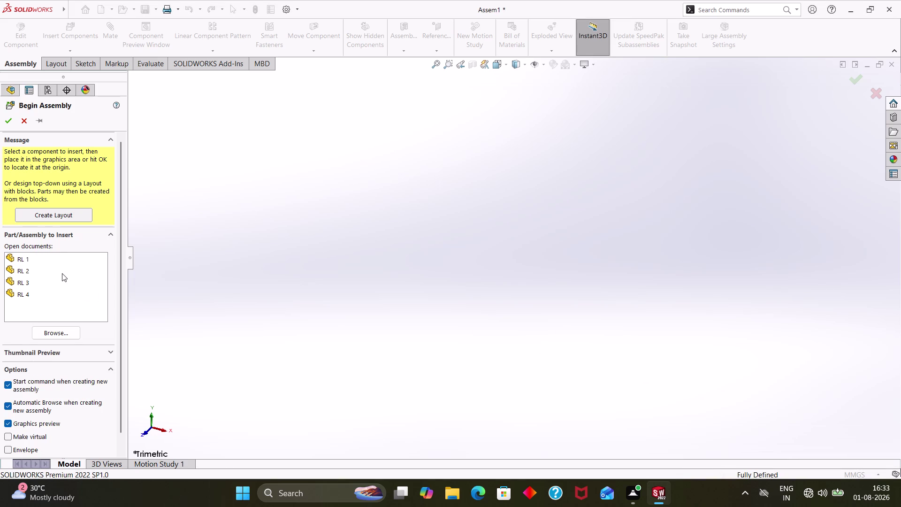
click(62, 273)
click(61, 273)
click(199, 265)
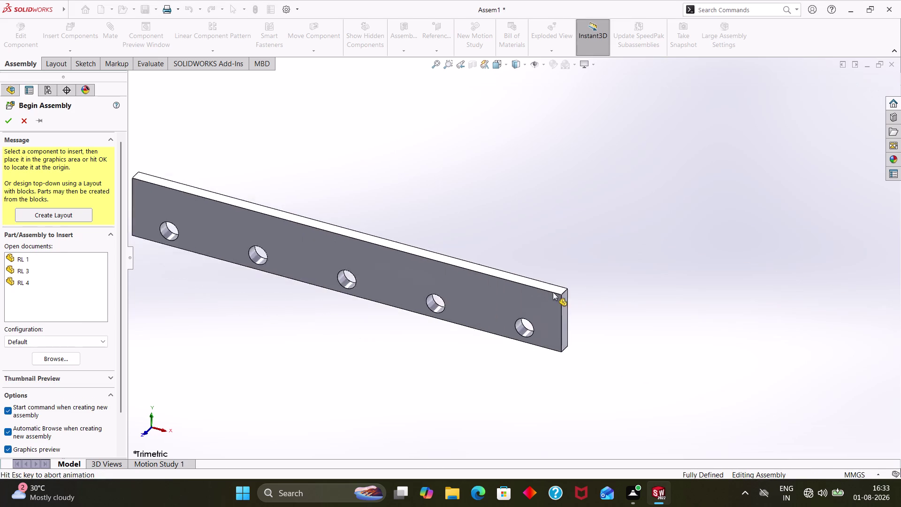
scroll(up, 3)
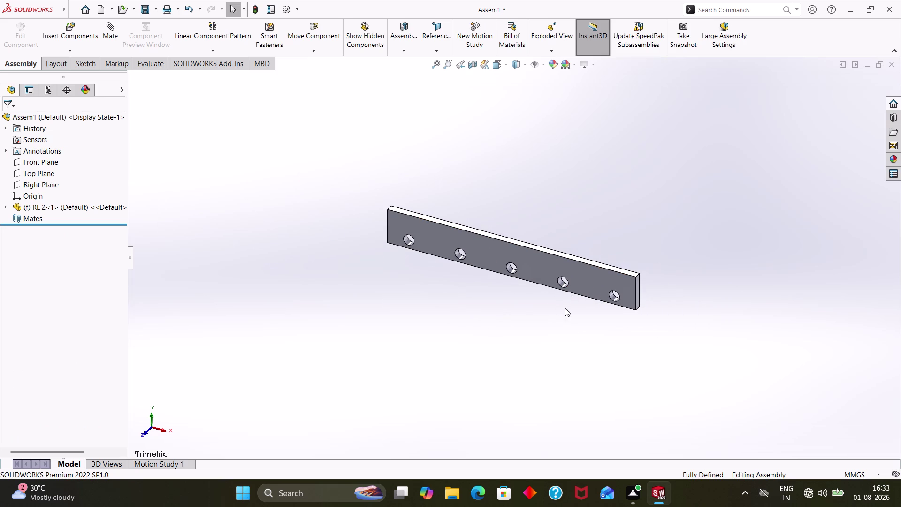
middle_drag(571, 330, 549, 304)
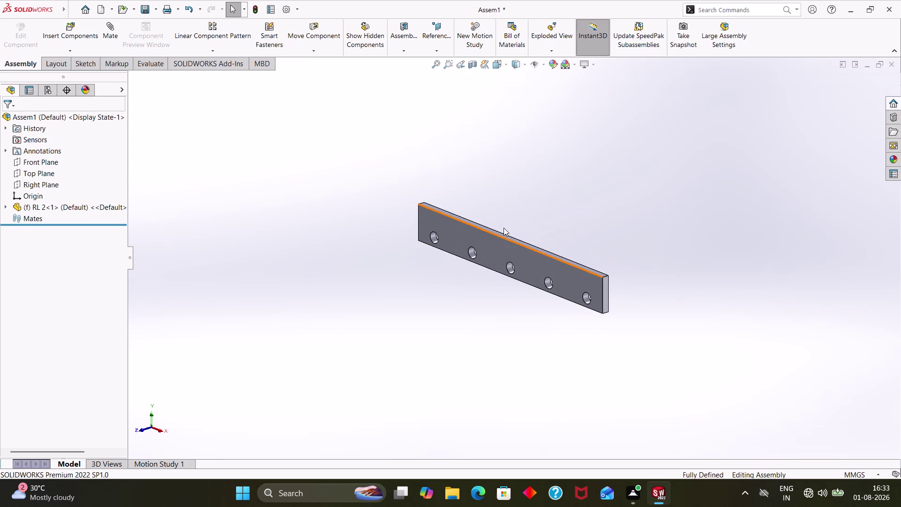
key(Escape)
key(Escape)
Float RL 2 and mate its front plane coincident with the assembly's front plane.
right_click(63, 208)
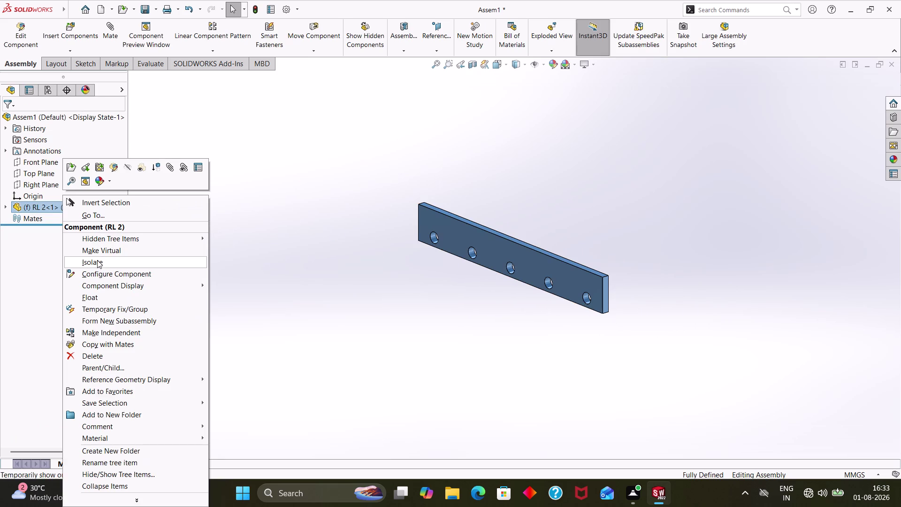
click(104, 297)
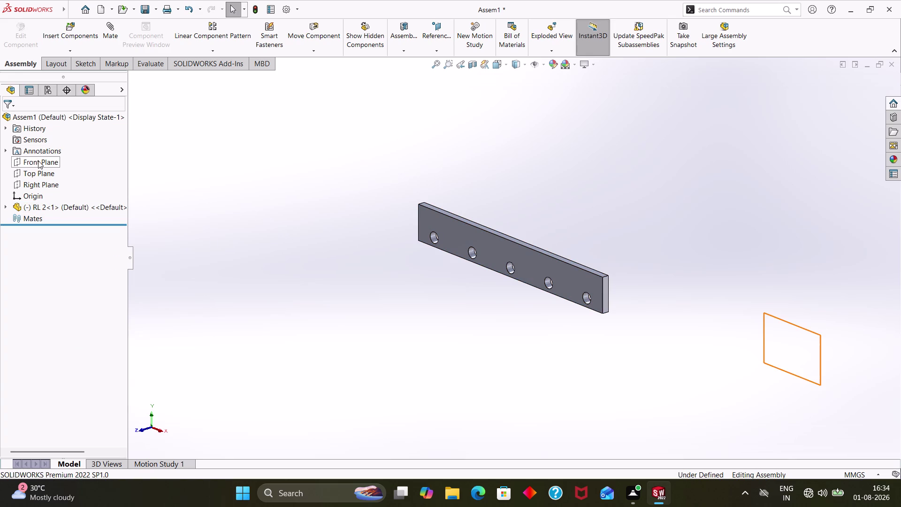
click(3, 207)
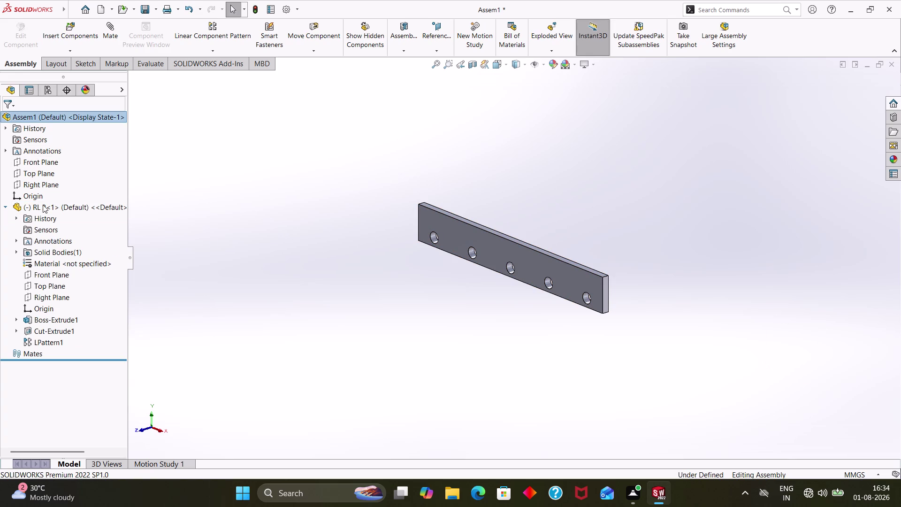
click(50, 278)
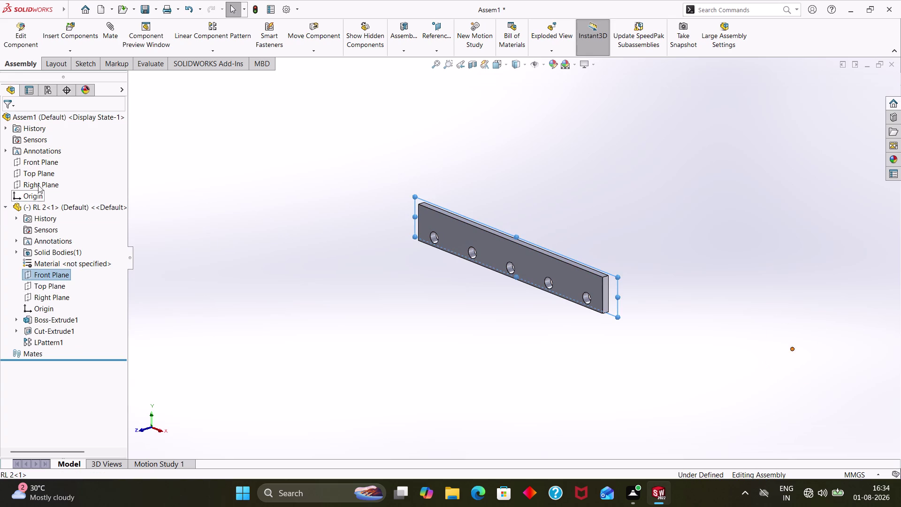
click(42, 161)
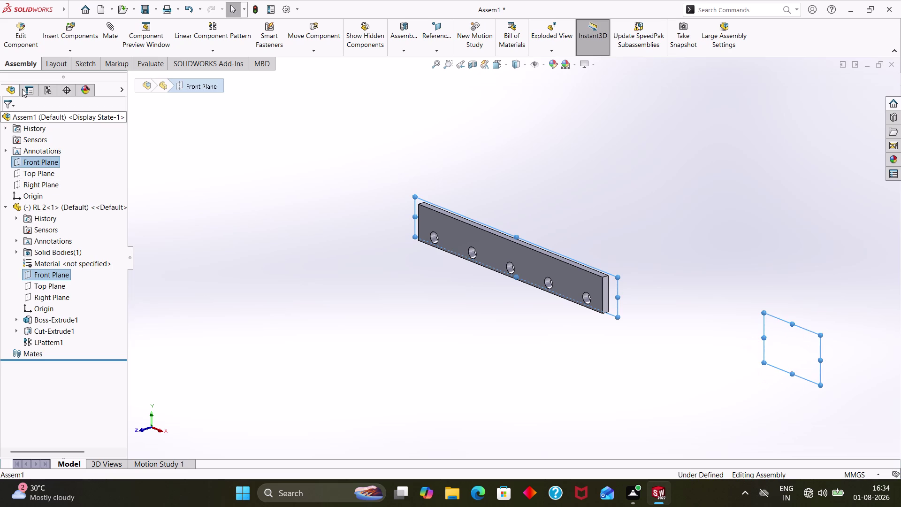
click(109, 23)
scroll(up, 3)
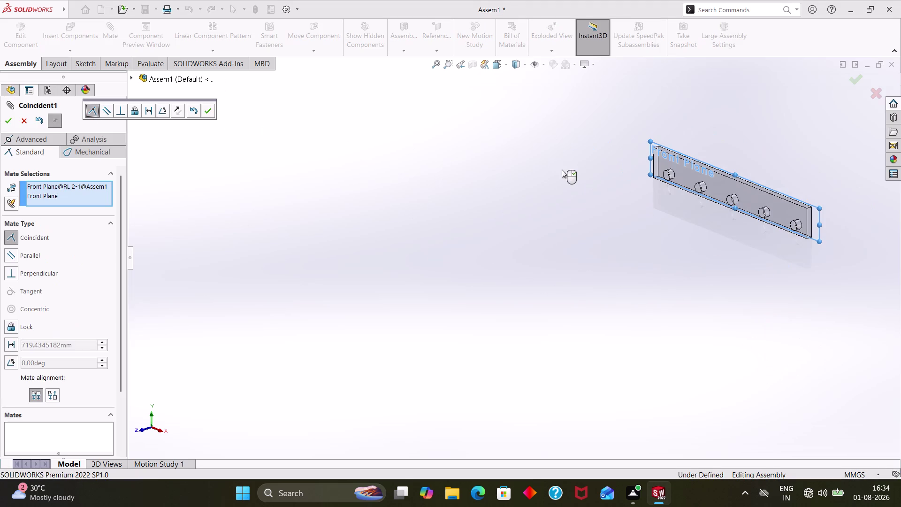
click(10, 114)
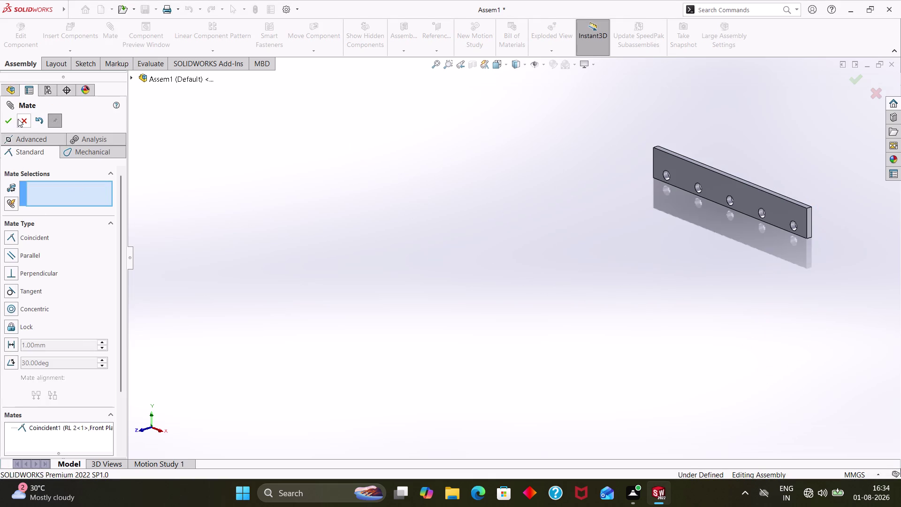
click(25, 120)
scroll(down, 3)
scroll(up, 3)
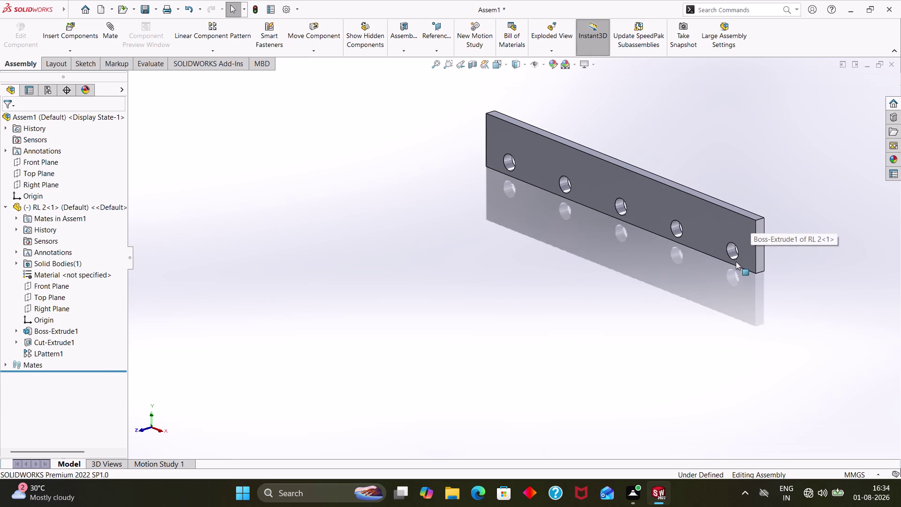
middle_drag(729, 281, 672, 323)
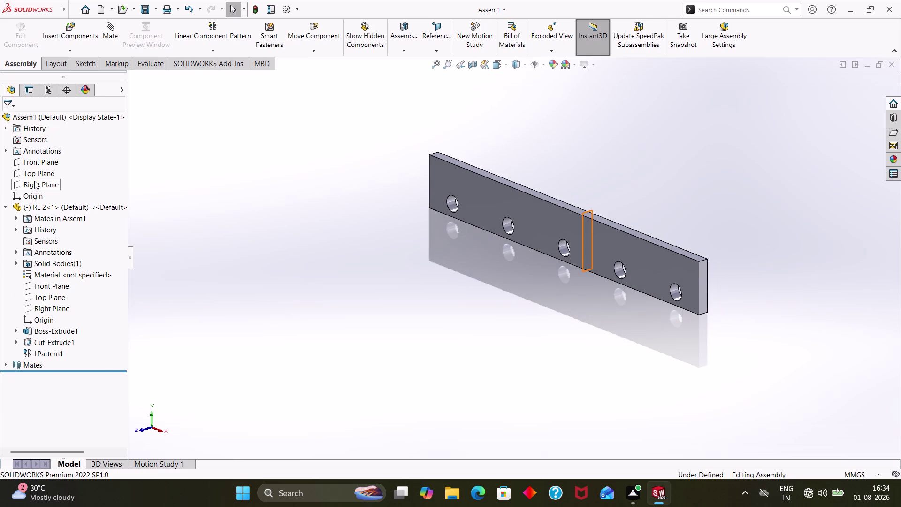
Mate the assembly's Top Plane coincident with the plate's Top Plane.
click(34, 175)
click(36, 298)
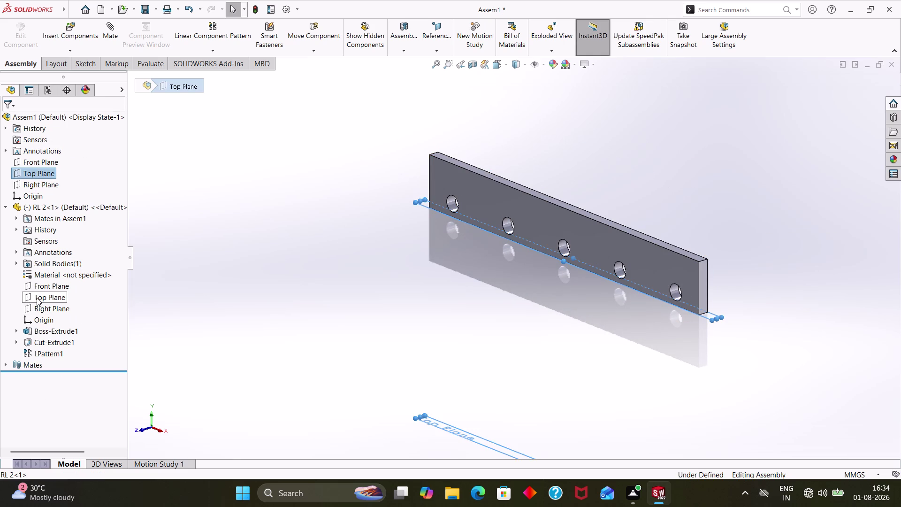
click(109, 33)
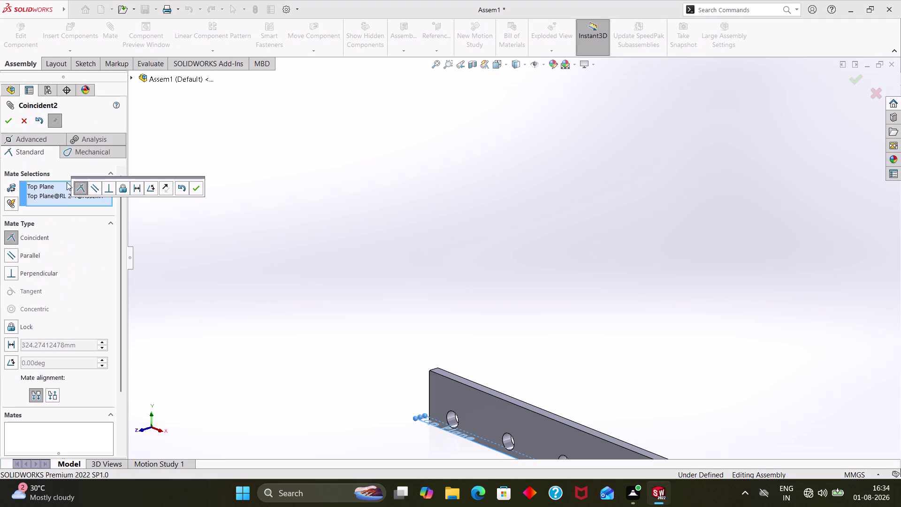
click(11, 122)
click(21, 120)
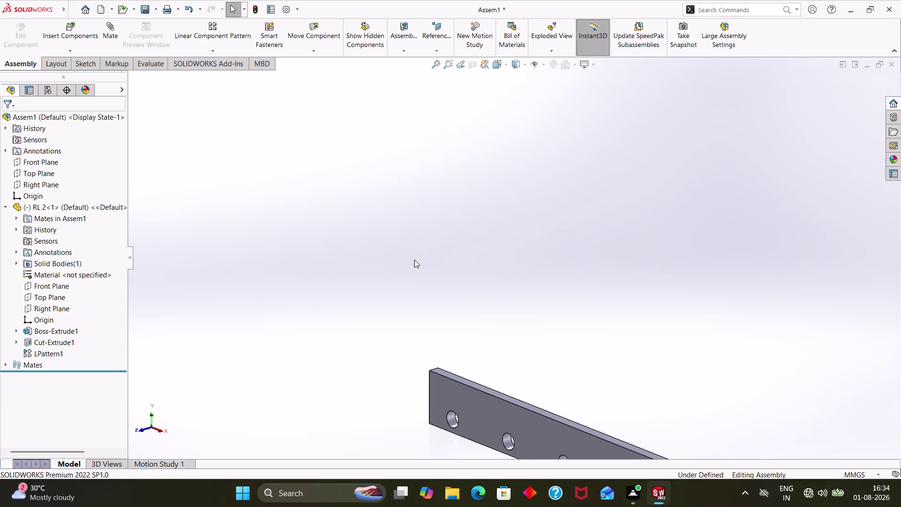
middle_drag(454, 298, 384, 147)
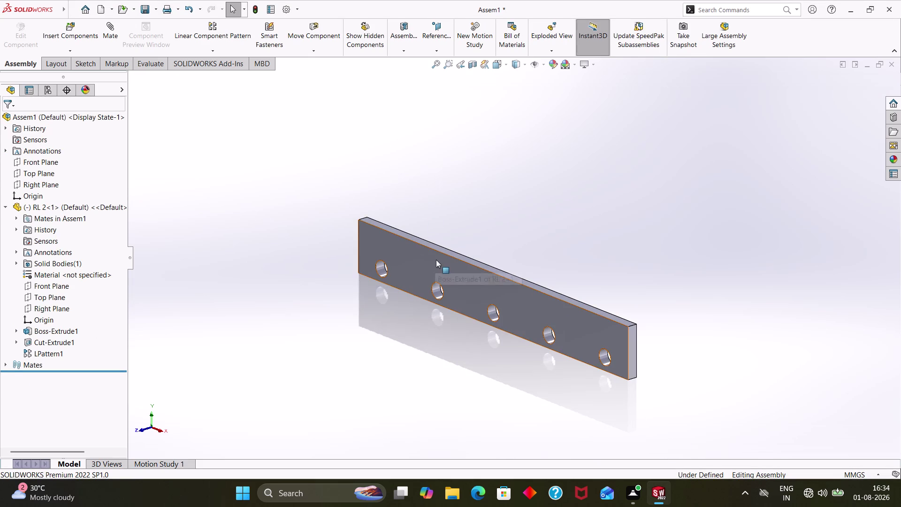
Mate the plate's Right Plane coincident with the assembly's Right Plane.
click(42, 306)
click(35, 188)
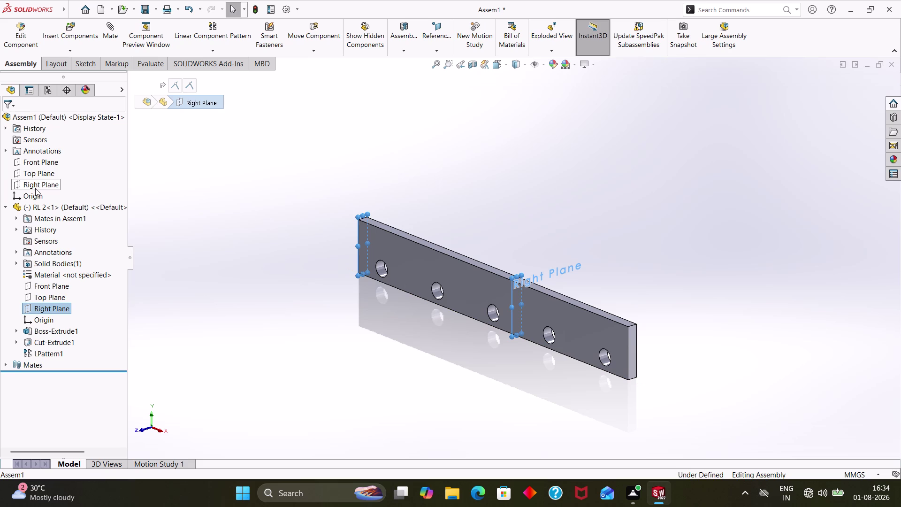
click(107, 32)
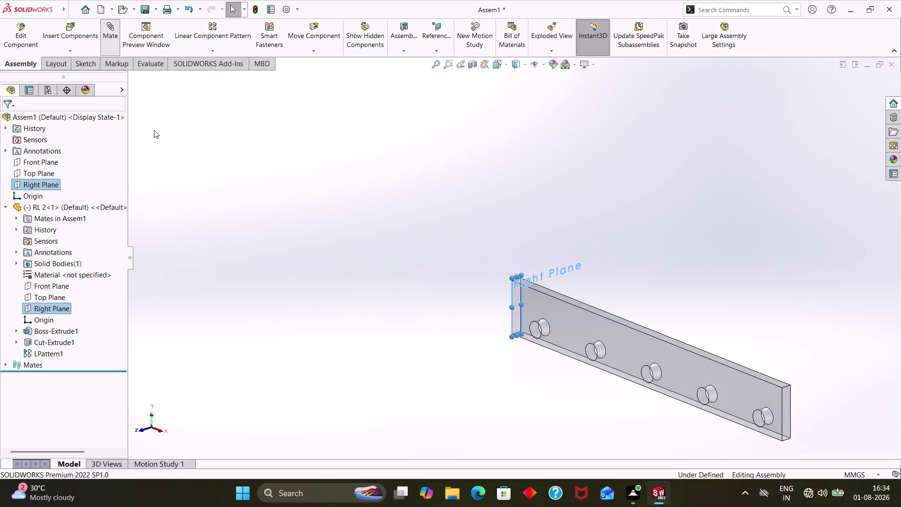
click(28, 121)
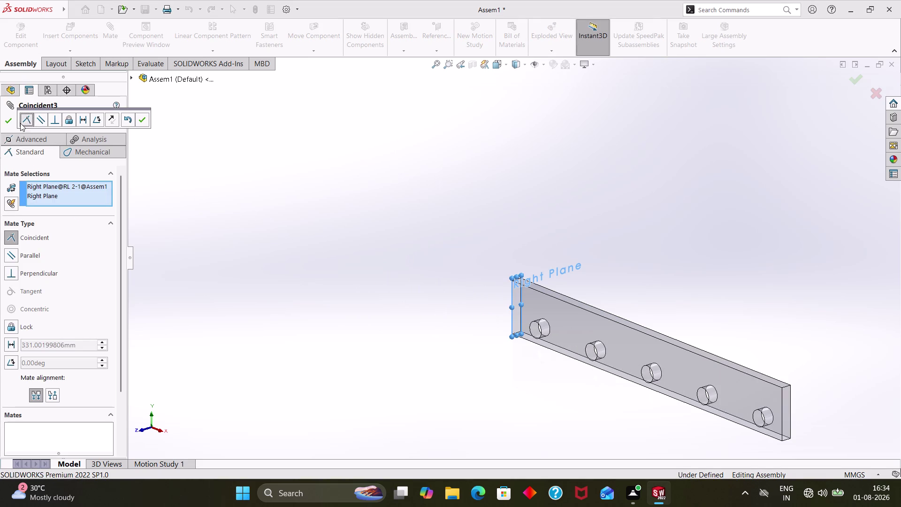
click(5, 120)
click(24, 121)
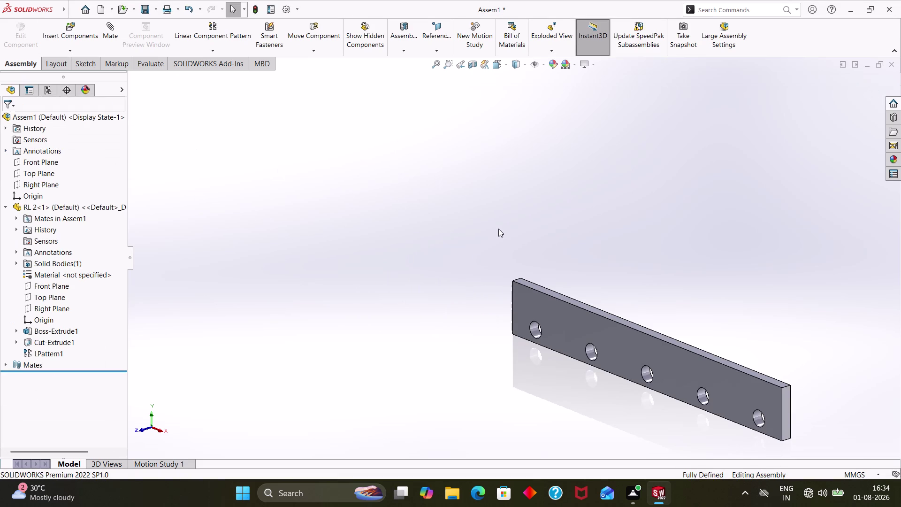
middle_drag(498, 226, 329, 153)
scroll(down, 3)
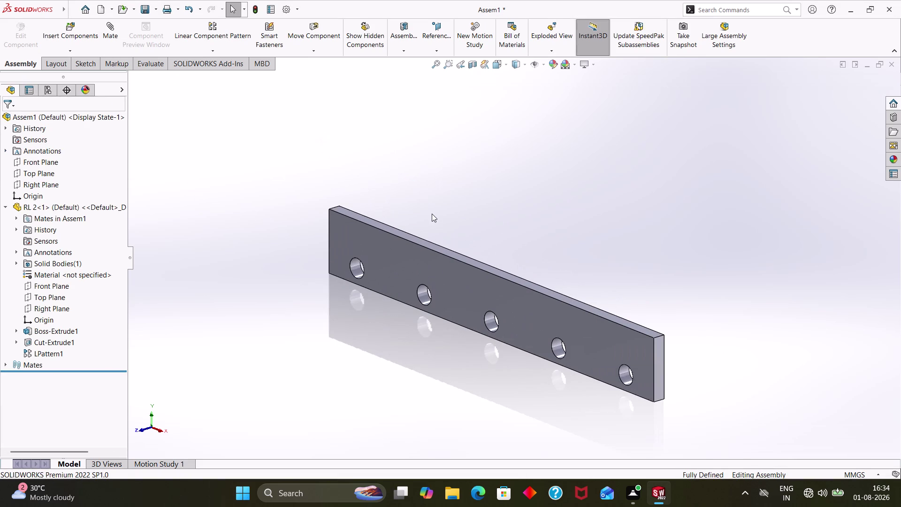
scroll(up, 3)
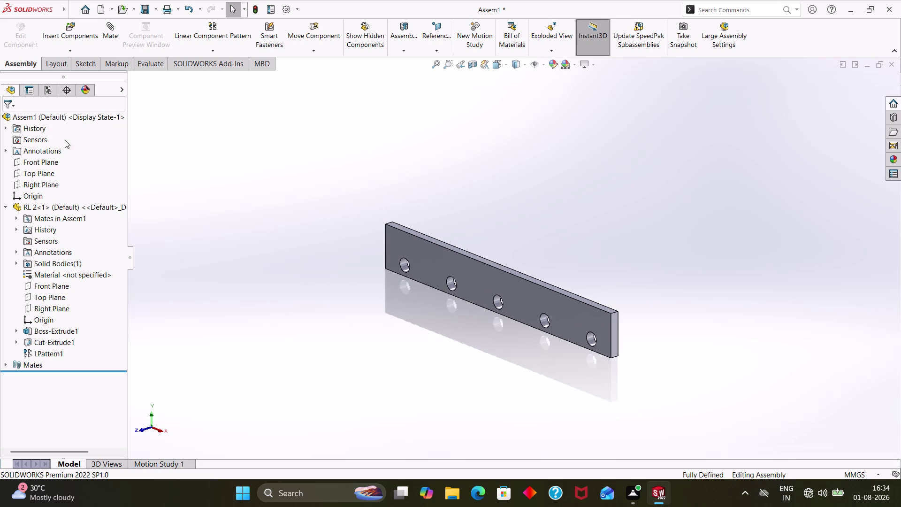
click(87, 40)
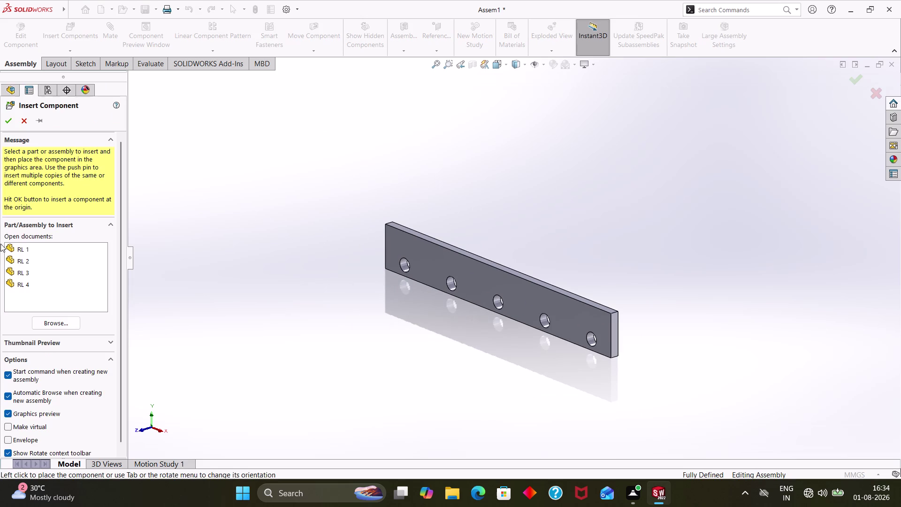
Insert RL 1 from the open parts, rotate it, and drop it right of the plate.
click(26, 259)
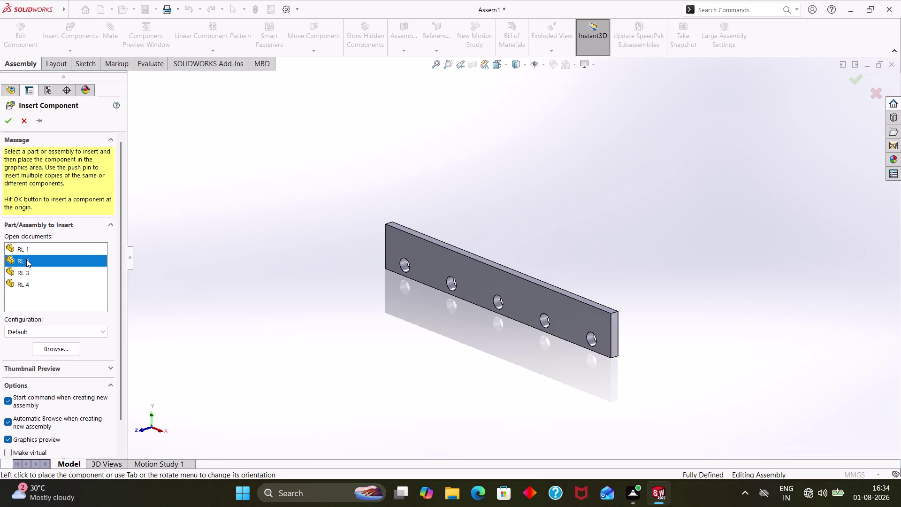
click(24, 247)
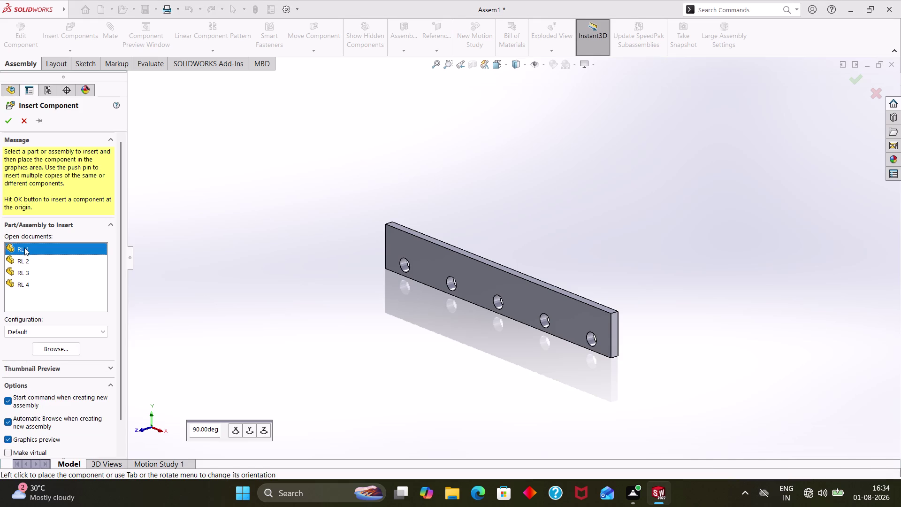
click(26, 248)
drag(26, 248, 171, 263)
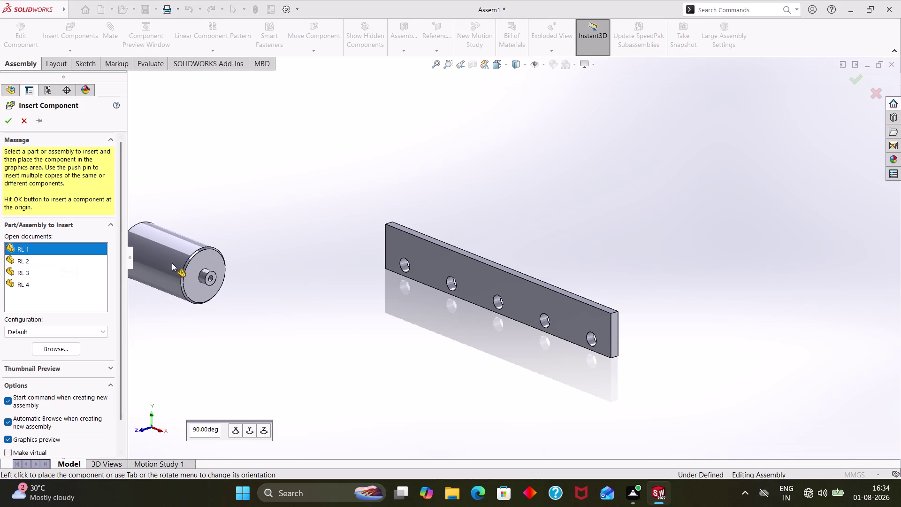
click(237, 432)
click(246, 428)
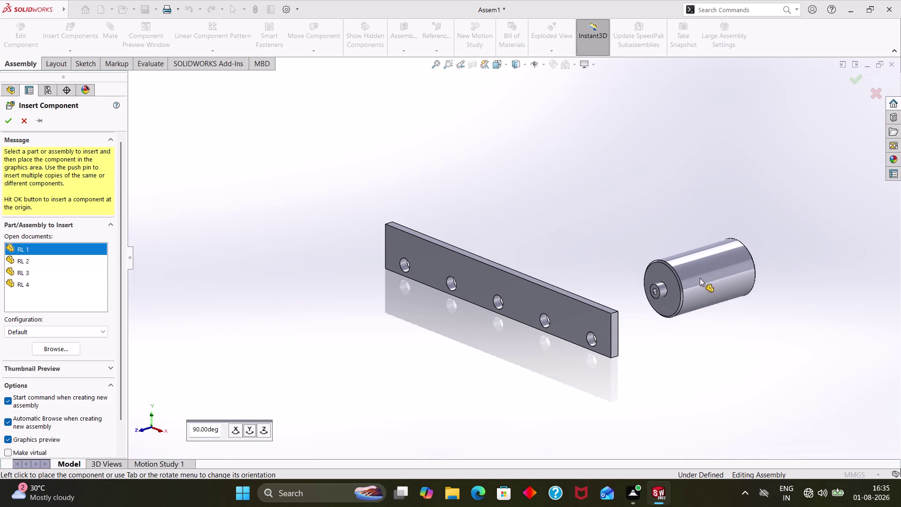
click(699, 278)
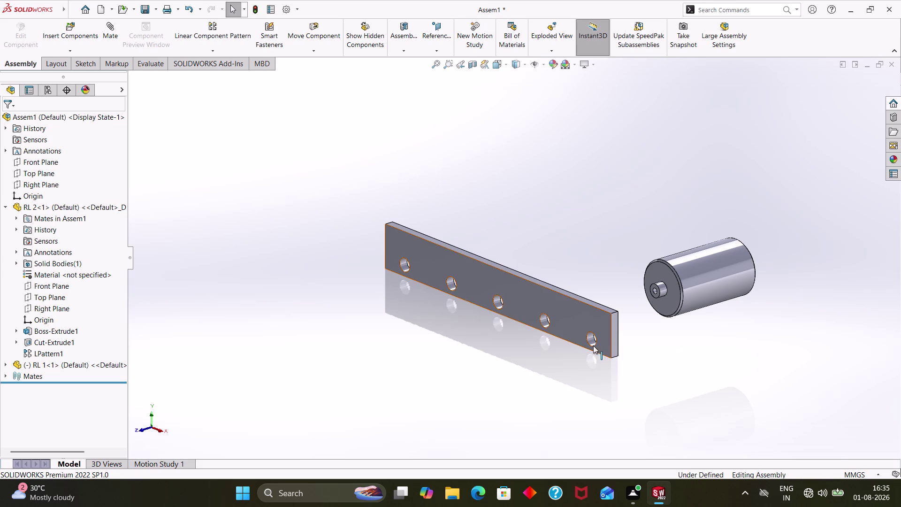
Mate the roller's shaft concentric with the plate's end hole.
click(593, 342)
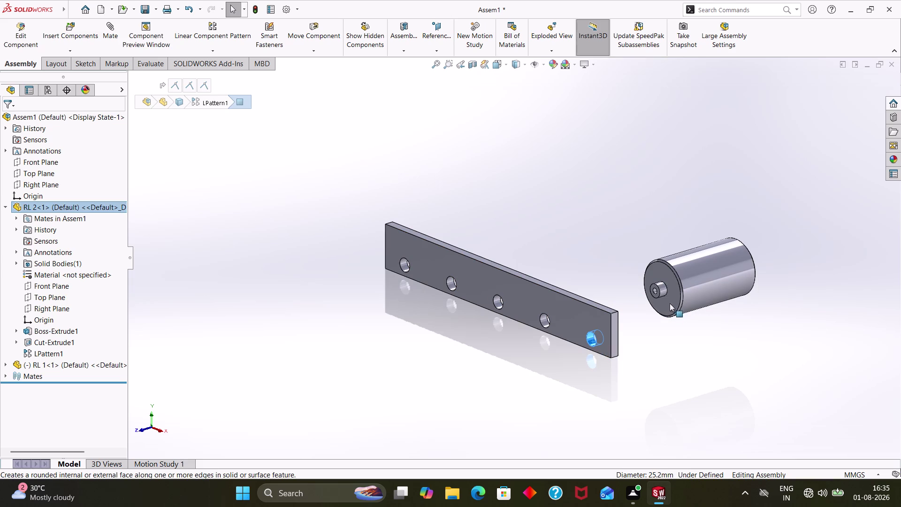
click(664, 291)
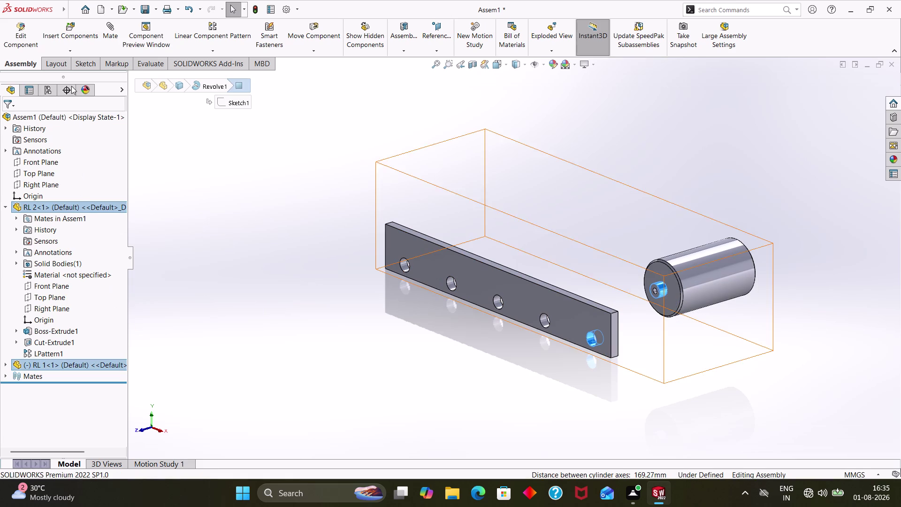
click(103, 33)
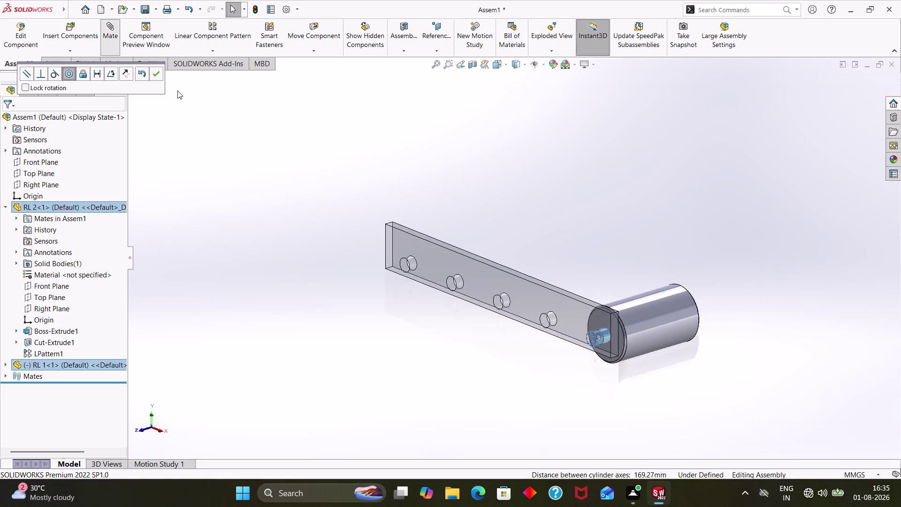
click(12, 121)
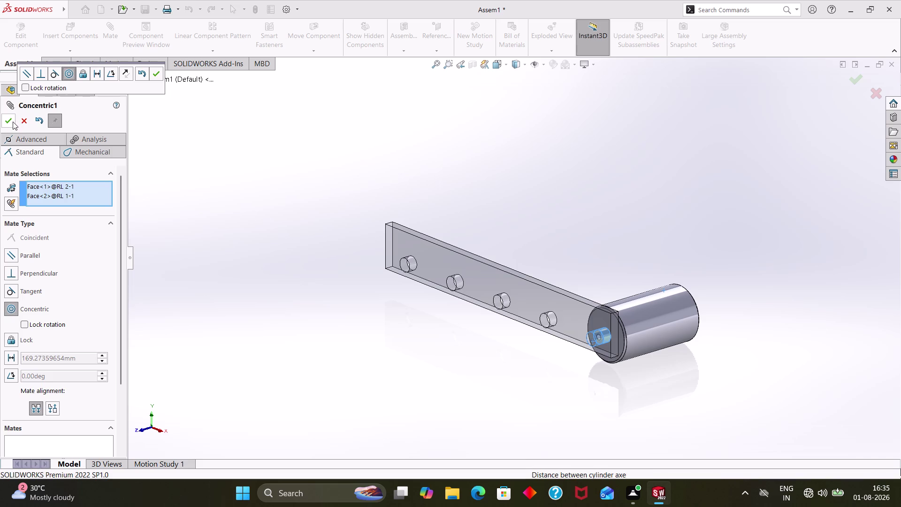
click(25, 122)
scroll(down, 3)
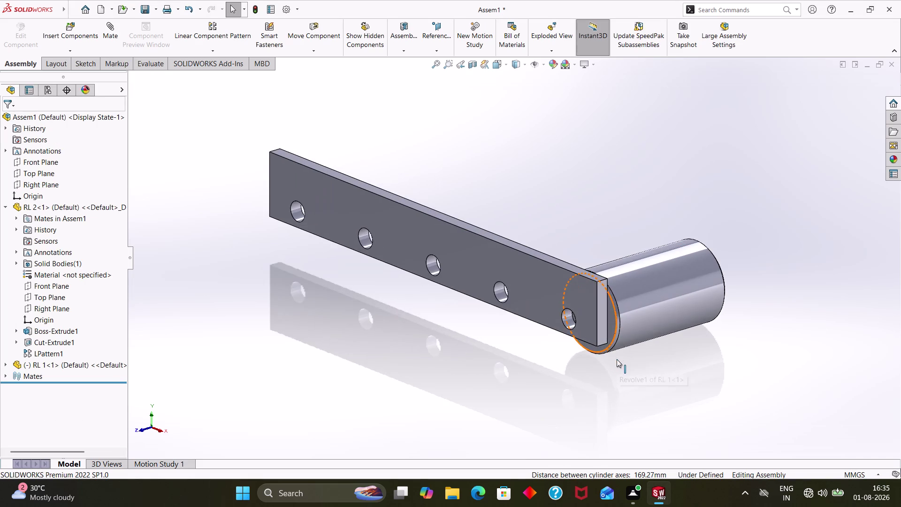
scroll(down, 3)
Mate the roller's inner end face coincident with the plate's side face.
middle_drag(620, 336, 556, 352)
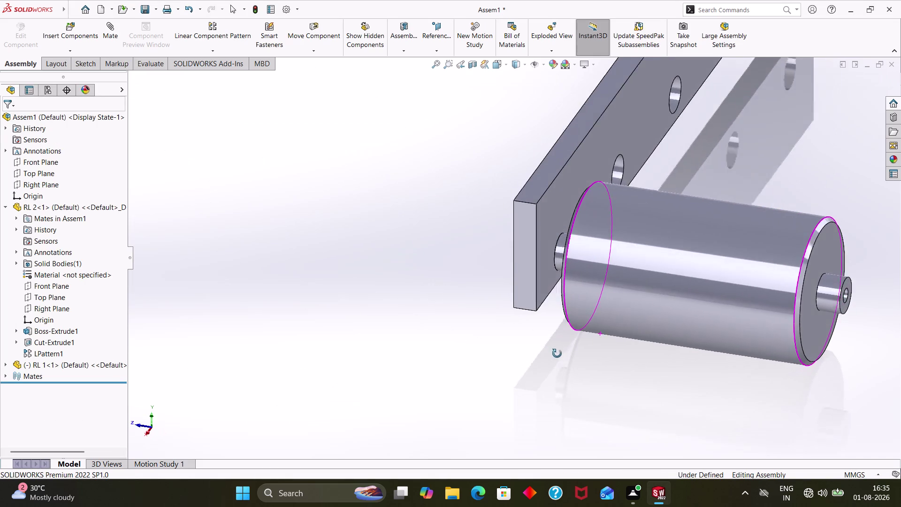
middle_drag(556, 352, 560, 354)
click(543, 272)
middle_drag(564, 356, 600, 347)
click(558, 302)
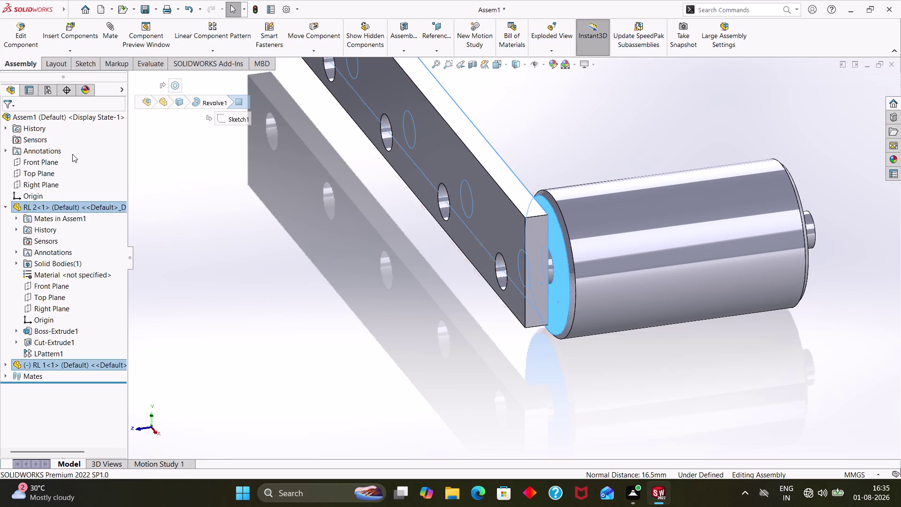
click(106, 40)
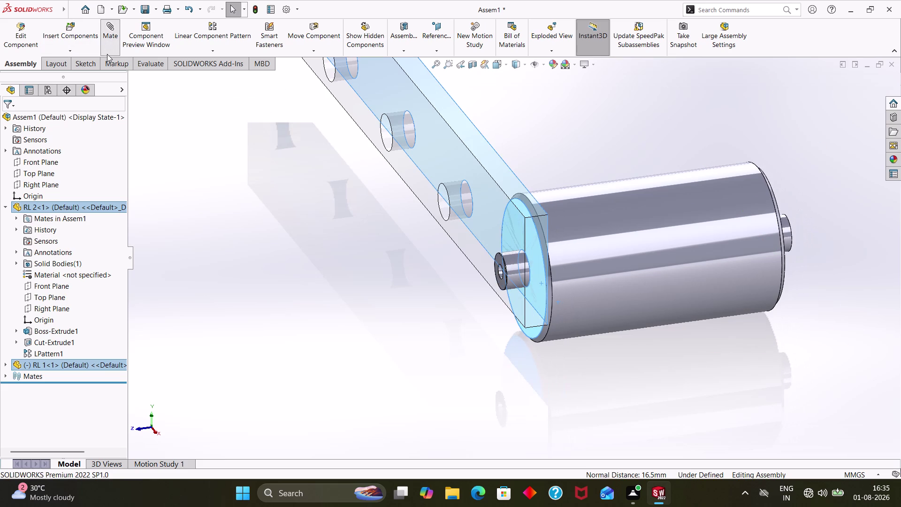
click(13, 122)
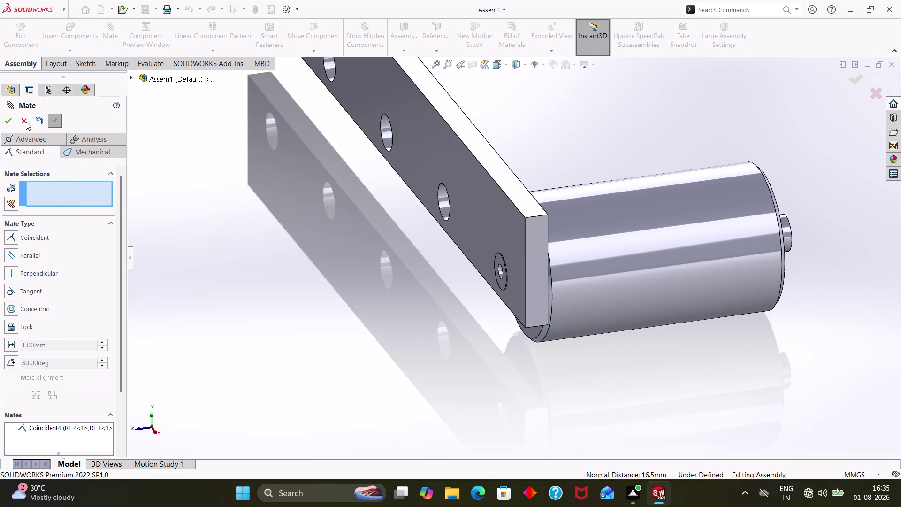
click(26, 120)
scroll(up, 3)
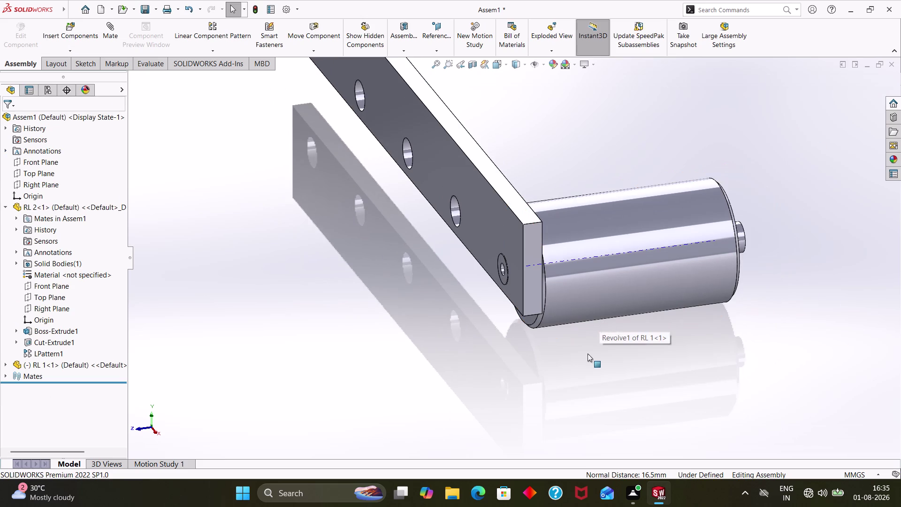
middle_drag(586, 354, 593, 331)
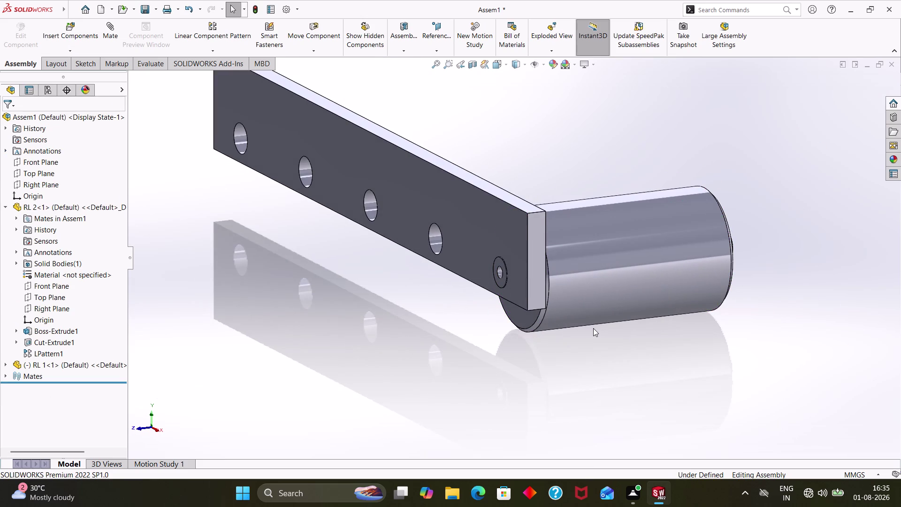
scroll(up, 3)
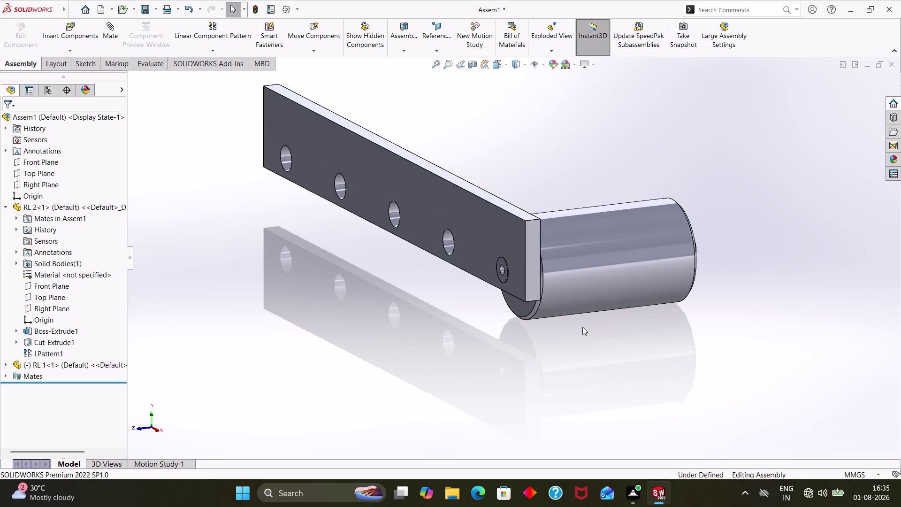
middle_drag(581, 328, 487, 342)
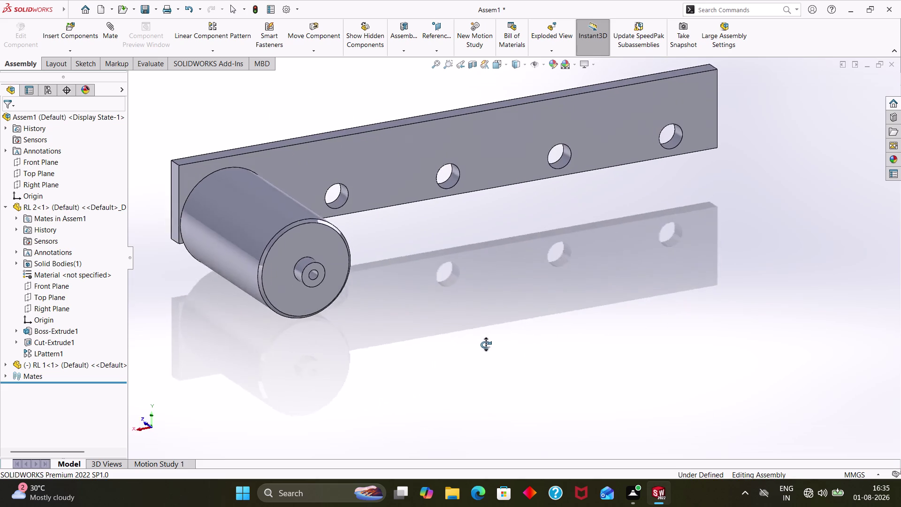
middle_drag(487, 343, 485, 350)
scroll(up, 3)
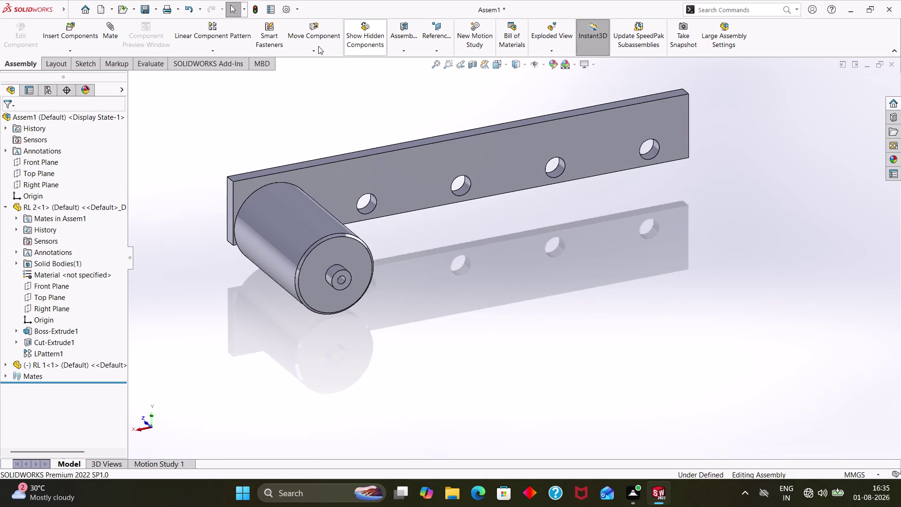
click(316, 51)
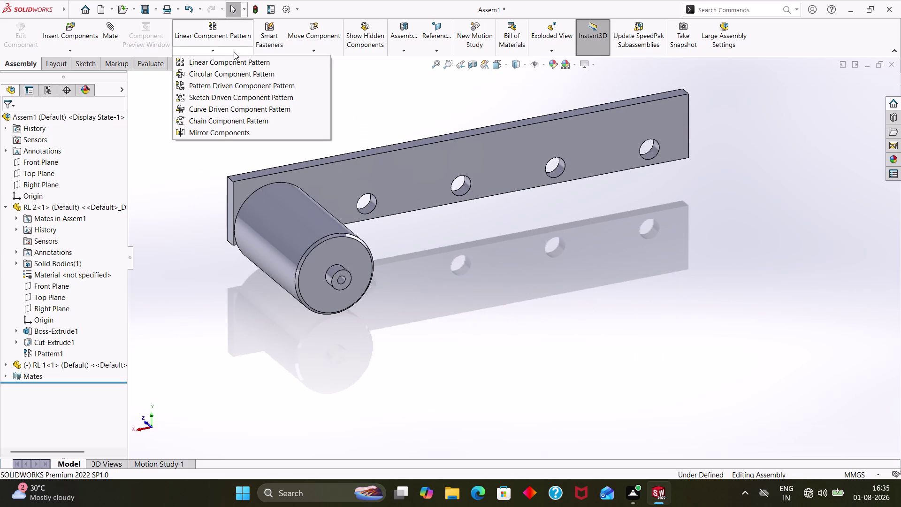
Start a linear component pattern along the plate edge with RL 1 as the component.
click(222, 40)
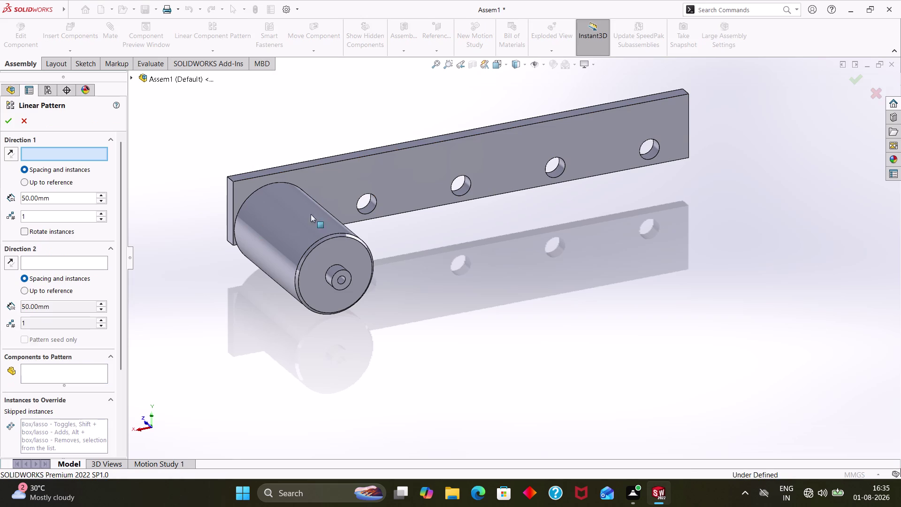
click(376, 215)
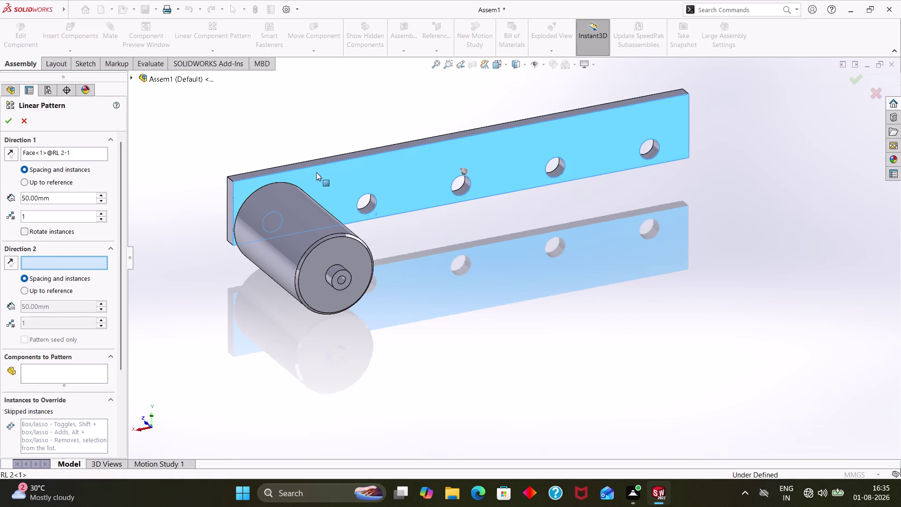
key(Escape)
key(Escape)
key(Escape)
key(Escape)
click(204, 31)
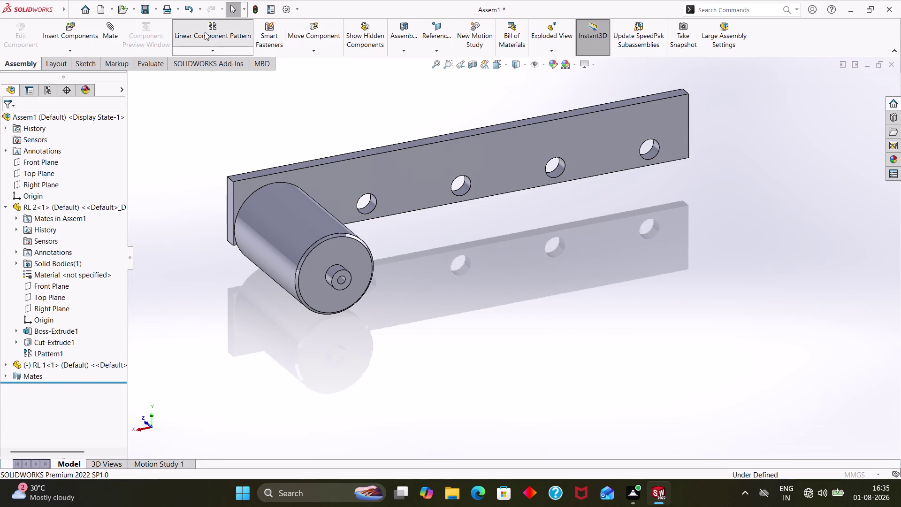
click(373, 154)
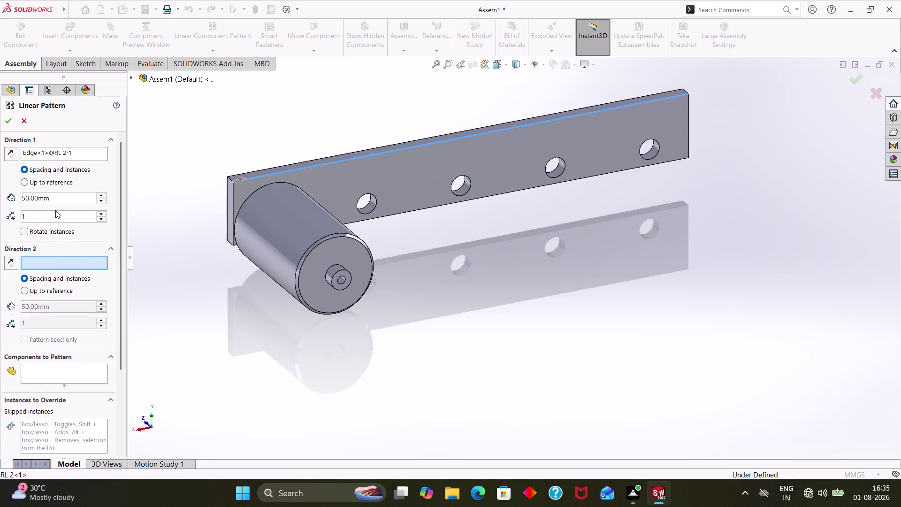
click(64, 366)
click(302, 246)
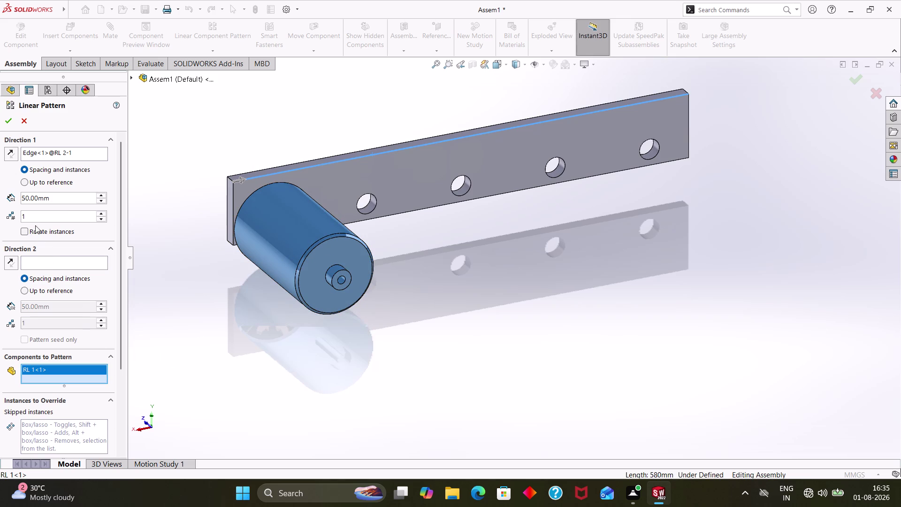
Set 5 instances at 120 mm spacing and confirm the roller pattern.
drag(39, 215, 15, 213)
key(5)
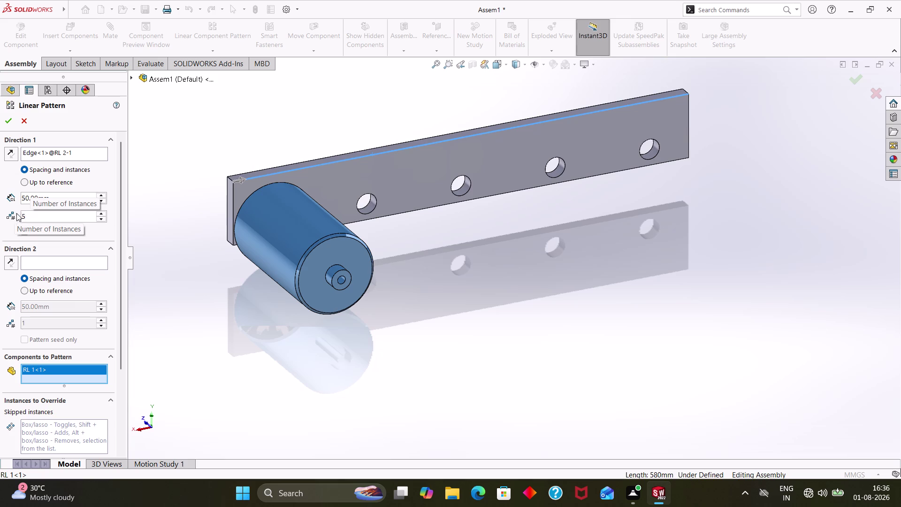
drag(73, 197, 14, 209)
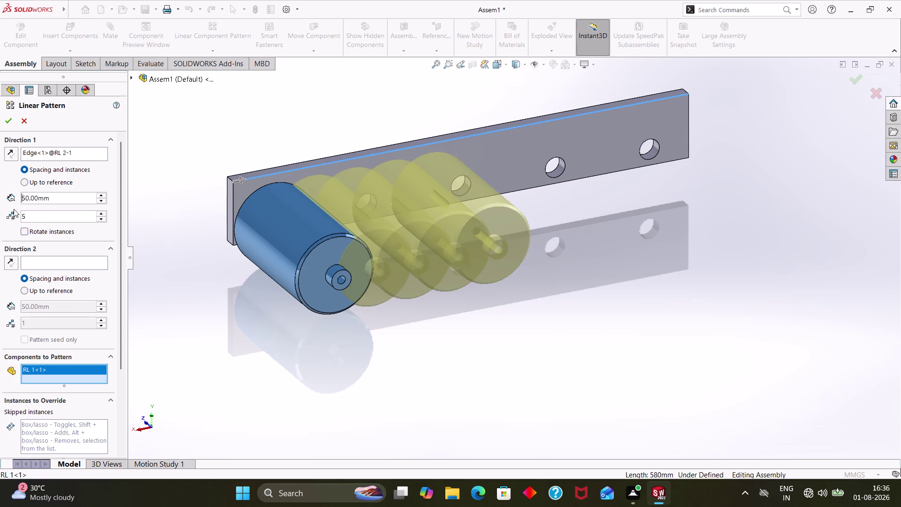
drag(57, 196, 4, 207)
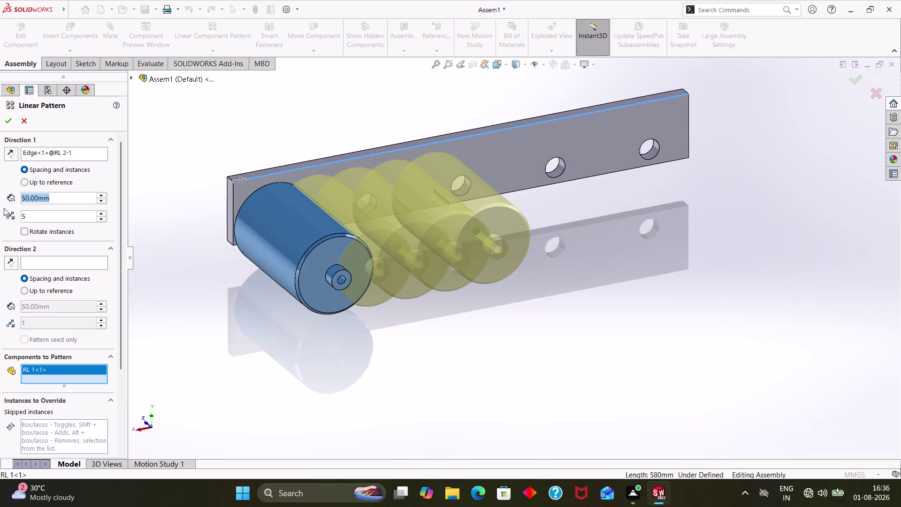
text(120)
key(Return)
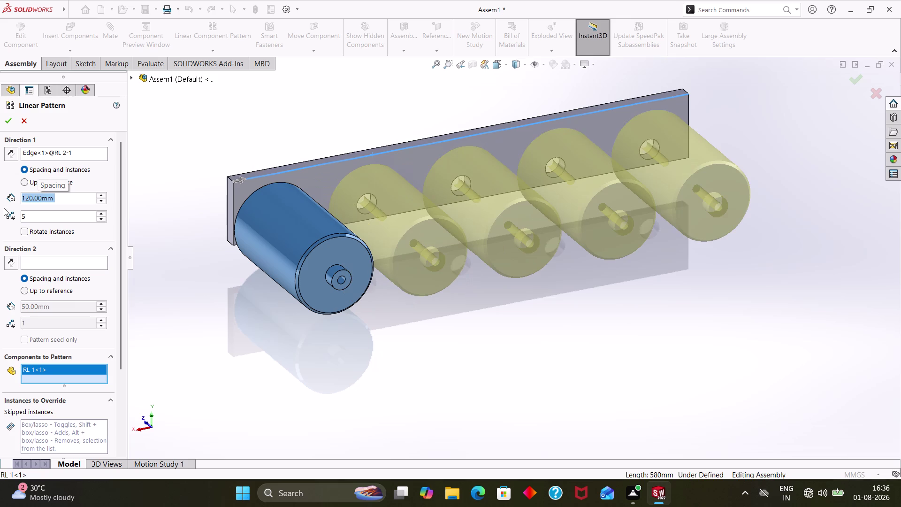
click(10, 120)
middle_drag(395, 354, 473, 343)
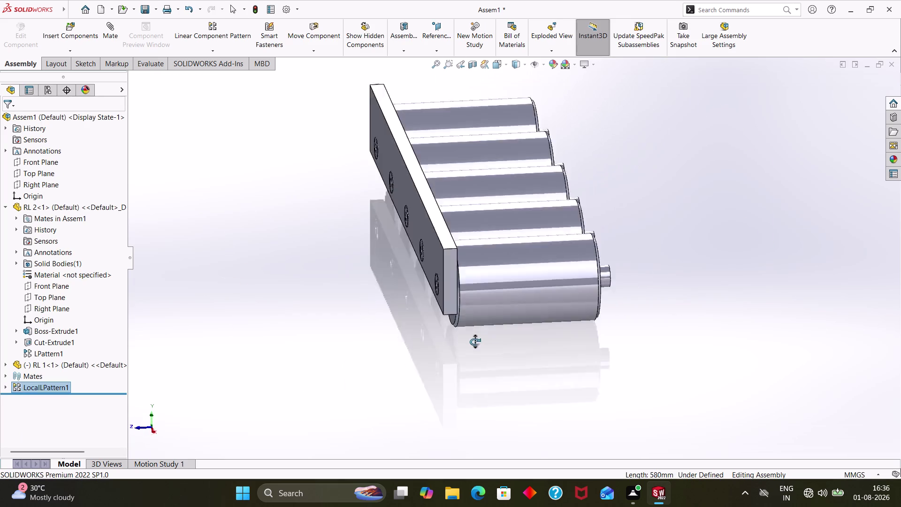
Orbit the patterned rollers, cancel Insert Components, and select RL 2's Front Plane.
middle_drag(473, 344, 513, 355)
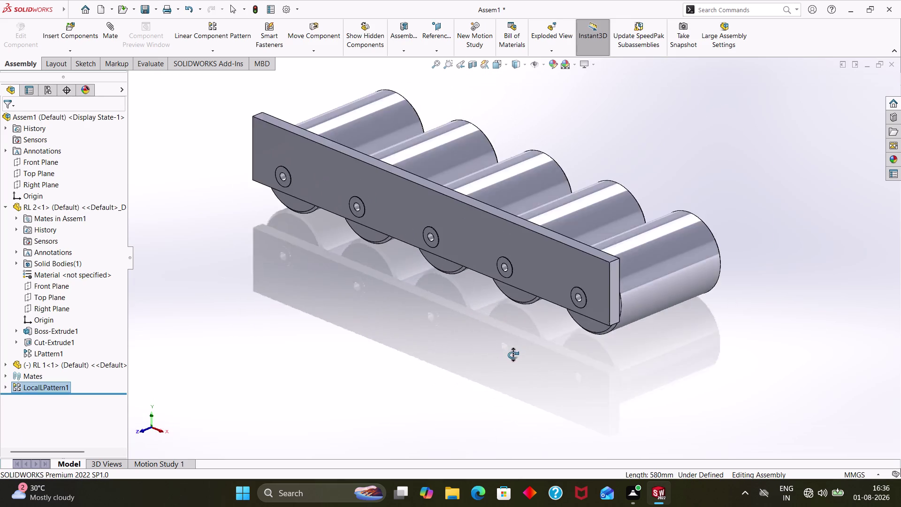
middle_drag(513, 355, 516, 353)
scroll(up, 3)
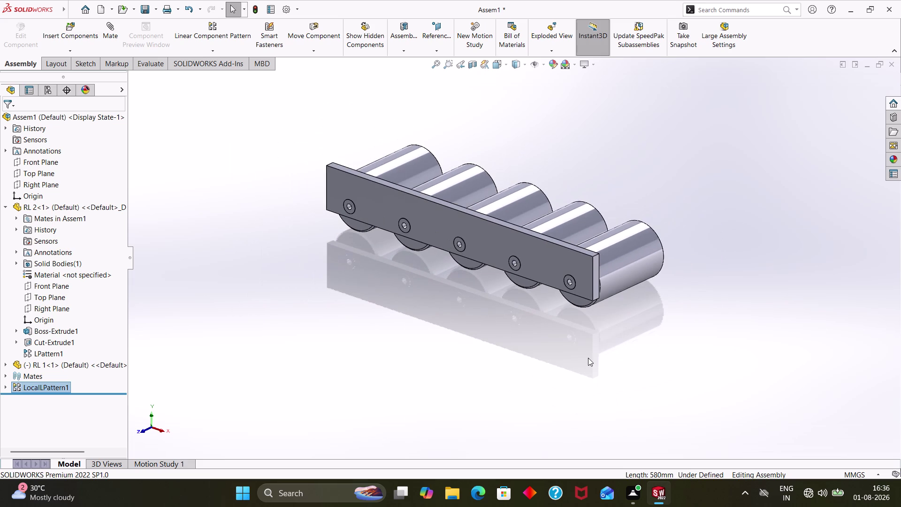
middle_drag(589, 355, 590, 350)
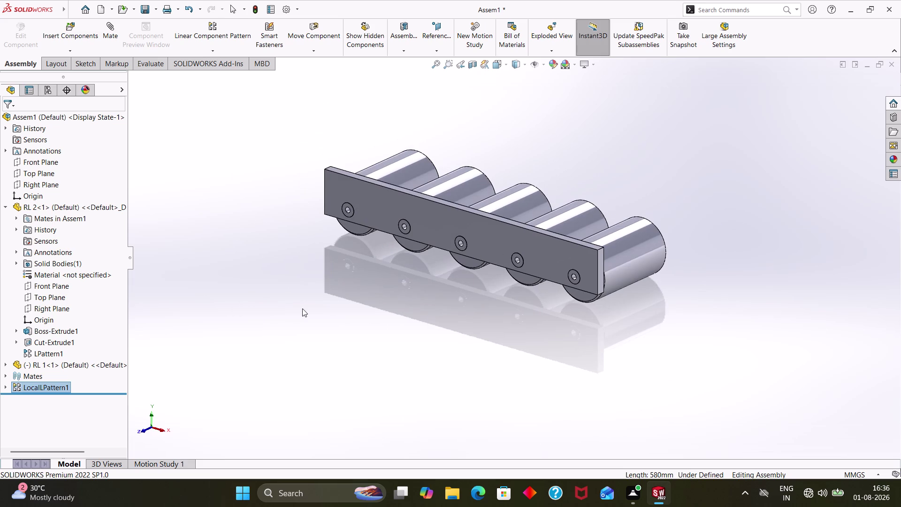
click(80, 27)
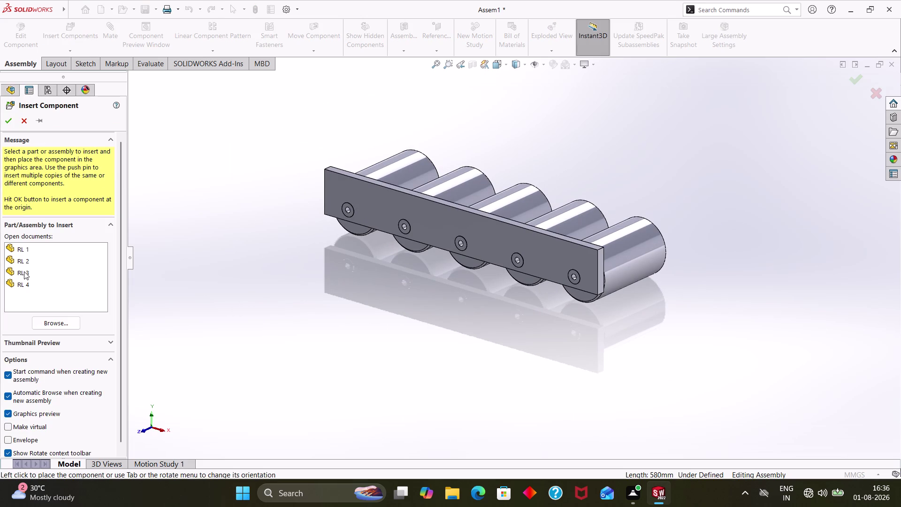
key(Escape)
key(Escape)
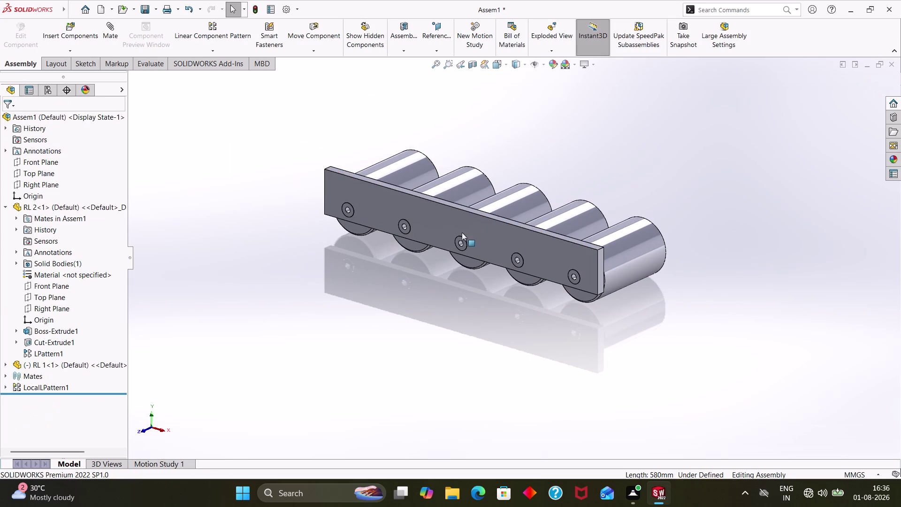
click(44, 288)
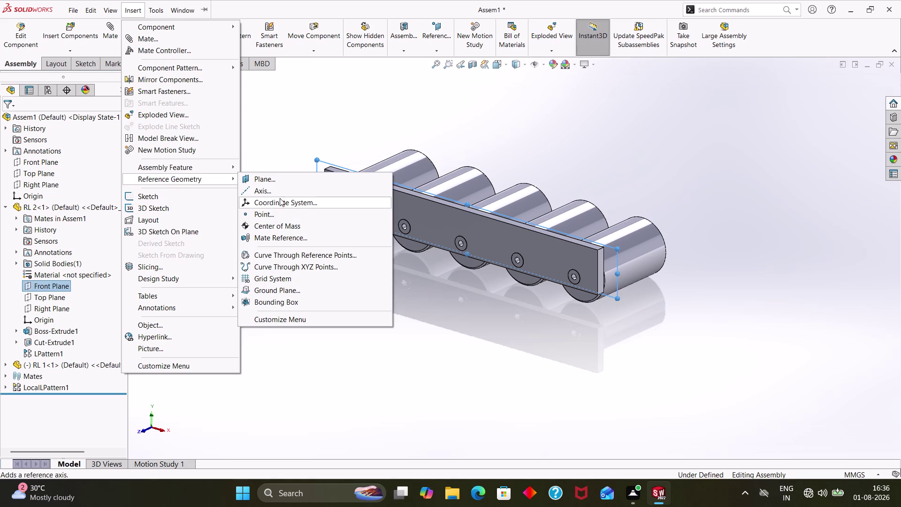
Start a flipped offset plane from RL 2's Front Plane, trying 108 then 100 mm.
click(281, 181)
middle_drag(438, 280, 385, 309)
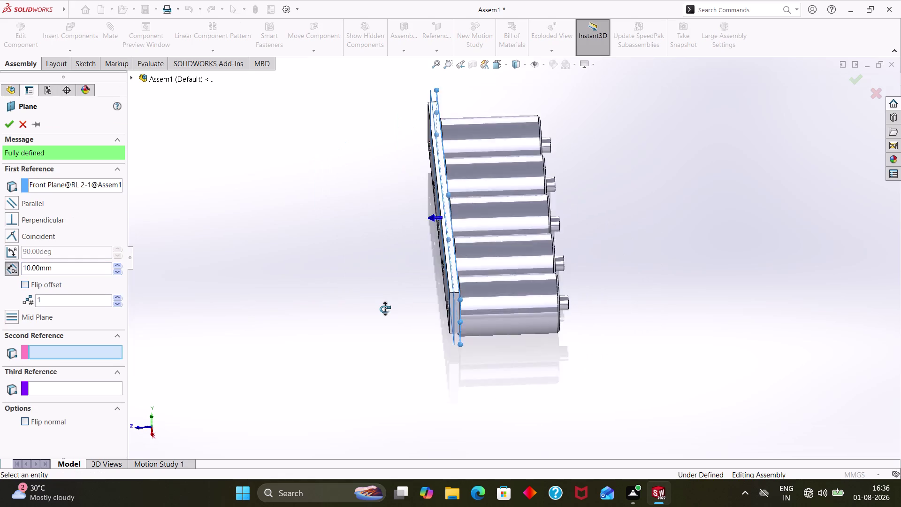
middle_drag(385, 308, 425, 305)
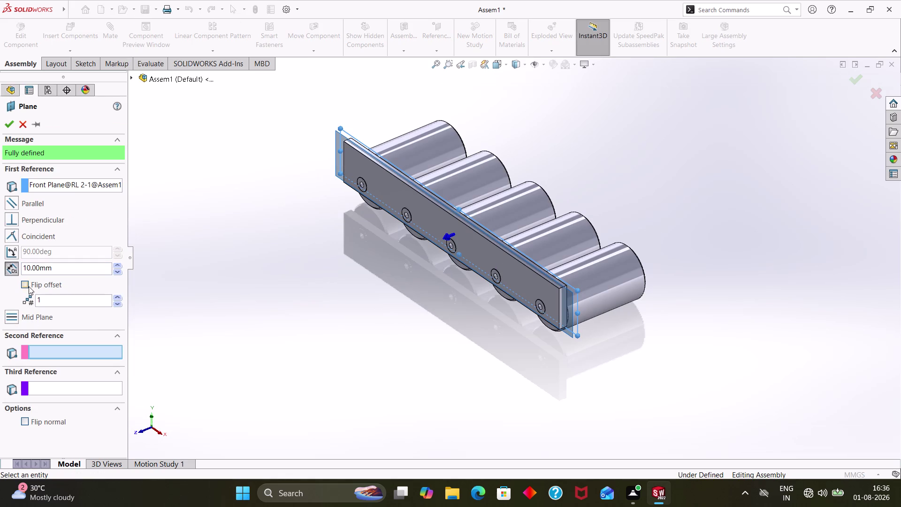
click(25, 282)
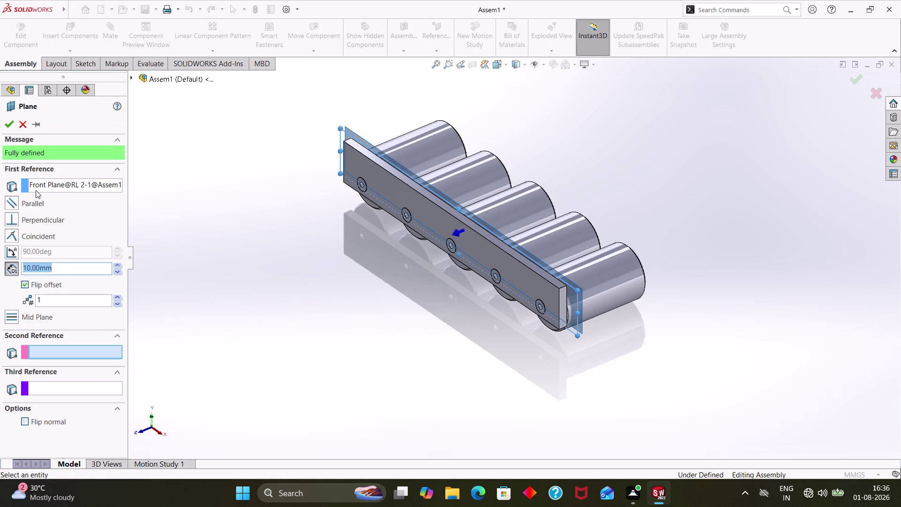
text(108)
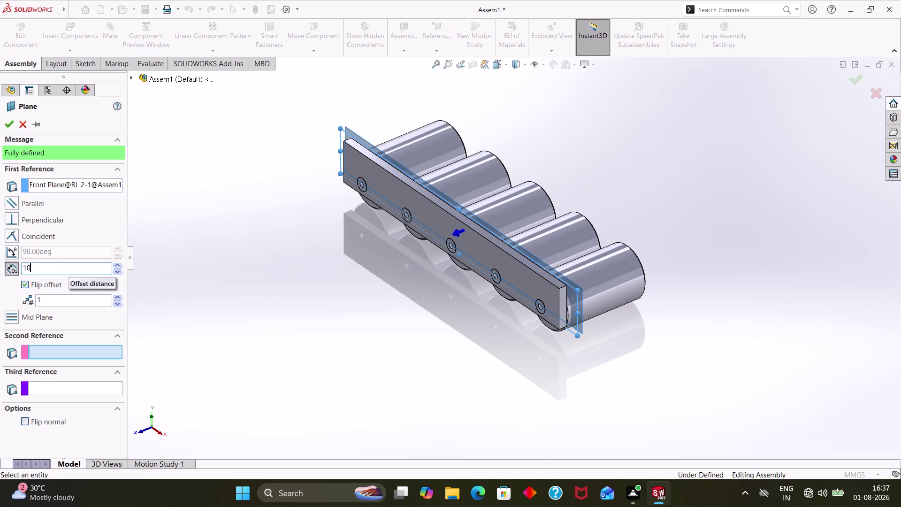
key(Return)
middle_drag(466, 286, 389, 286)
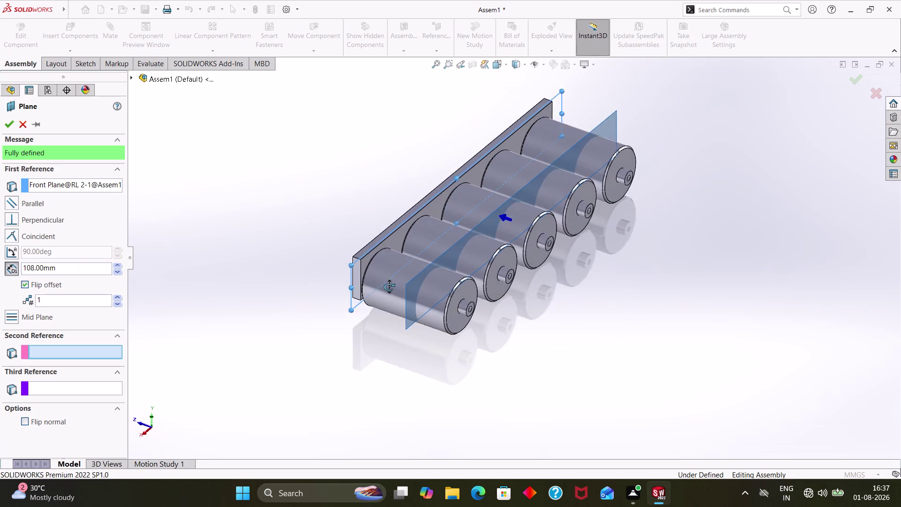
middle_drag(389, 286, 440, 291)
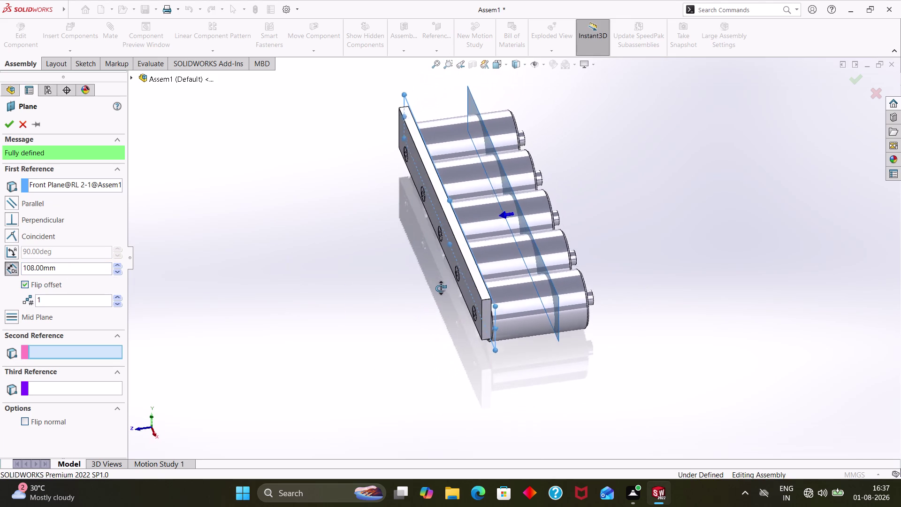
middle_drag(440, 290, 439, 276)
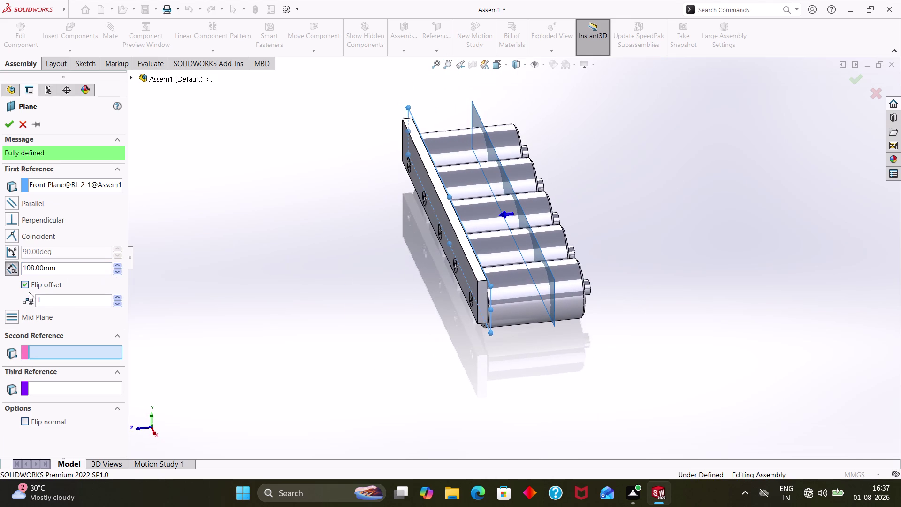
drag(68, 267, 0, 272)
text(100)
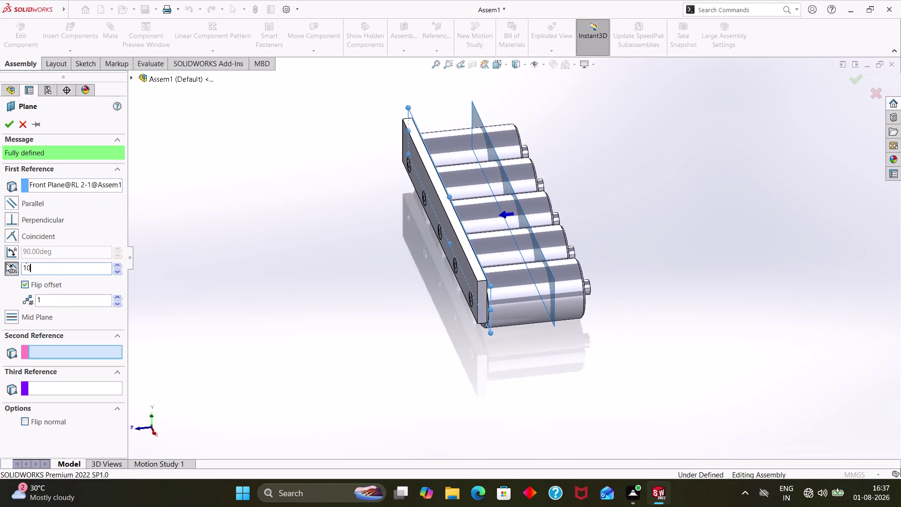
key(Return)
middle_drag(208, 352, 189, 338)
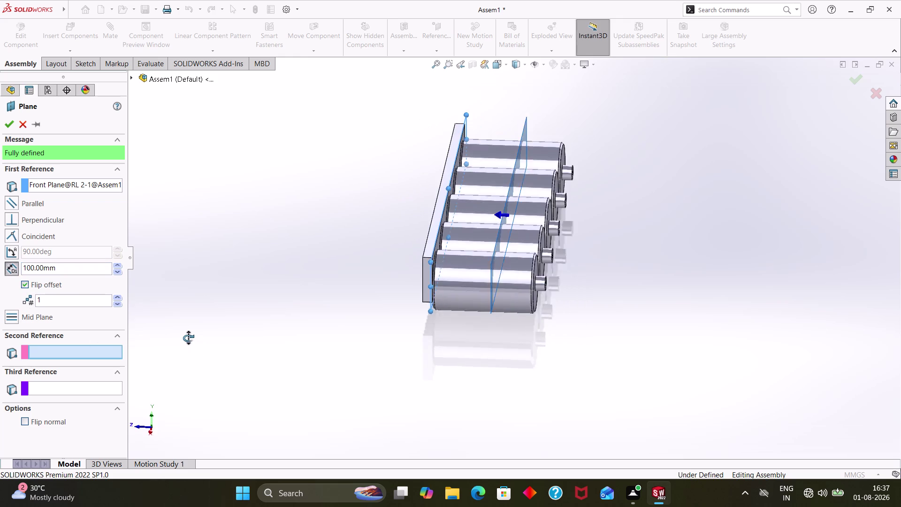
middle_drag(189, 339, 222, 340)
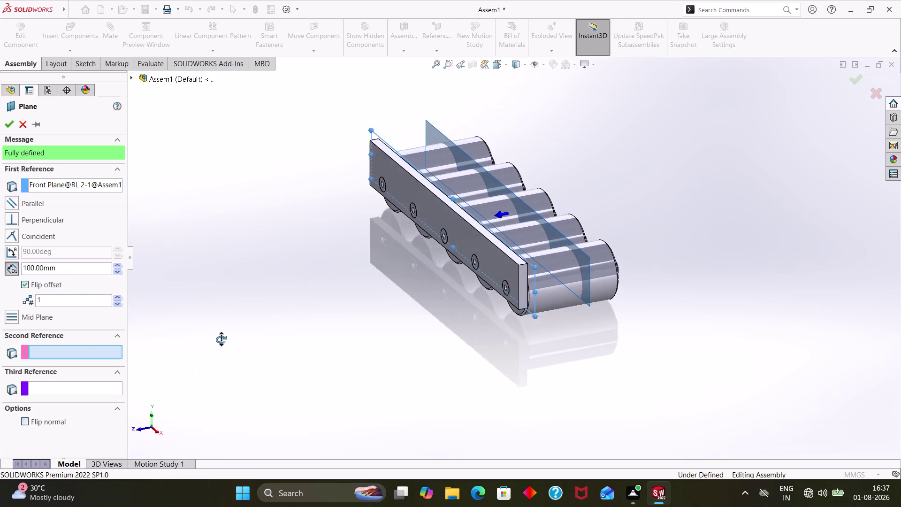
middle_drag(222, 340, 193, 384)
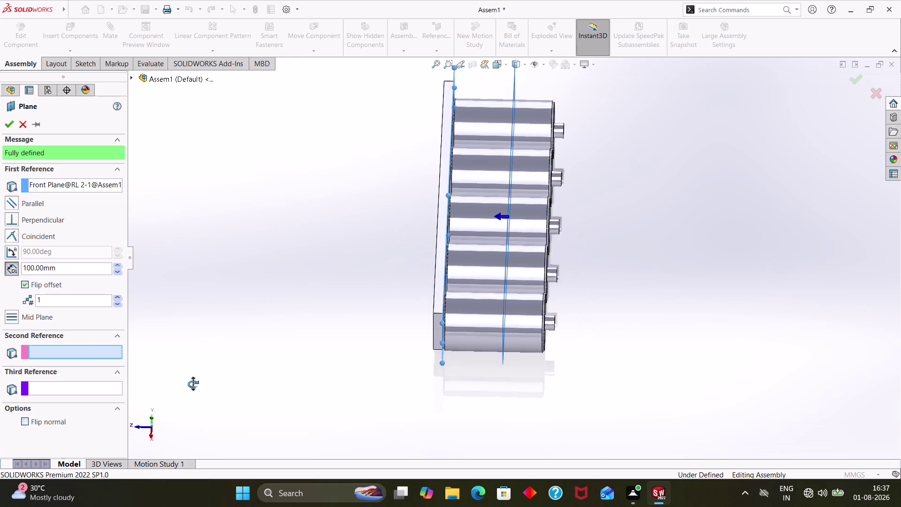
middle_drag(193, 384, 194, 369)
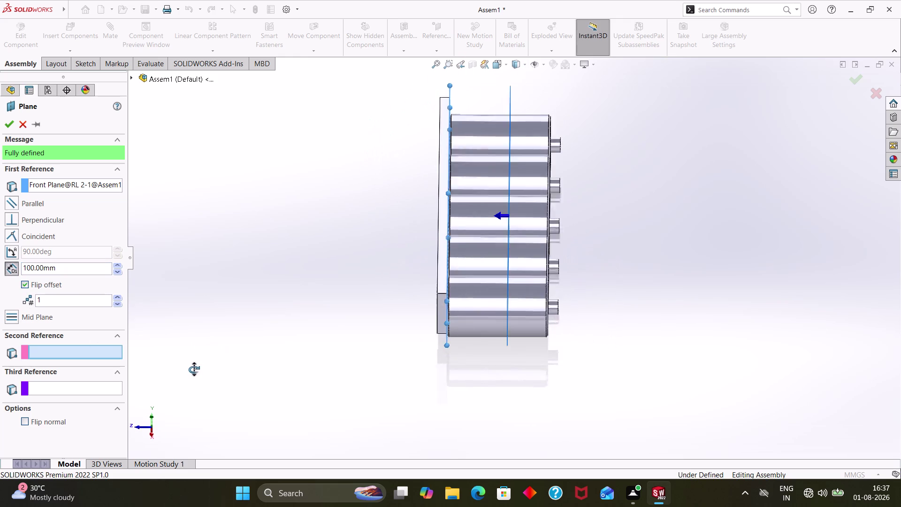
middle_drag(193, 368, 228, 346)
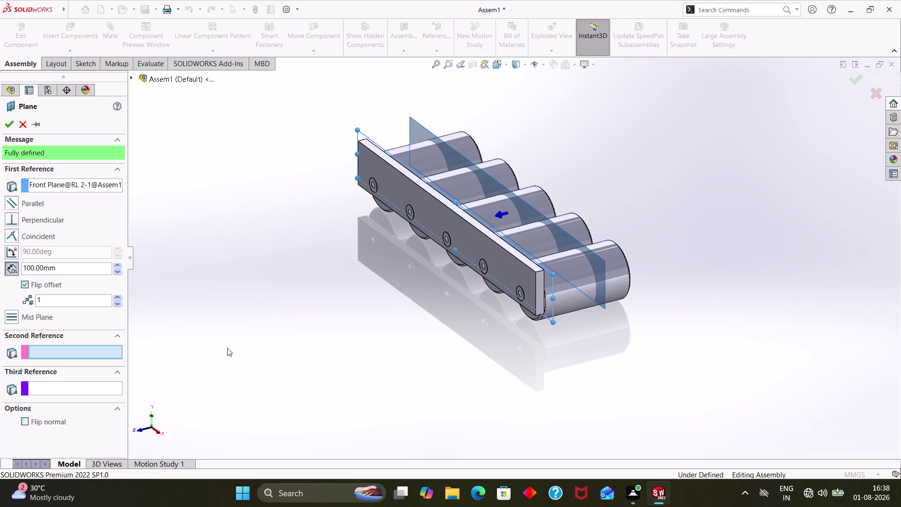
Set the plane offset to 86.5 mm and accept PLANE1.
drag(72, 271, 0, 285)
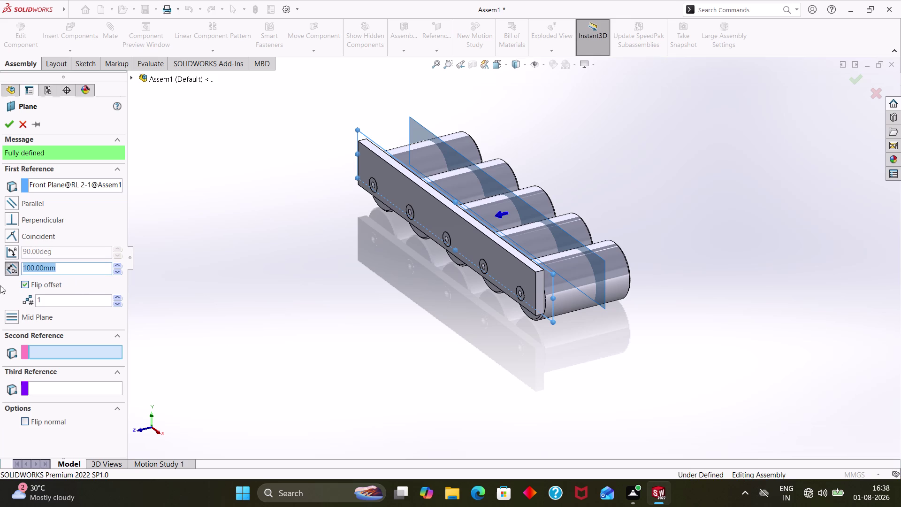
drag(0, 284, 0, 285)
text(86.5)
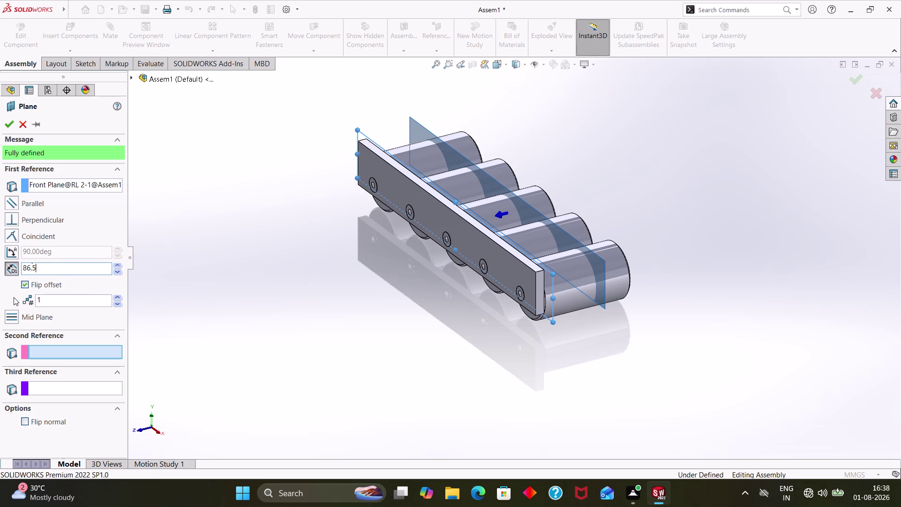
key(Return)
middle_drag(383, 256, 383, 256)
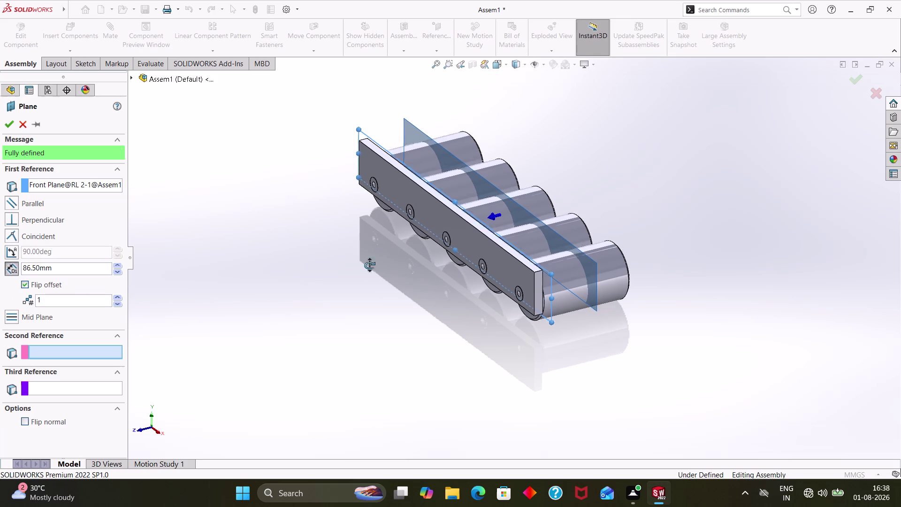
middle_drag(383, 256, 353, 291)
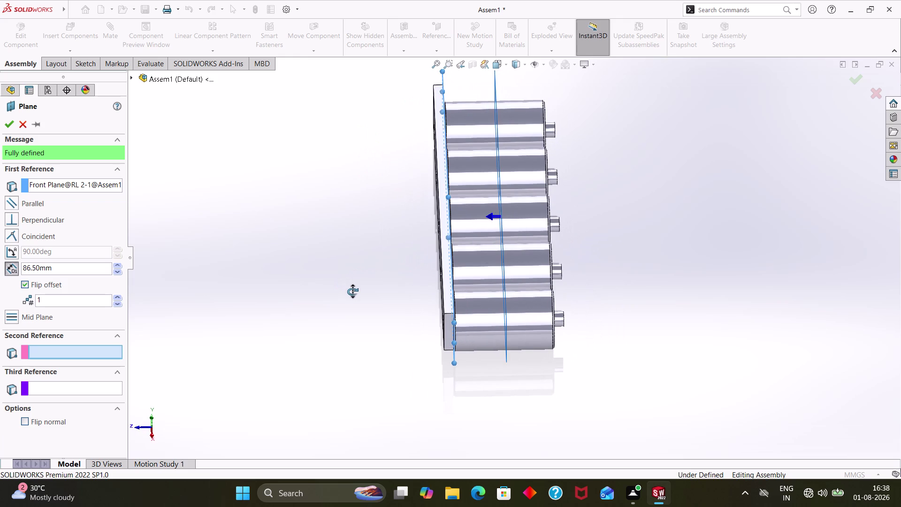
middle_drag(353, 292, 310, 268)
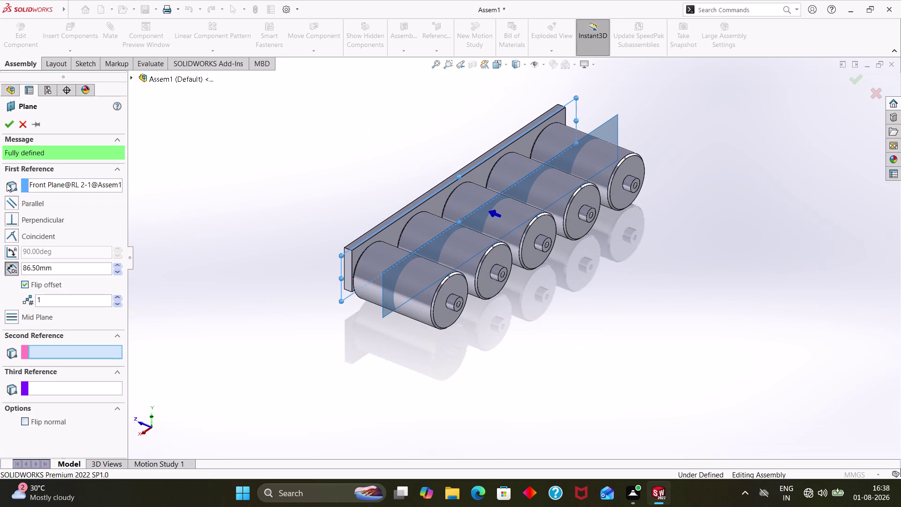
click(10, 124)
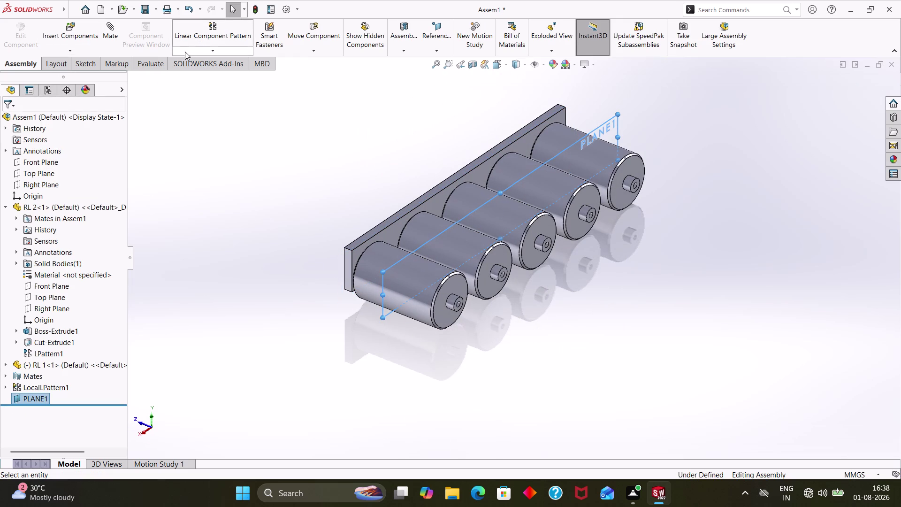
Mirror the RL 2-1 side plate across PLANE1 and inspect the mirrored copy.
click(198, 53)
click(225, 131)
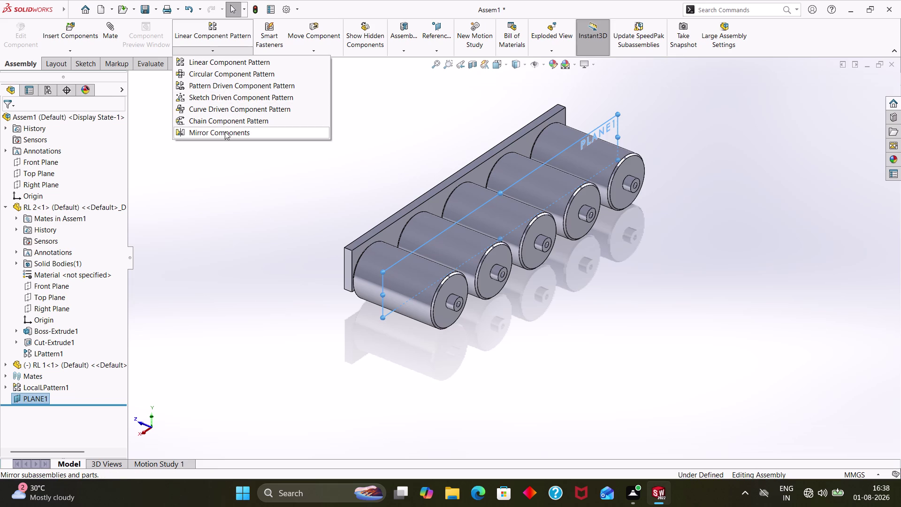
middle_drag(426, 148, 483, 156)
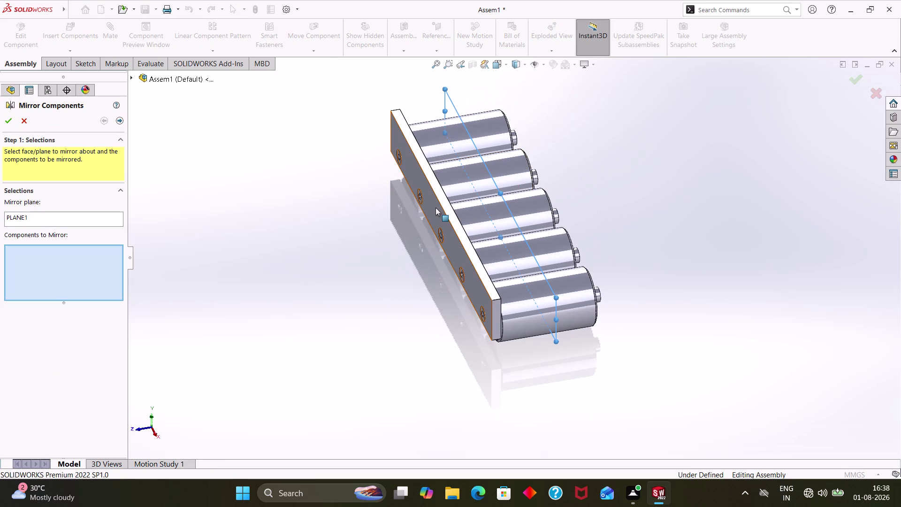
click(435, 207)
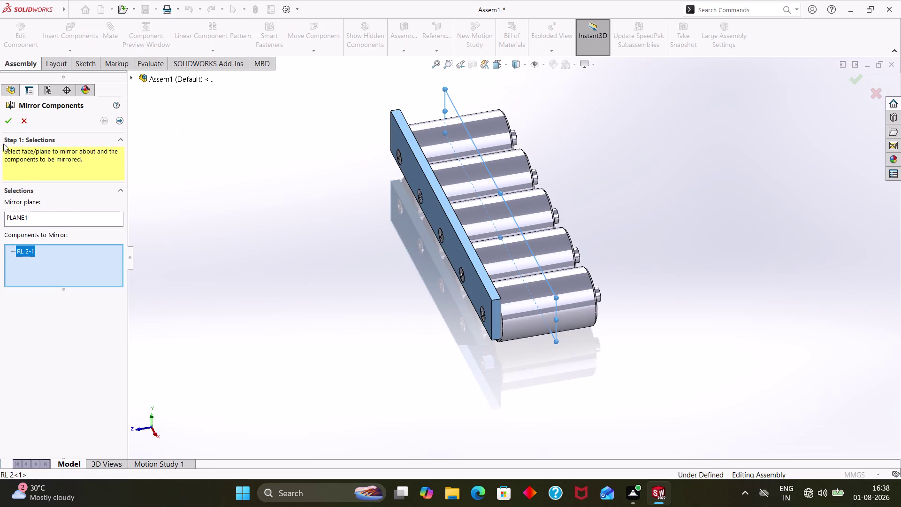
click(5, 125)
middle_drag(629, 236, 604, 232)
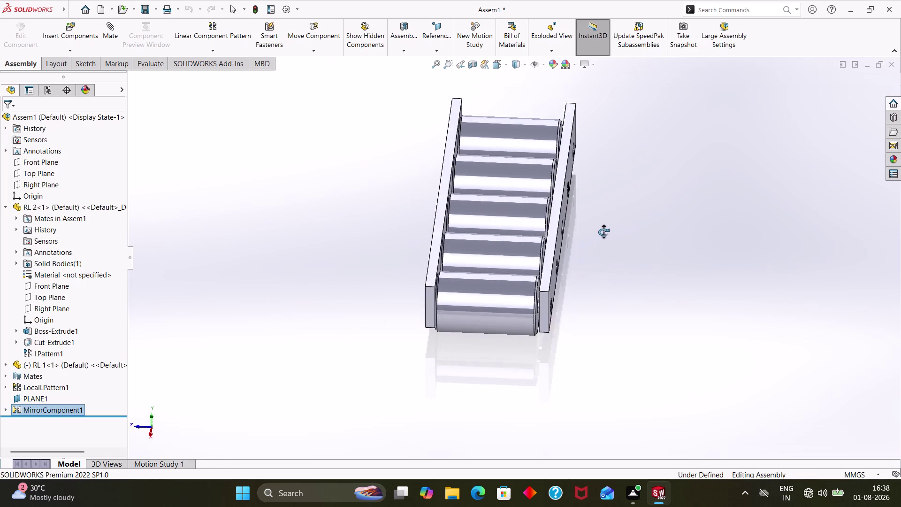
middle_drag(604, 232, 583, 235)
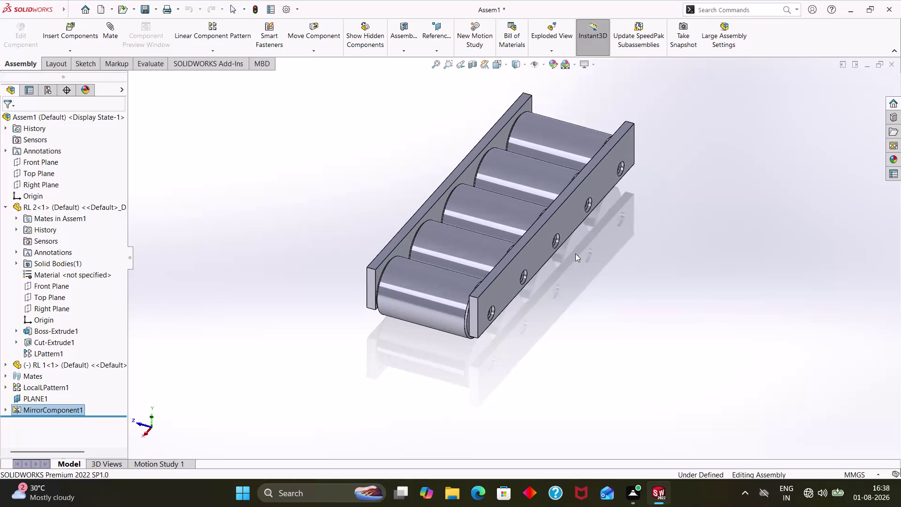
scroll(down, 3)
middle_drag(560, 272, 598, 260)
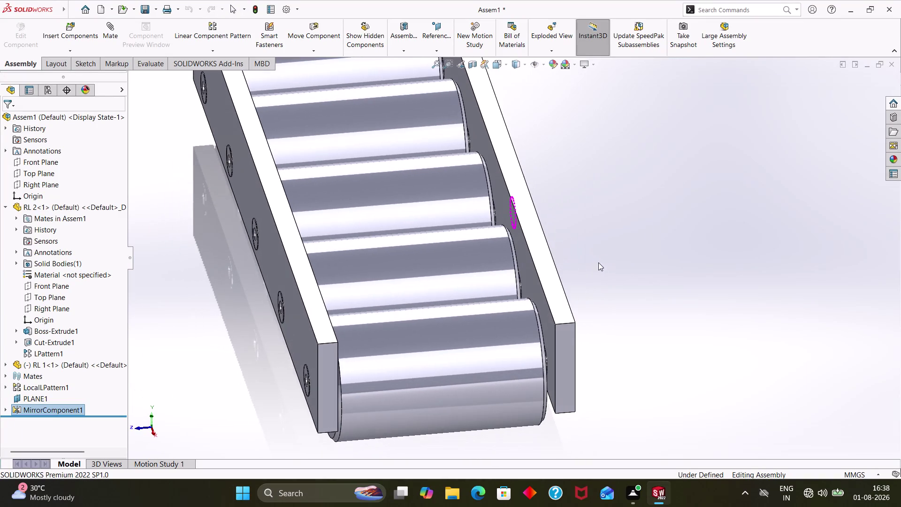
Select the mirrored plate and the front roller's end face for a mate.
key(Escape)
drag(533, 246, 567, 241)
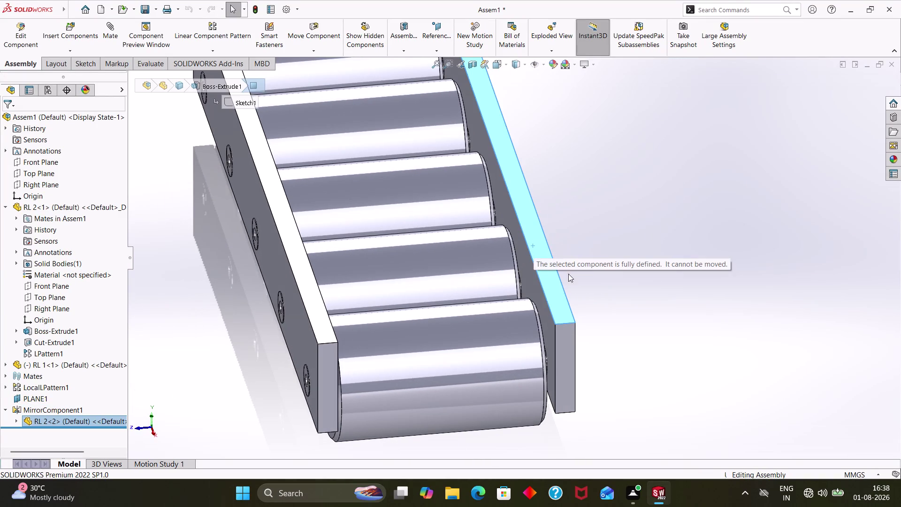
click(551, 362)
middle_drag(586, 395, 586, 394)
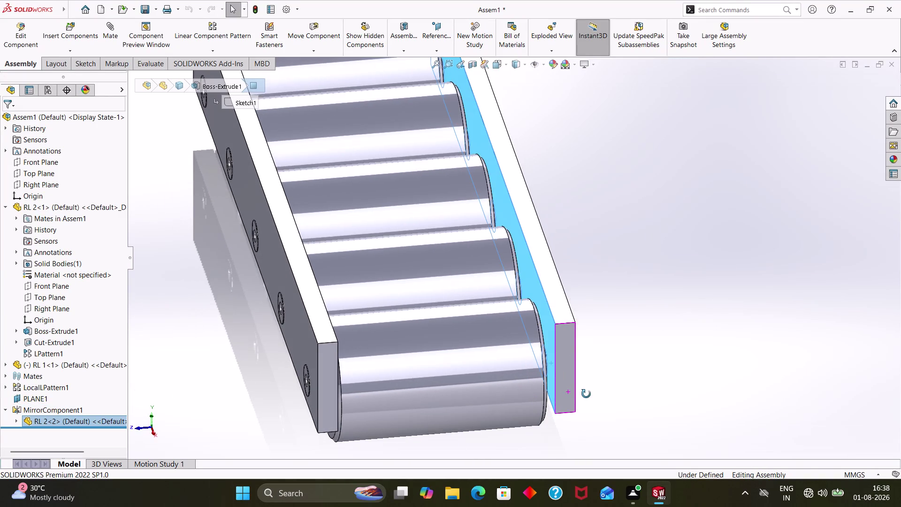
middle_drag(586, 393, 559, 399)
click(552, 382)
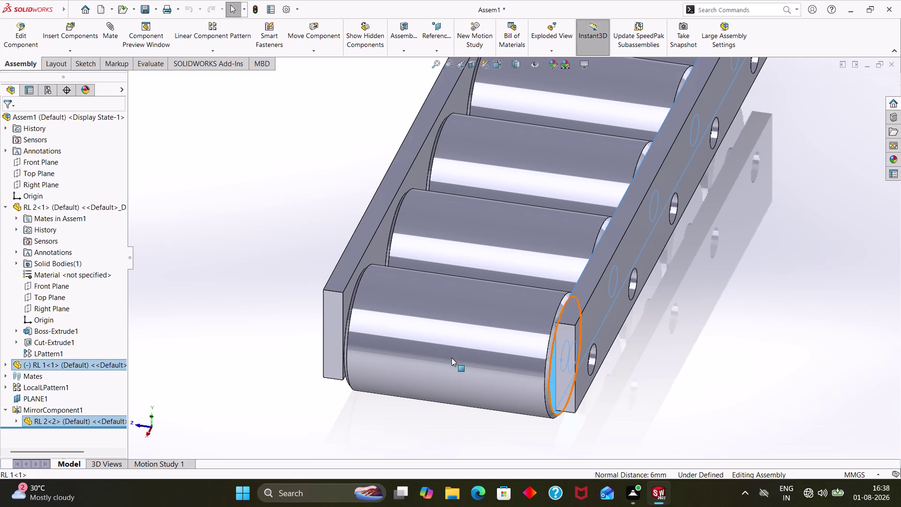
click(103, 38)
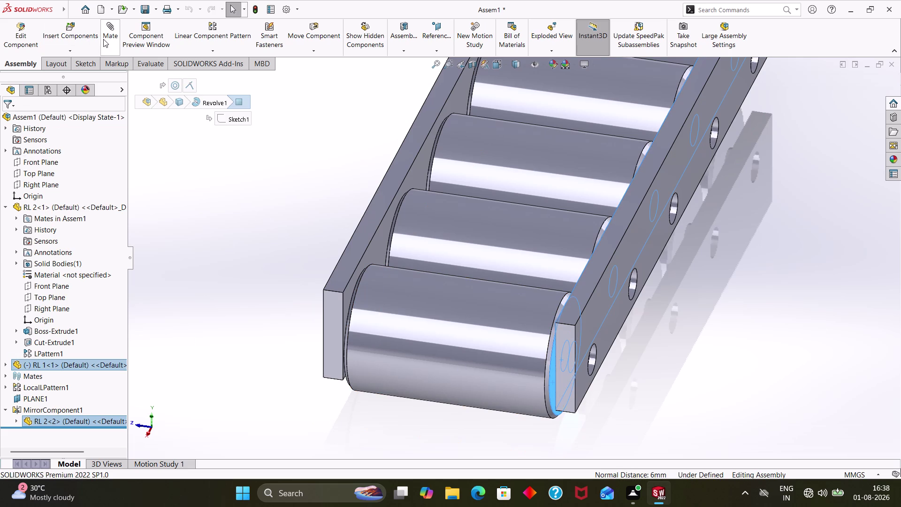
Undo the proposed Parallel mate selections, leaving no faces chosen.
middle_drag(619, 346, 648, 347)
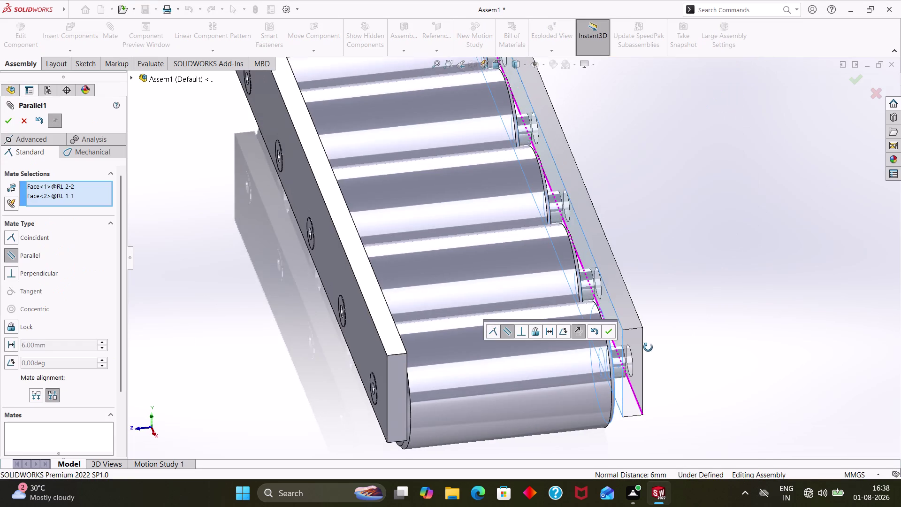
middle_drag(648, 347, 645, 344)
scroll(down, 3)
key(ctrl+z)
key(ctrl+z)
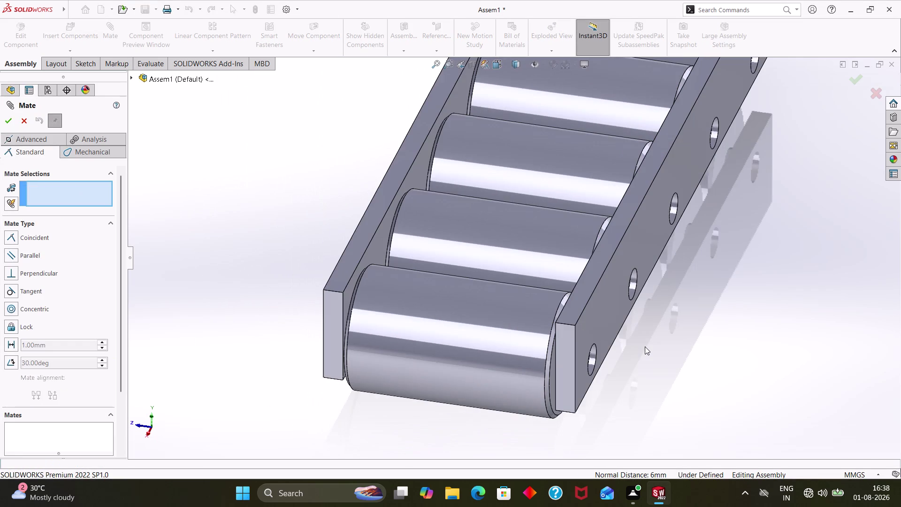
key(ctrl+z)
key(ctrl+z)
key(ctrl+z)
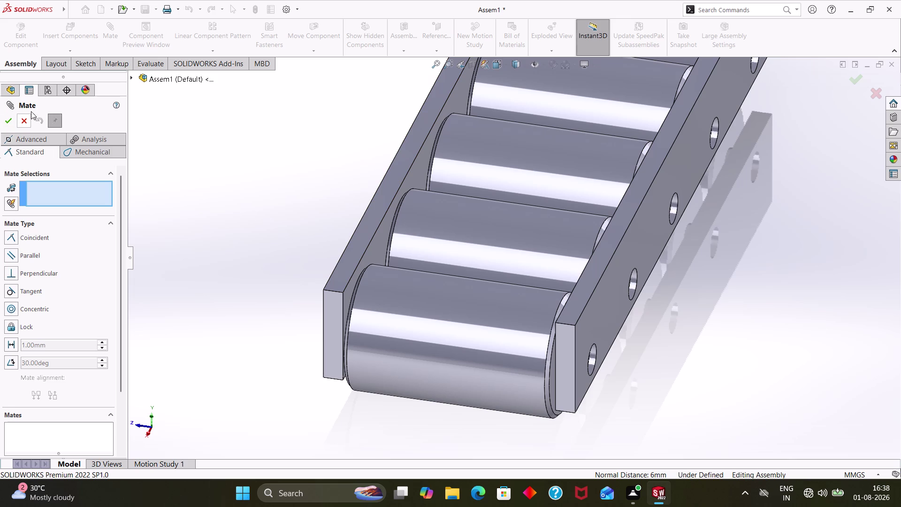
click(22, 121)
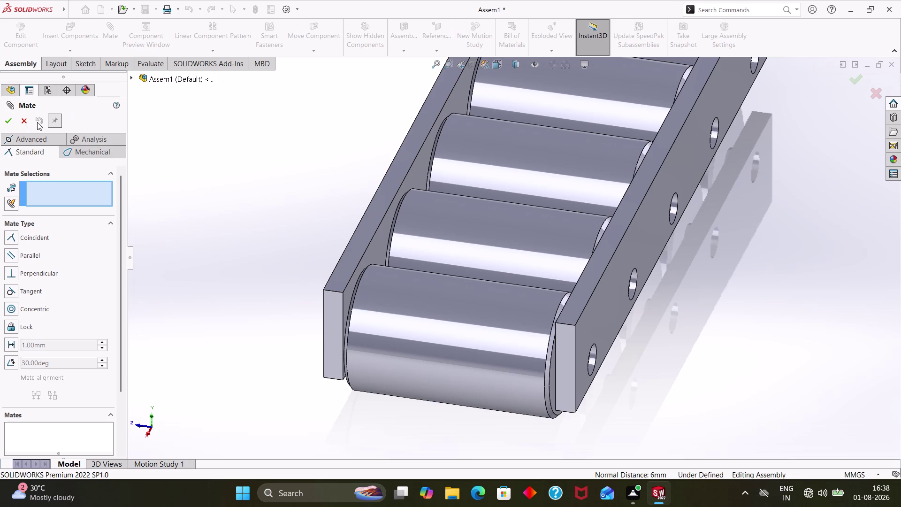
Cancel the pending mate and delete the mirrored RL 2<2> side plate.
click(29, 121)
key(ctrl+z)
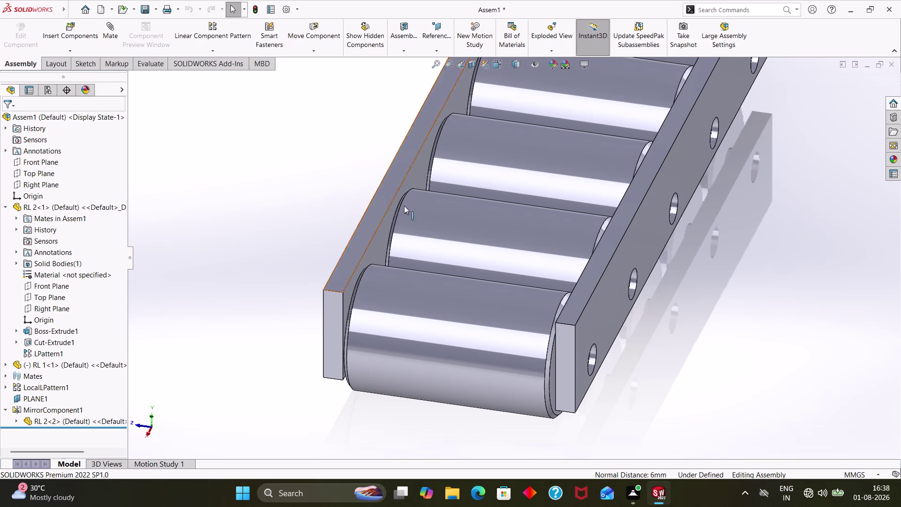
key(ctrl+z)
click(624, 238)
click(650, 237)
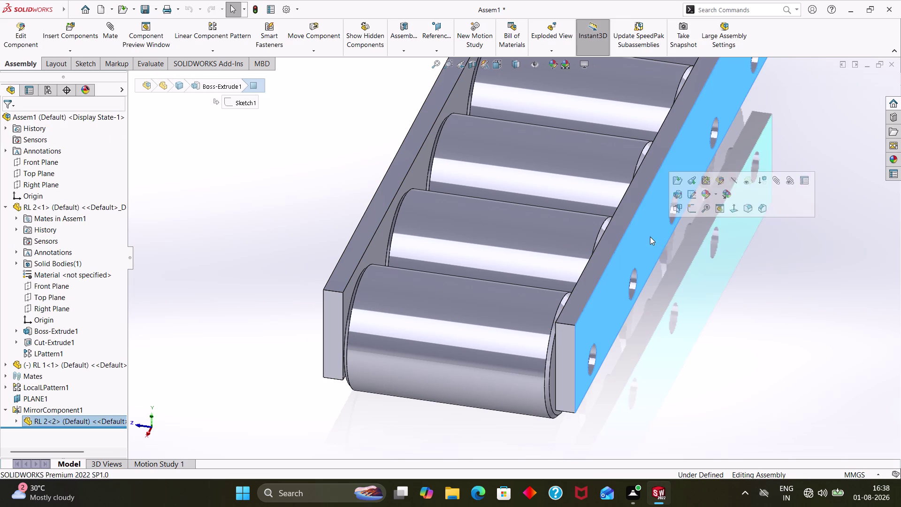
right_click(650, 236)
right_click(59, 418)
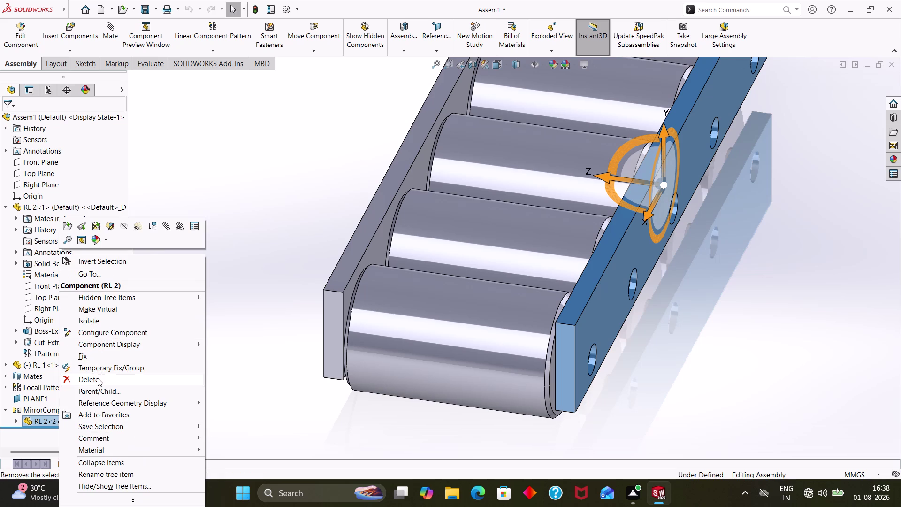
click(98, 378)
click(333, 182)
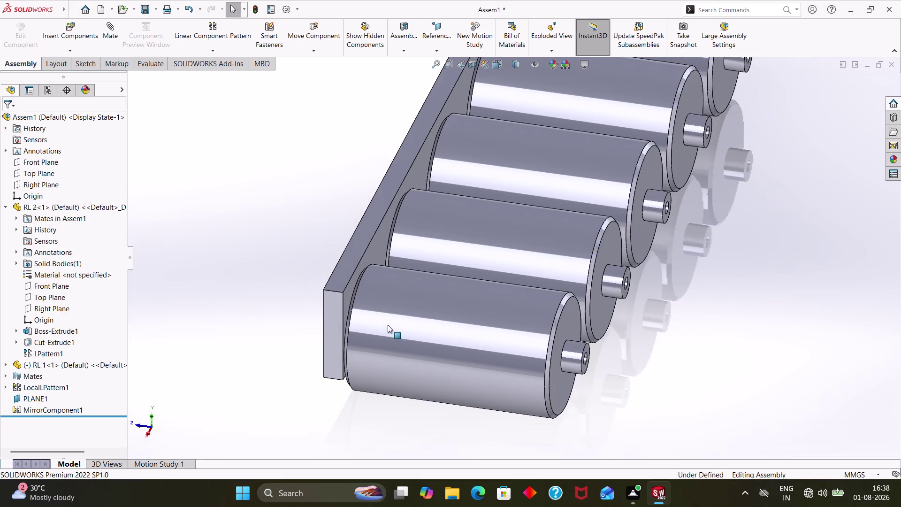
Drag a free copy of the RL 2 plate beside the rollers.
scroll(up, 3)
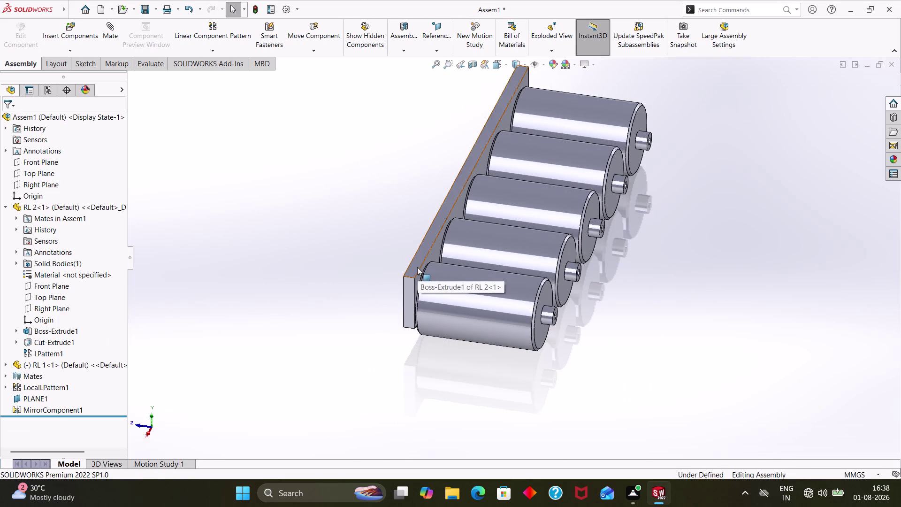
drag(416, 266, 640, 240)
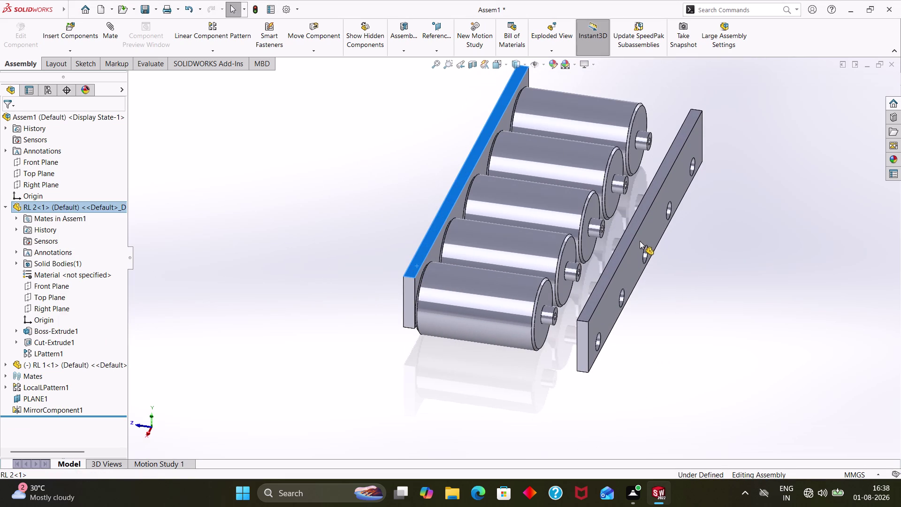
drag(640, 240, 597, 233)
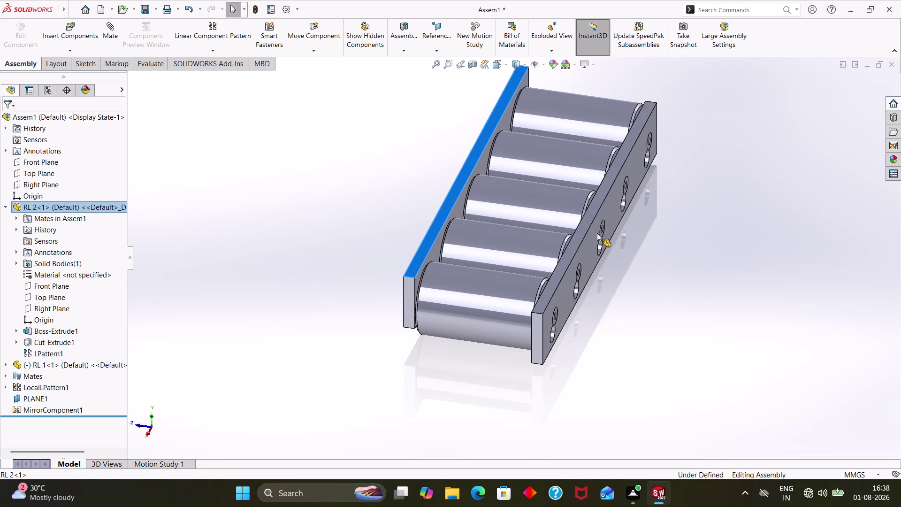
drag(597, 233, 608, 214)
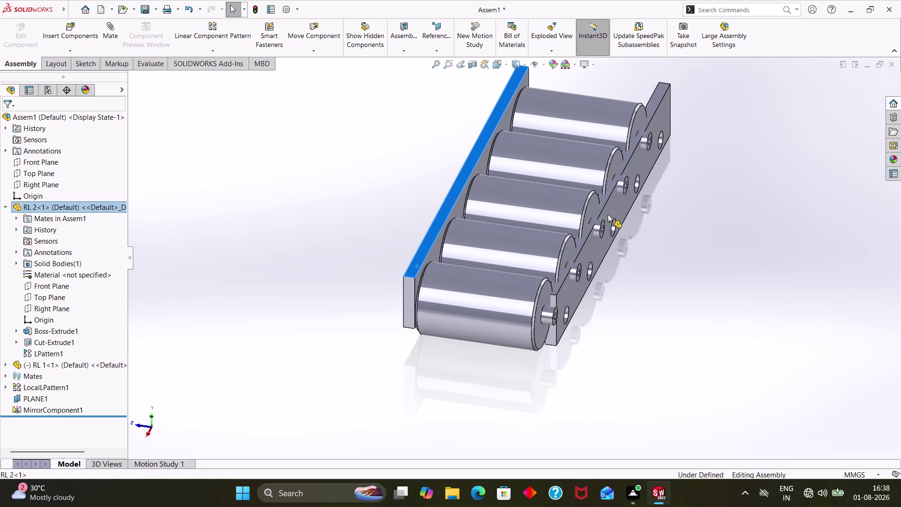
drag(607, 214, 664, 242)
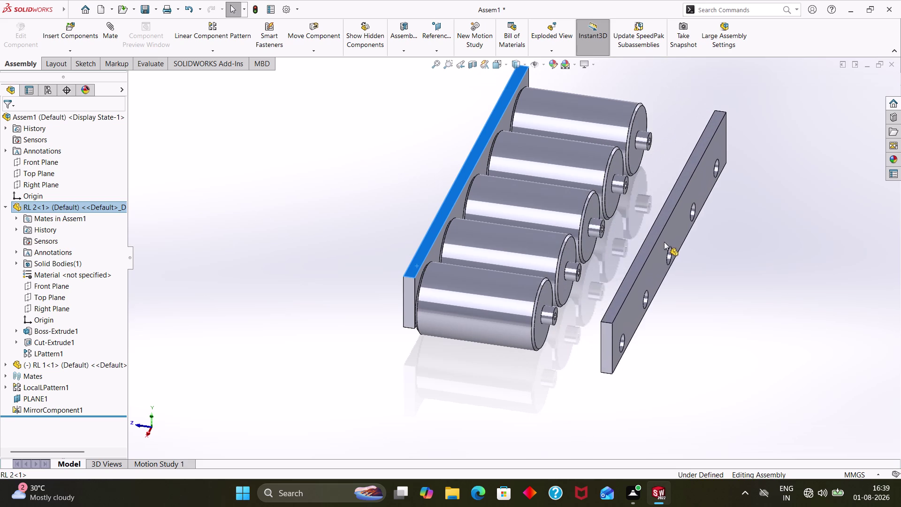
drag(664, 242, 658, 217)
drag(654, 215, 683, 236)
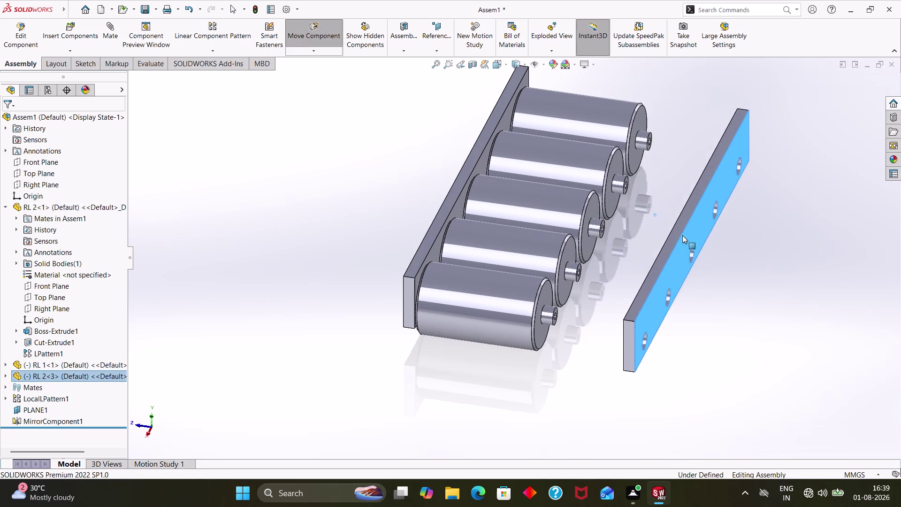
Reposition and rotate the new RL 2 plate upright beside the rollers.
drag(683, 236, 673, 204)
middle_drag(697, 278, 693, 235)
drag(683, 246, 685, 224)
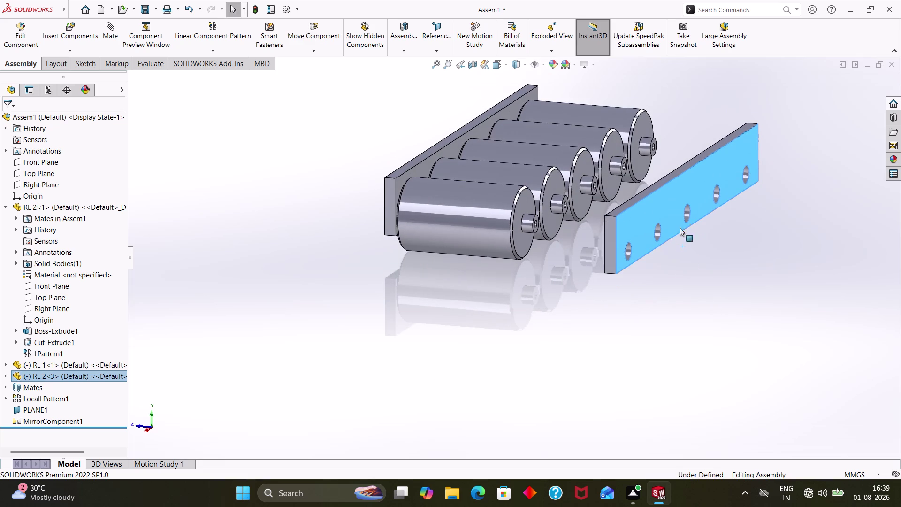
click(678, 220)
click(25, 375)
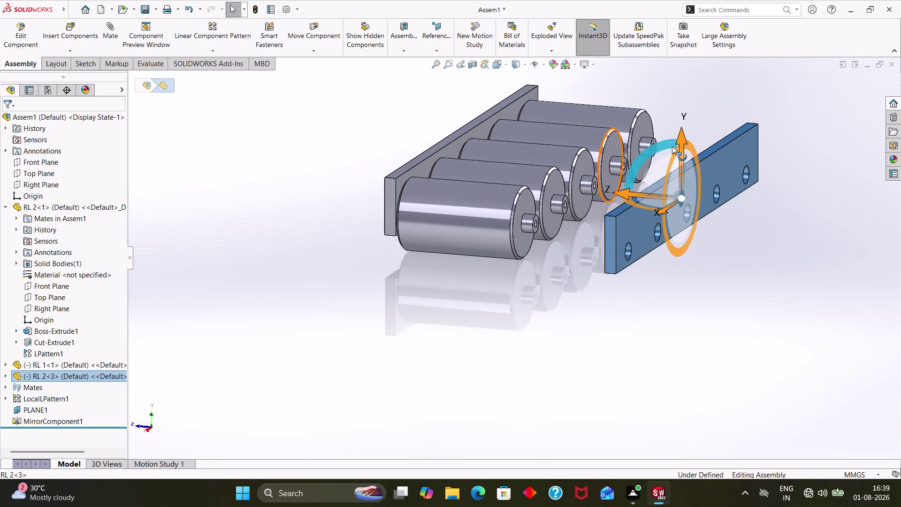
drag(662, 143, 704, 300)
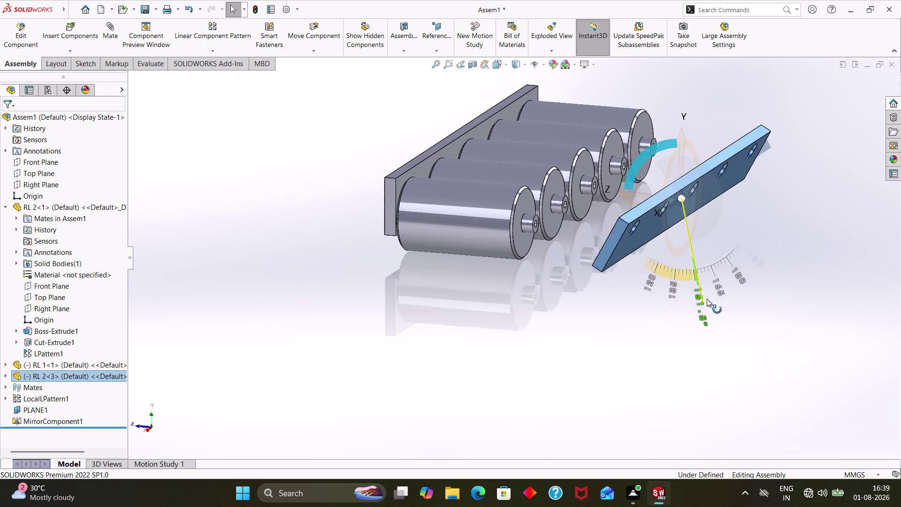
drag(705, 300, 724, 260)
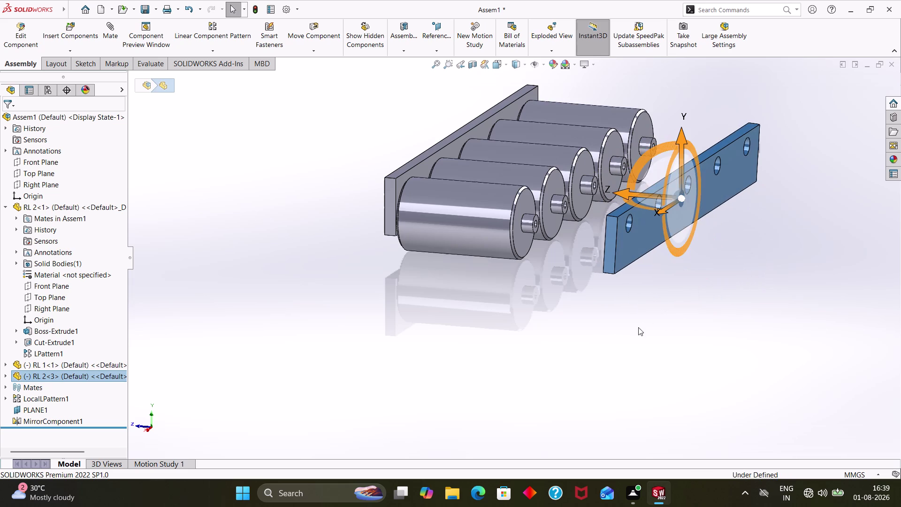
middle_drag(639, 326, 658, 322)
click(657, 325)
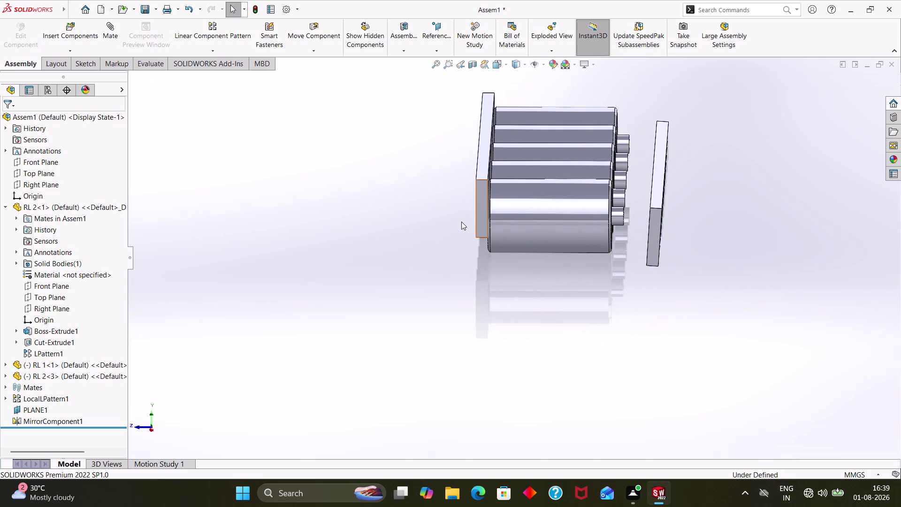
middle_drag(723, 199, 708, 192)
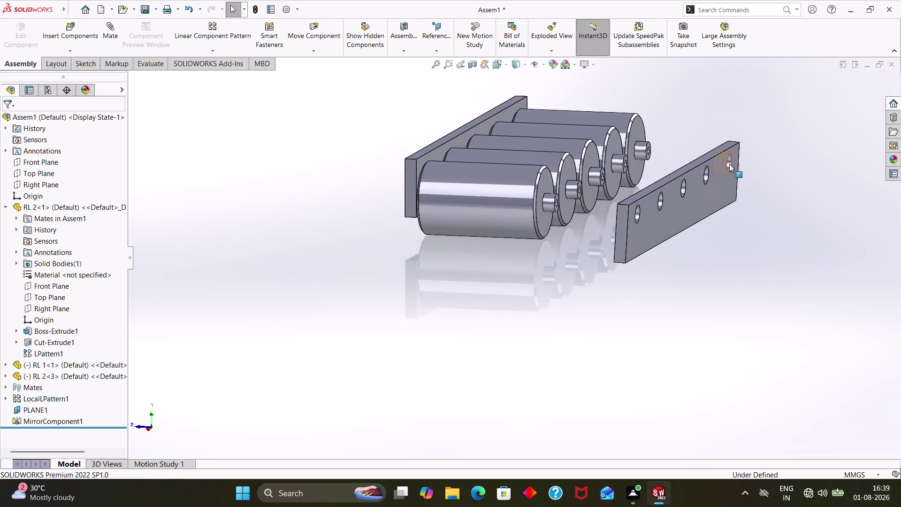
Select the plate's end hole face and the end roller's shaft, then start Mate.
click(728, 163)
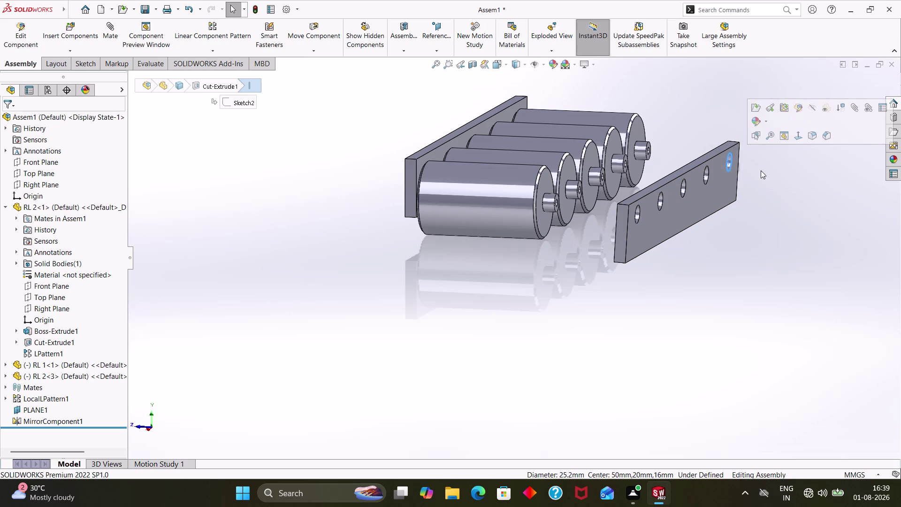
click(761, 170)
scroll(down, 3)
middle_drag(760, 168, 735, 180)
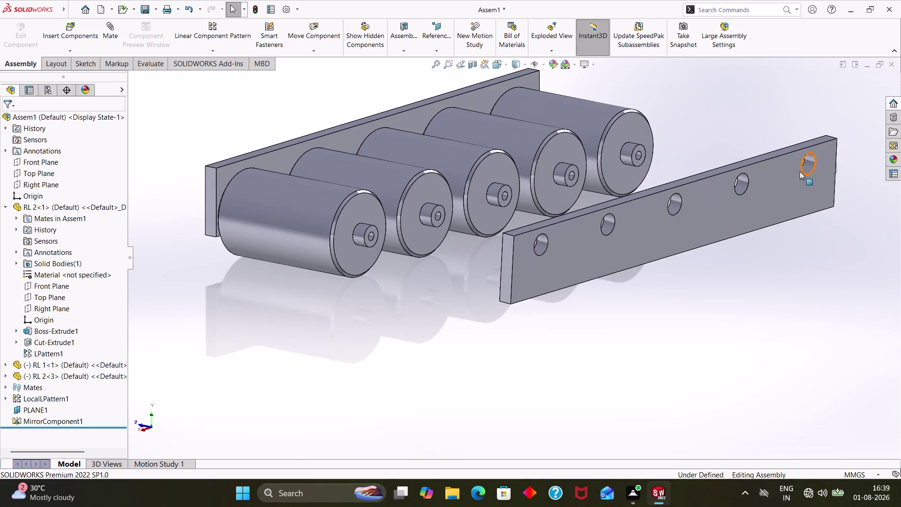
click(809, 164)
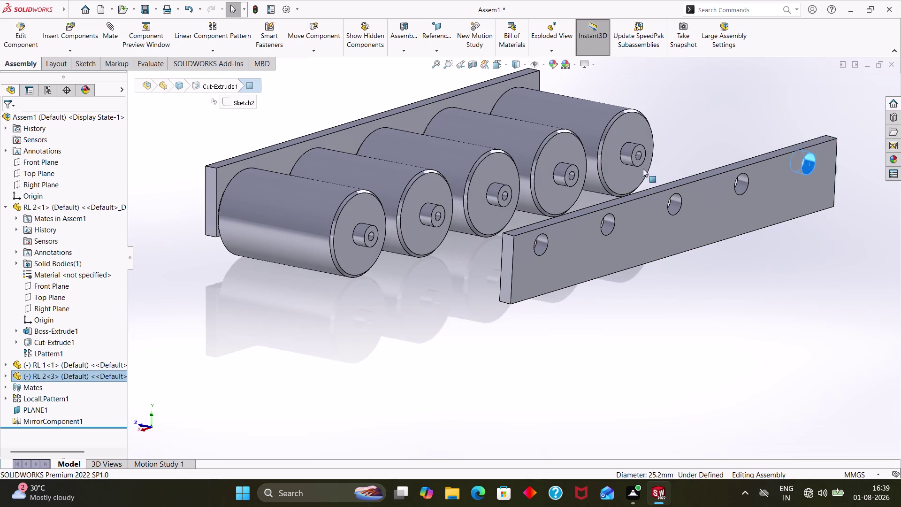
click(626, 153)
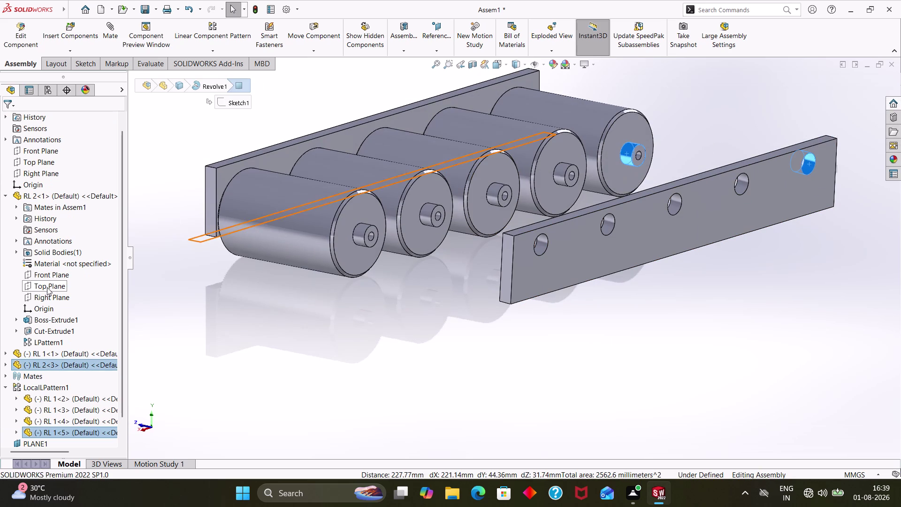
click(108, 33)
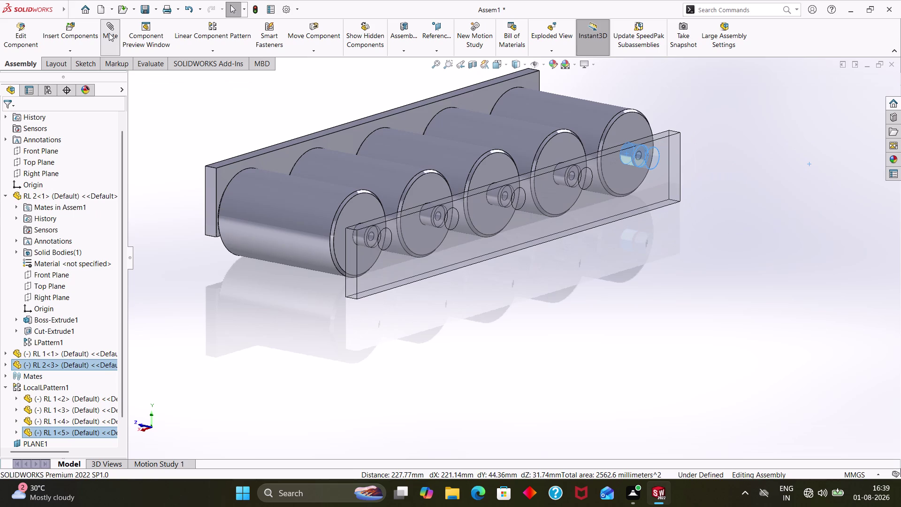
Undo the misaligned concentric preview and close the mate without adding it.
middle_drag(623, 297, 608, 286)
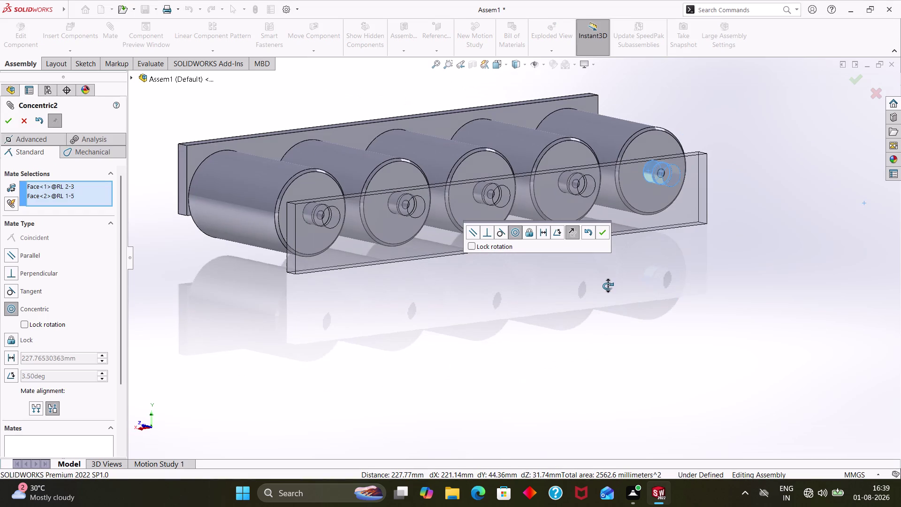
middle_drag(608, 286, 607, 286)
key(ctrl+z)
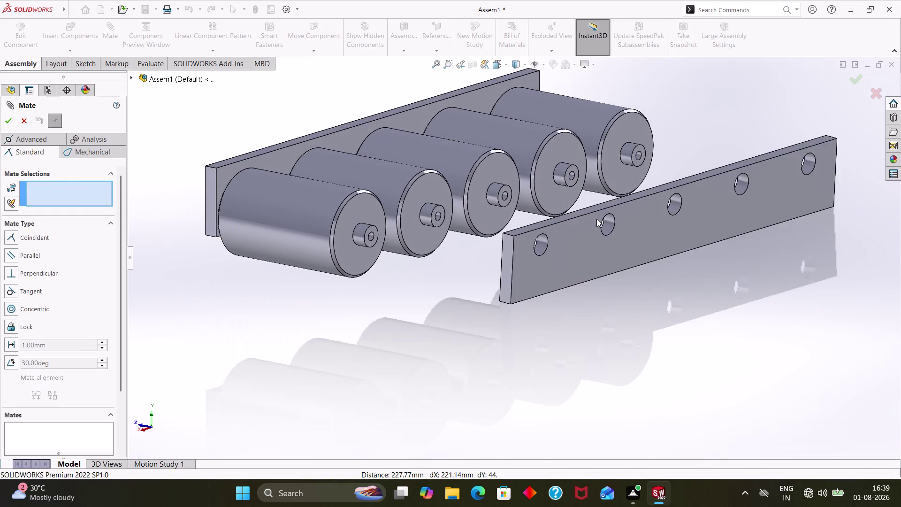
key(ctrl+z)
key(ctrl+z)
key(ctrl+z)
key(ctrl+z)
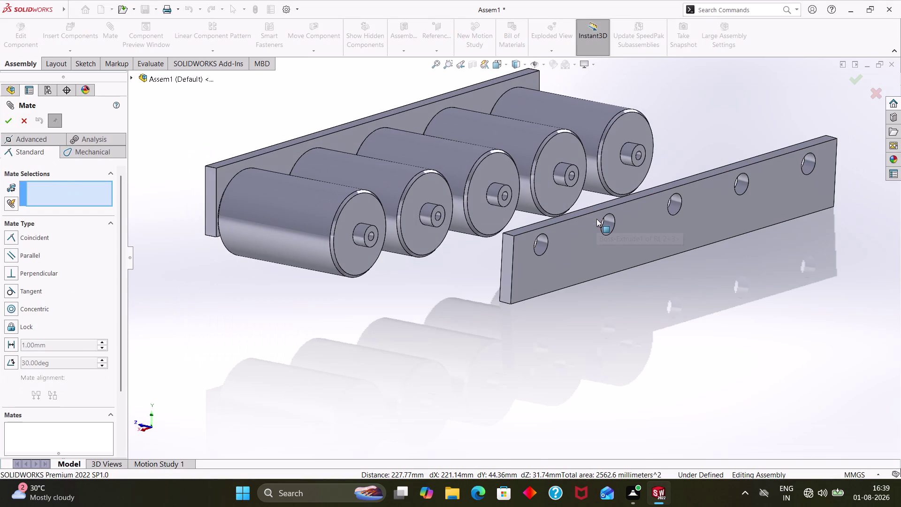
click(26, 114)
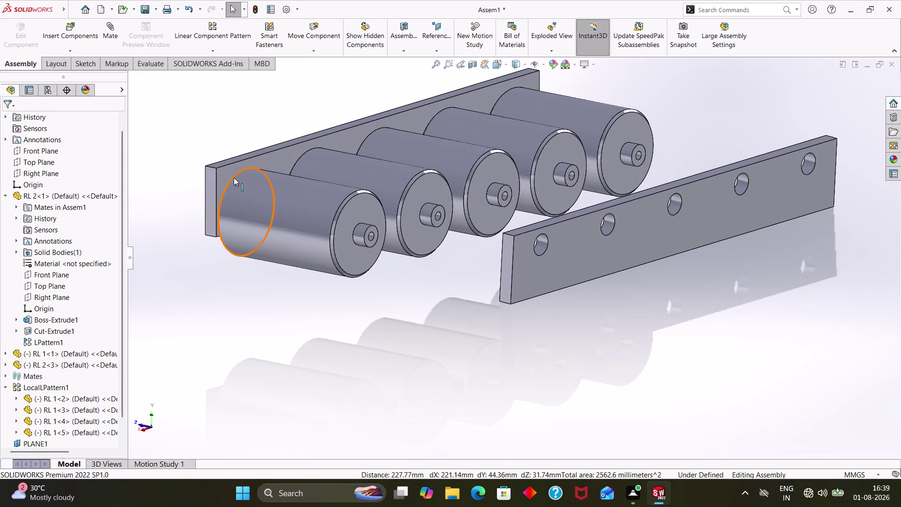
key(ctrl+z)
key(ctrl+z)
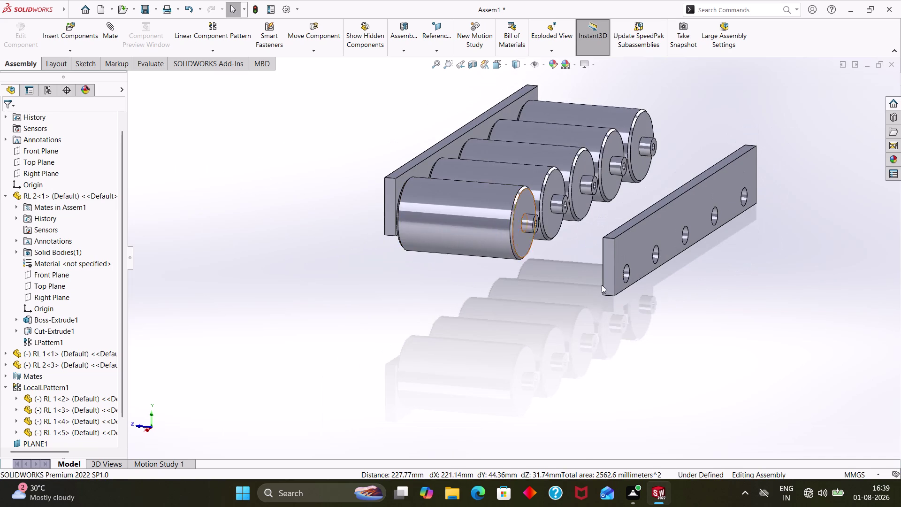
Mate the plate's first hole concentric with RL 1-1's shaft, seating it on the shafts.
click(625, 272)
click(525, 225)
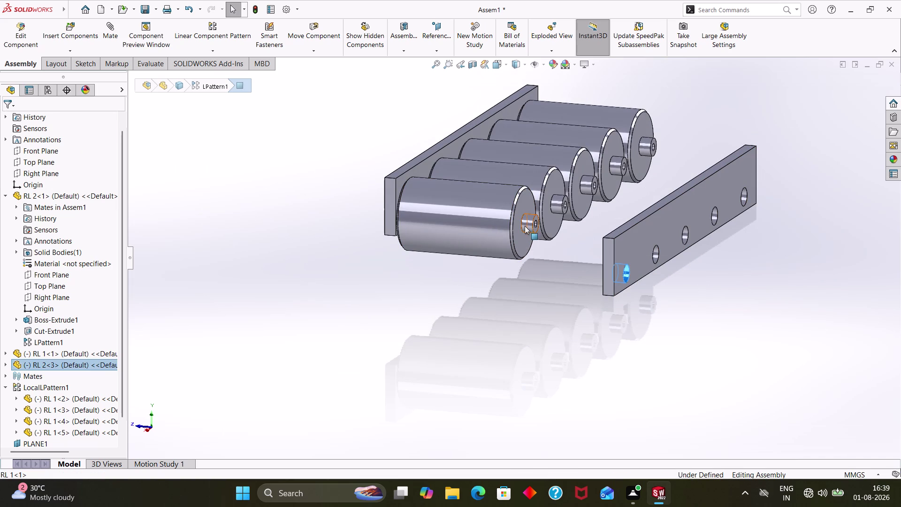
click(112, 38)
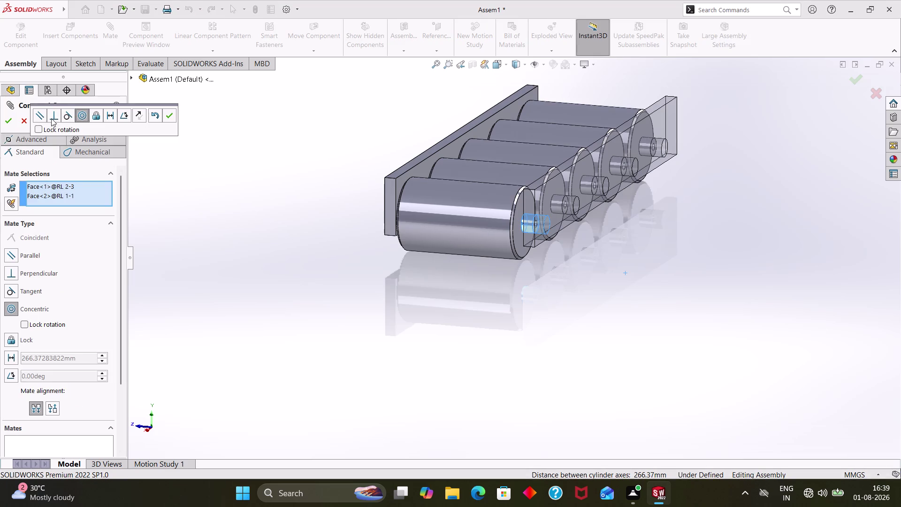
click(83, 116)
click(13, 121)
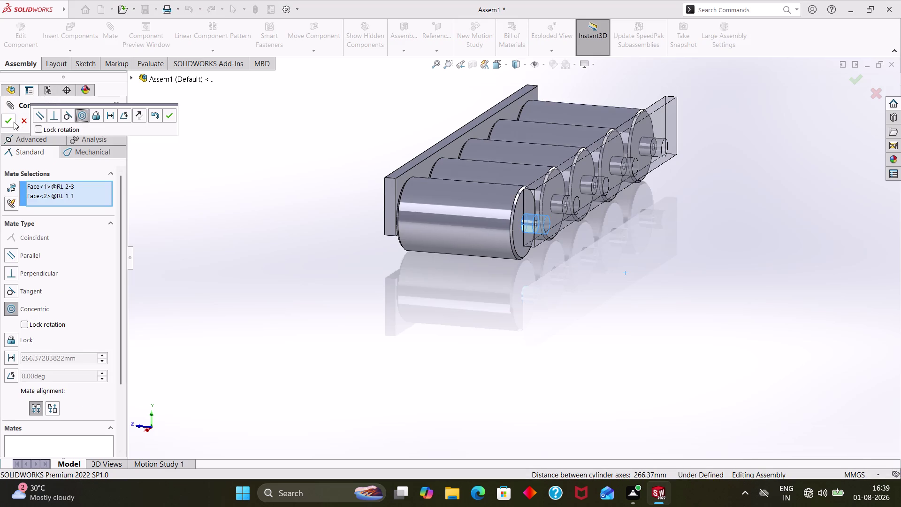
click(25, 121)
scroll(down, 3)
middle_drag(570, 284, 653, 301)
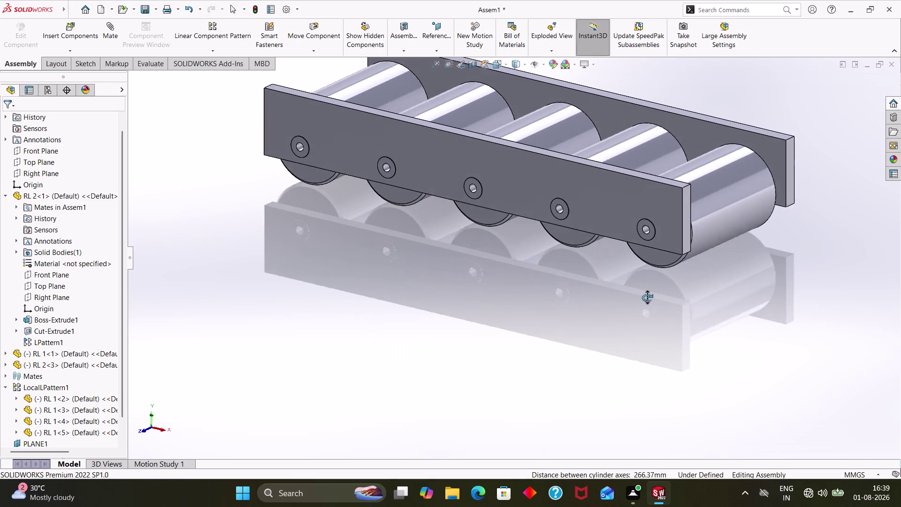
middle_drag(654, 301, 645, 296)
click(767, 171)
Mate the plate's inner face coincident with the first roller's end face.
middle_drag(815, 255, 802, 262)
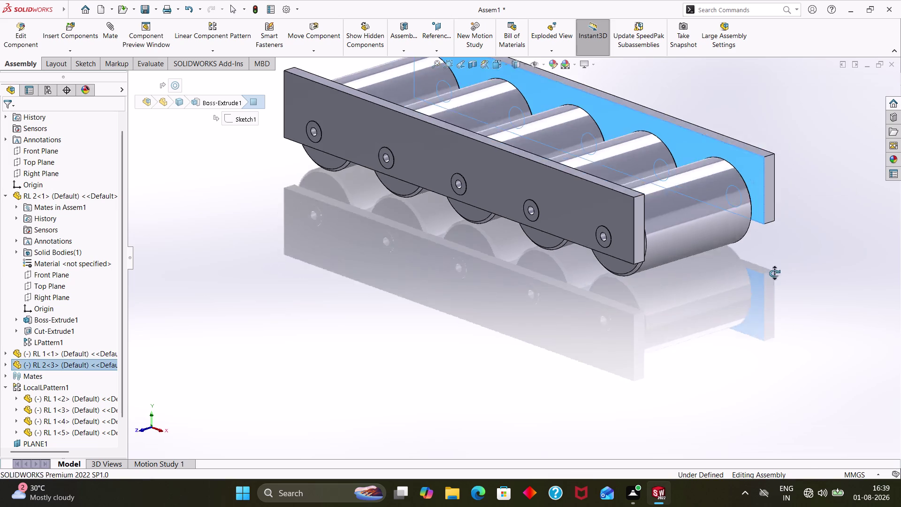
middle_drag(802, 261, 703, 281)
scroll(down, 3)
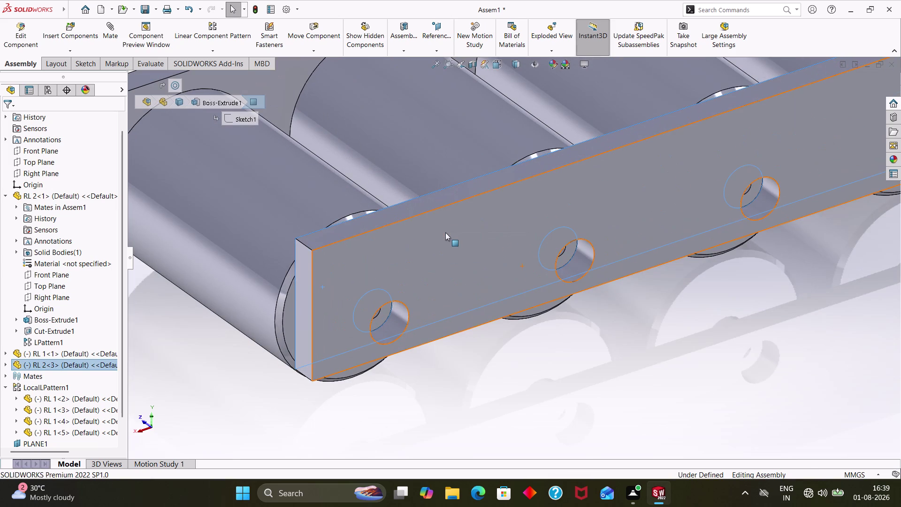
middle_drag(446, 231, 471, 260)
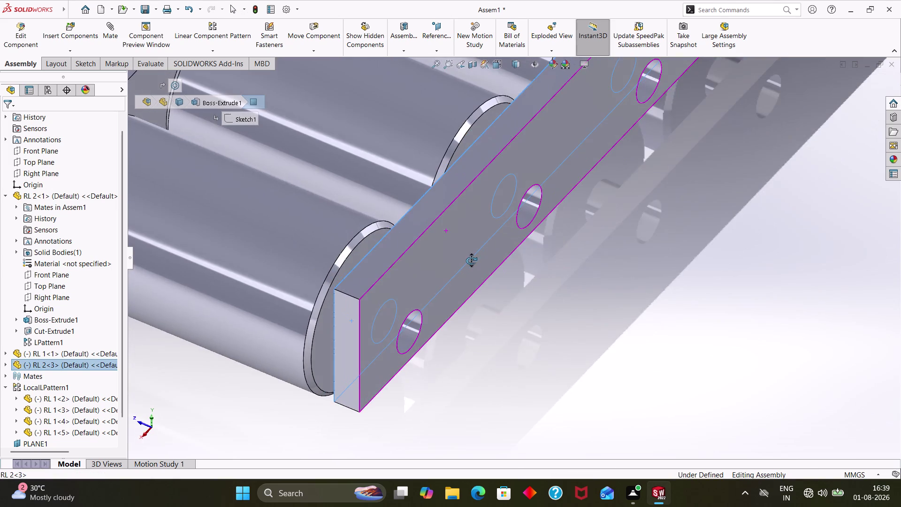
middle_drag(472, 261, 469, 259)
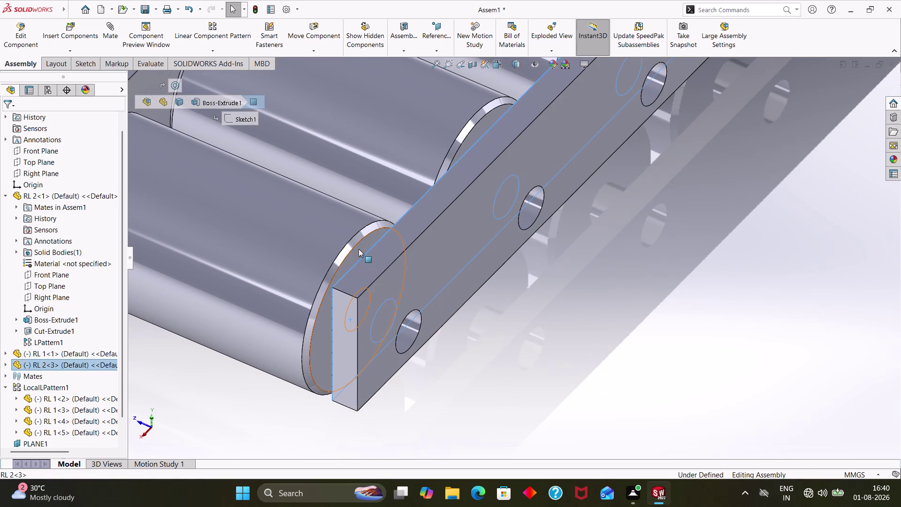
click(359, 249)
click(104, 31)
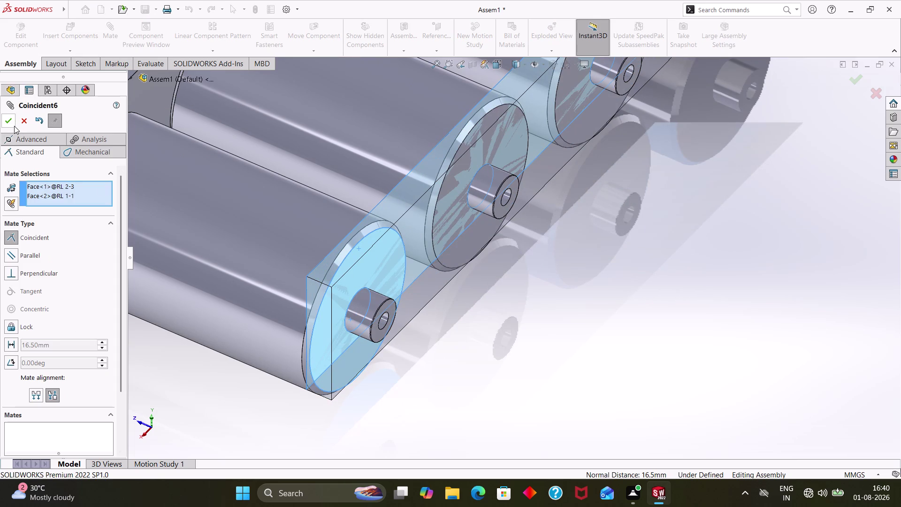
click(12, 123)
click(26, 123)
Zoom out to the whole roller frame and start Insert Components.
scroll(up, 3)
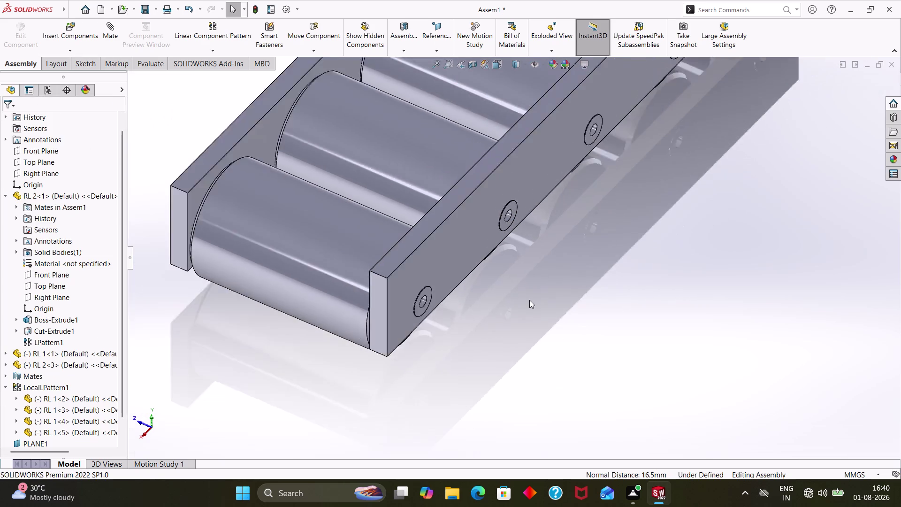
scroll(up, 3)
scroll(up, 3)
scroll(up, 3)
middle_drag(531, 312, 608, 279)
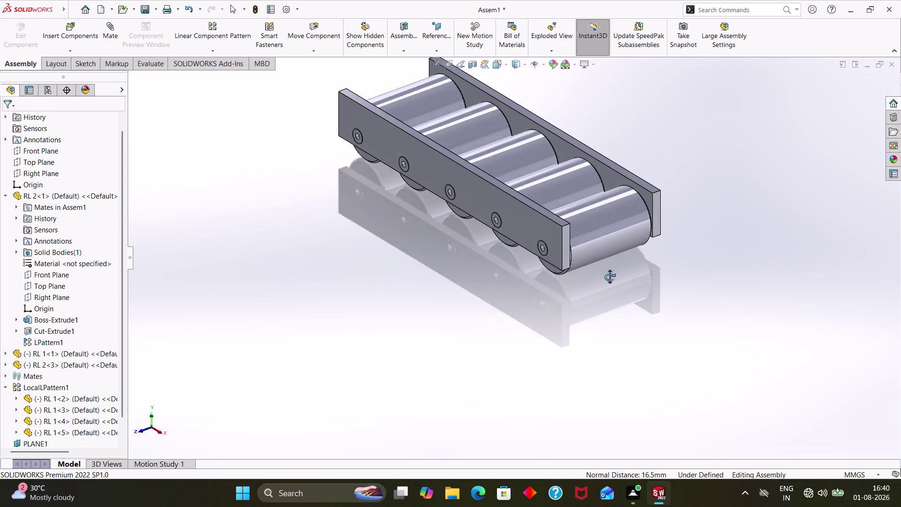
middle_drag(608, 279, 609, 274)
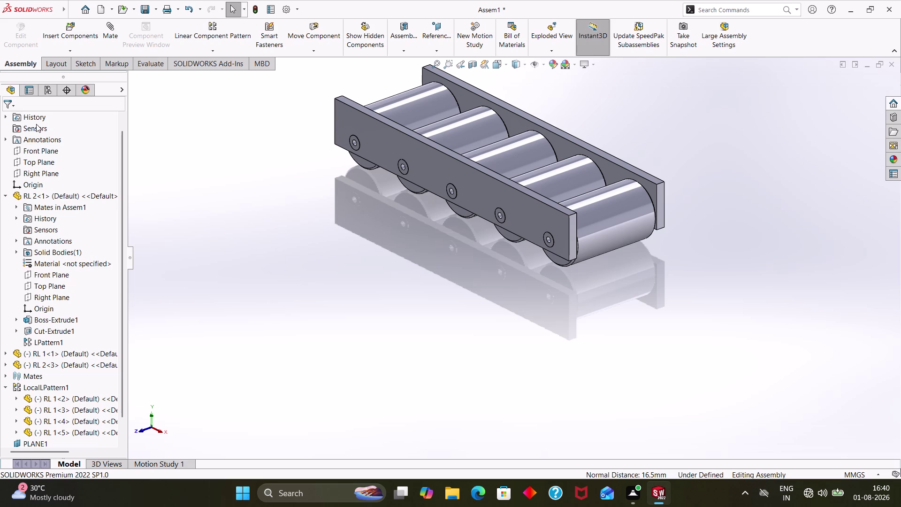
click(78, 35)
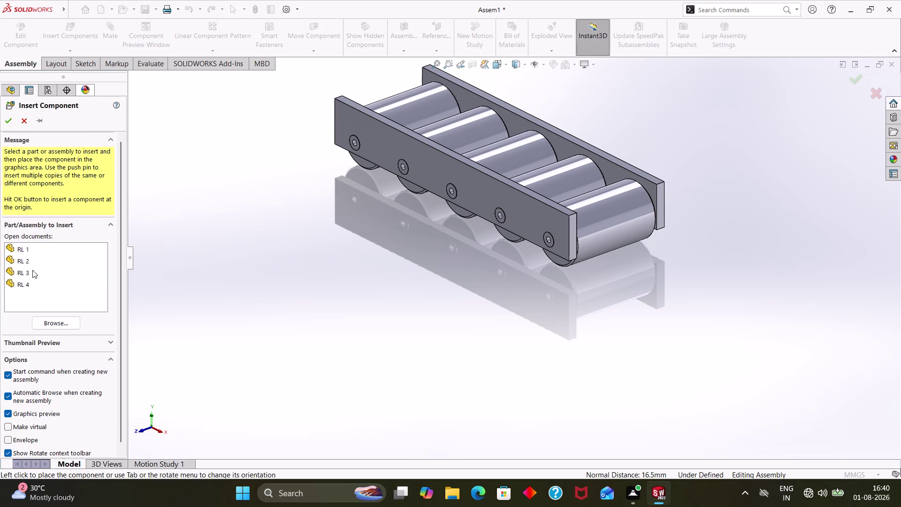
Insert the RL 3 rail rotated 90° beside the side plate, then exit the command.
click(23, 276)
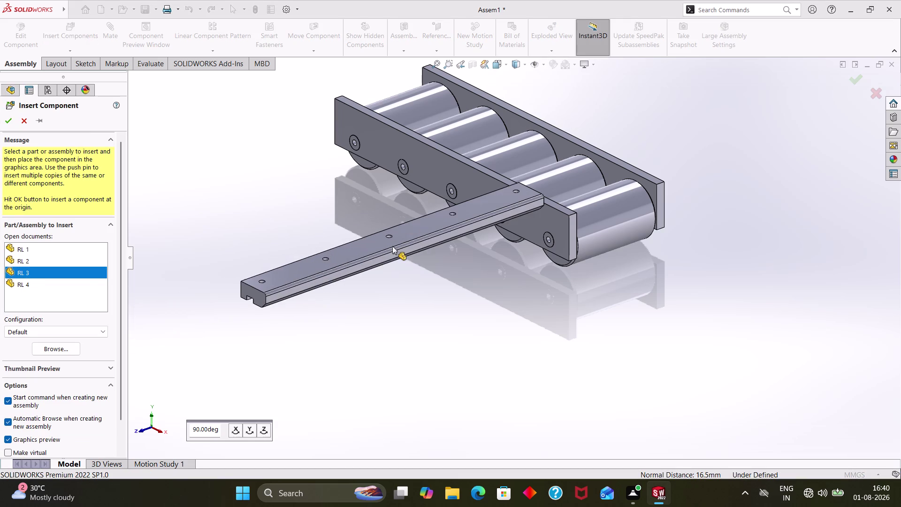
click(238, 434)
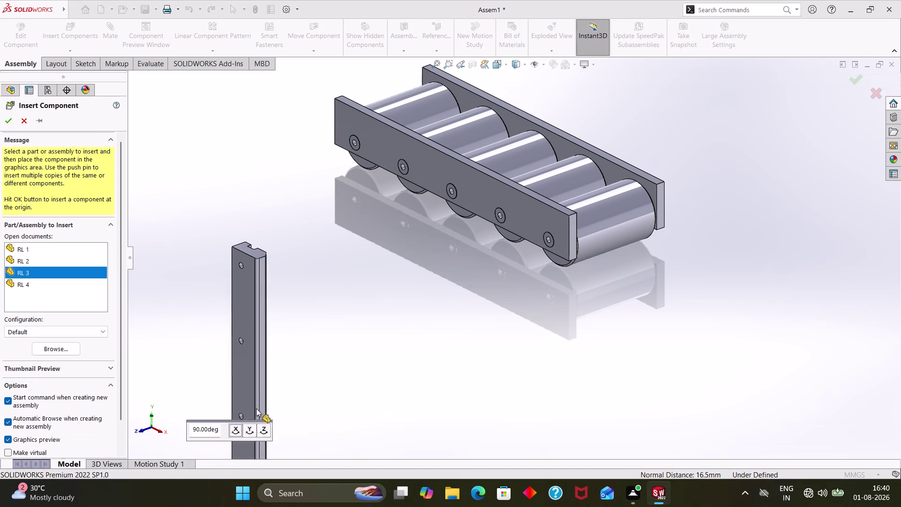
click(239, 437)
click(249, 431)
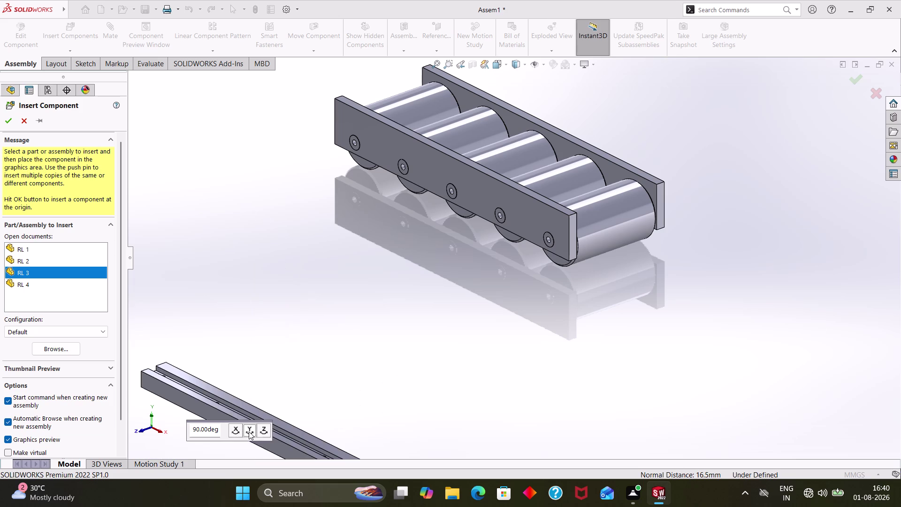
click(236, 427)
click(236, 426)
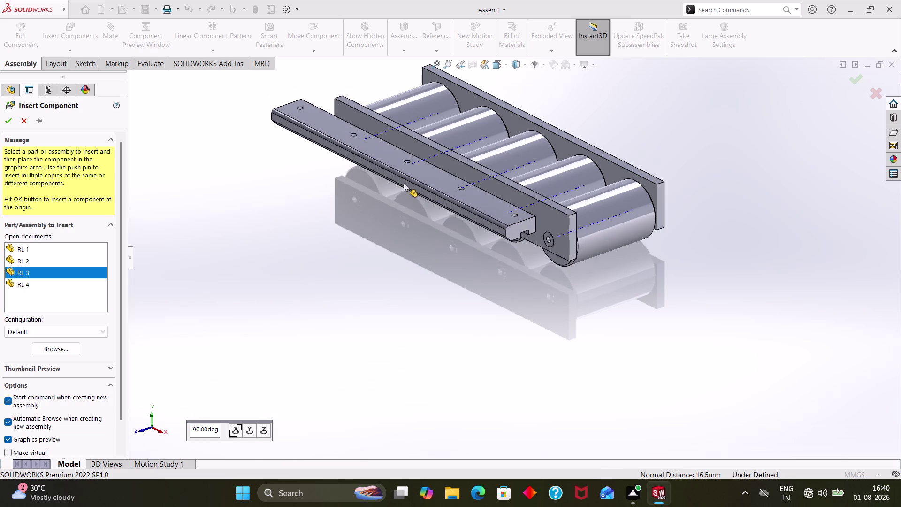
click(404, 183)
key(Escape)
key(Escape)
middle_drag(614, 296, 597, 280)
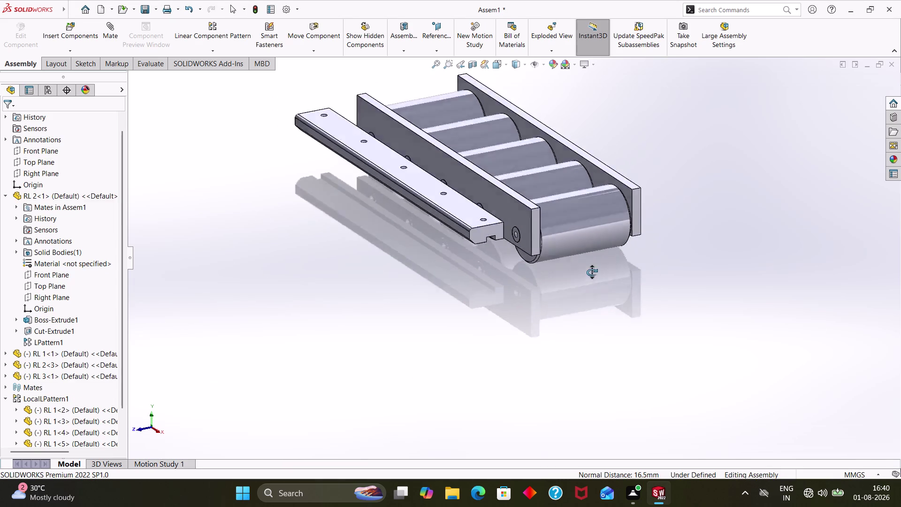
middle_drag(597, 280, 587, 265)
middle_drag(452, 279, 452, 277)
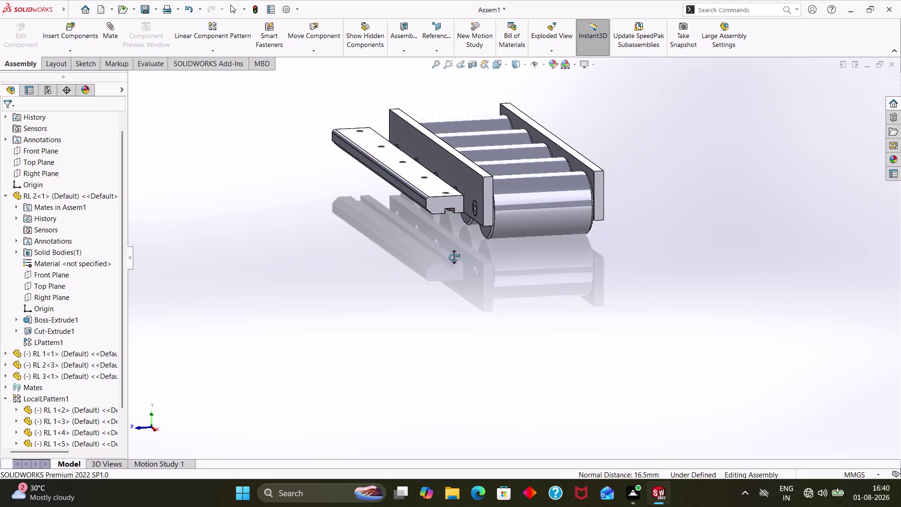
middle_drag(452, 277, 462, 161)
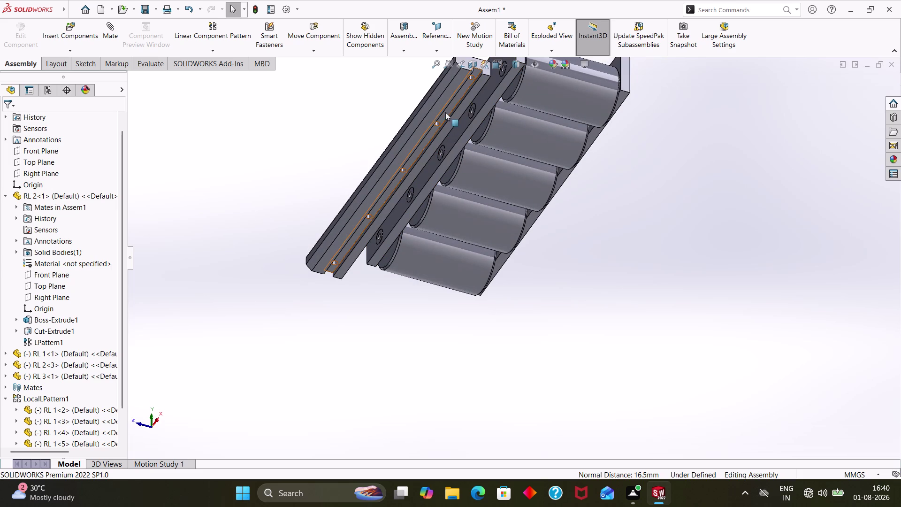
Mate a top rail face coincident with the matching RL 2 side plate face.
click(446, 112)
middle_drag(611, 235, 583, 371)
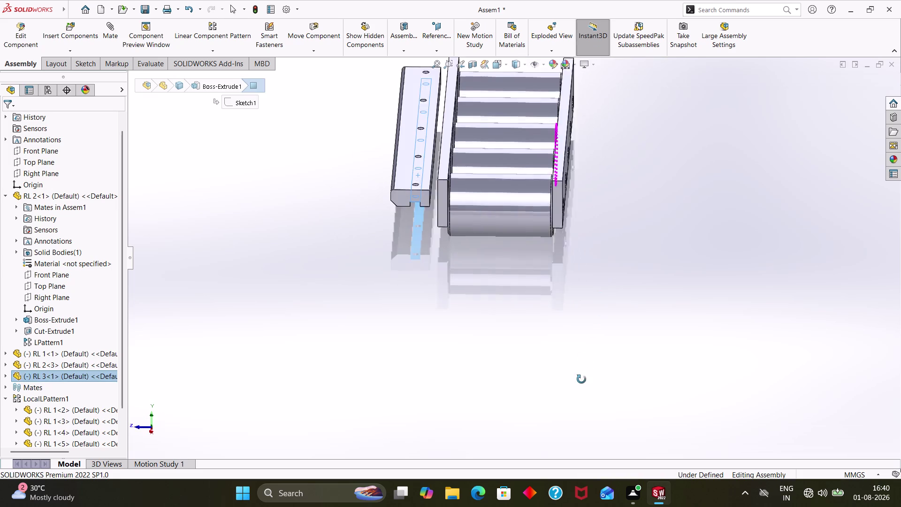
middle_drag(584, 372, 581, 382)
click(440, 161)
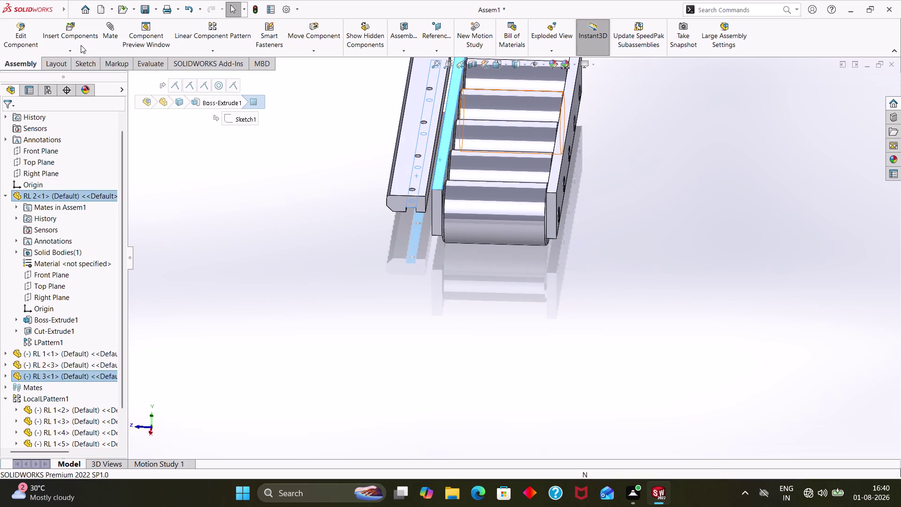
click(109, 26)
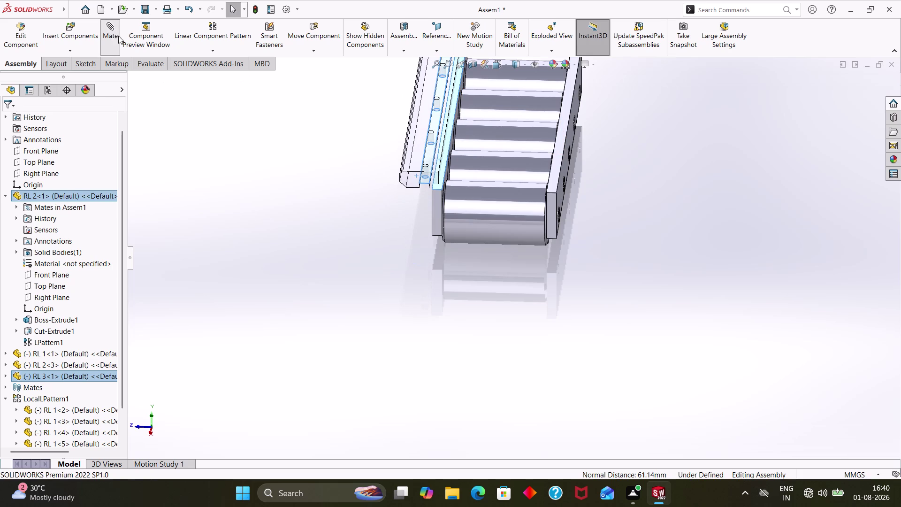
click(53, 103)
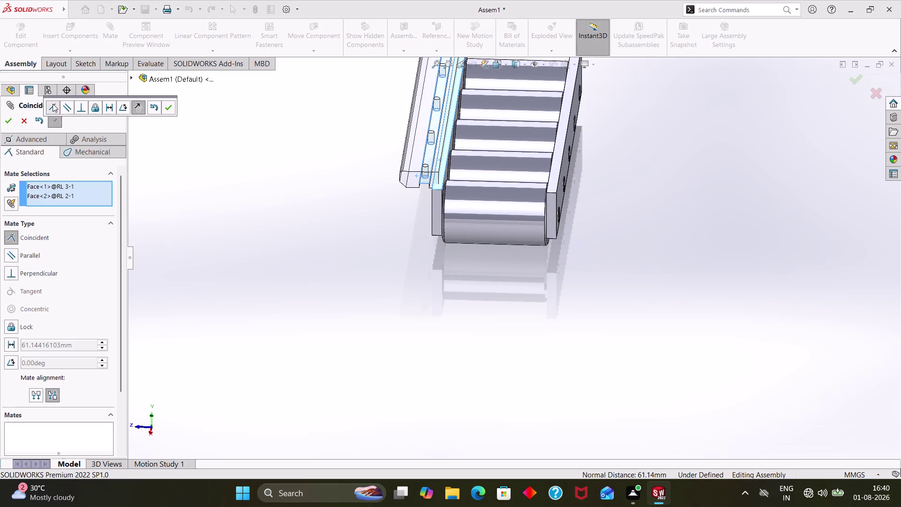
click(10, 120)
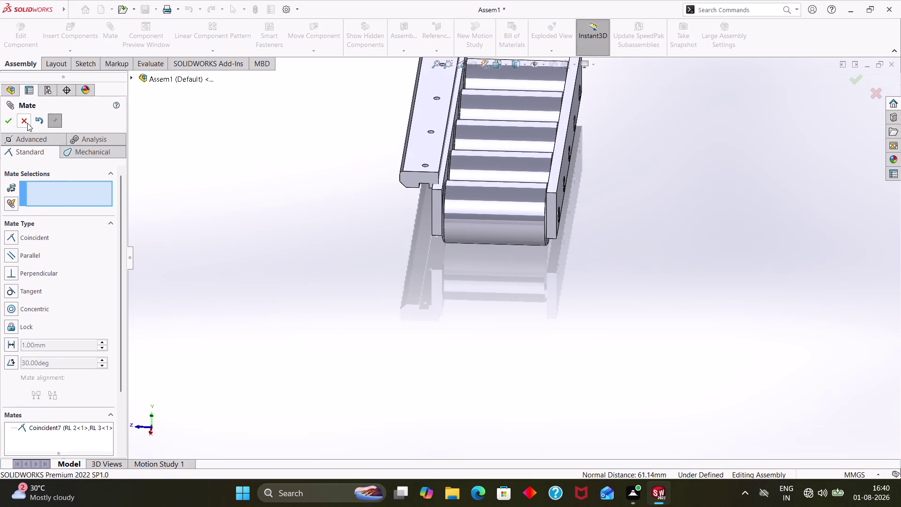
click(28, 123)
Make the RL 3 rail's end face coincident with the side plate's end face.
middle_drag(353, 248, 370, 208)
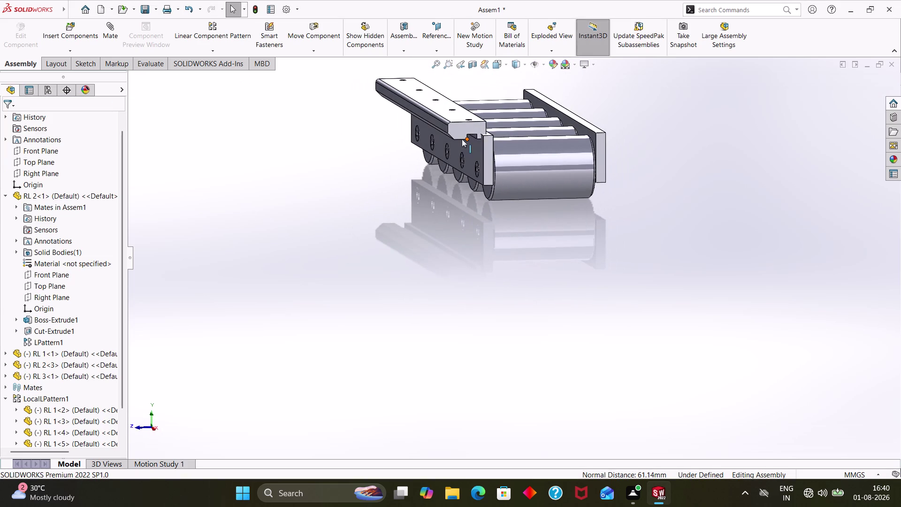
click(470, 128)
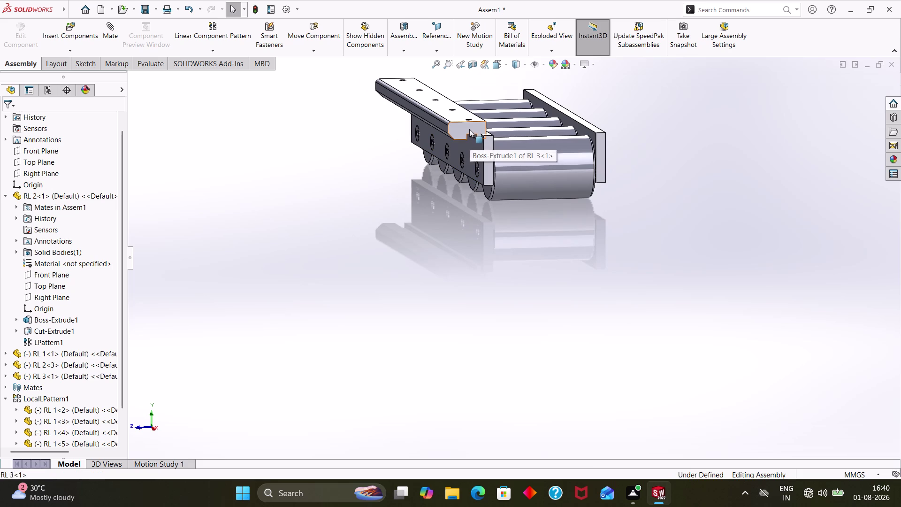
click(490, 143)
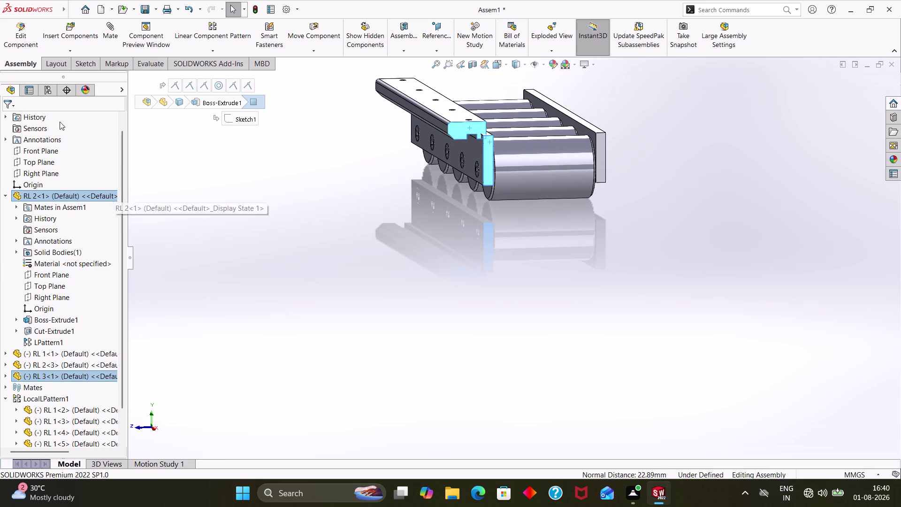
click(115, 29)
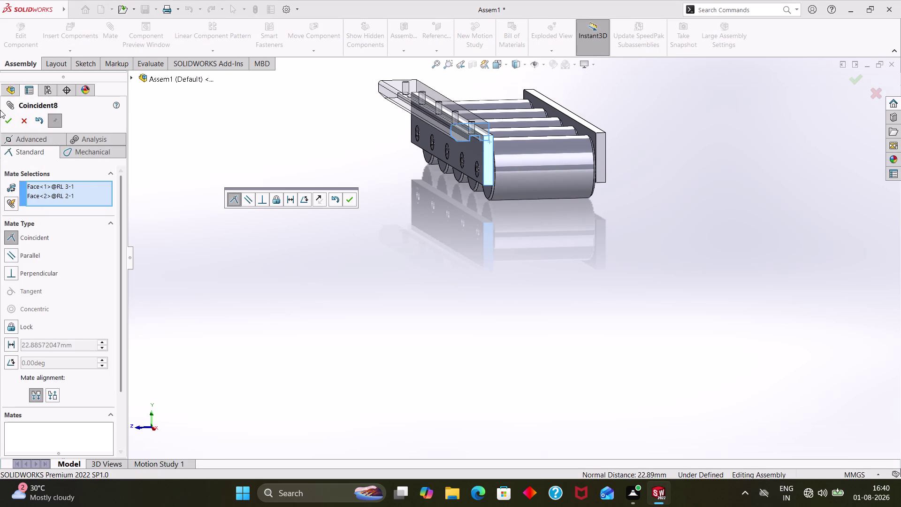
click(11, 115)
click(19, 120)
Mate the rail's side face coincident with the plate's outer face.
scroll(down, 3)
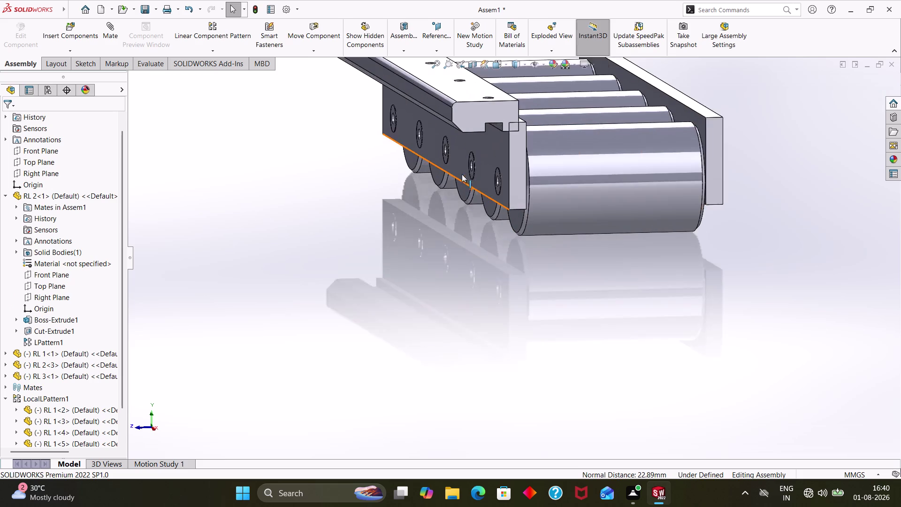
scroll(down, 3)
middle_drag(591, 290, 573, 284)
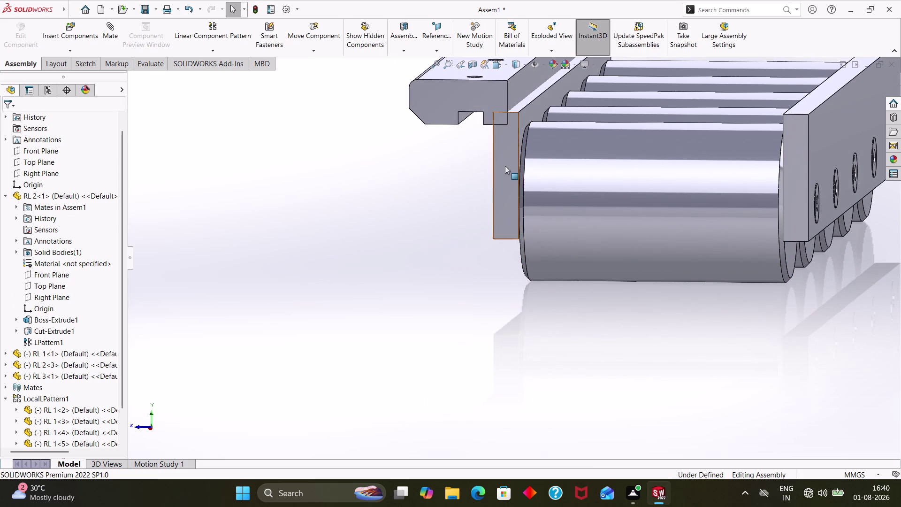
click(466, 115)
middle_drag(432, 297, 467, 278)
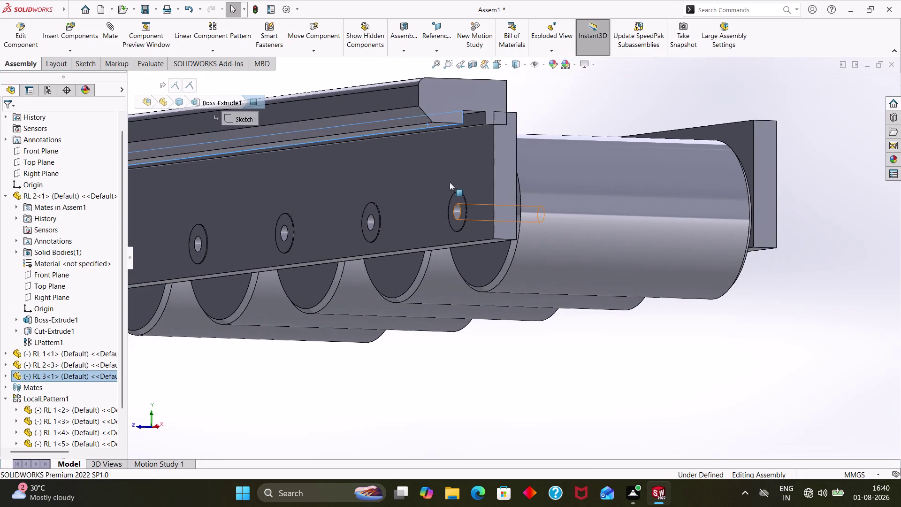
click(469, 142)
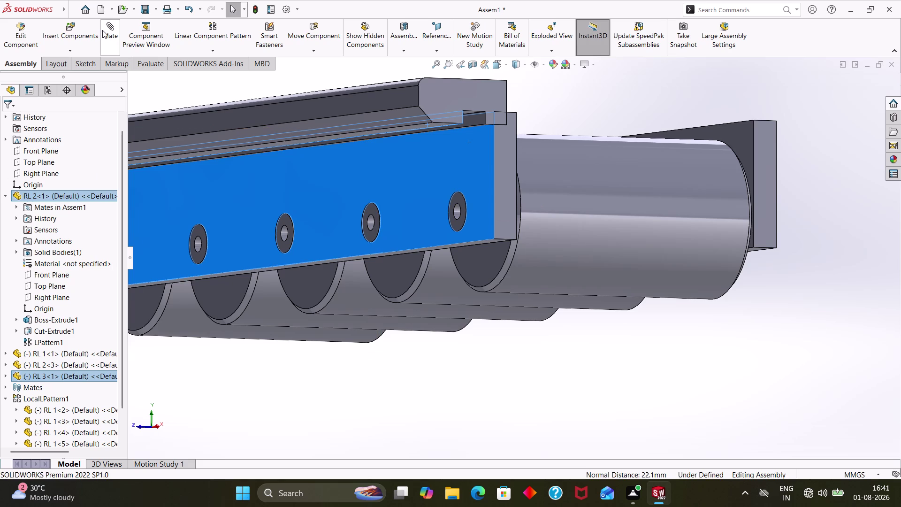
click(101, 28)
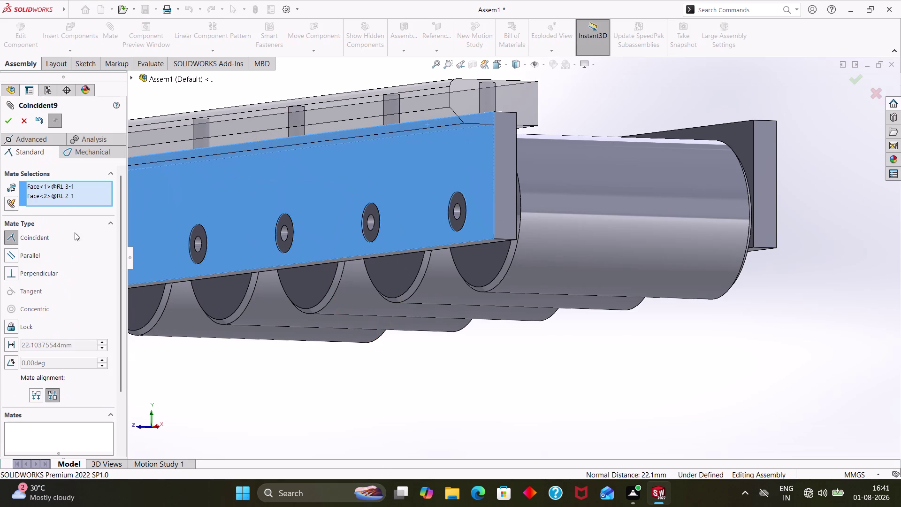
click(6, 117)
click(21, 123)
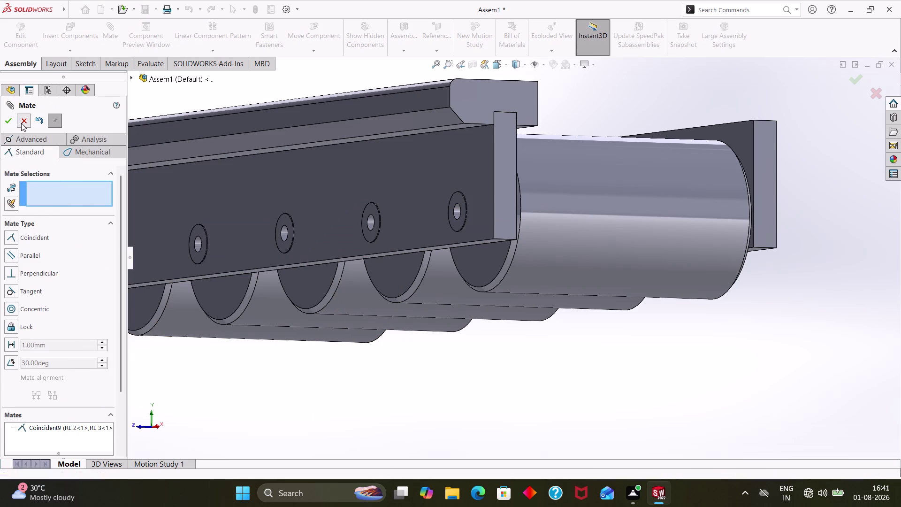
middle_drag(653, 359, 634, 394)
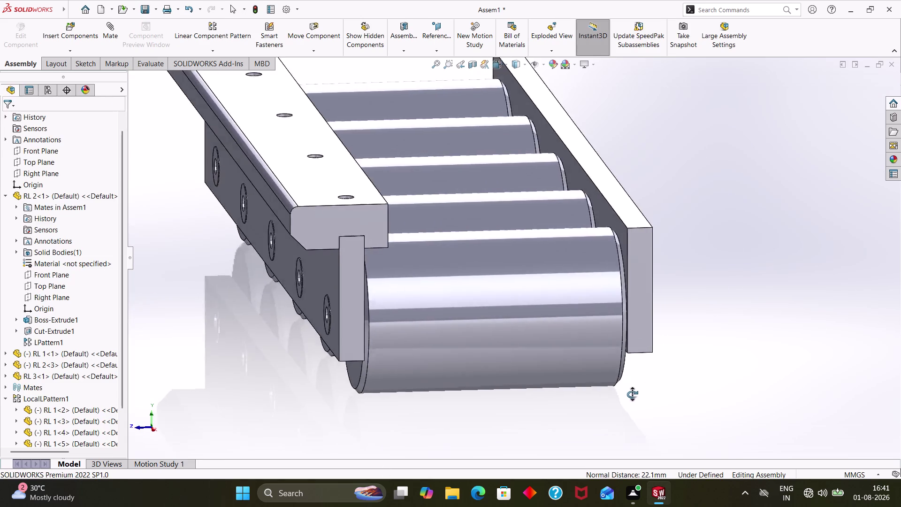
Select PLANE1, then open and dismiss the pattern and mirror options list.
middle_drag(634, 394, 624, 391)
scroll(up, 3)
middle_drag(616, 354, 625, 356)
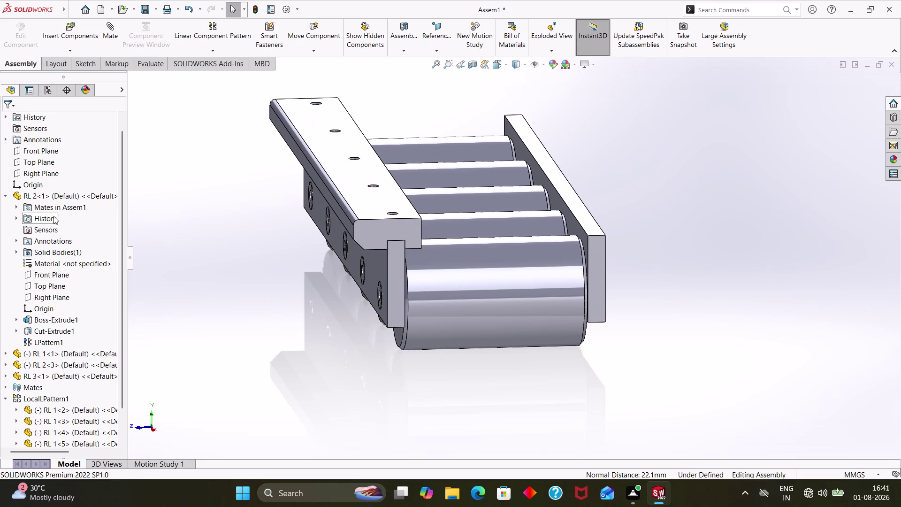
scroll(down, 3)
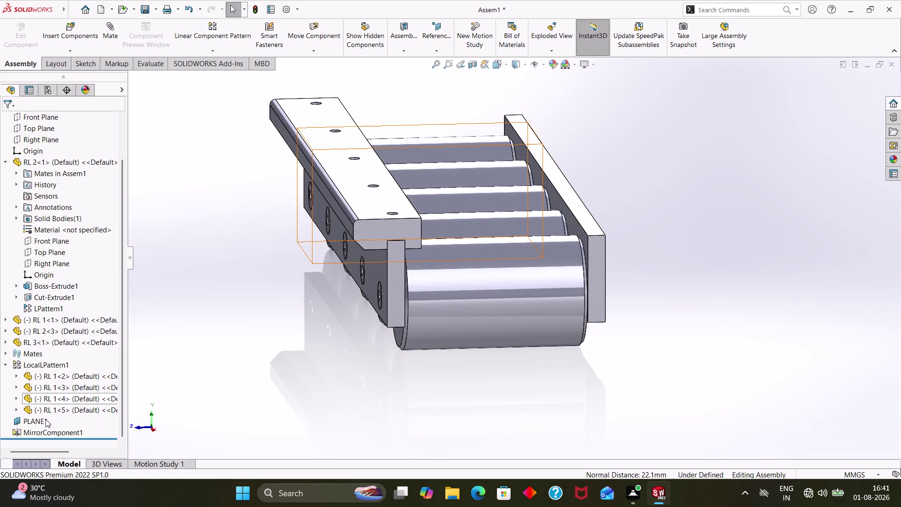
click(46, 419)
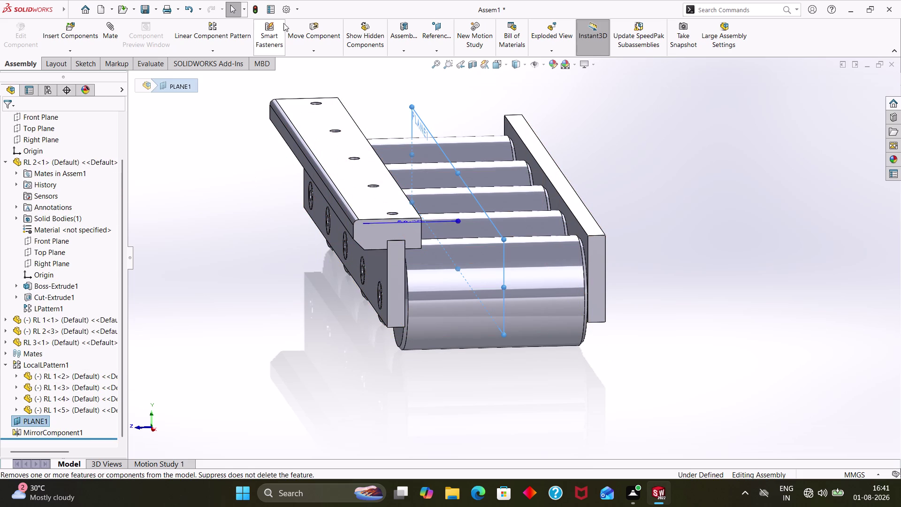
click(208, 48)
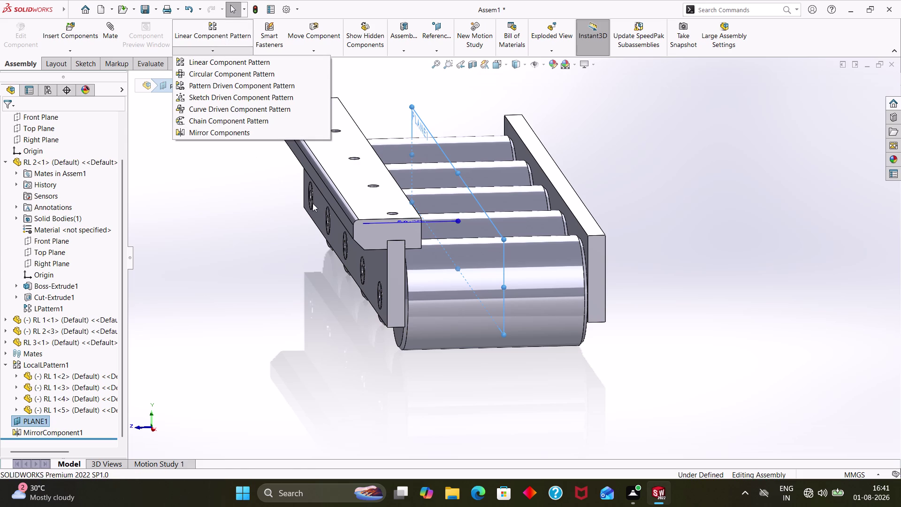
key(Escape)
key(Escape)
key(Escape)
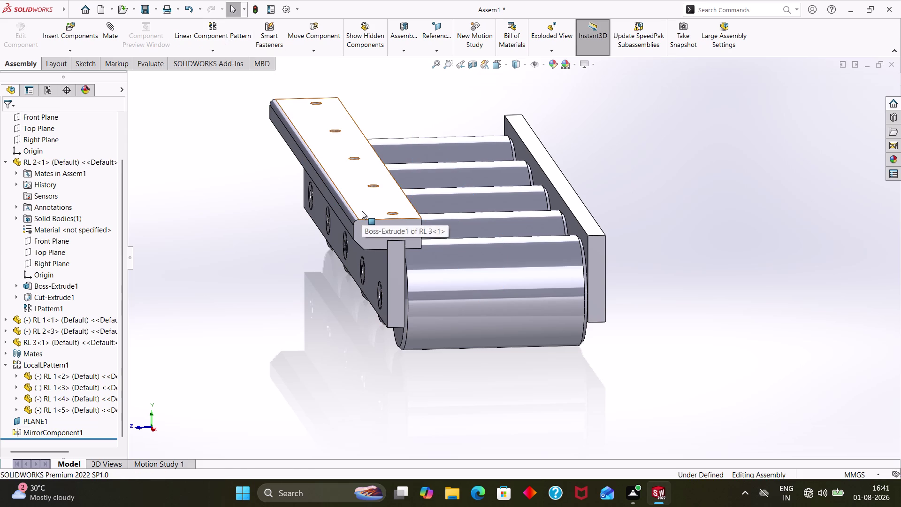
Ctrl-drag a copy of RL 3 into place beside the right side plate.
drag(361, 209, 540, 156)
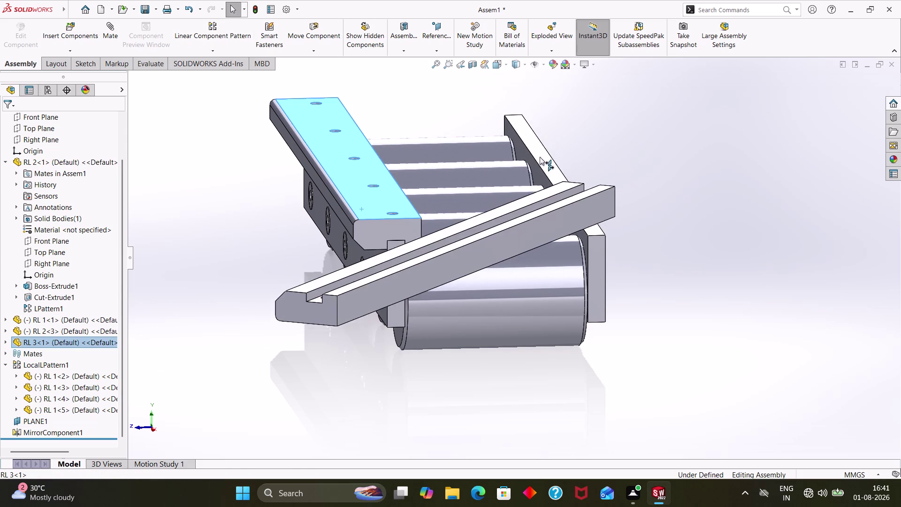
drag(540, 157, 615, 161)
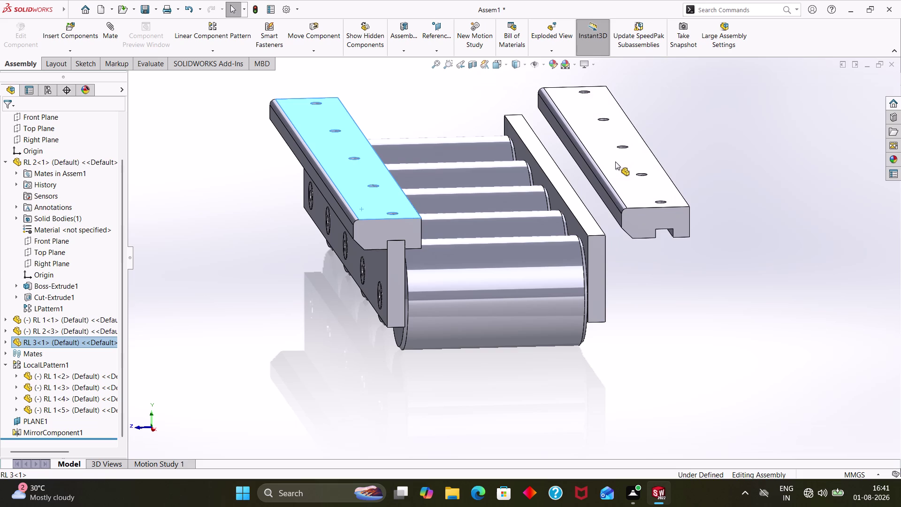
drag(615, 161, 314, 193)
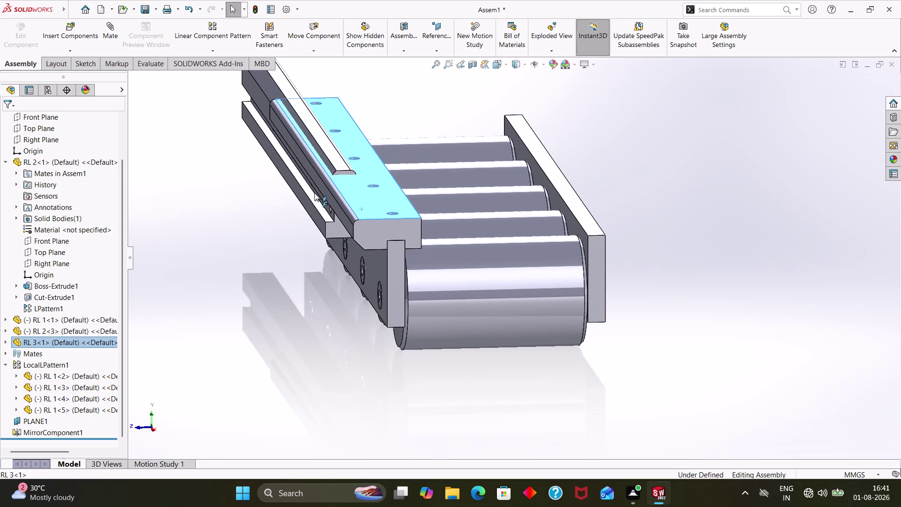
drag(314, 193, 379, 235)
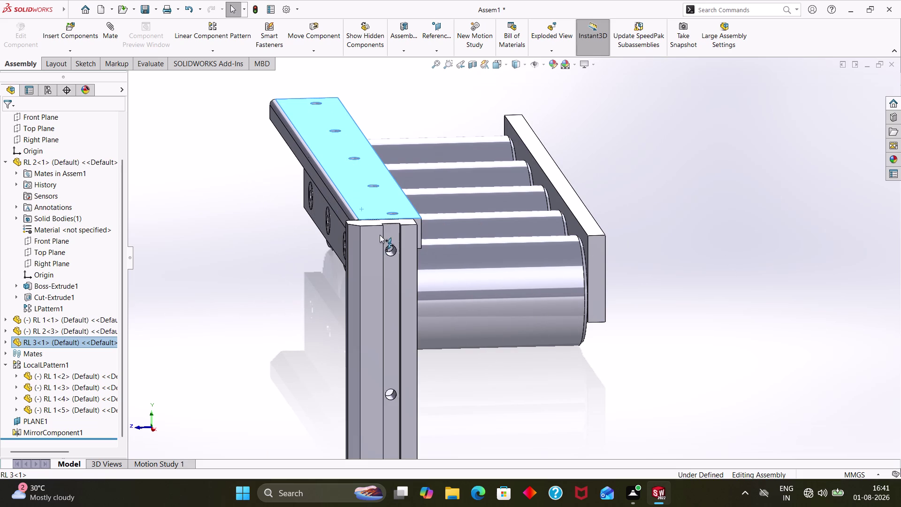
drag(380, 235, 621, 195)
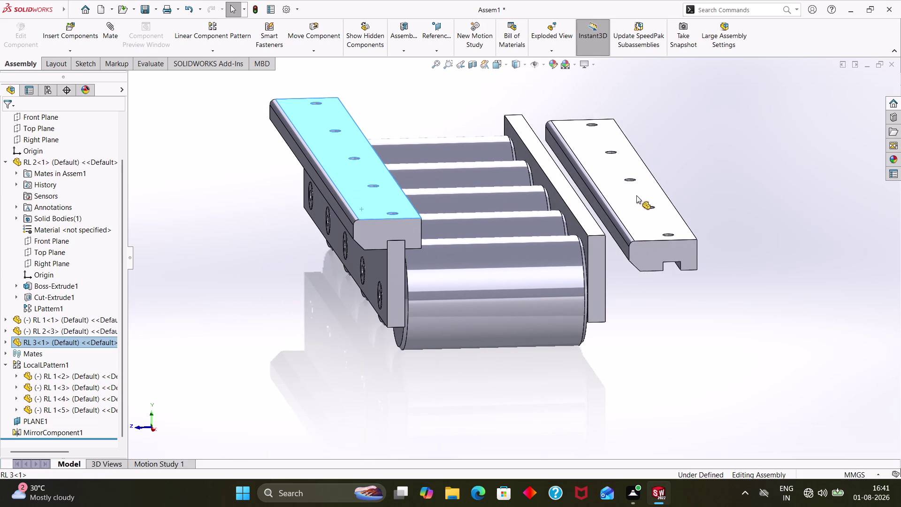
drag(621, 195, 658, 184)
click(667, 290)
drag(687, 214, 674, 214)
click(53, 339)
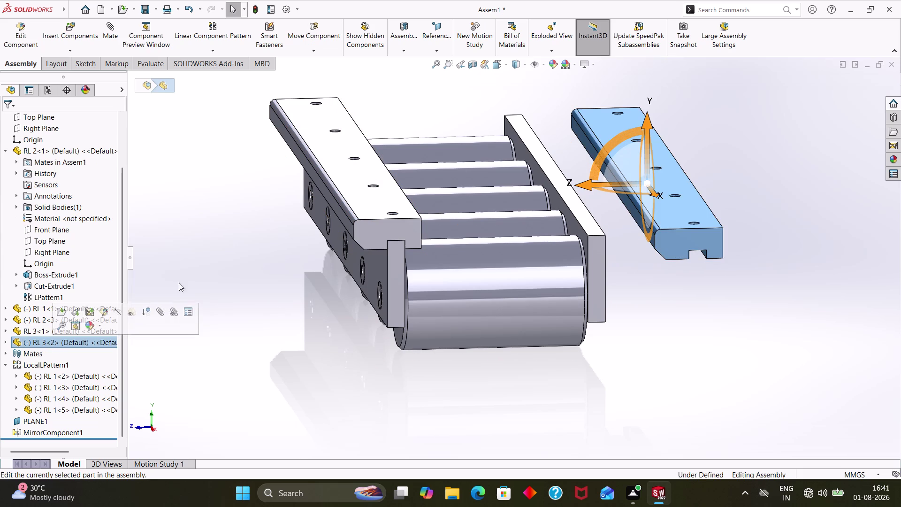
Drag and rotate the extra RL 3<2> rail copy away from the frame.
drag(602, 187, 587, 153)
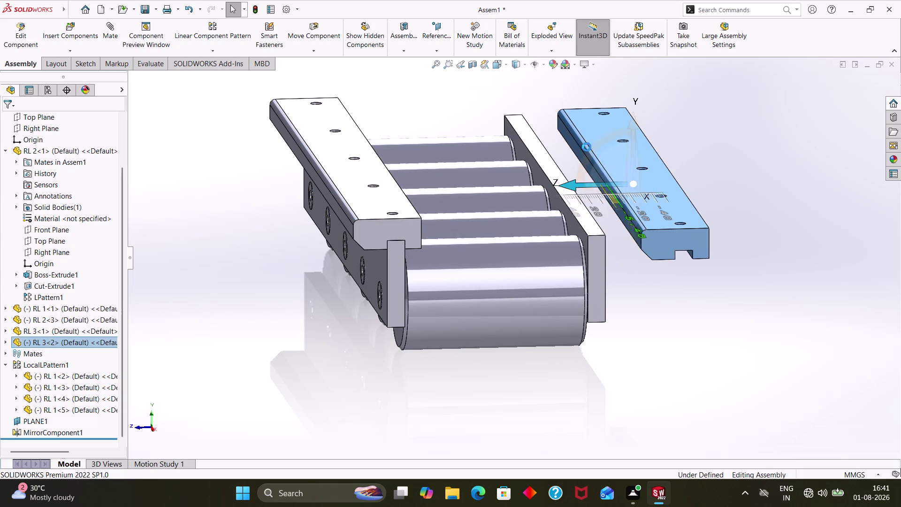
drag(586, 153, 587, 151)
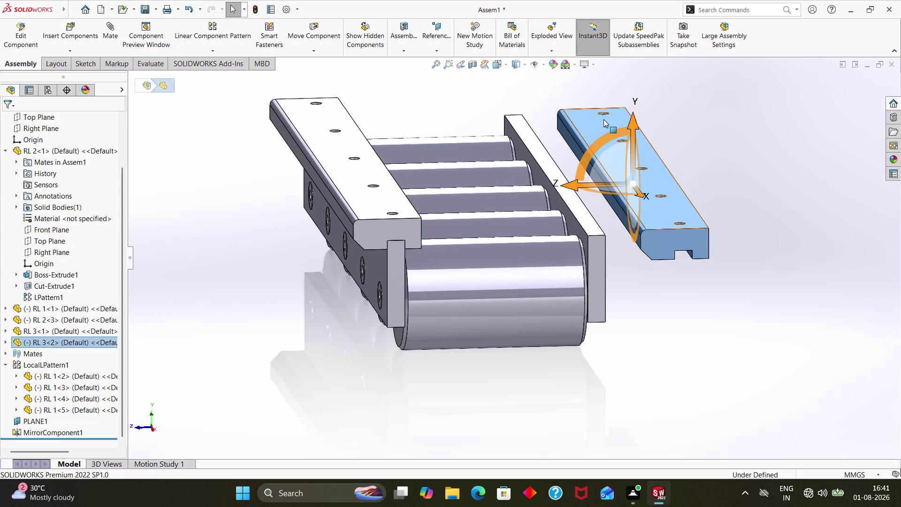
drag(609, 137, 632, 266)
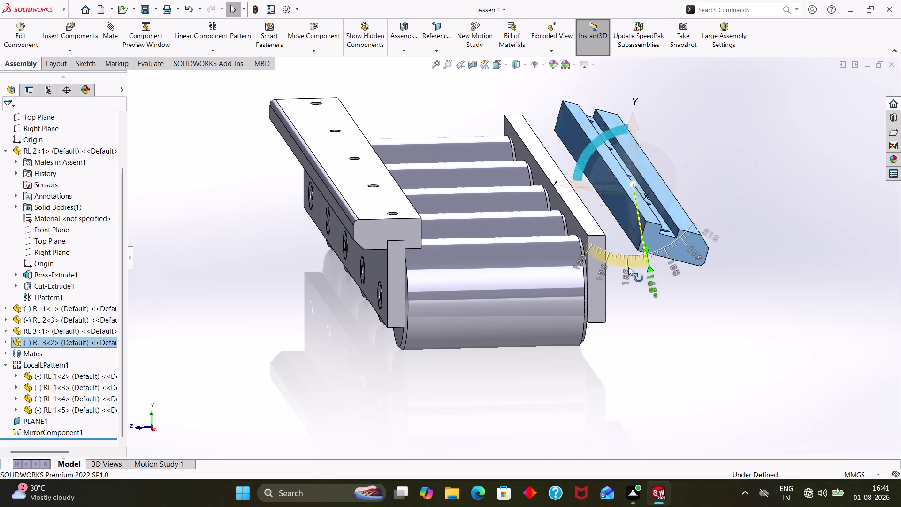
drag(631, 266, 549, 155)
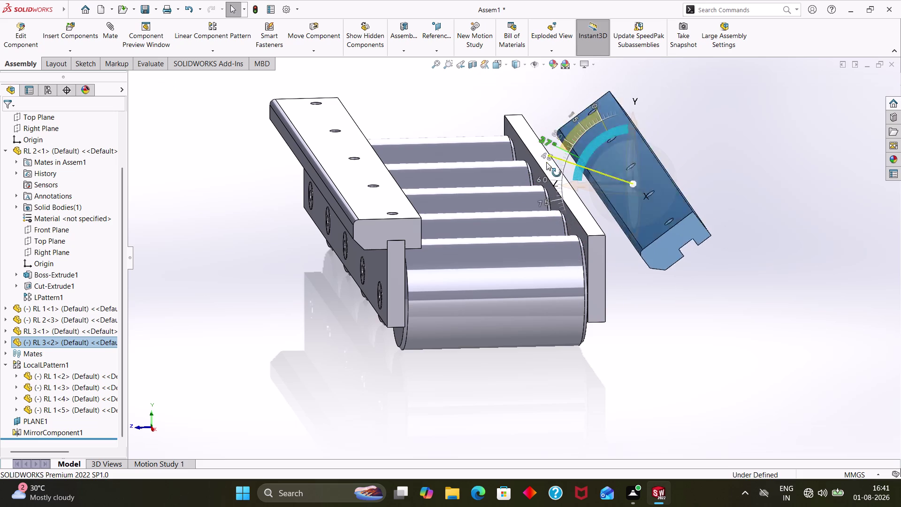
drag(549, 155, 619, 158)
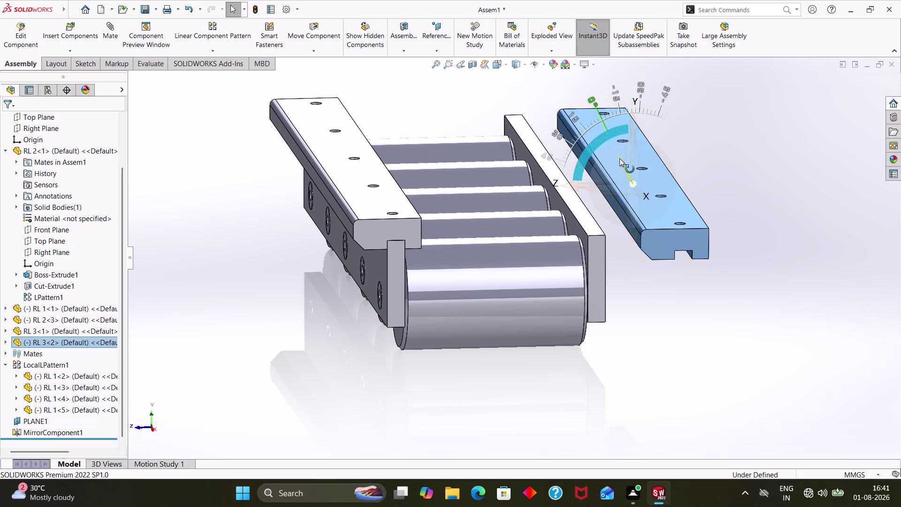
drag(620, 158, 619, 159)
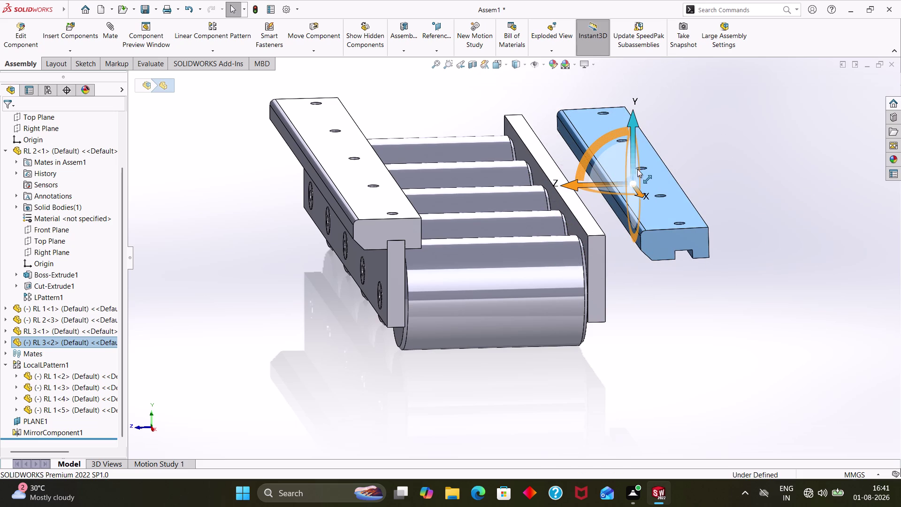
drag(641, 177, 645, 398)
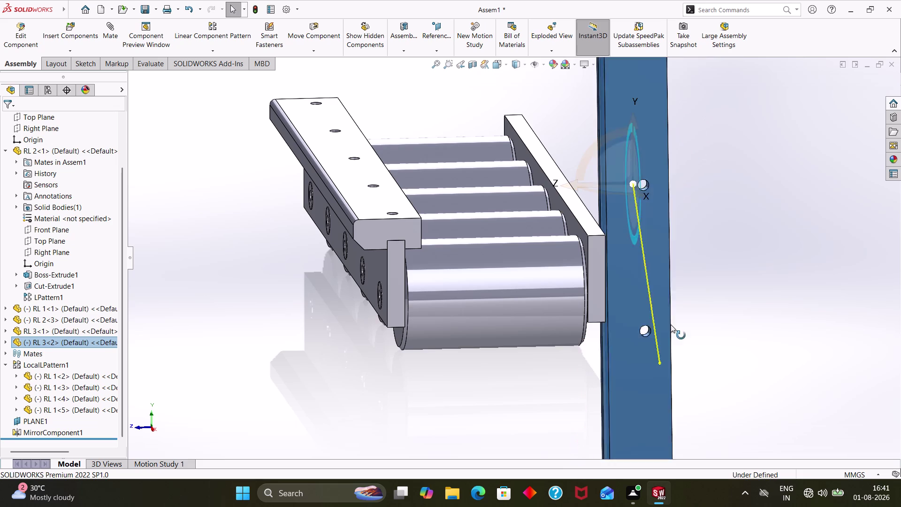
drag(644, 398, 674, 168)
Delete the RL 3<2> rail copy via the FeatureManager tree and confirm the deletion.
right_click(666, 182)
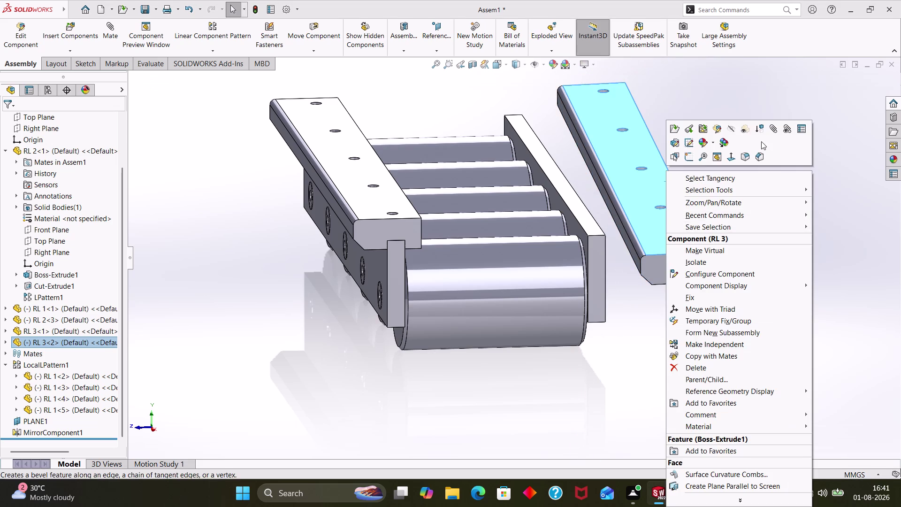
key(Escape)
key(Escape)
key(Escape)
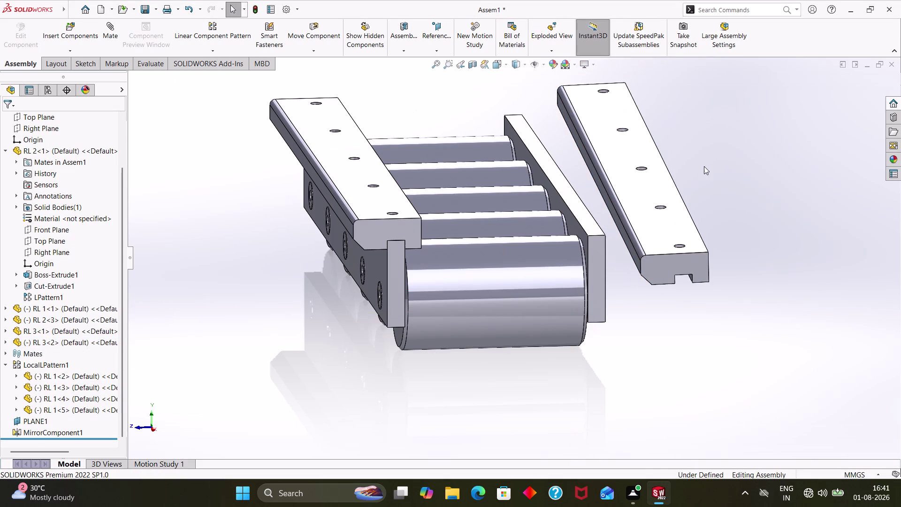
click(631, 231)
click(668, 251)
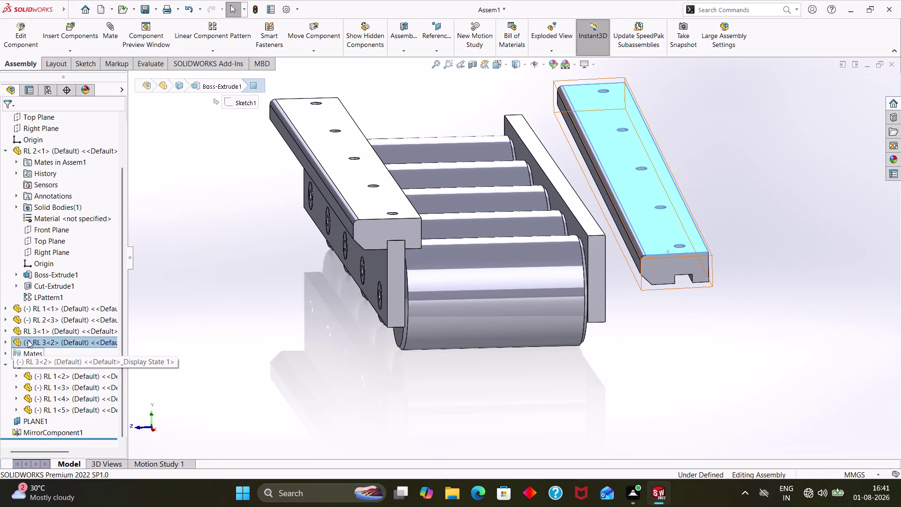
right_click(28, 339)
click(67, 357)
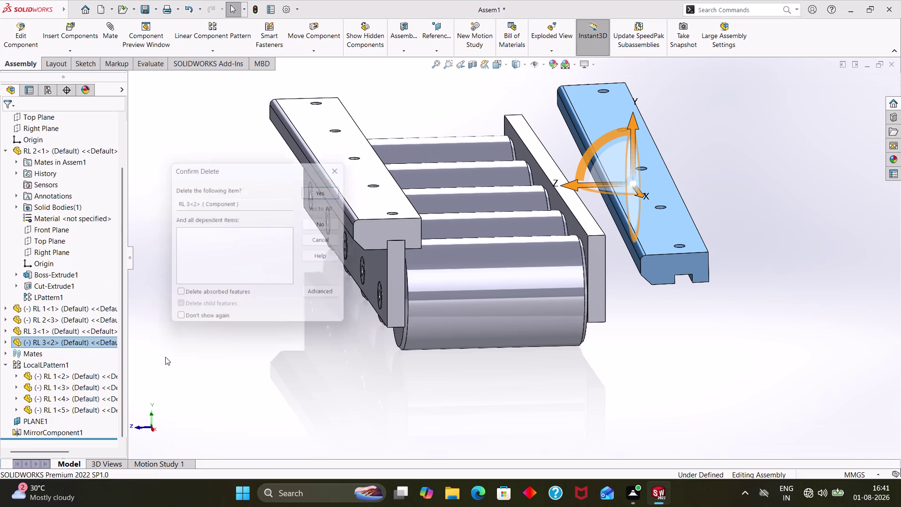
click(339, 181)
key(Escape)
key(Escape)
scroll(up, 3)
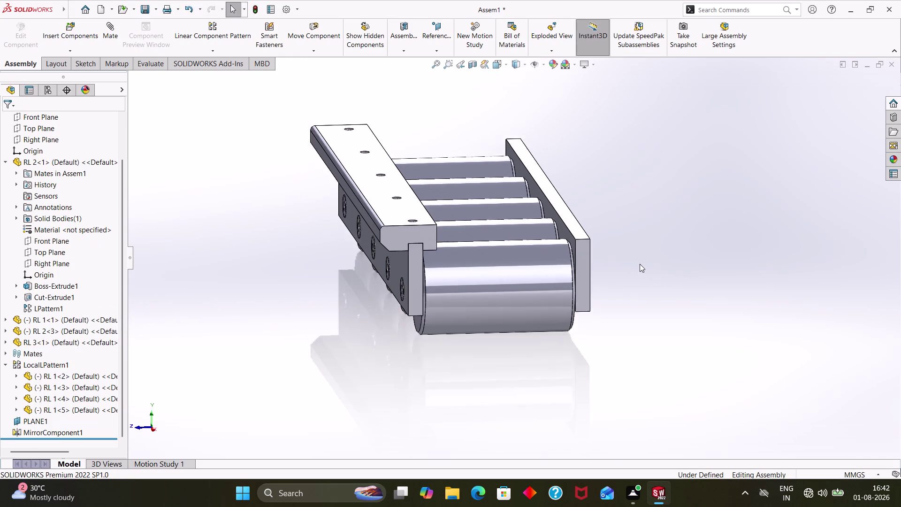
scroll(up, 3)
click(81, 32)
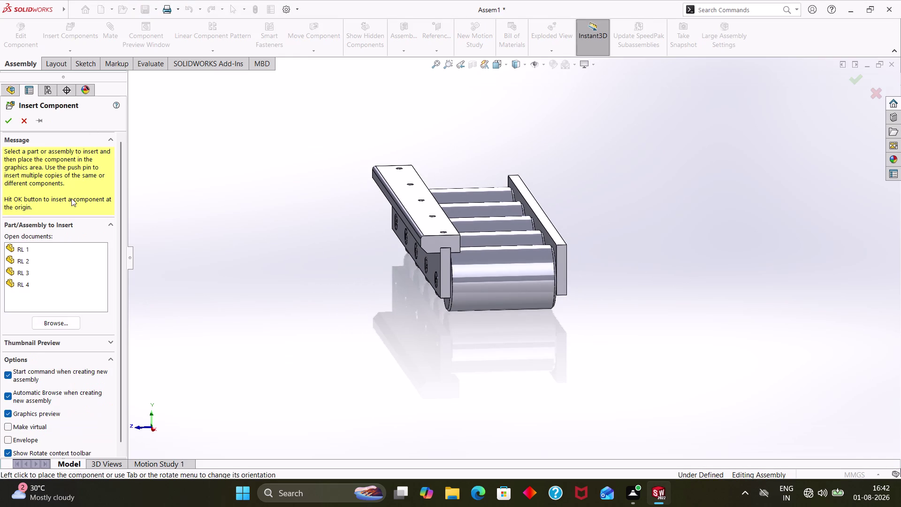
click(23, 263)
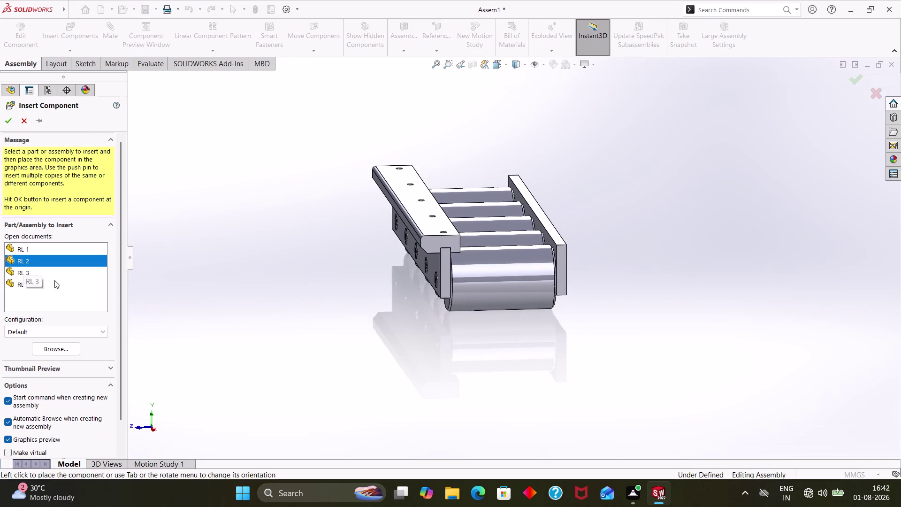
click(14, 274)
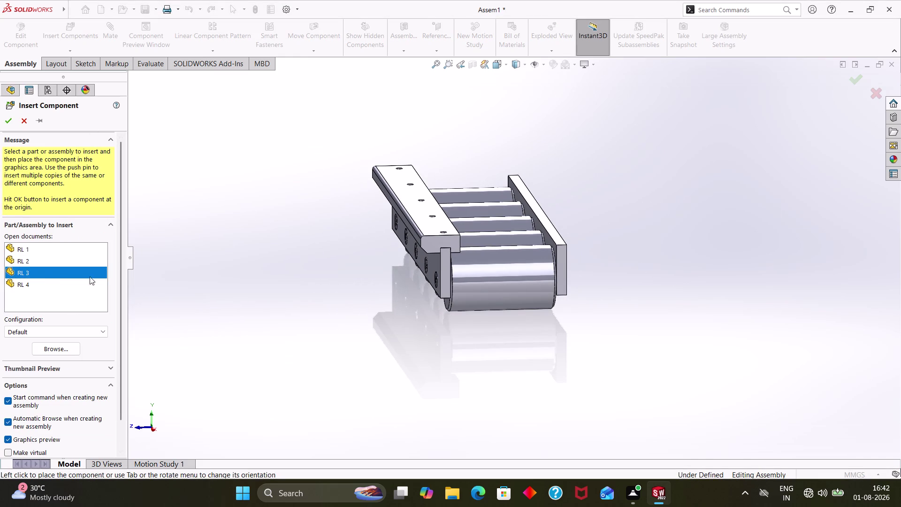
click(241, 426)
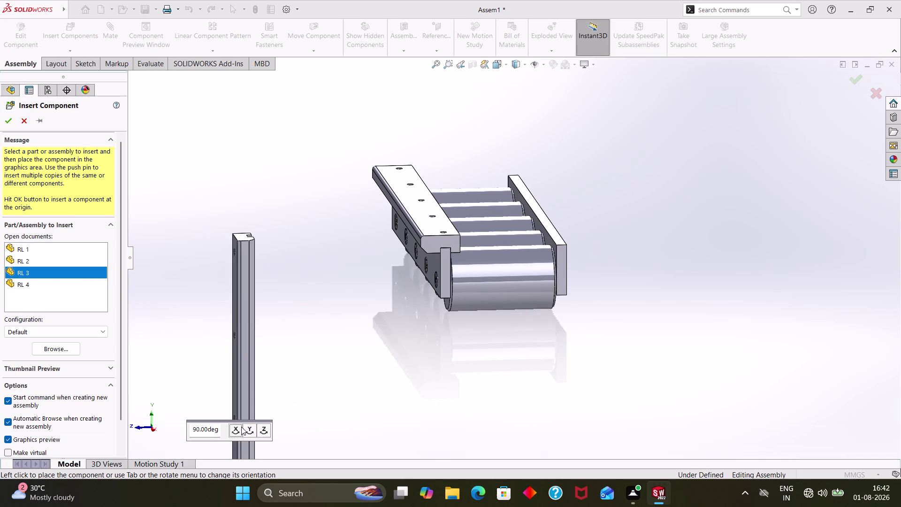
click(236, 431)
click(253, 428)
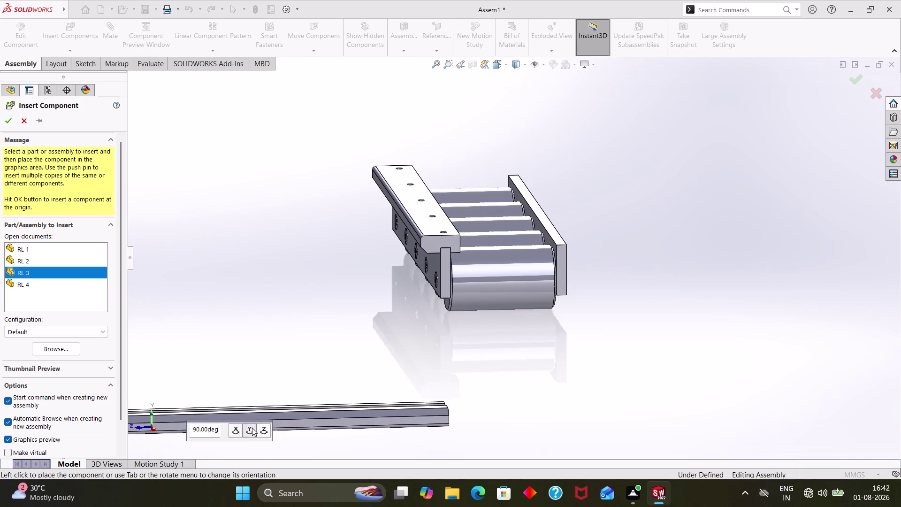
click(236, 434)
click(236, 433)
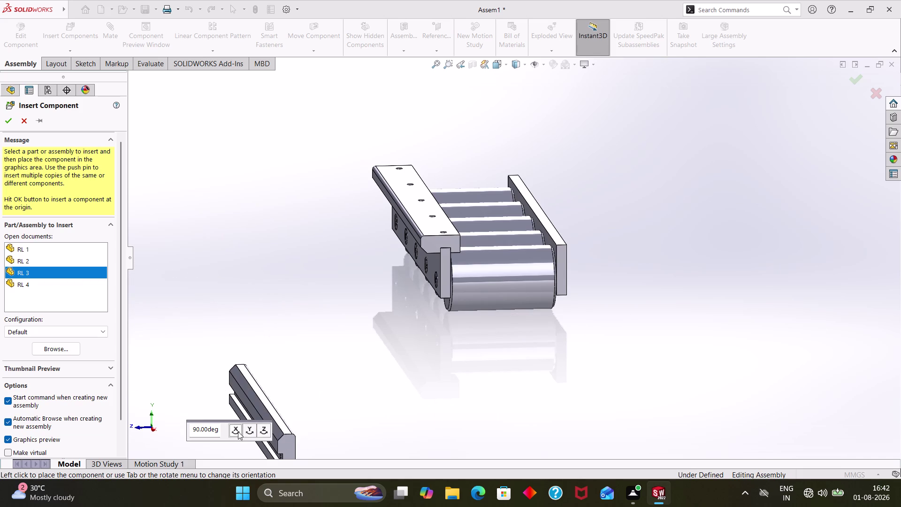
click(238, 432)
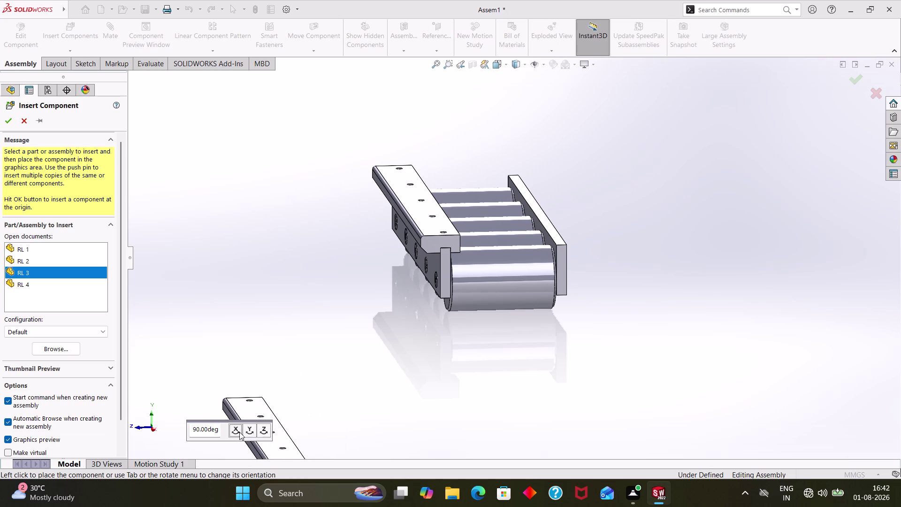
click(260, 430)
click(261, 429)
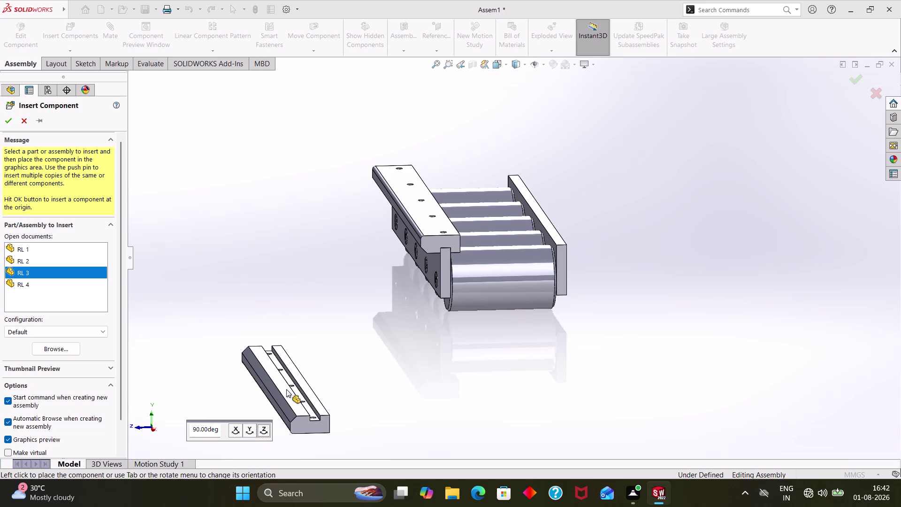
click(263, 431)
click(267, 428)
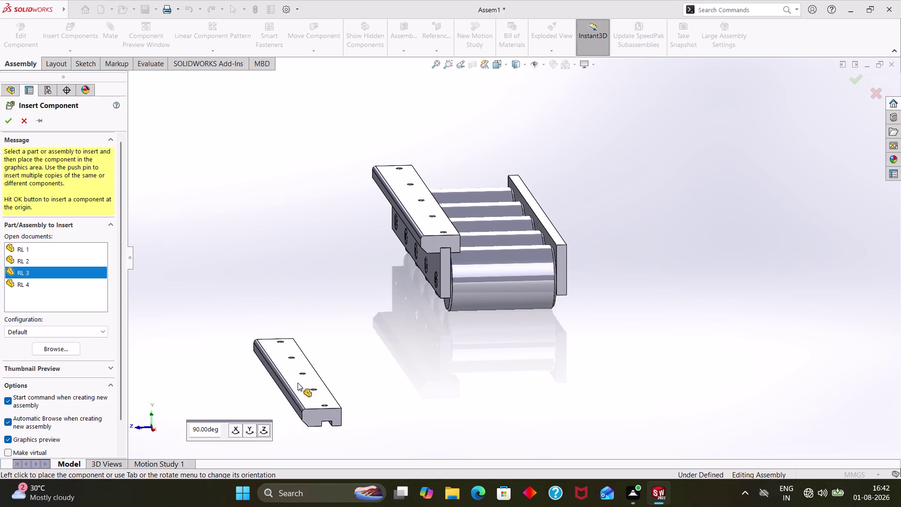
click(235, 433)
click(236, 433)
click(236, 433)
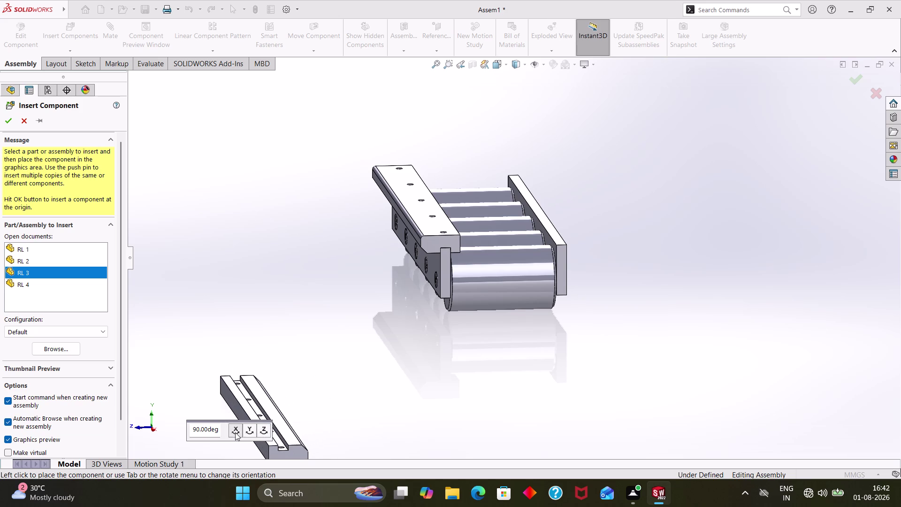
click(235, 432)
click(245, 432)
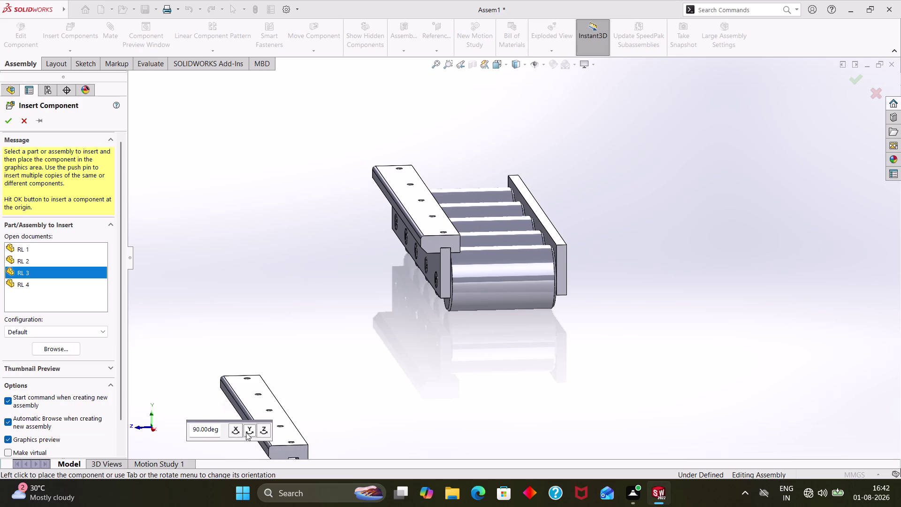
click(247, 432)
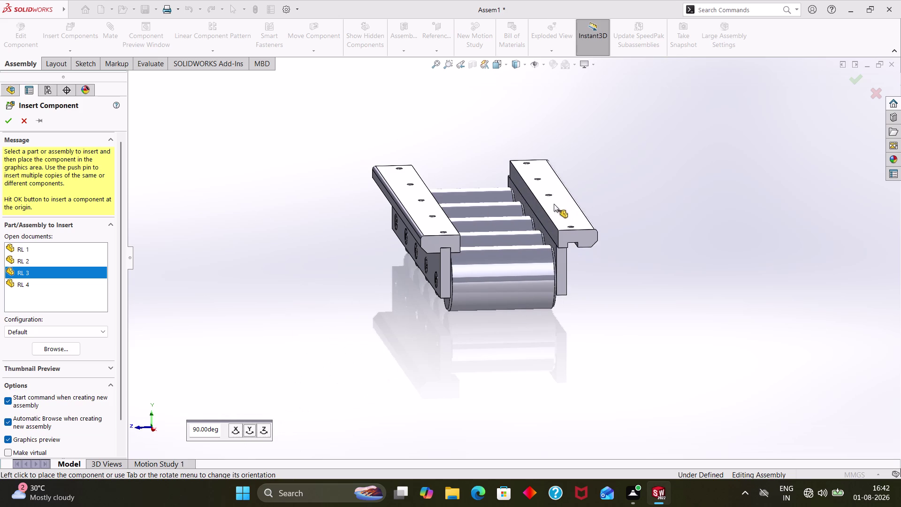
click(633, 190)
key(Escape)
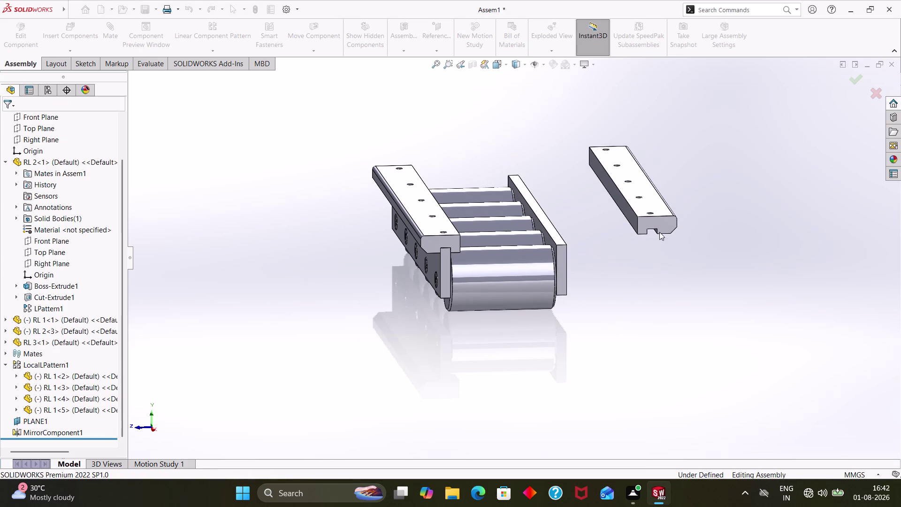
key(Escape)
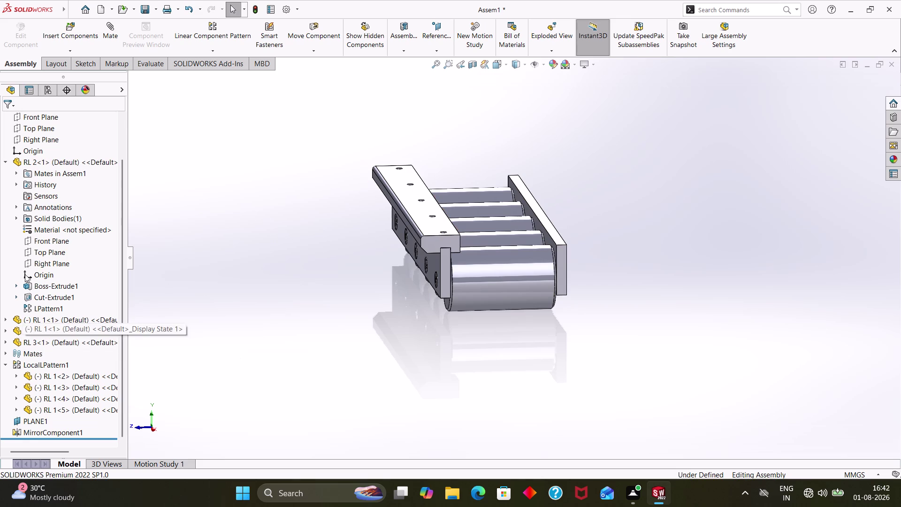
click(68, 40)
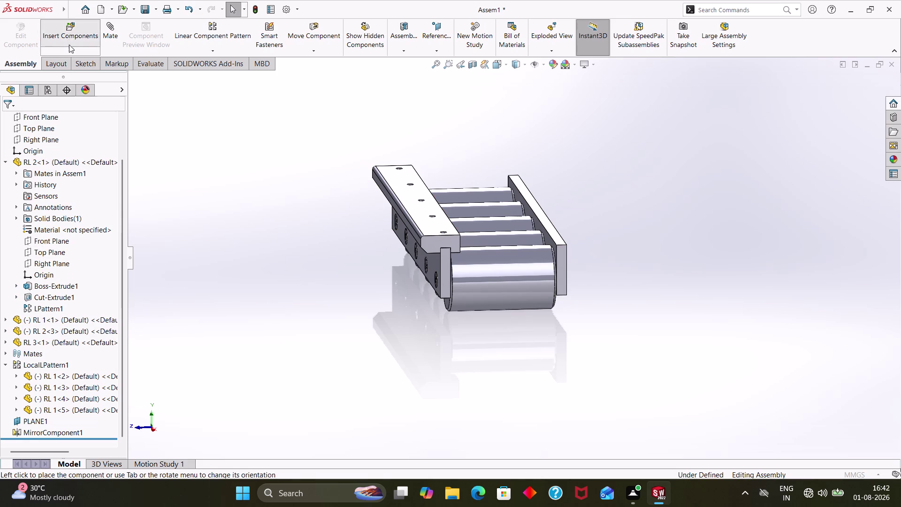
Insert RL 3, rotate it 90° lengthwise, and place RL 3<3> beside the right side plate.
click(19, 274)
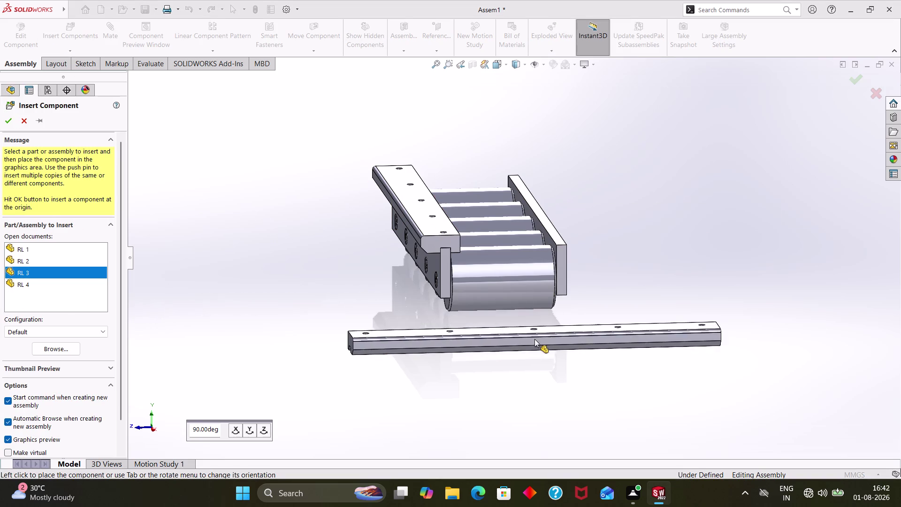
click(248, 426)
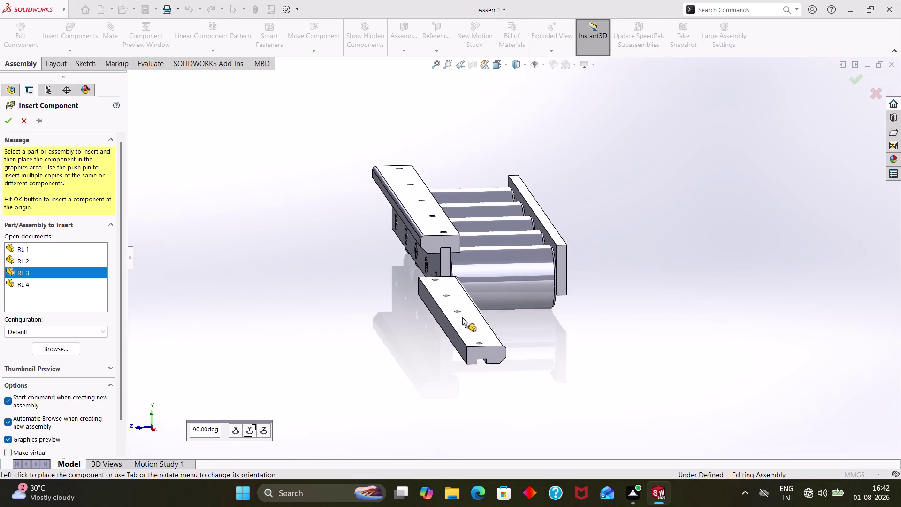
click(598, 195)
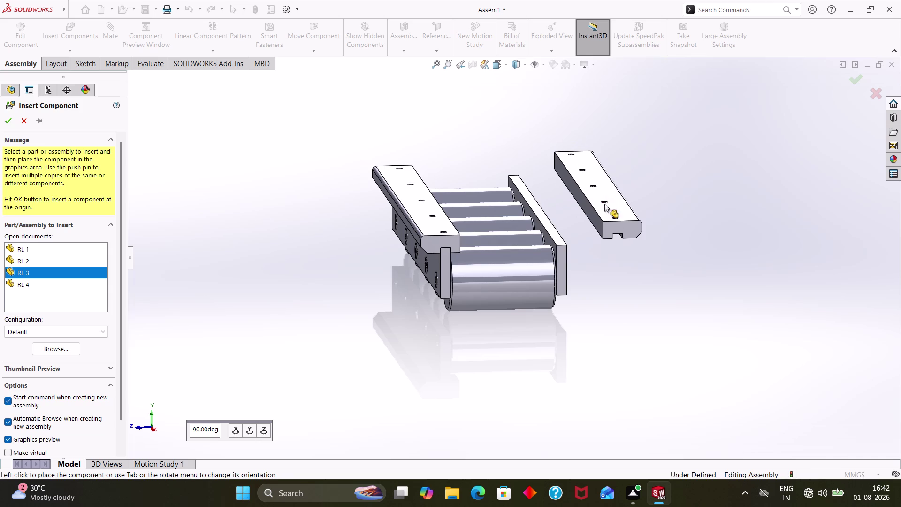
key(Escape)
key(Escape)
middle_drag(627, 273, 639, 215)
click(653, 158)
middle_drag(648, 223, 612, 274)
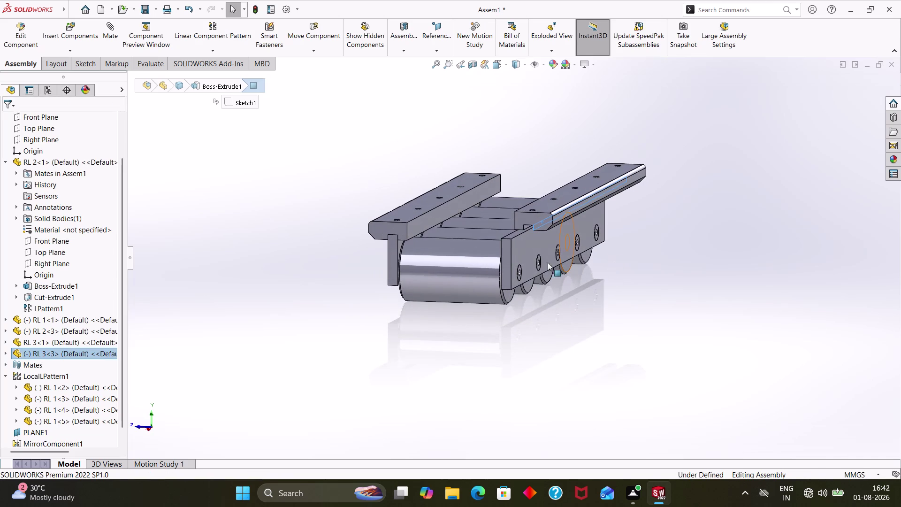
Mate a face of the new rail coincident with the side plate face.
click(527, 243)
click(109, 39)
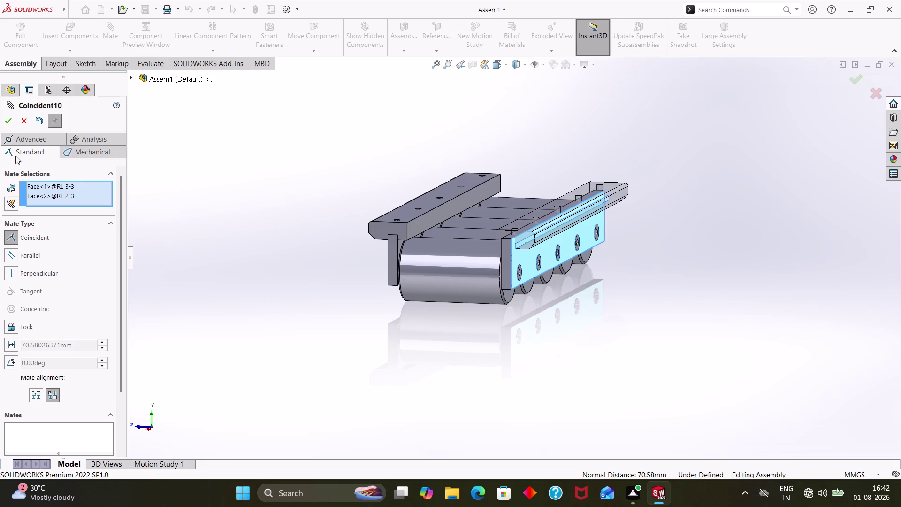
click(6, 125)
click(26, 122)
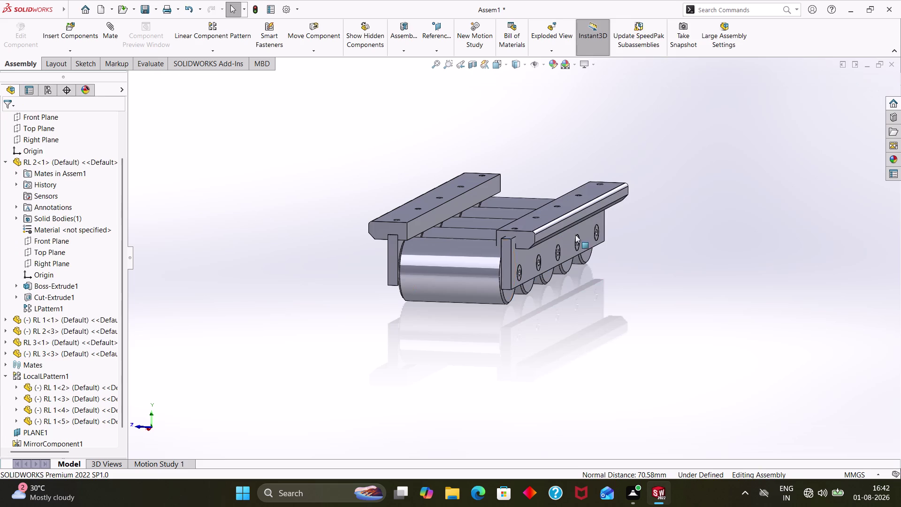
scroll(down, 3)
Make the rail's end face coincident with the side plate's end face.
click(440, 246)
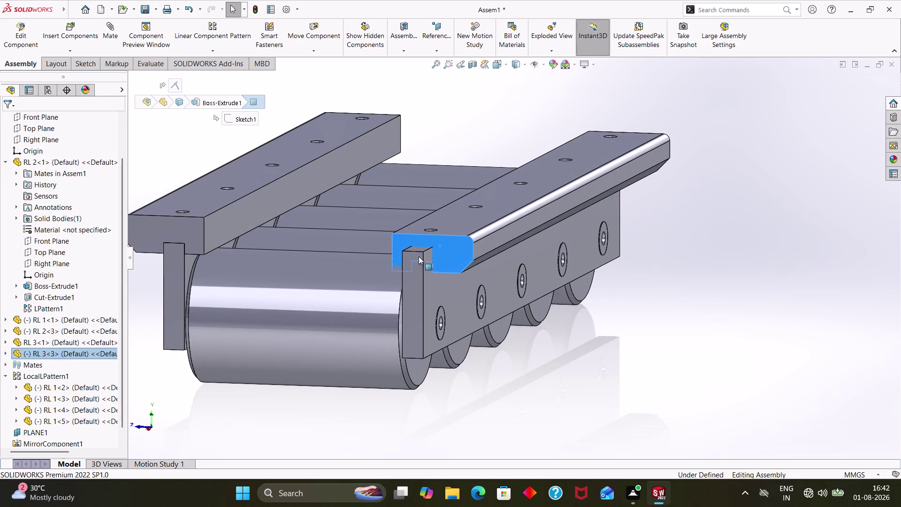
click(418, 256)
click(108, 37)
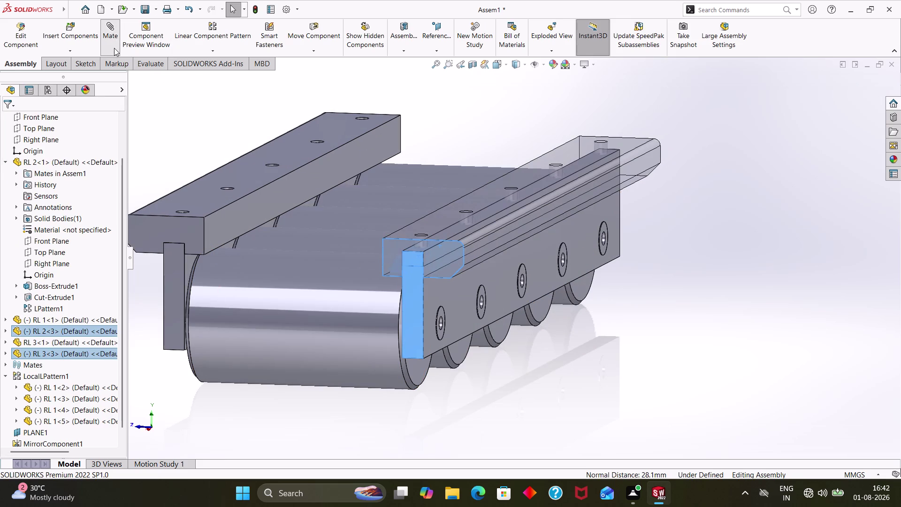
click(12, 118)
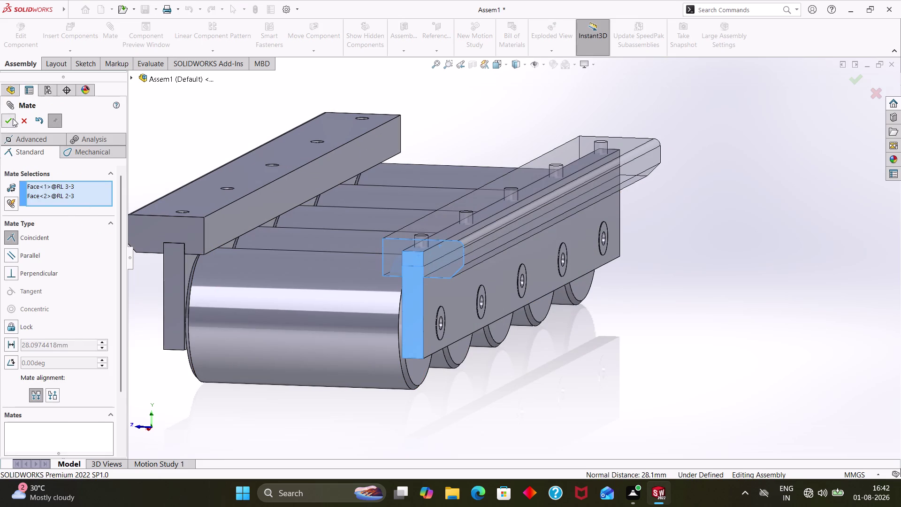
click(21, 120)
drag(446, 257, 453, 222)
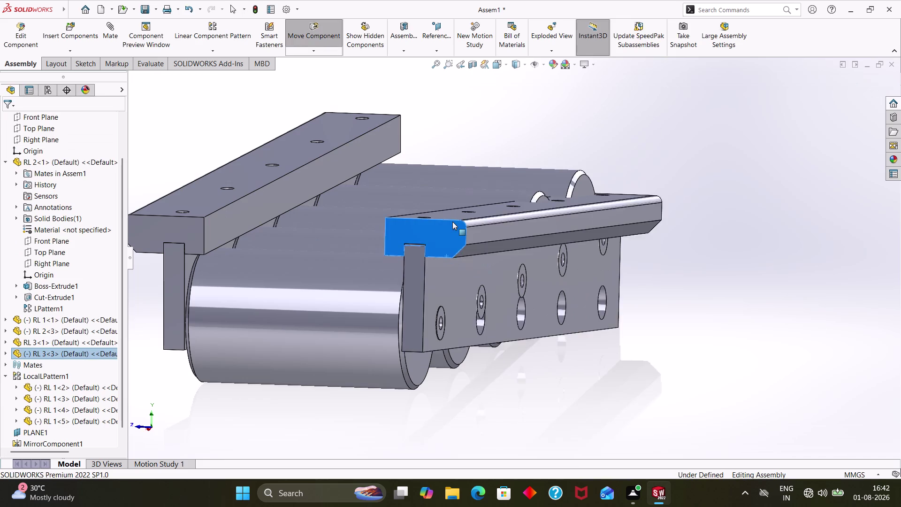
drag(452, 221, 449, 222)
scroll(down, 3)
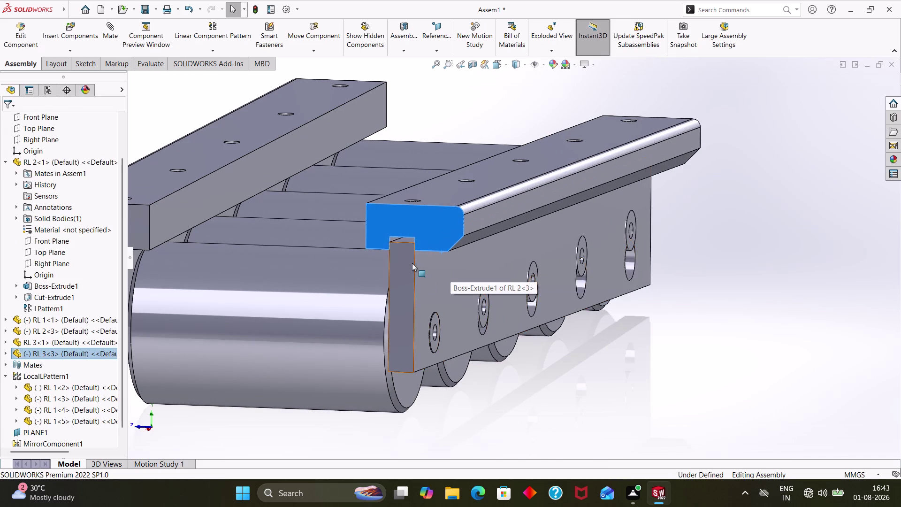
Mate the rail's underside coincident with the side plate's top face.
middle_drag(584, 369, 590, 343)
click(686, 277)
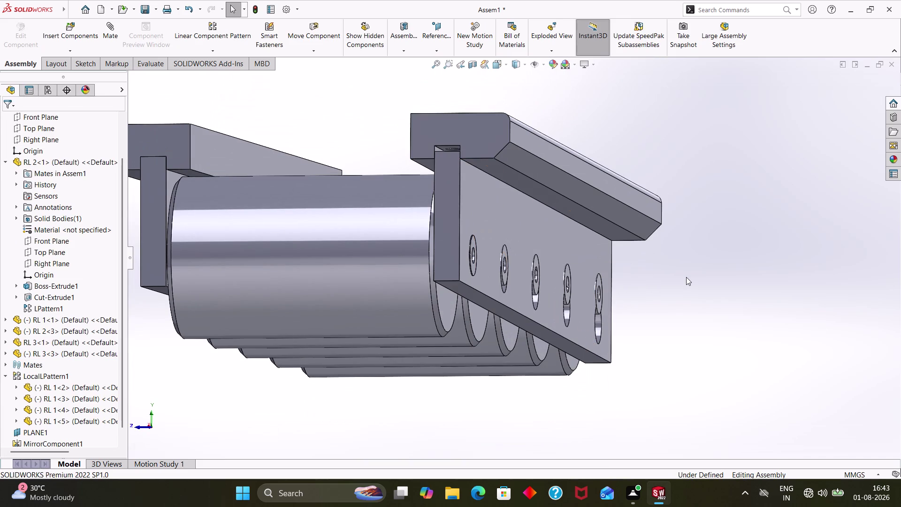
click(441, 148)
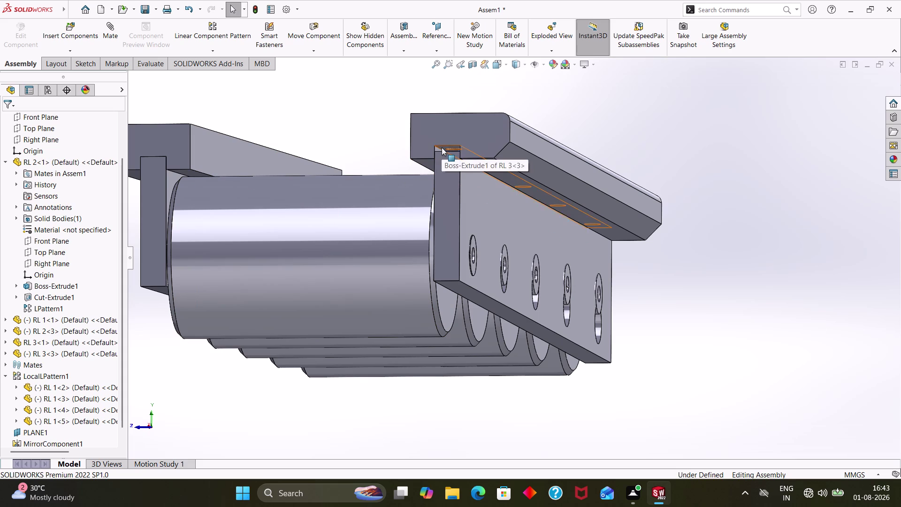
middle_drag(639, 140, 638, 174)
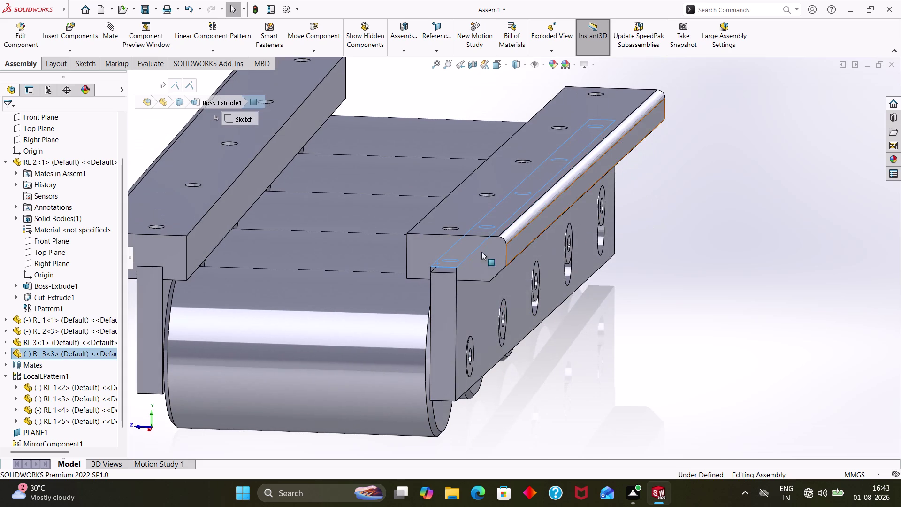
click(447, 271)
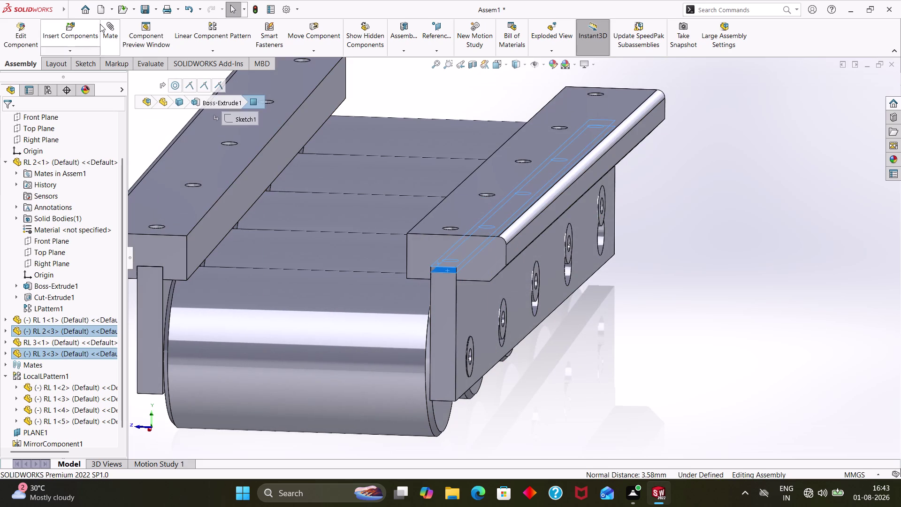
click(108, 28)
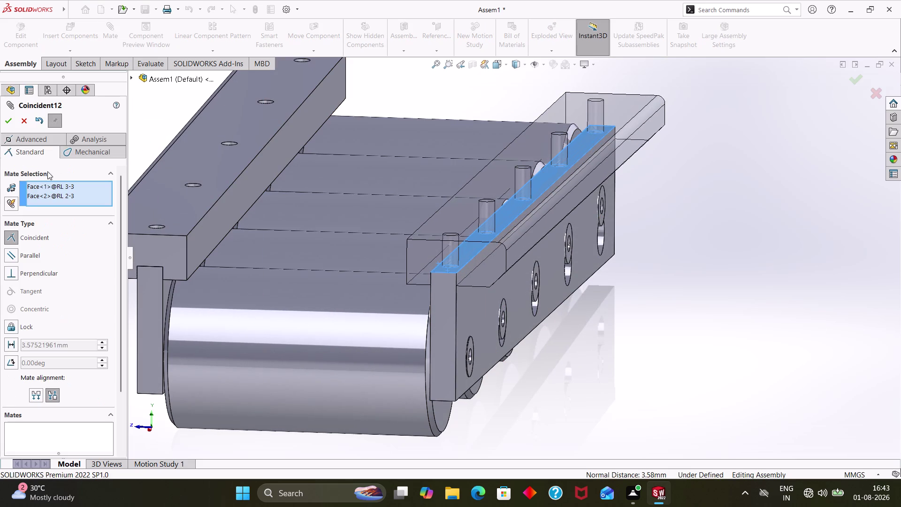
click(2, 116)
click(22, 121)
middle_drag(685, 258, 680, 258)
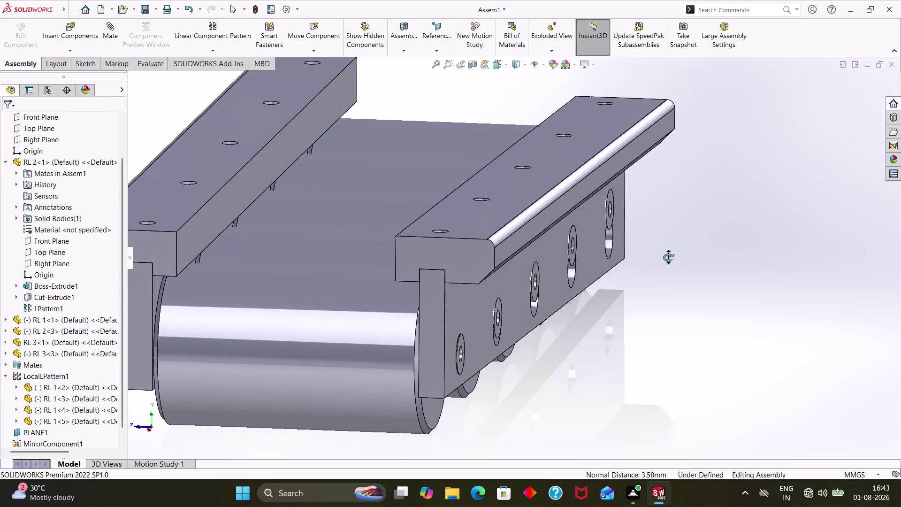
Select the side plate hole and tilt the side plate away from the rollers.
middle_drag(681, 258, 533, 261)
scroll(up, 3)
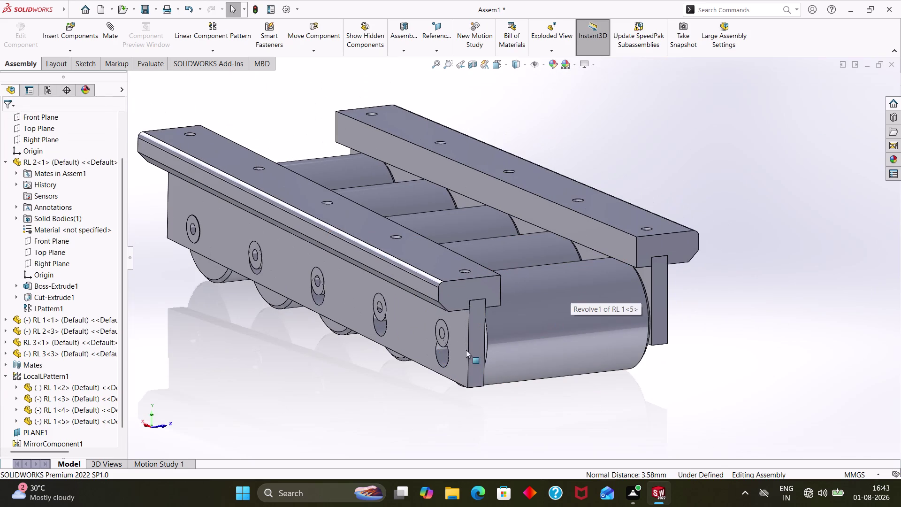
click(443, 352)
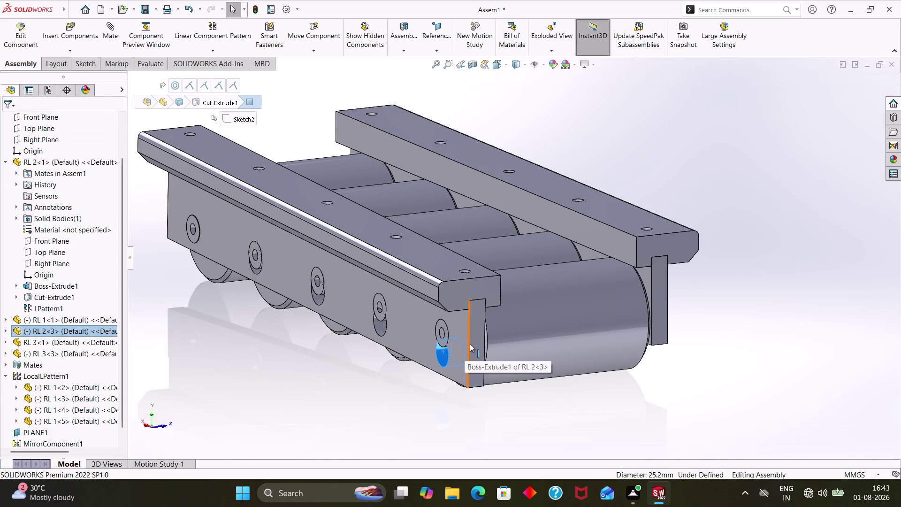
click(470, 342)
drag(471, 343, 479, 217)
click(462, 398)
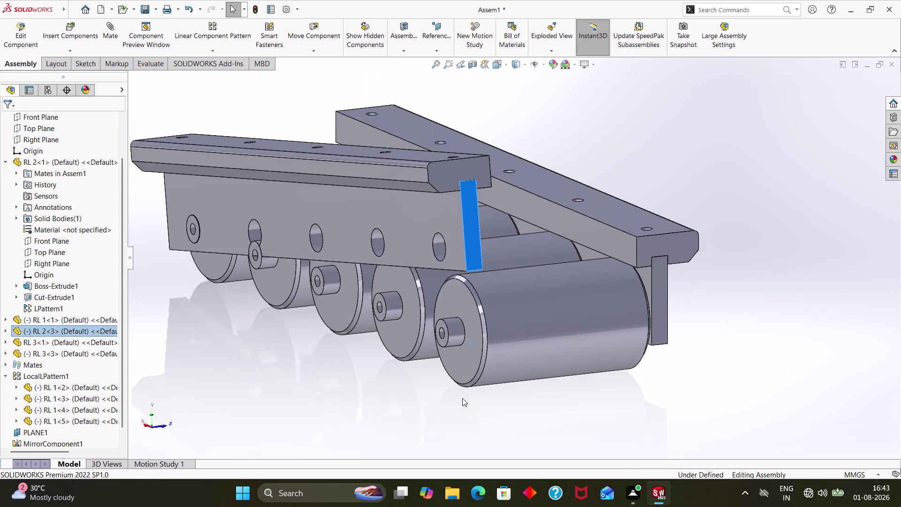
key(Escape)
key(Escape)
Make the RL 2<3> side plate hole concentric with the roller axle.
click(254, 226)
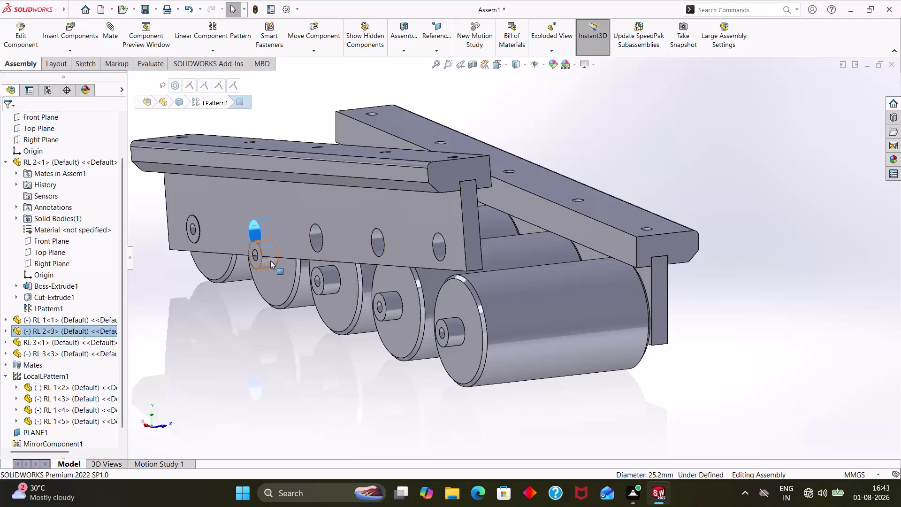
click(271, 259)
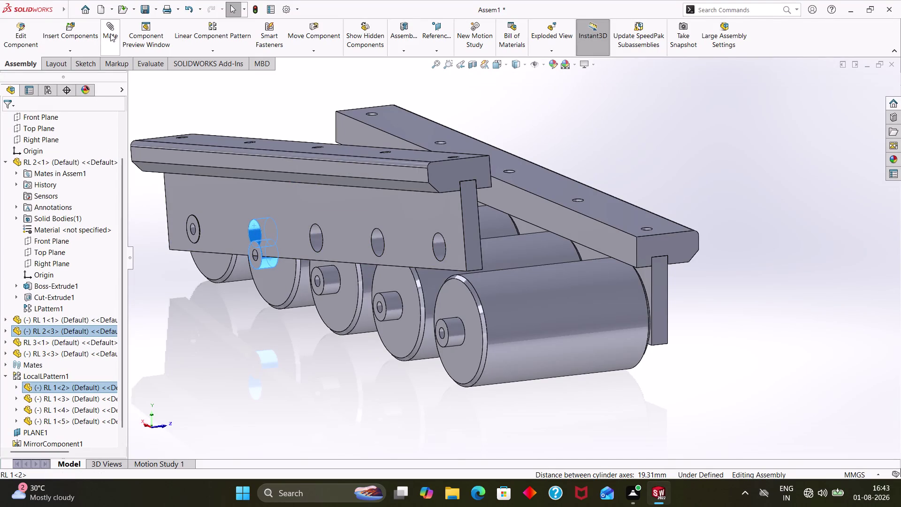
click(111, 33)
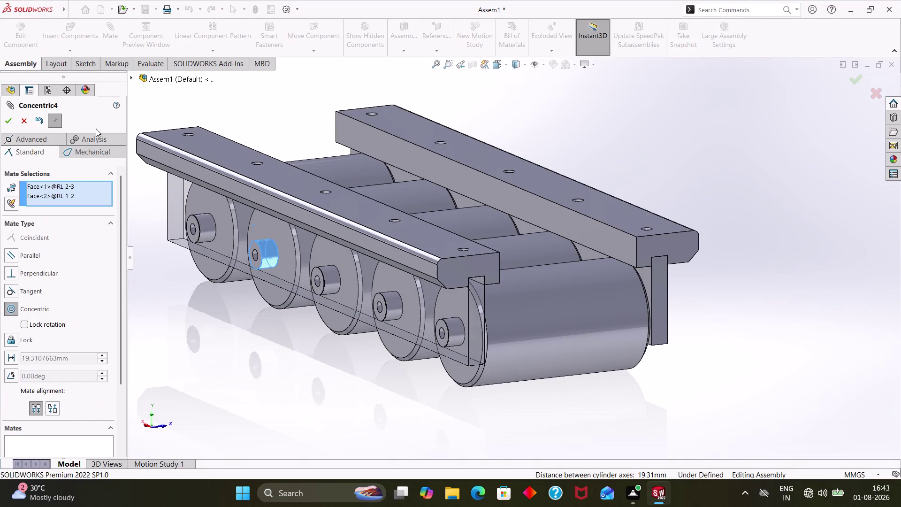
click(9, 123)
click(20, 126)
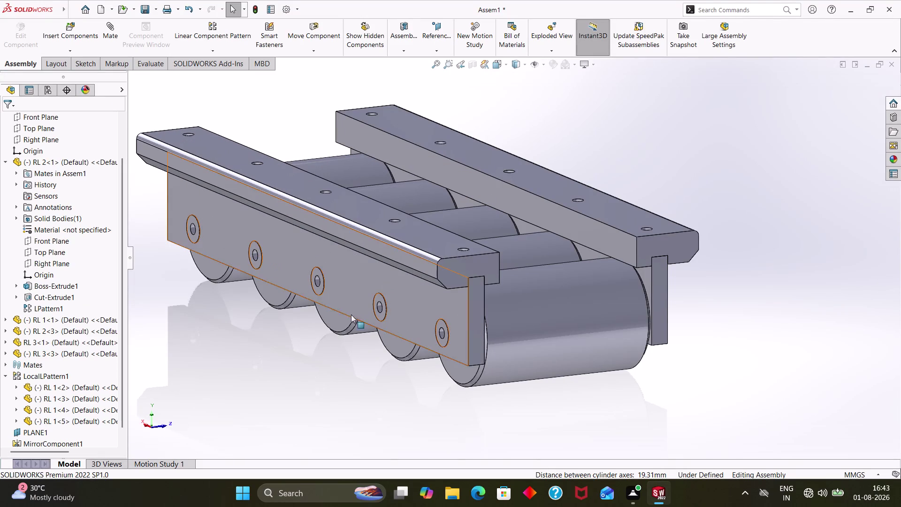
drag(441, 314, 447, 280)
click(696, 381)
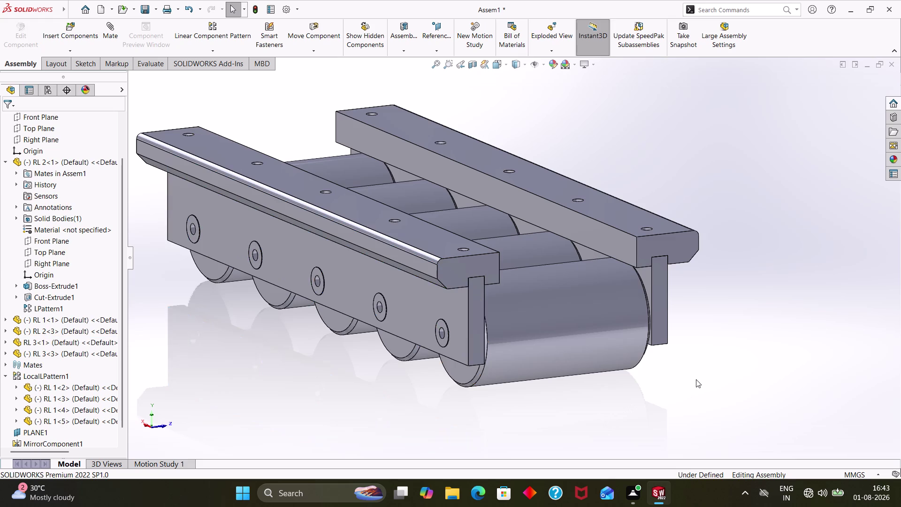
Orbit to a full assembly overview and begin inserting another component.
scroll(up, 3)
middle_drag(727, 321, 884, 337)
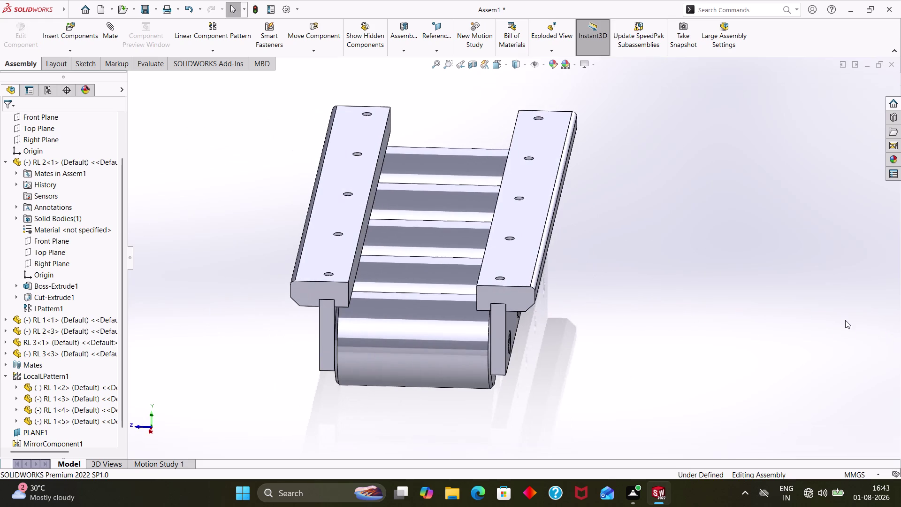
middle_drag(709, 358, 733, 343)
scroll(up, 3)
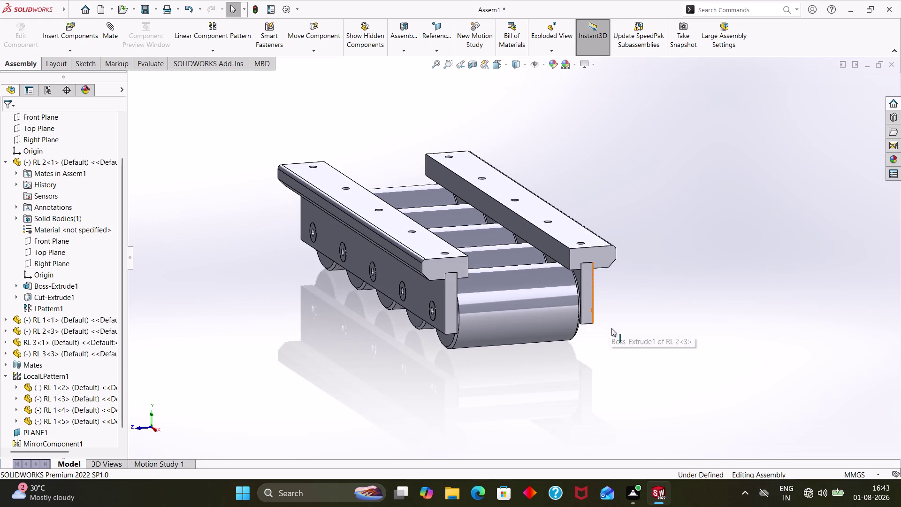
middle_drag(622, 368, 634, 371)
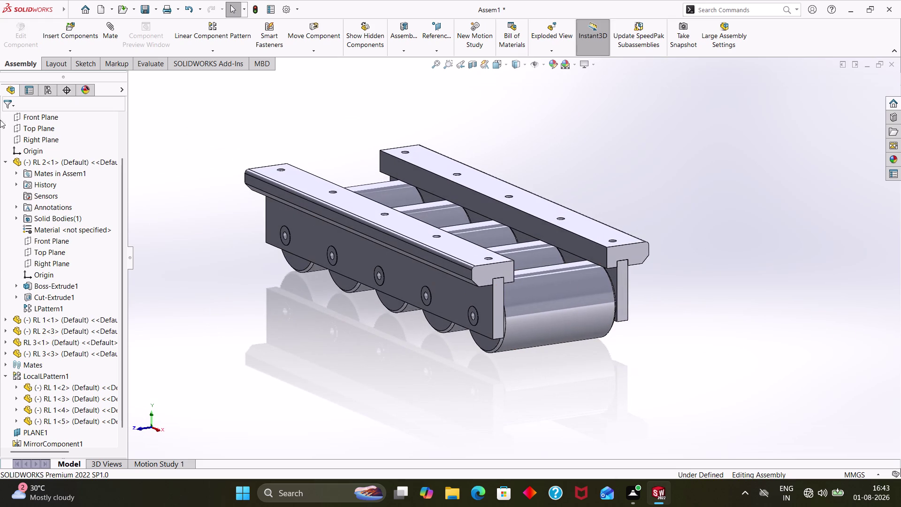
click(63, 38)
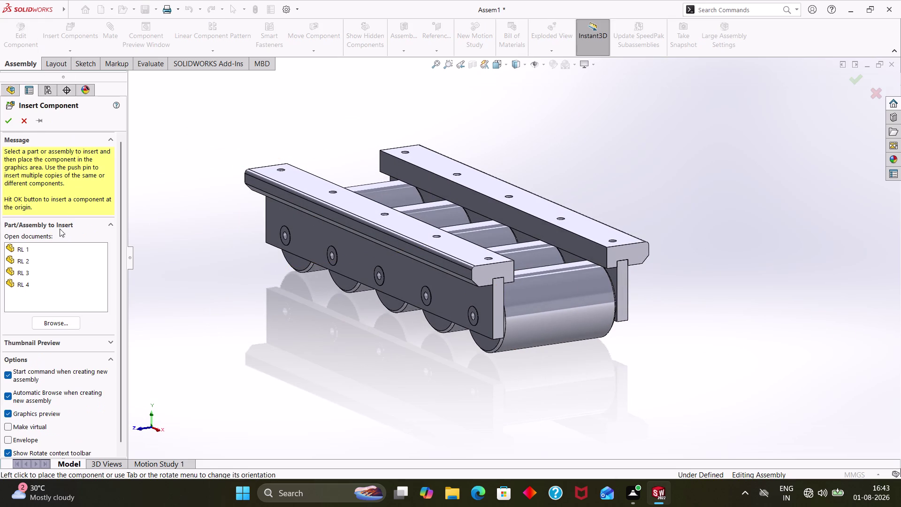
Insert the RL 4 plate, rotate it, and place RL 4<1> above the rails.
click(15, 282)
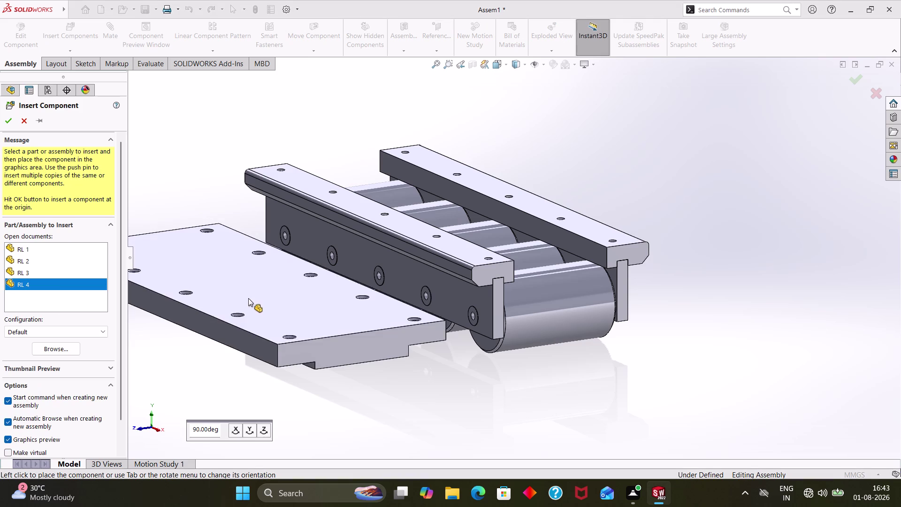
click(581, 153)
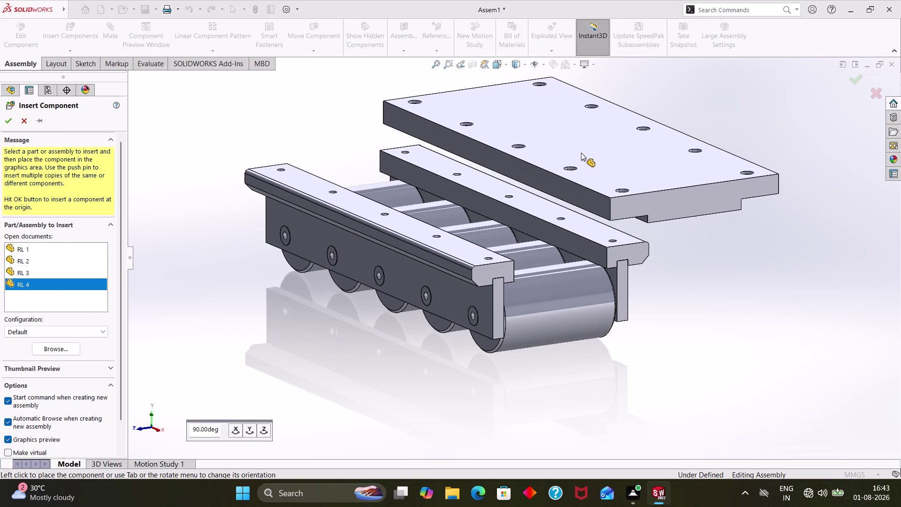
key(Escape)
key(Escape)
key(Escape)
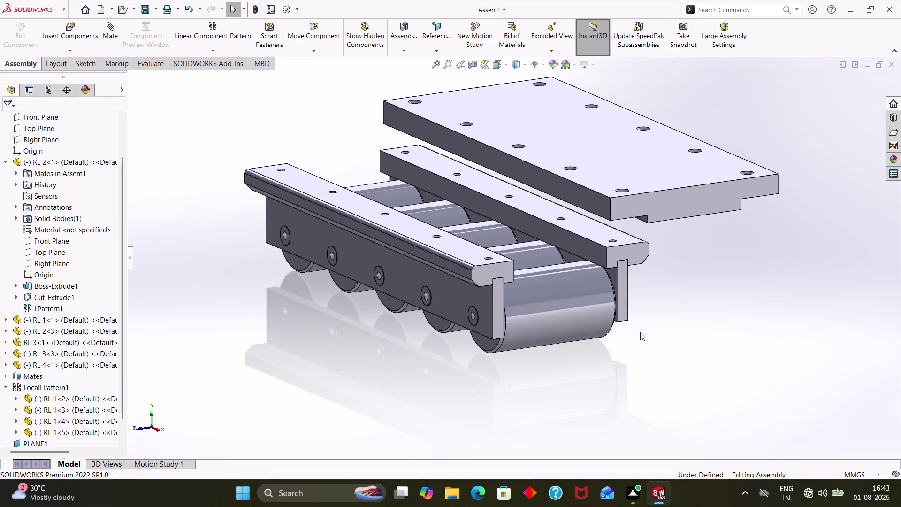
Mate the RL 4 plate's underside coincident with the rail's top face.
middle_drag(698, 283, 673, 214)
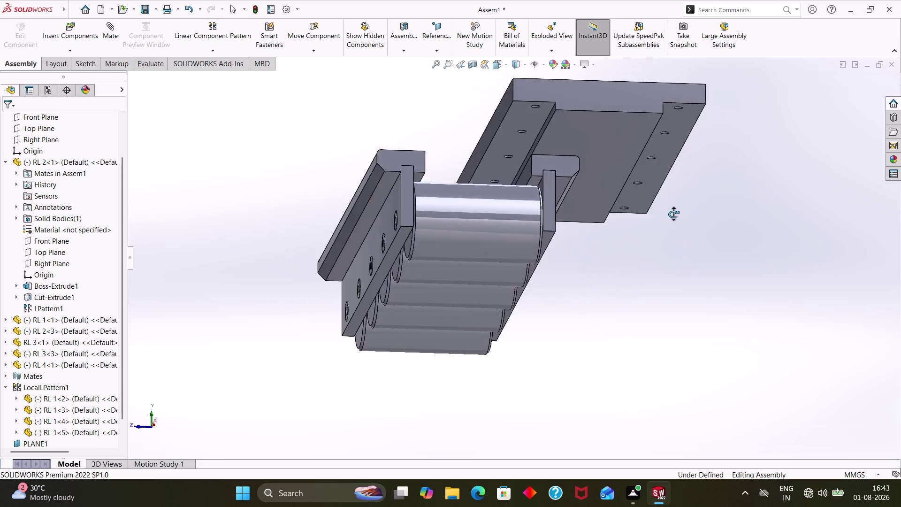
middle_drag(674, 214, 676, 224)
click(521, 136)
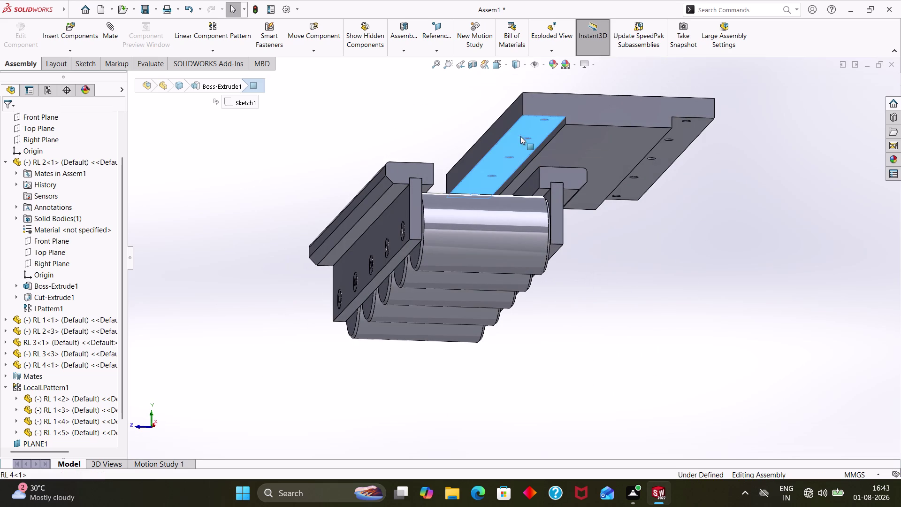
middle_drag(626, 239, 629, 318)
click(384, 232)
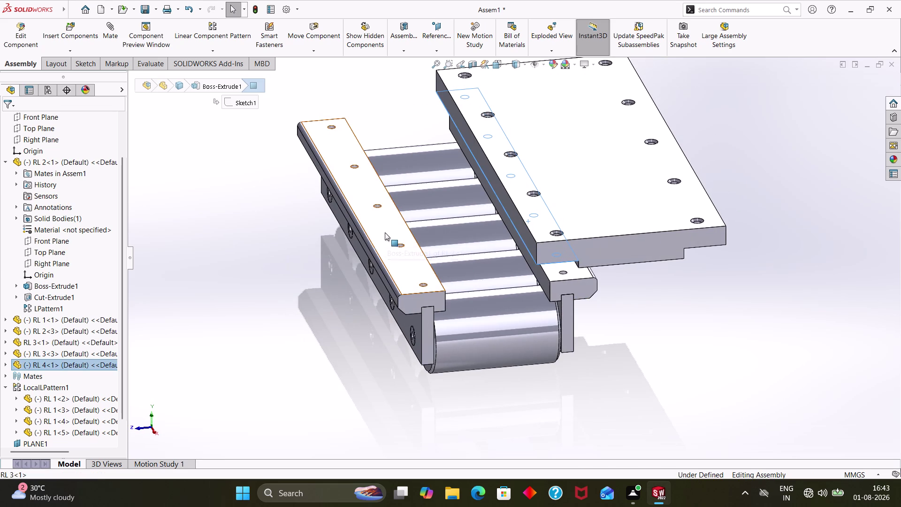
click(115, 23)
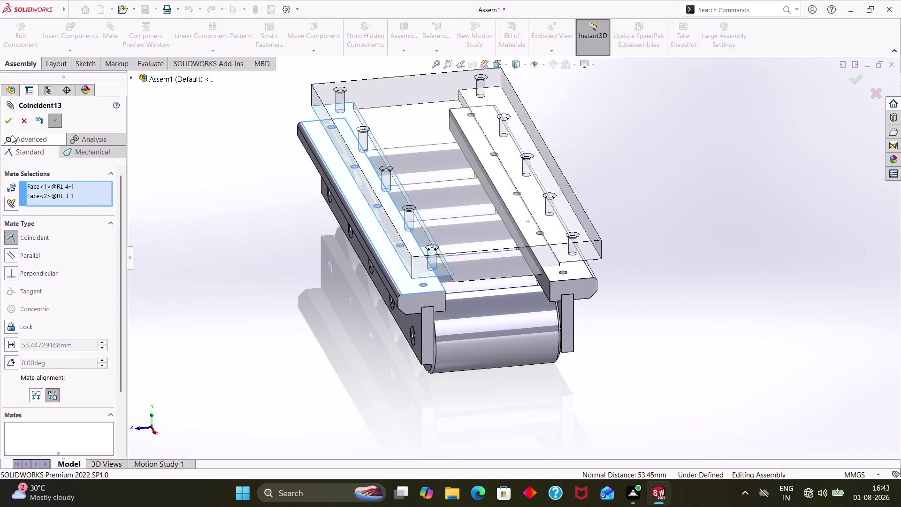
click(10, 120)
click(26, 121)
Select the top plate's side face and the matching rail side face.
middle_drag(478, 371, 478, 352)
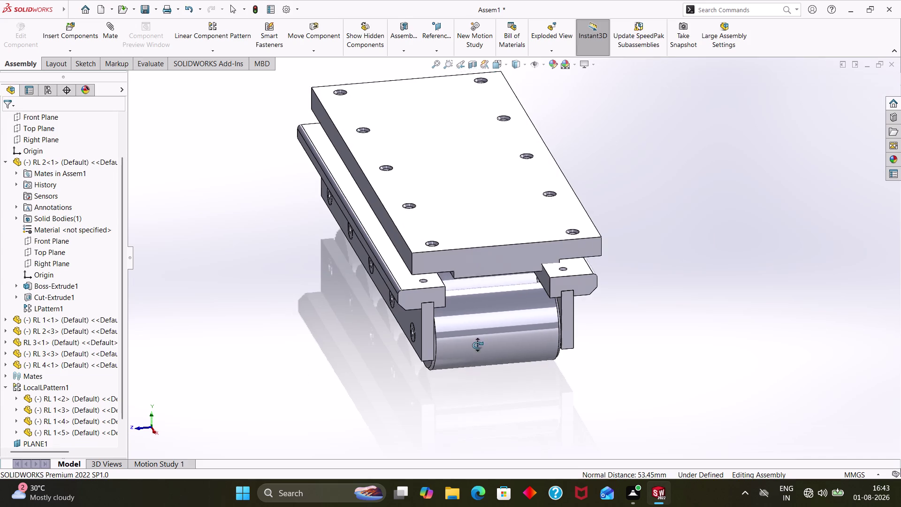
middle_drag(477, 352, 414, 281)
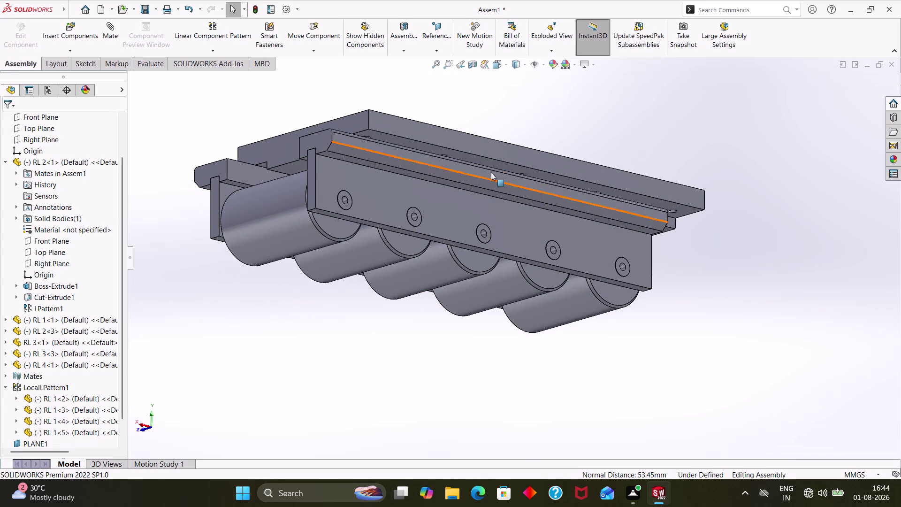
click(492, 166)
middle_drag(531, 337, 547, 413)
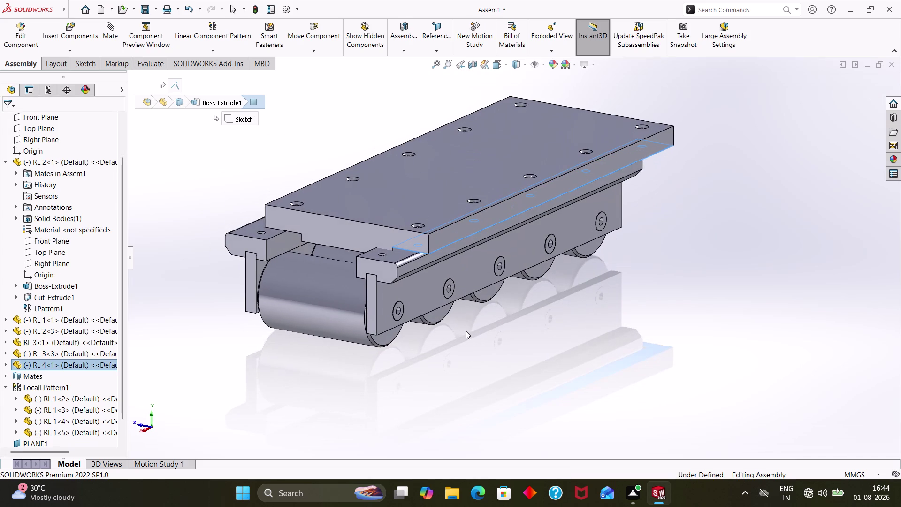
click(405, 251)
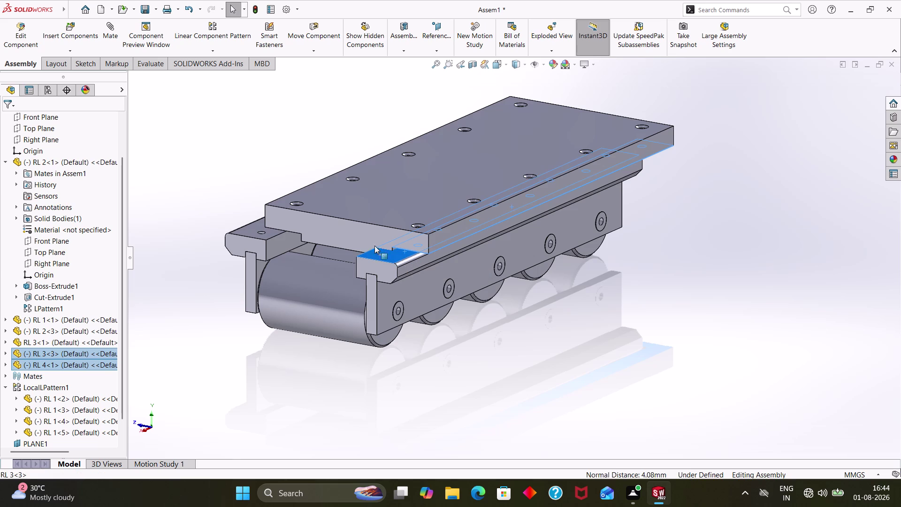
click(113, 37)
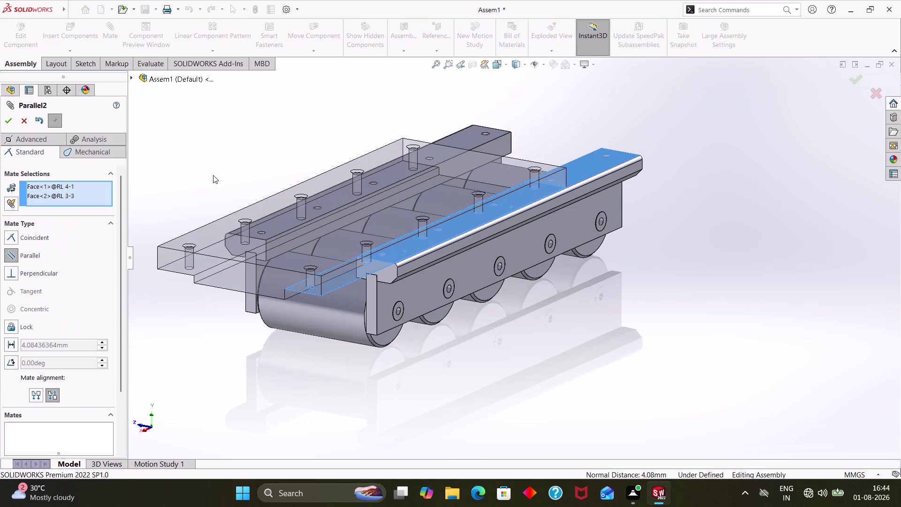
middle_drag(366, 400, 412, 376)
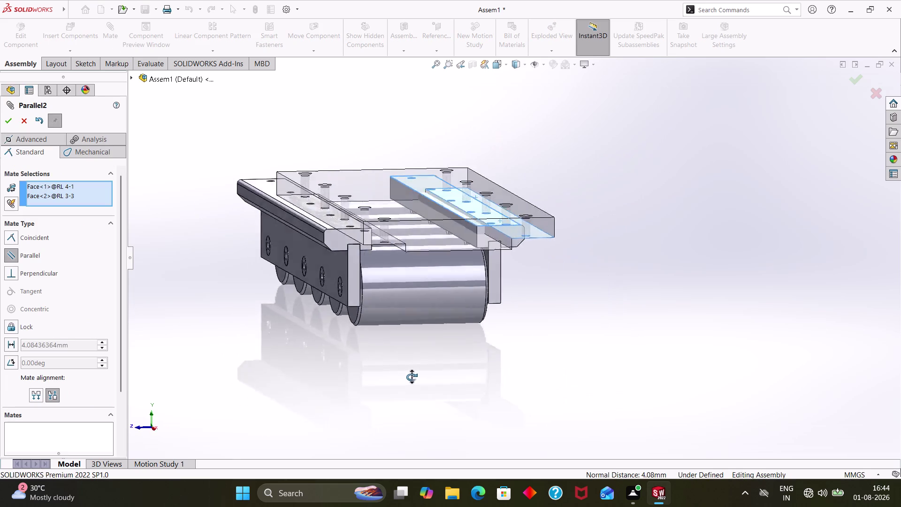
middle_drag(413, 376, 403, 355)
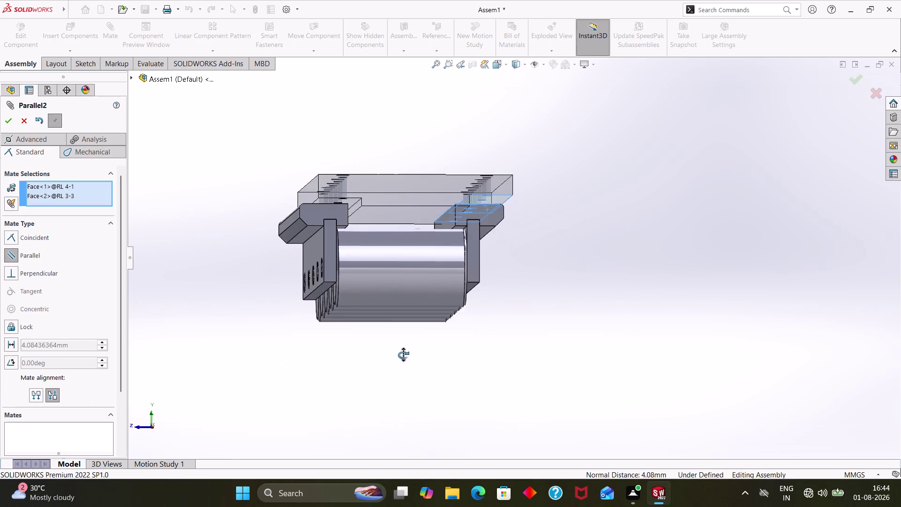
middle_drag(403, 355, 410, 370)
click(455, 372)
key(Escape)
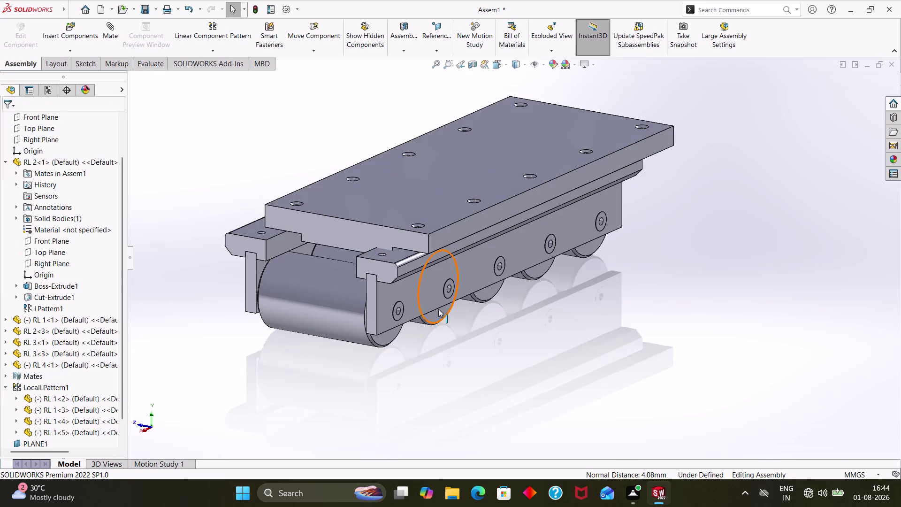
Switch to a side view and pull the RL 4 top plate up off the frame.
key(Escape)
middle_drag(459, 369, 520, 329)
scroll(down, 3)
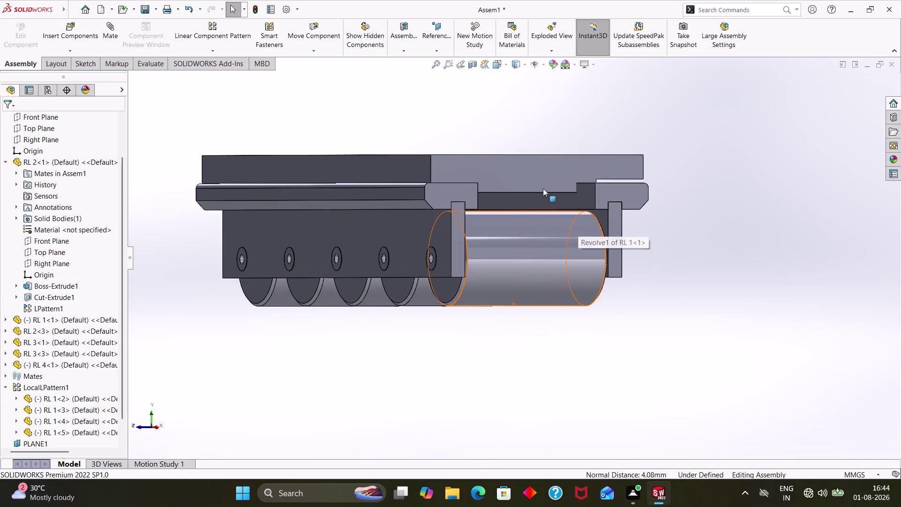
click(543, 186)
drag(539, 180, 768, 161)
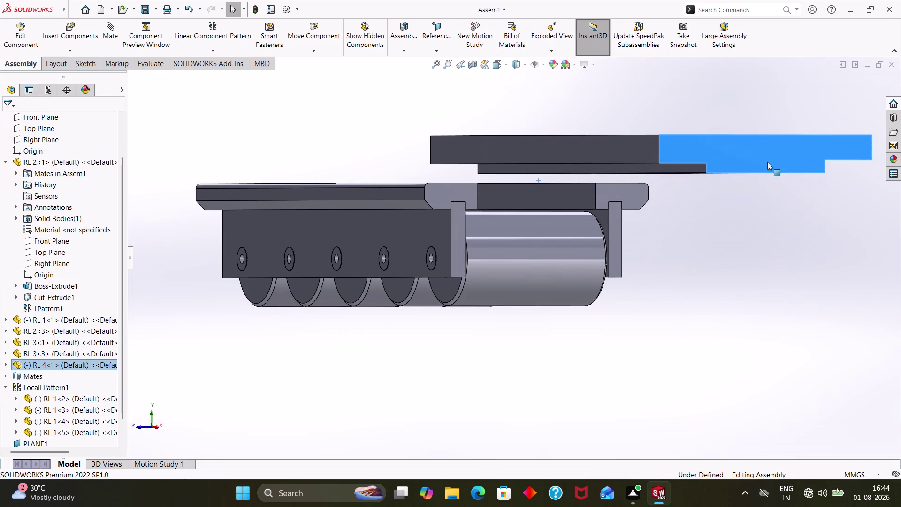
click(776, 273)
Move the top plate above the roller frame and further across.
scroll(up, 3)
middle_drag(770, 262, 767, 258)
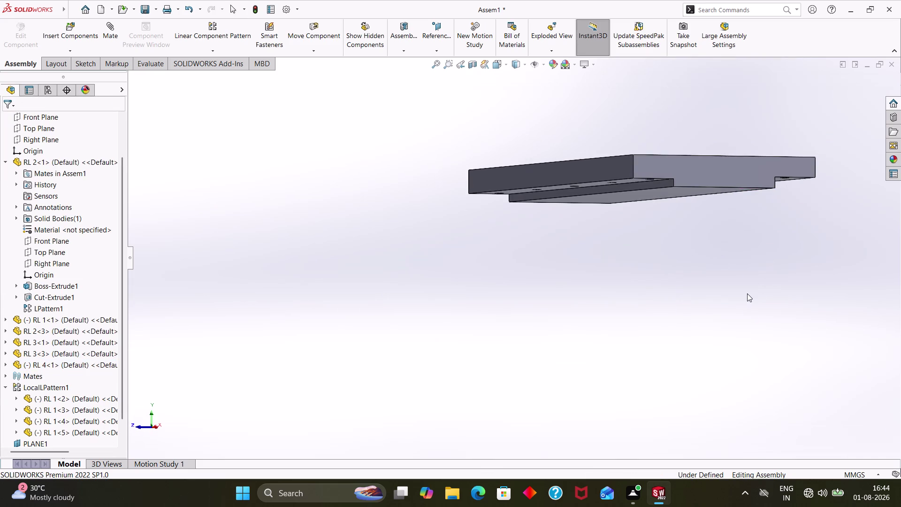
scroll(up, 3)
scroll(up, 3)
middle_drag(771, 321, 631, 257)
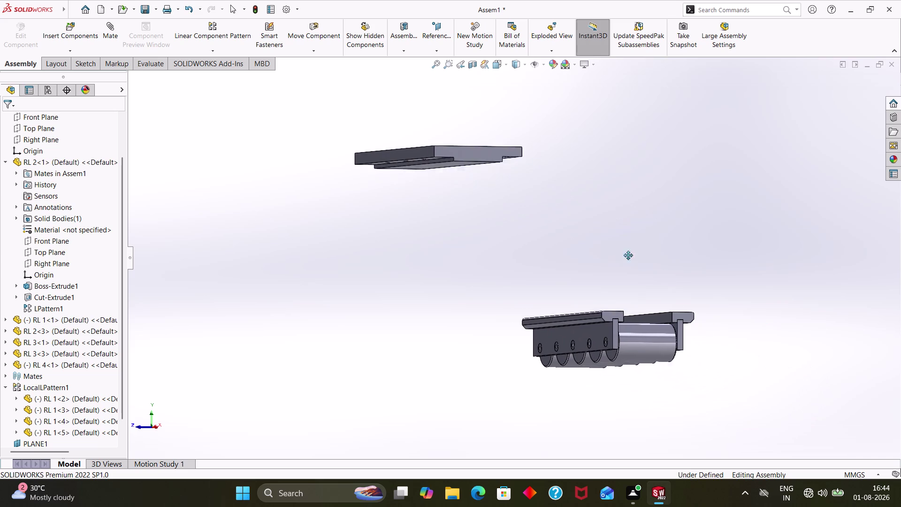
middle_drag(631, 256, 590, 237)
drag(396, 122, 534, 182)
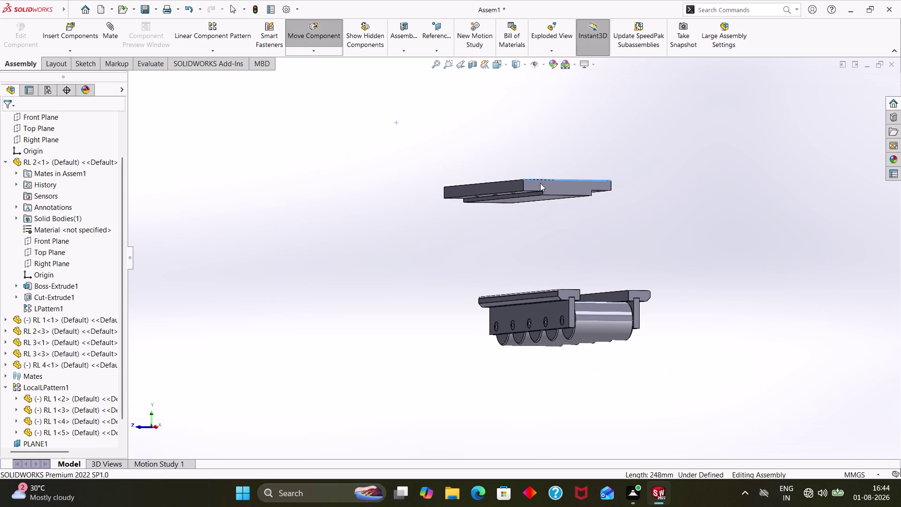
drag(533, 182, 641, 203)
click(705, 297)
Rotate the top plate to a new orientation and reposition it above the frame.
middle_drag(585, 247, 585, 248)
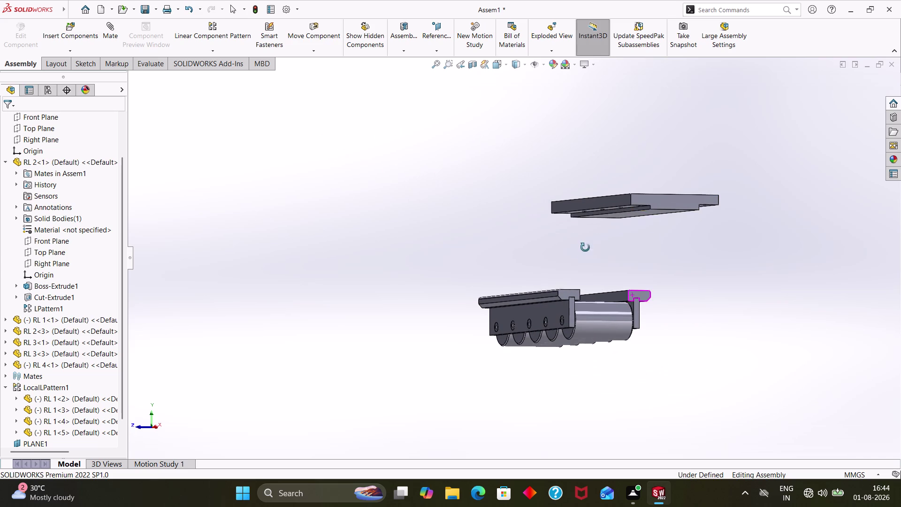
middle_drag(585, 248, 596, 251)
scroll(up, 3)
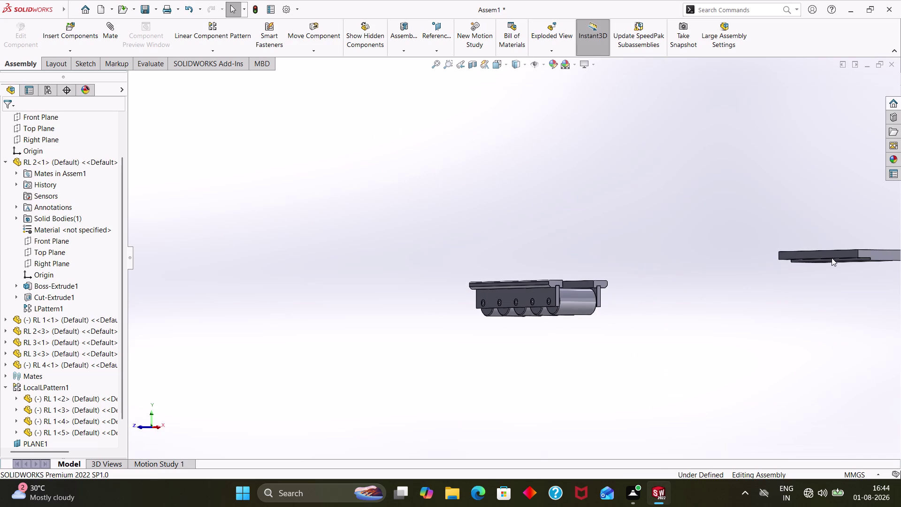
drag(832, 256, 555, 243)
middle_click(645, 211)
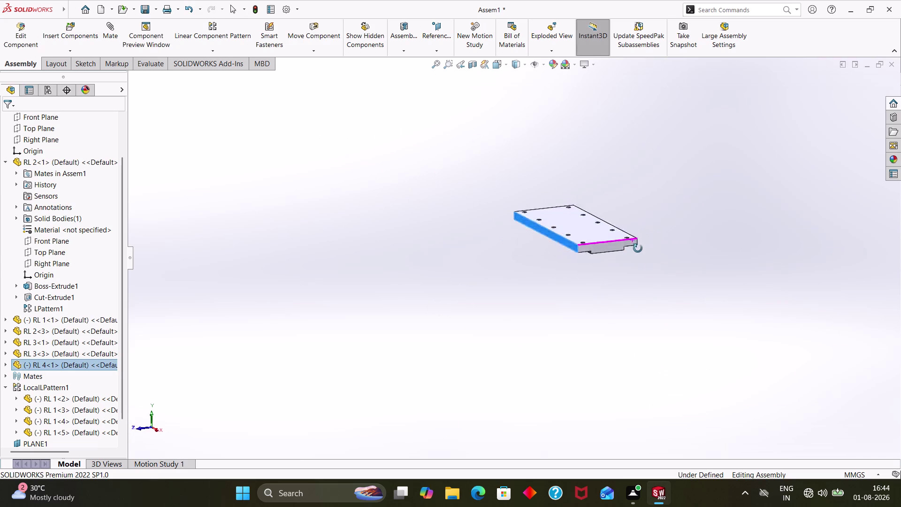
drag(607, 245, 616, 239)
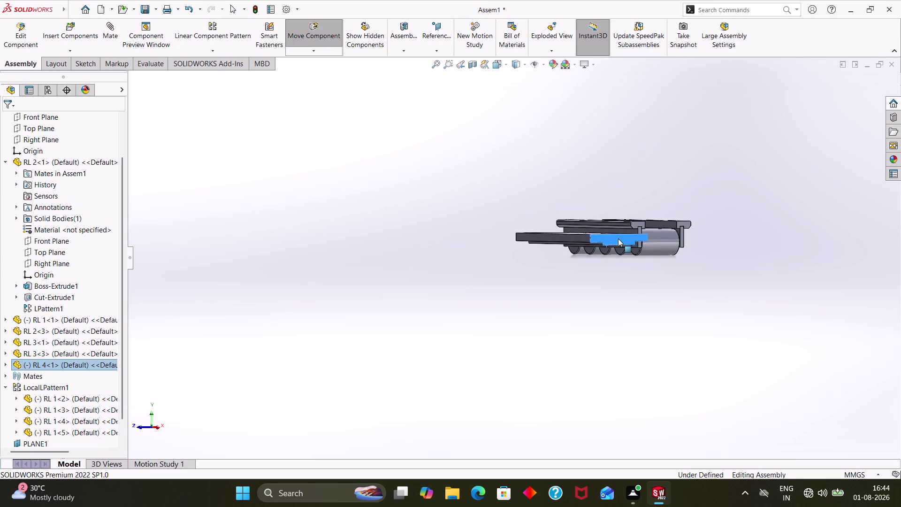
drag(616, 239, 622, 234)
scroll(up, 3)
scroll(down, 3)
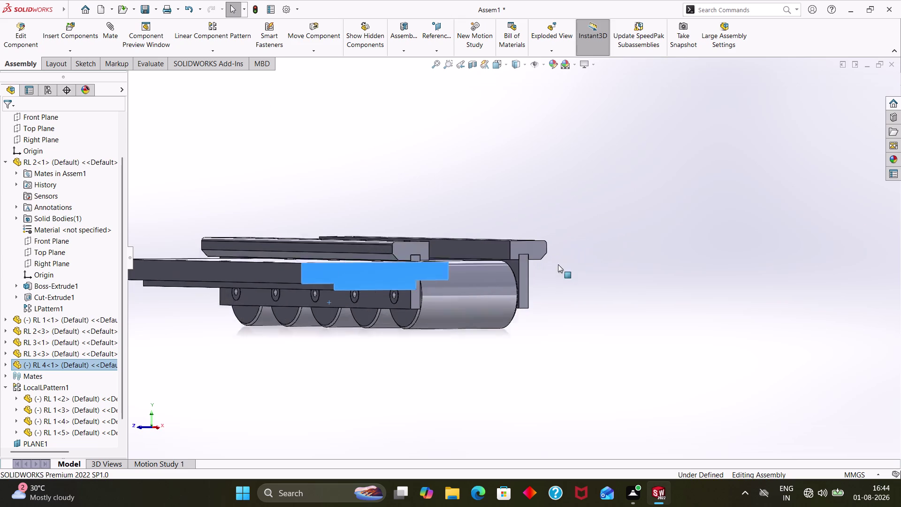
scroll(down, 3)
drag(289, 279, 514, 154)
click(581, 217)
Select a narrow face on the underside of the RL 4 plate.
middle_drag(586, 206, 586, 205)
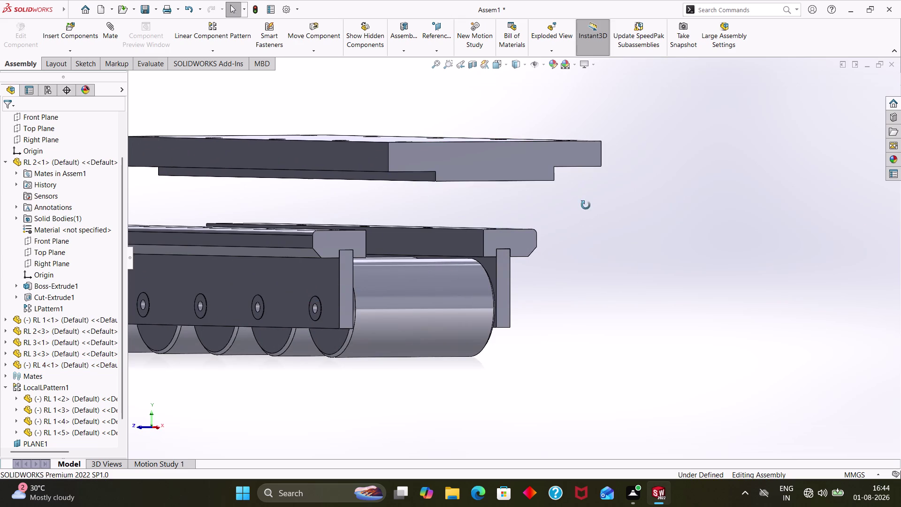
middle_drag(585, 205, 599, 181)
scroll(up, 3)
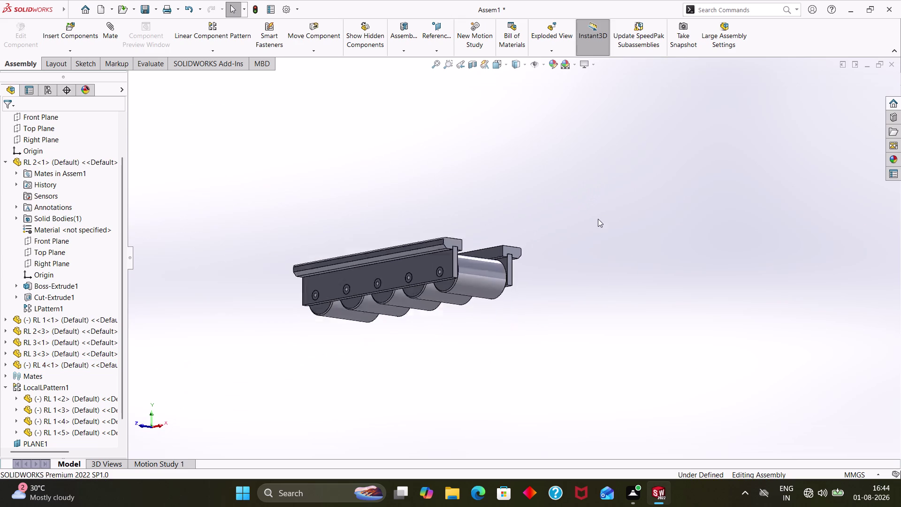
scroll(up, 3)
middle_drag(372, 409, 383, 397)
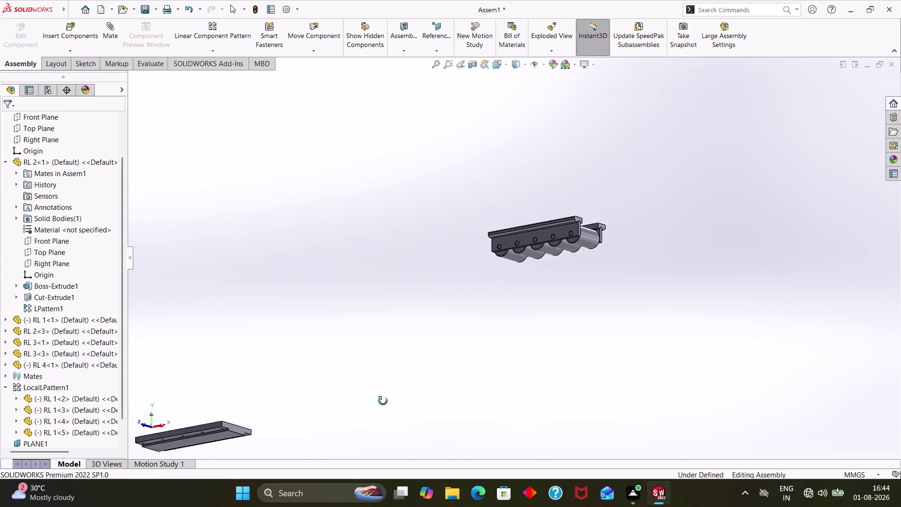
middle_drag(383, 397, 383, 408)
middle_drag(284, 336, 395, 269)
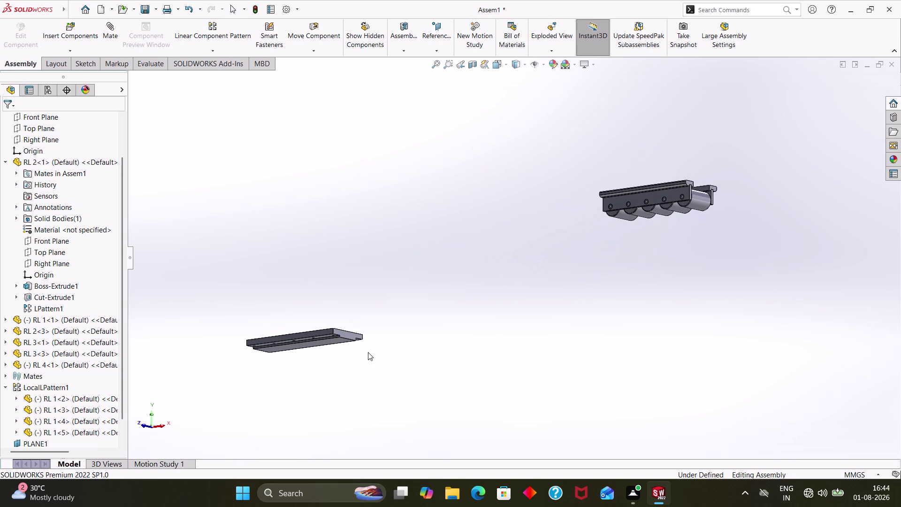
middle_drag(316, 357, 323, 327)
scroll(down, 3)
scroll(down, 3)
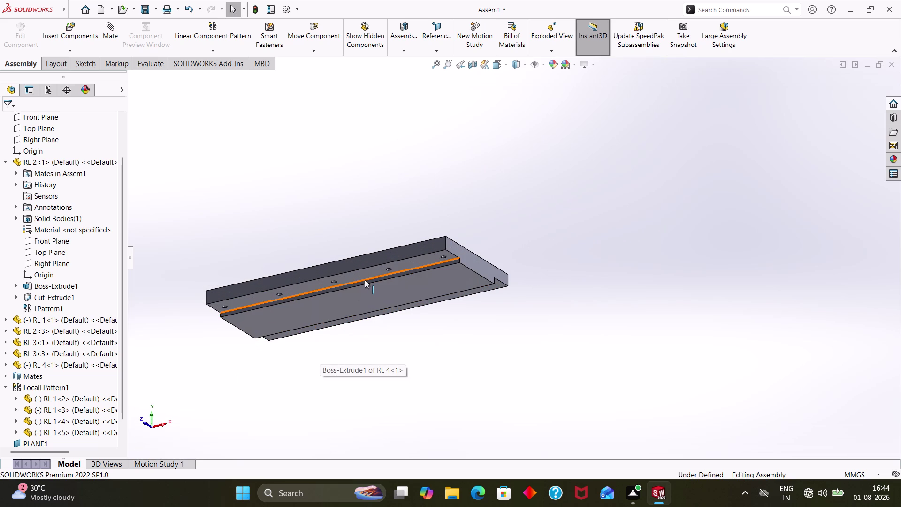
scroll(down, 3)
click(370, 295)
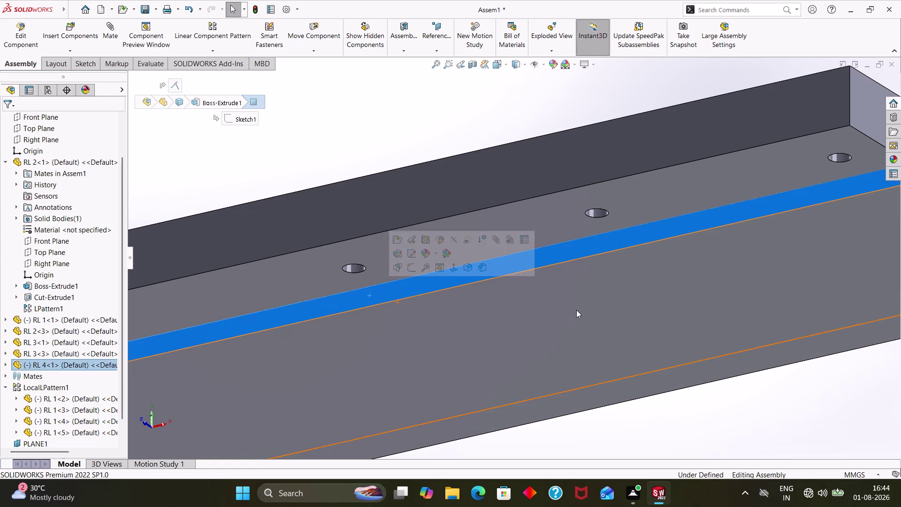
Add the matching RL 3 side-rail face to the selection.
scroll(up, 3)
scroll(up, 3)
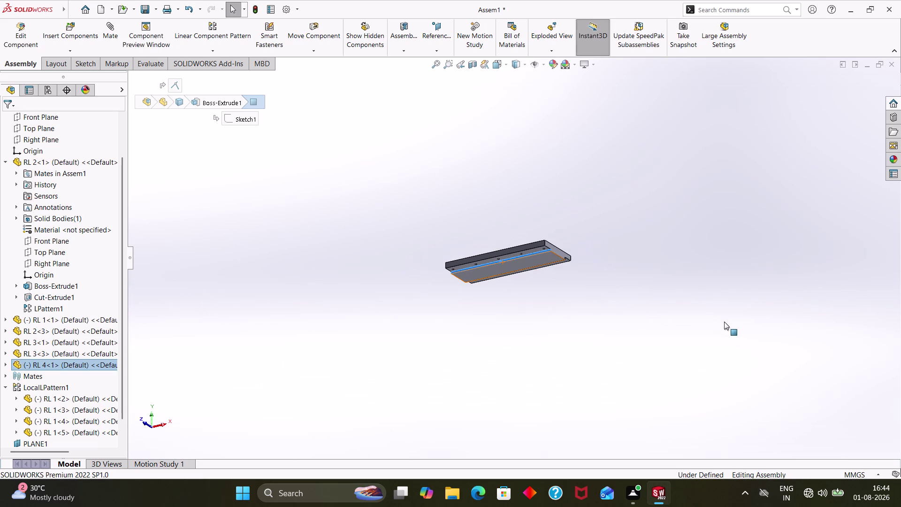
scroll(up, 3)
middle_drag(720, 236, 681, 296)
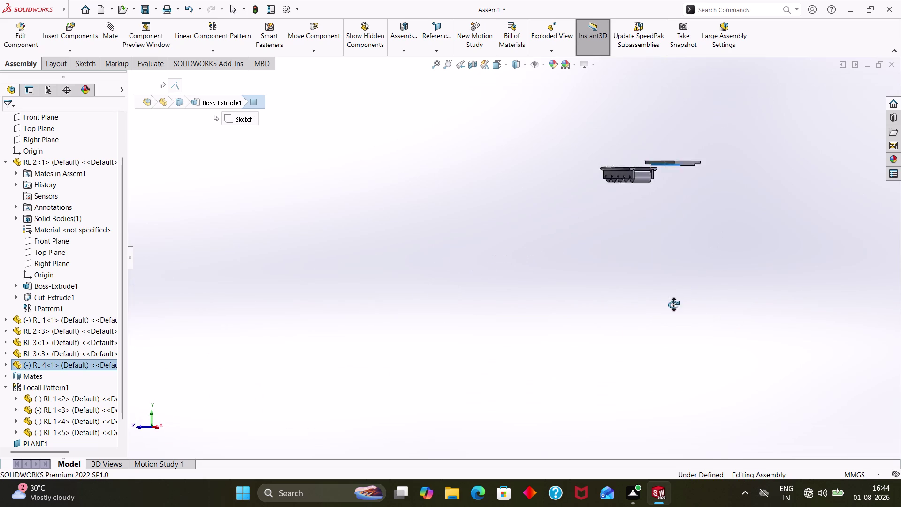
middle_drag(681, 296, 670, 310)
scroll(down, 3)
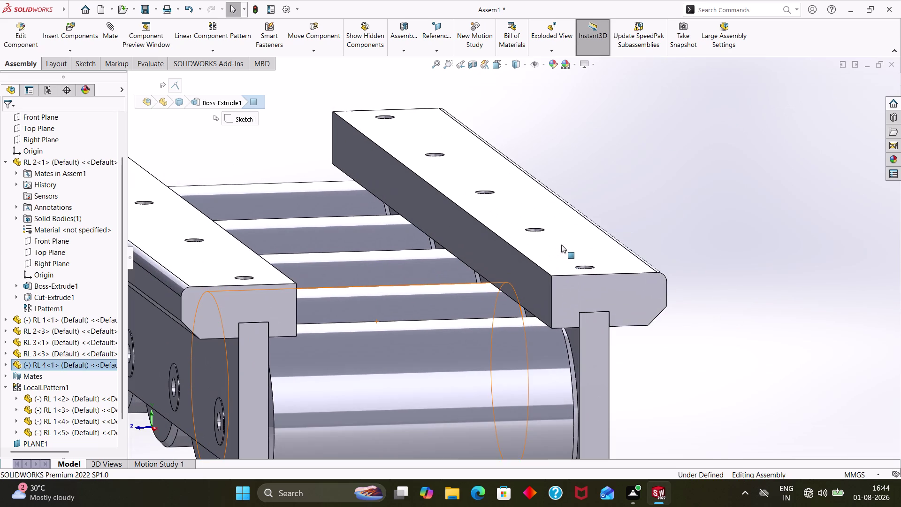
middle_drag(666, 225, 657, 226)
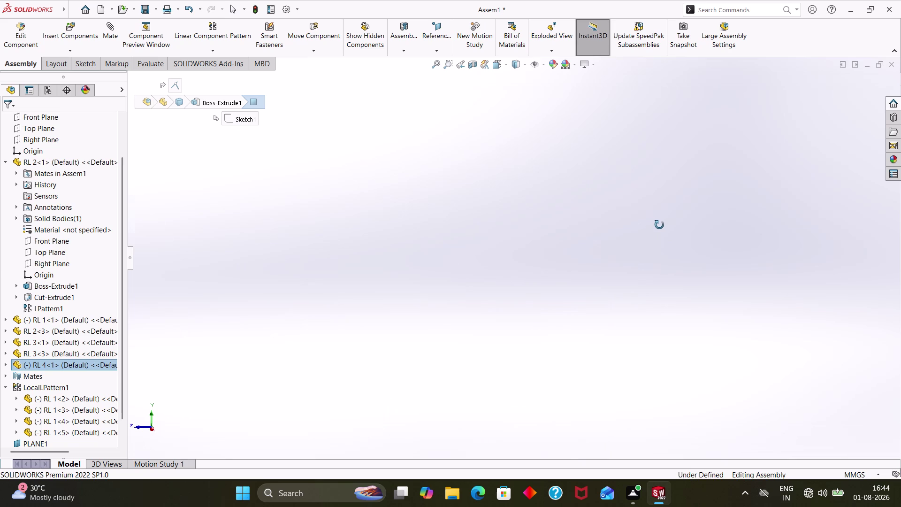
middle_drag(657, 226, 674, 222)
scroll(up, 3)
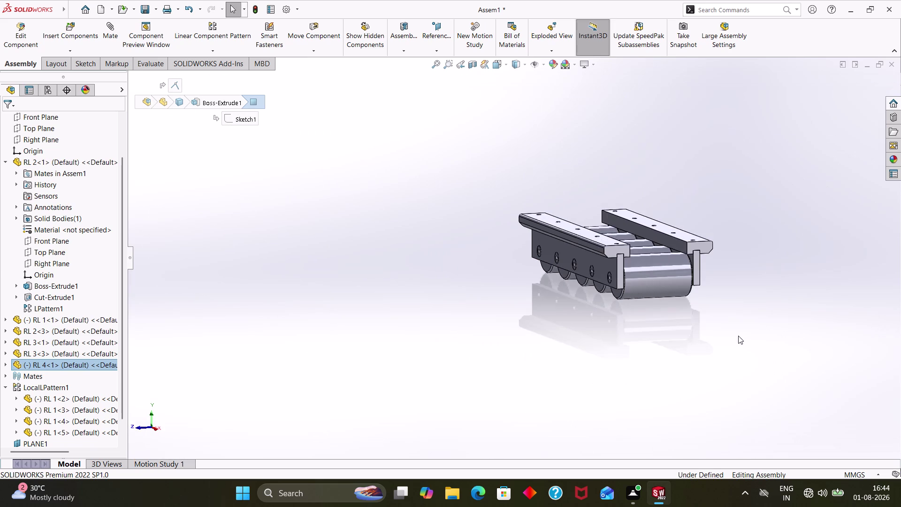
middle_drag(738, 334, 710, 340)
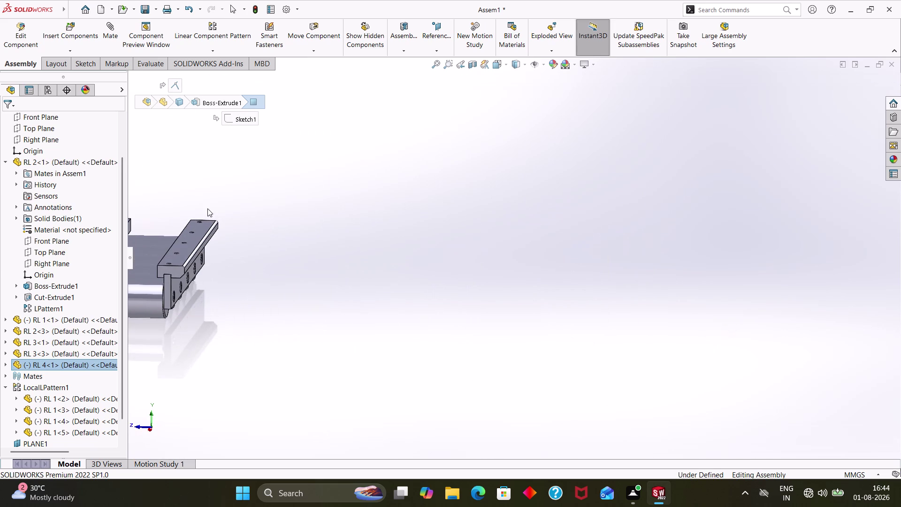
middle_drag(215, 202, 386, 202)
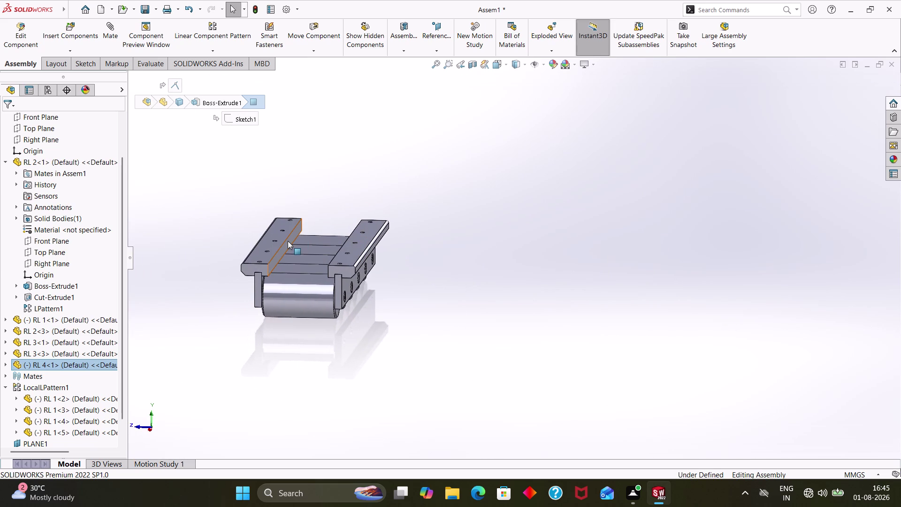
click(288, 241)
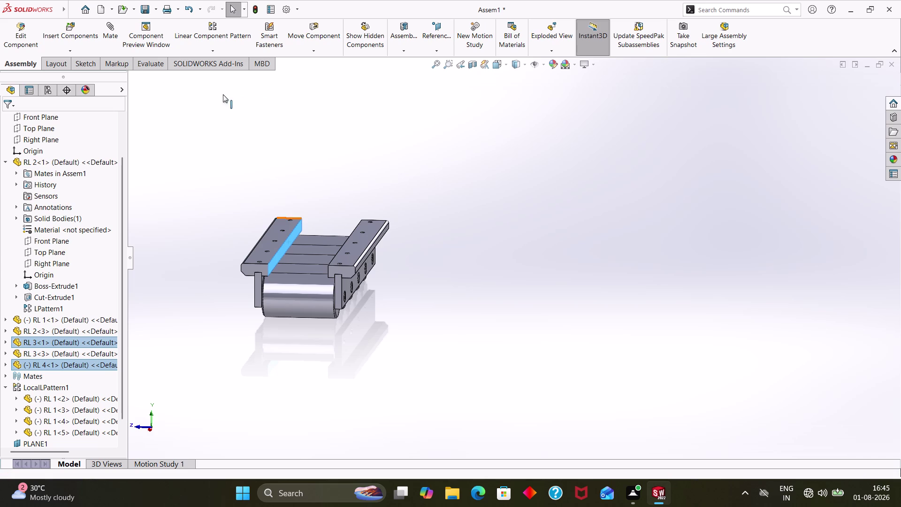
Apply a coincident mate between the RL 4 and RL 3 faces.
click(111, 29)
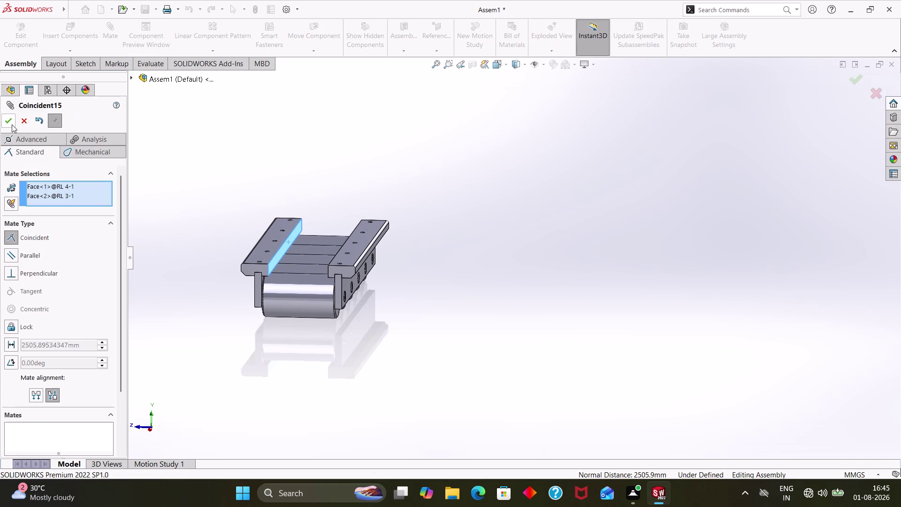
click(12, 124)
click(24, 122)
Slide the top plate down onto the frame and adjust its position.
scroll(up, 3)
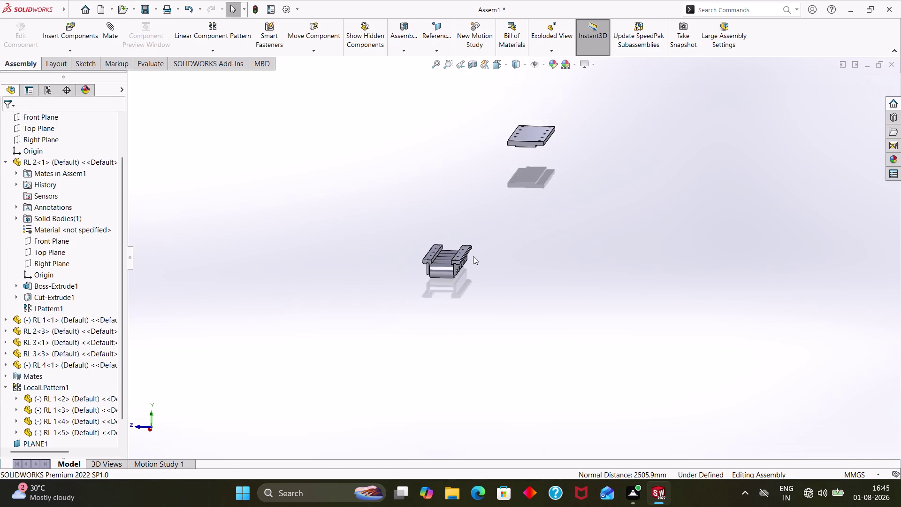
drag(529, 142, 446, 265)
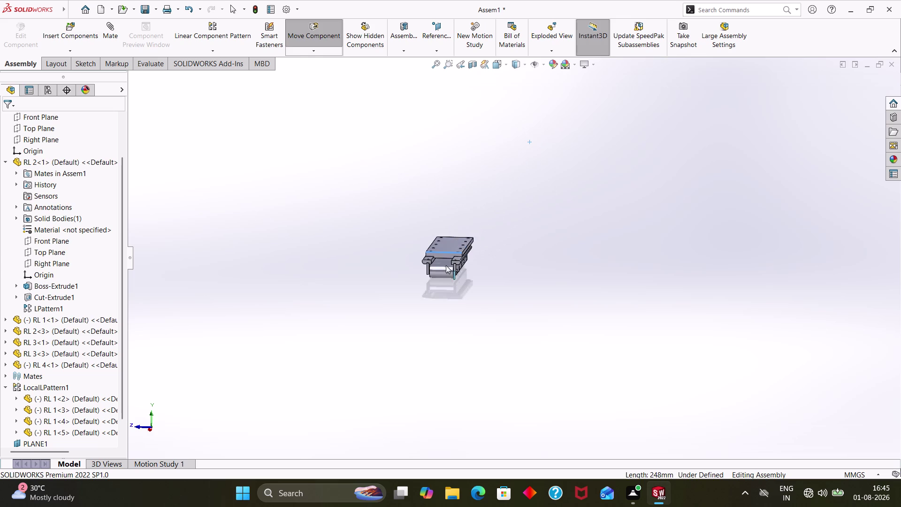
drag(446, 265, 446, 266)
scroll(down, 3)
scroll(up, 3)
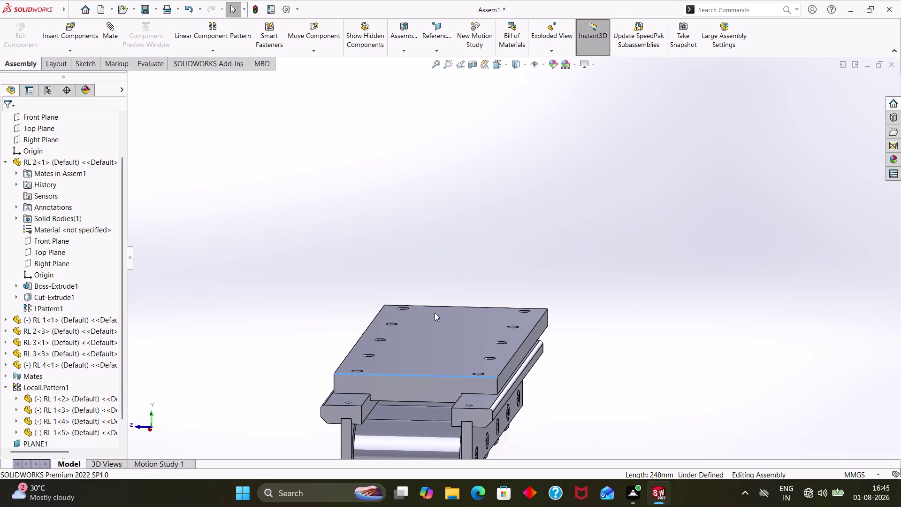
middle_drag(447, 329, 453, 280)
drag(452, 313, 460, 307)
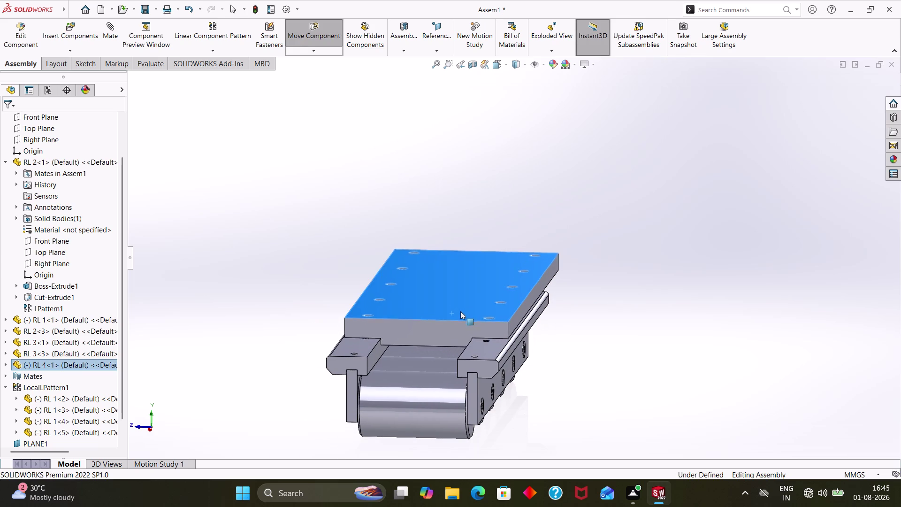
drag(461, 307, 453, 321)
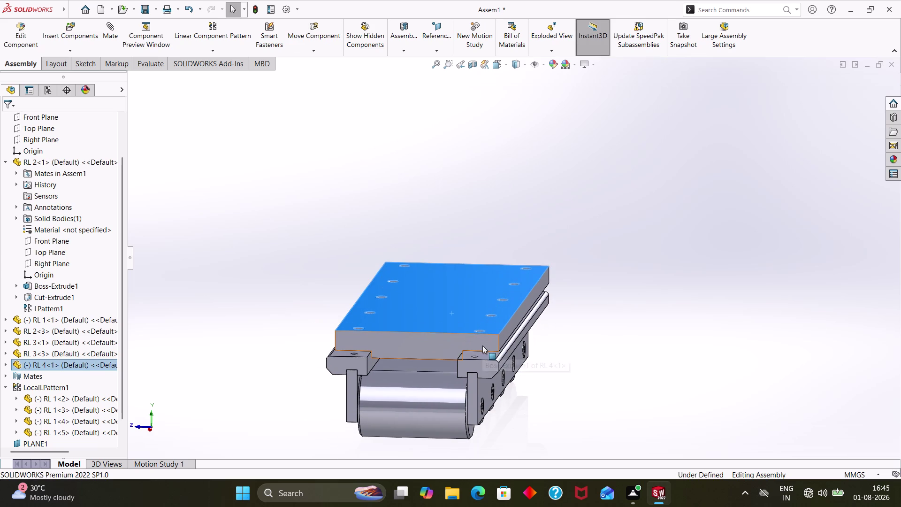
Mate the plate's front side face coincident with the frame's front face.
click(482, 345)
click(480, 366)
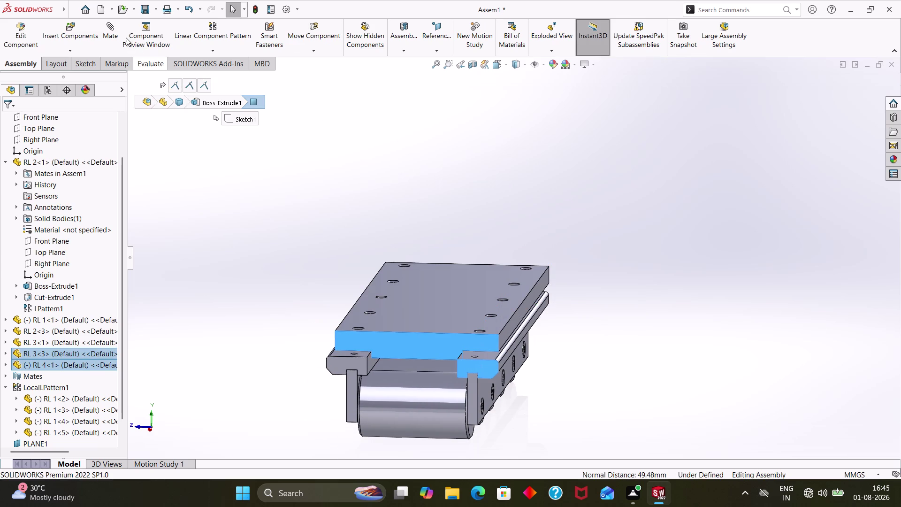
click(118, 33)
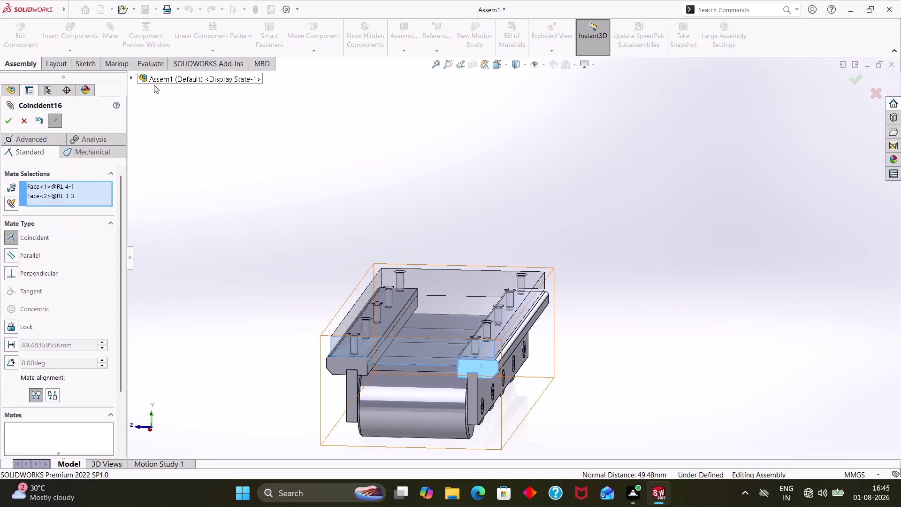
click(6, 120)
click(27, 117)
scroll(down, 3)
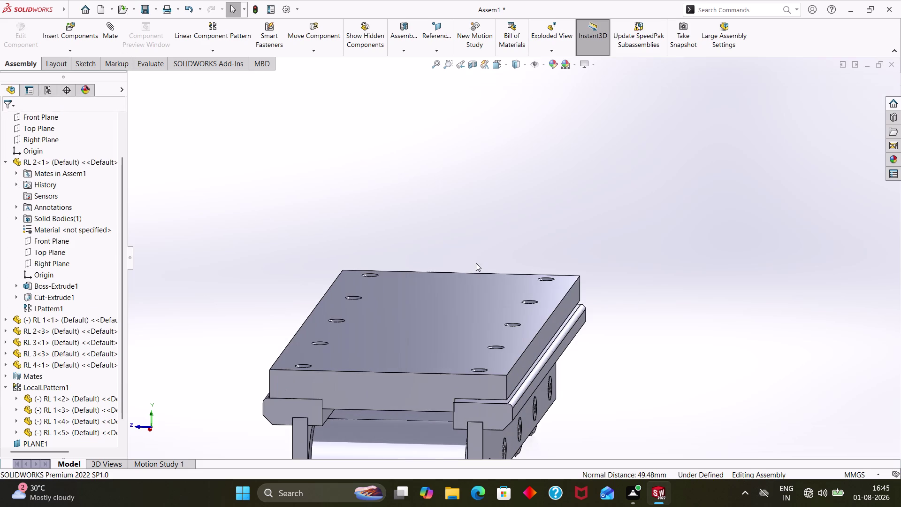
drag(437, 310, 483, 369)
middle_drag(630, 406, 631, 393)
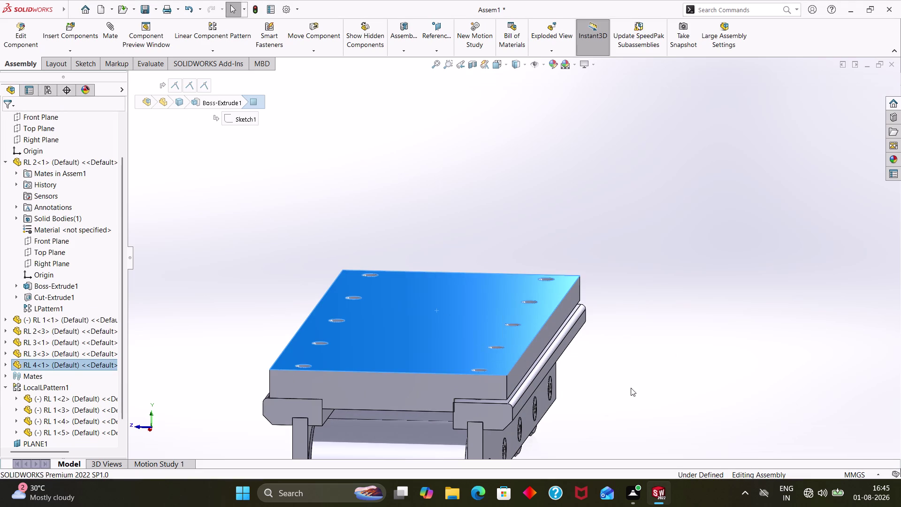
middle_drag(631, 387, 629, 403)
scroll(up, 3)
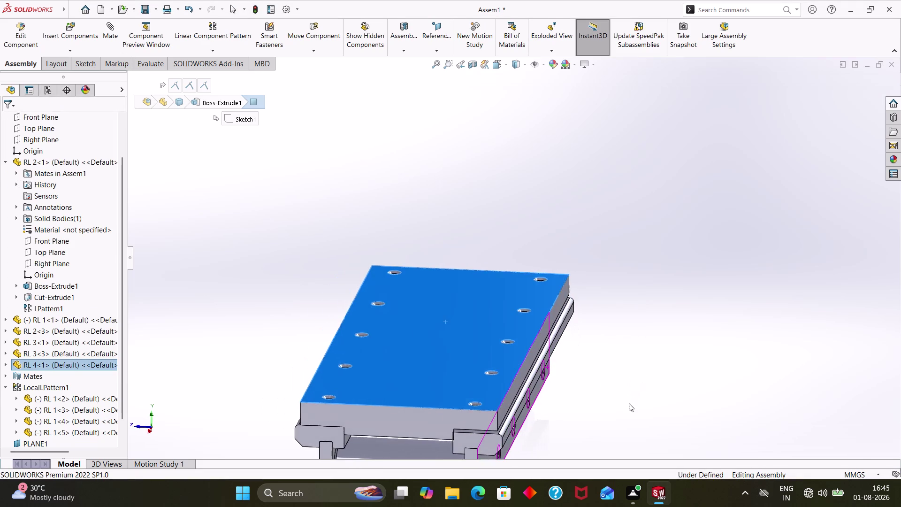
scroll(up, 3)
middle_drag(599, 360, 600, 360)
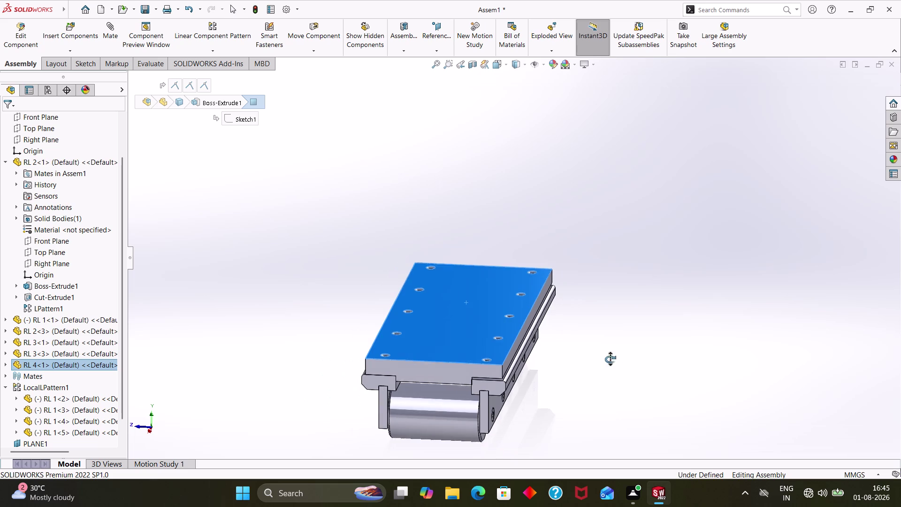
middle_drag(600, 360, 640, 355)
click(590, 363)
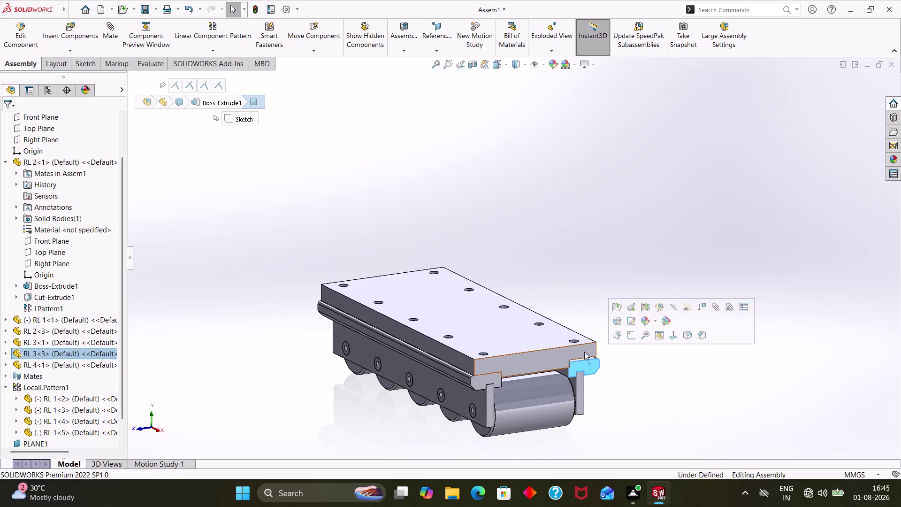
click(583, 350)
click(110, 30)
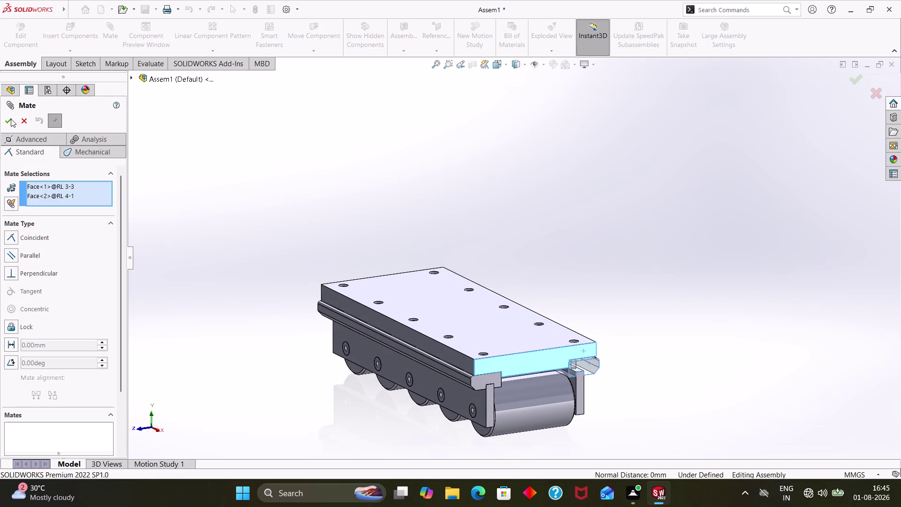
click(19, 149)
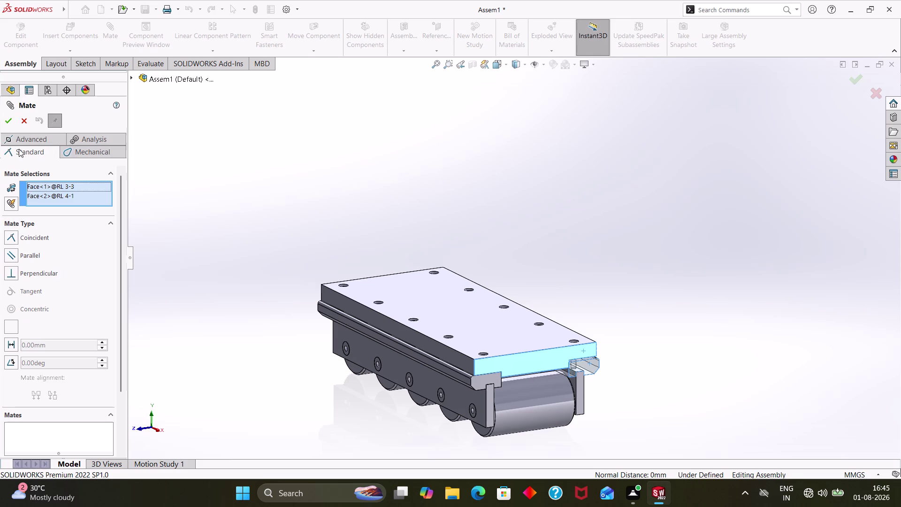
click(6, 120)
click(24, 117)
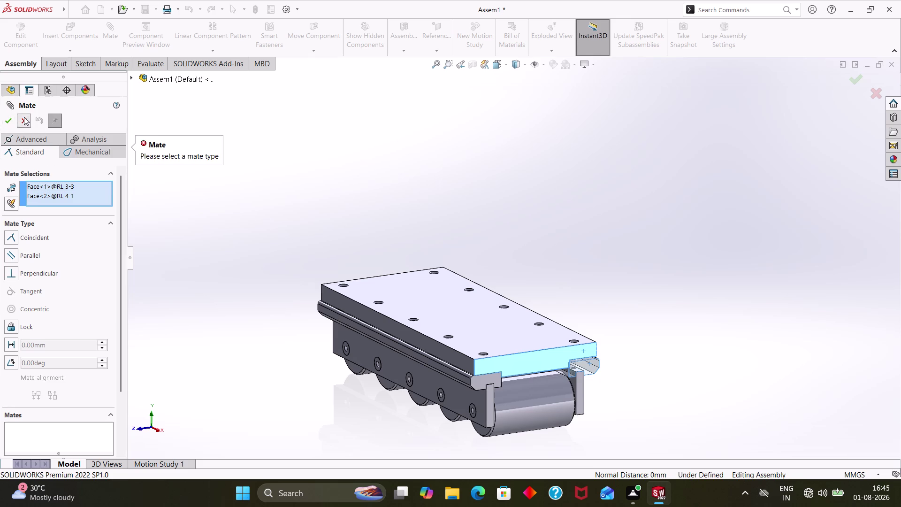
middle_drag(606, 353, 676, 411)
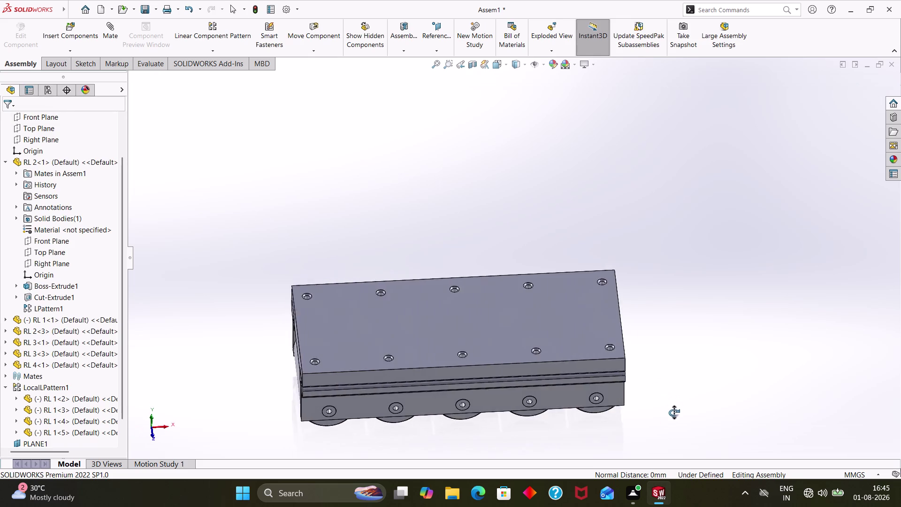
Orbit the assembly to look at the end roller and bracket end.
middle_drag(676, 411, 661, 420)
scroll(down, 3)
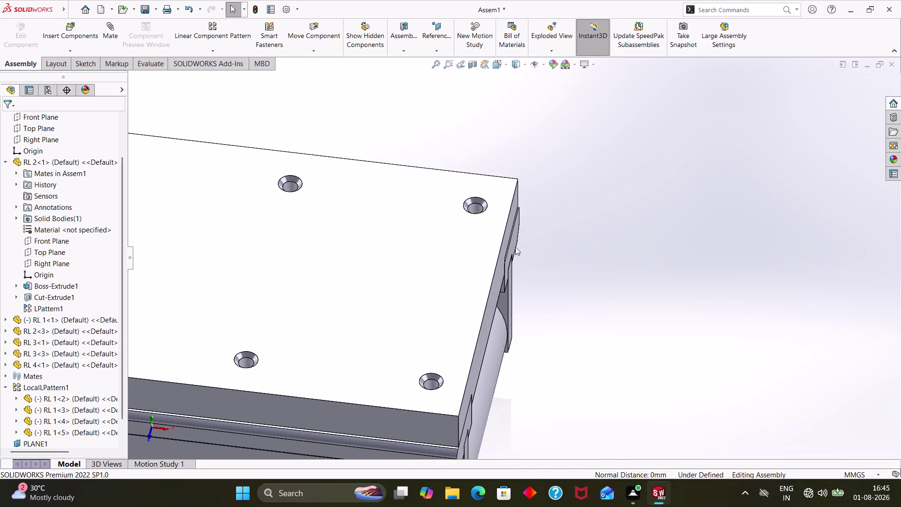
middle_drag(531, 246, 343, 211)
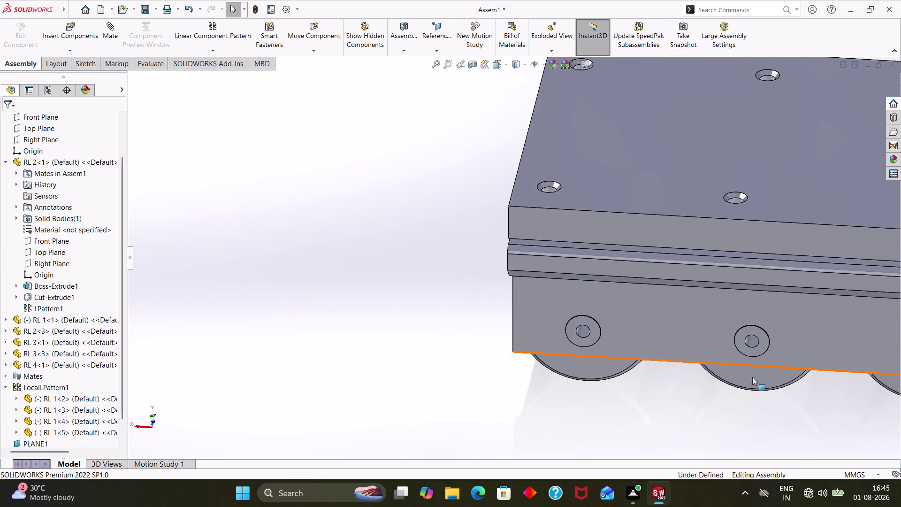
scroll(up, 3)
scroll(up, 3)
middle_drag(785, 309, 712, 320)
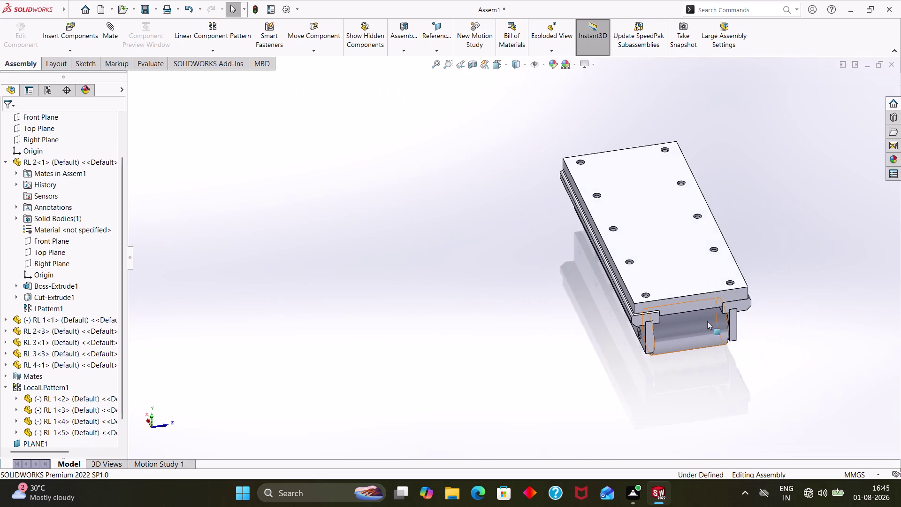
scroll(down, 3)
middle_drag(741, 291, 717, 303)
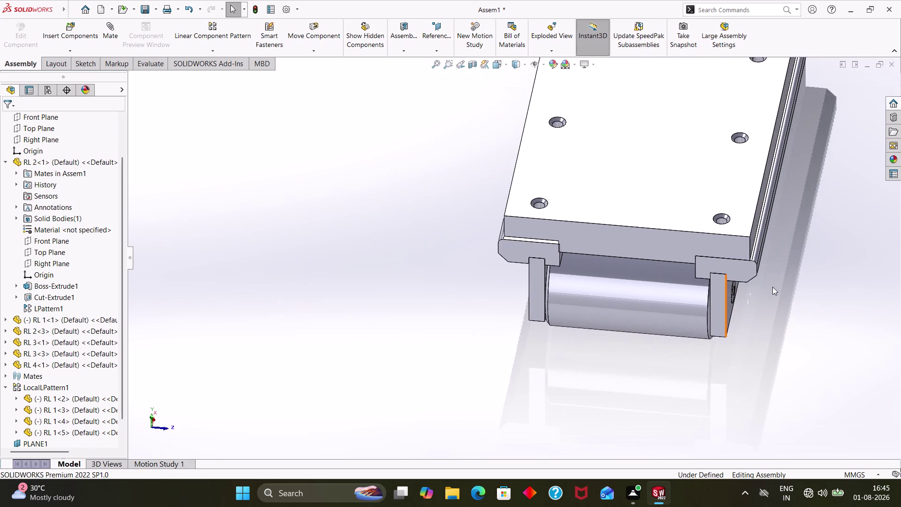
scroll(up, 3)
middle_drag(741, 235, 618, 235)
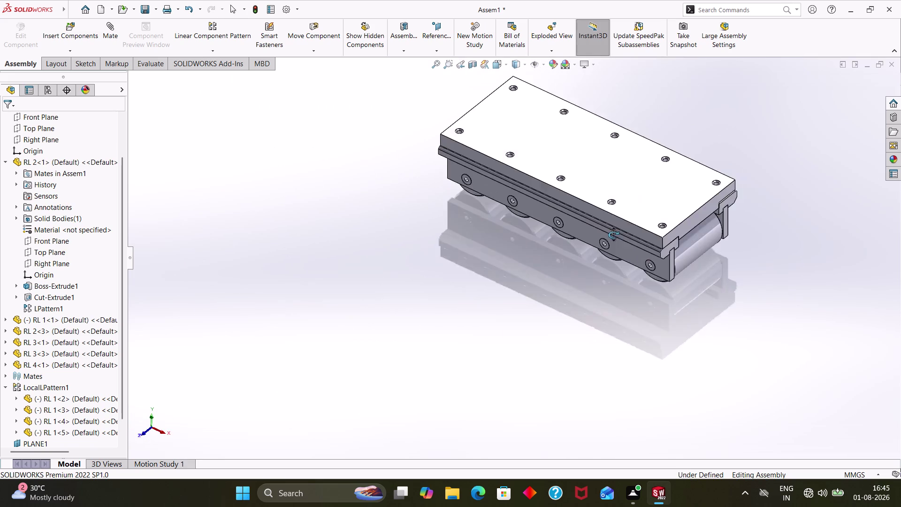
middle_drag(618, 234, 604, 239)
scroll(up, 3)
scroll(down, 3)
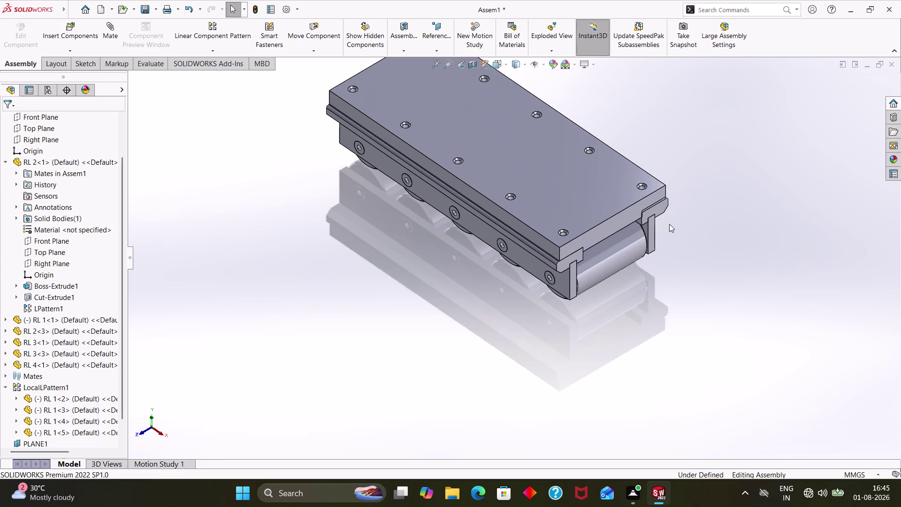
middle_drag(669, 223, 705, 342)
middle_drag(706, 353, 710, 267)
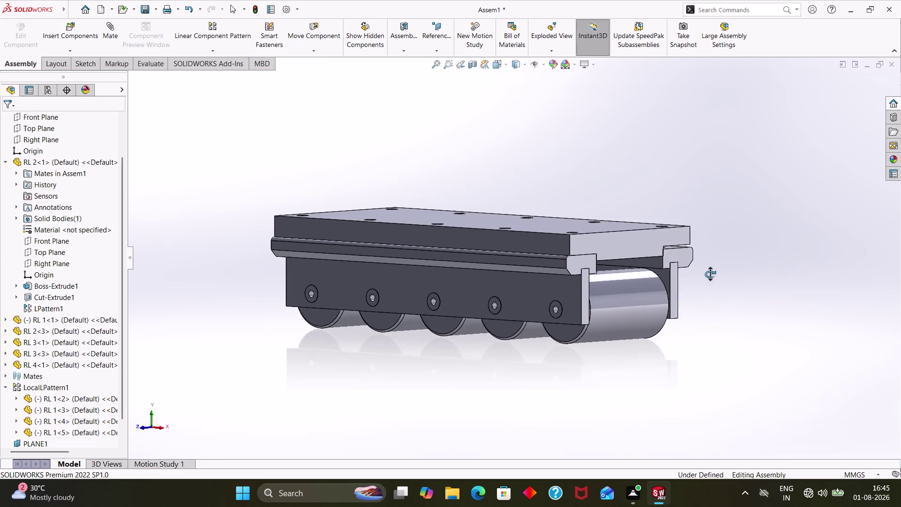
middle_drag(709, 267, 710, 278)
scroll(down, 3)
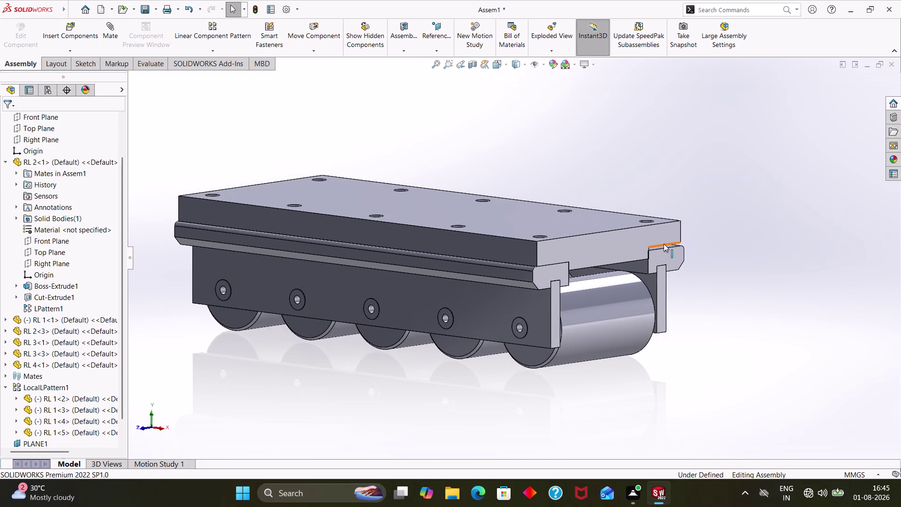
Select the top plate's side face together with the RL 3 bracket face.
click(663, 247)
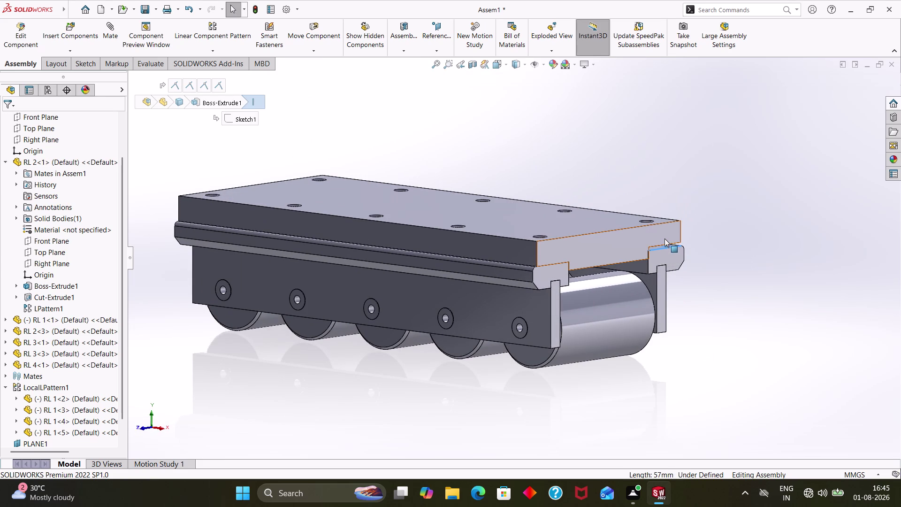
click(665, 236)
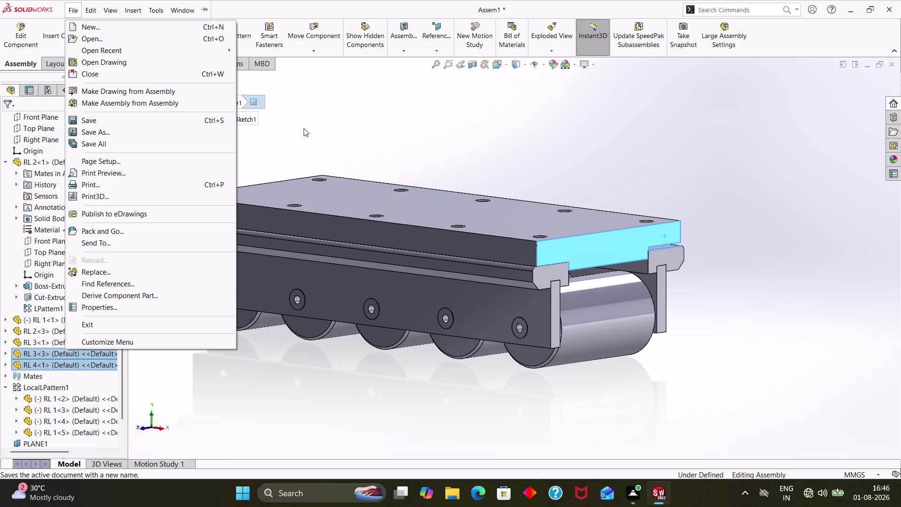
click(309, 73)
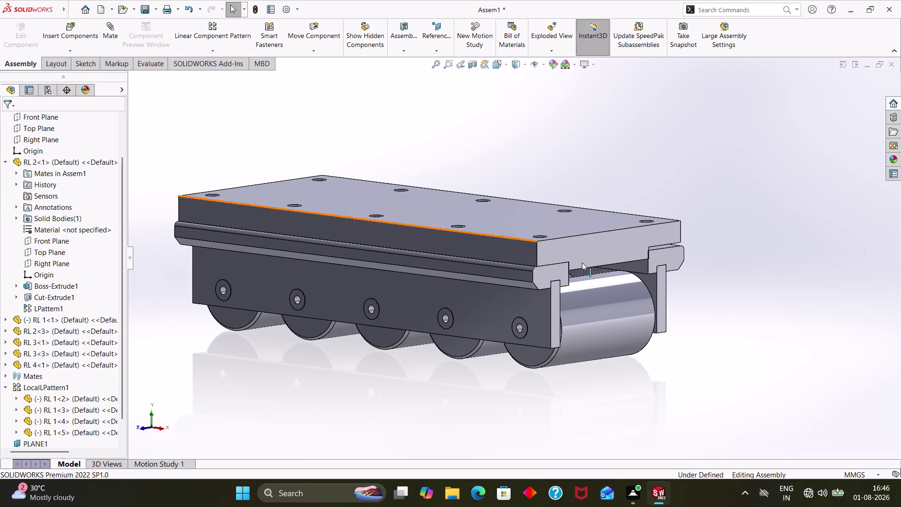
key(Escape)
key(Escape)
scroll(down, 3)
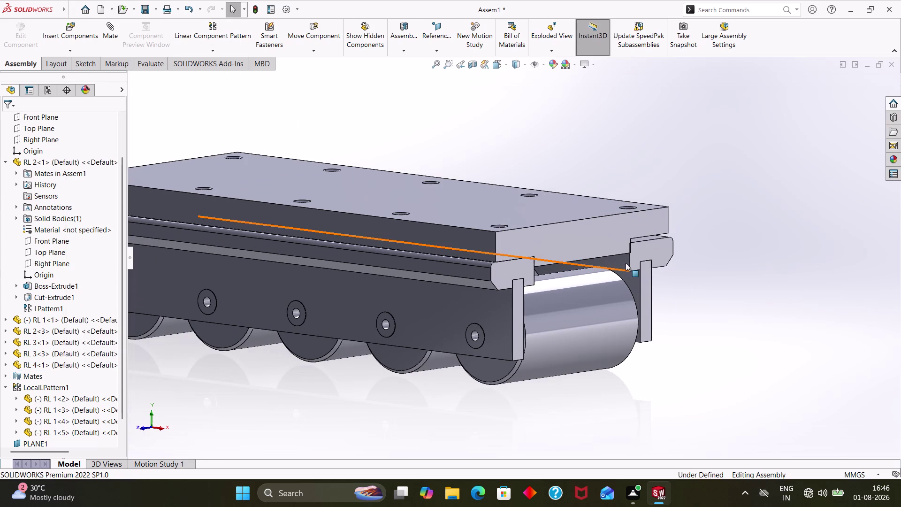
drag(653, 220, 605, 183)
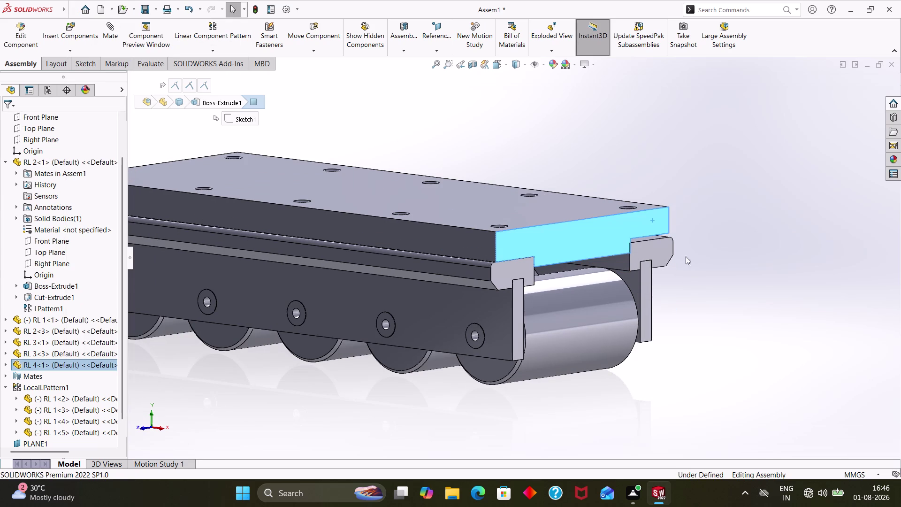
scroll(down, 3)
click(672, 296)
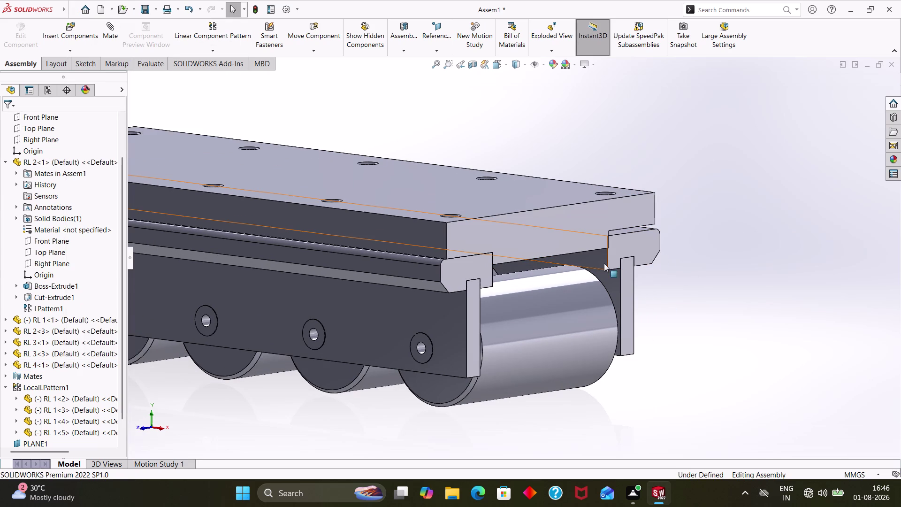
click(615, 252)
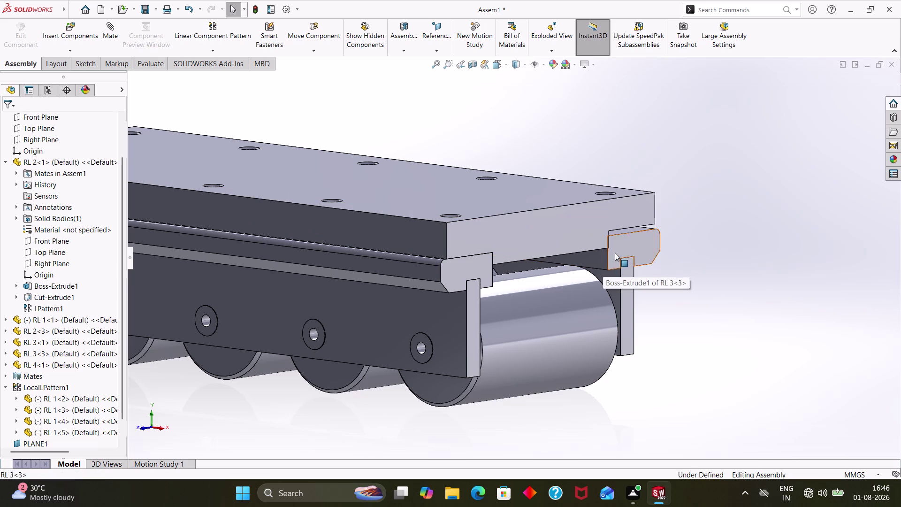
click(621, 227)
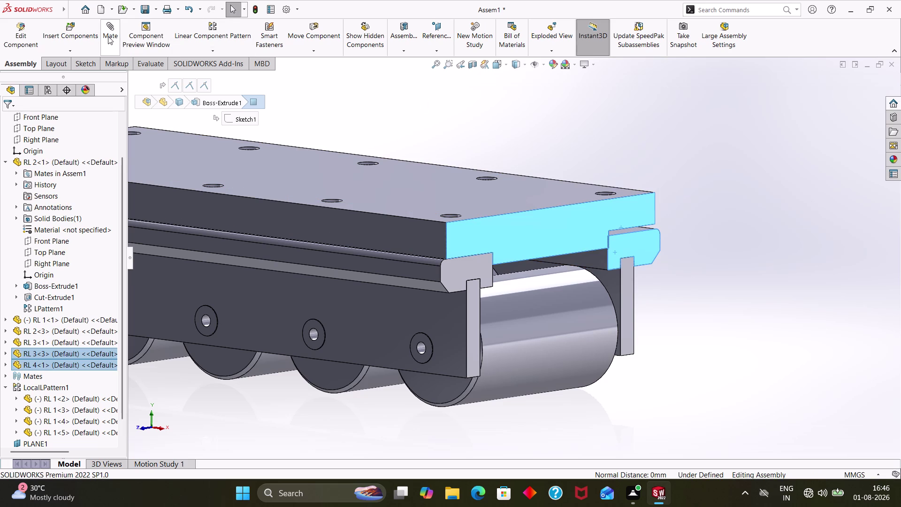
Add Coincident17 joining RL 4's end face to the RL 3 bracket face.
click(107, 36)
click(107, 36)
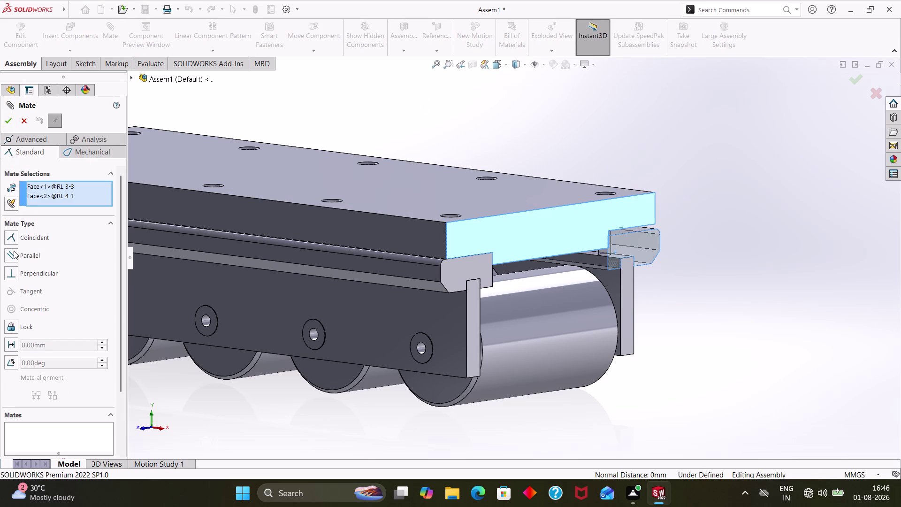
click(15, 238)
click(15, 237)
click(10, 118)
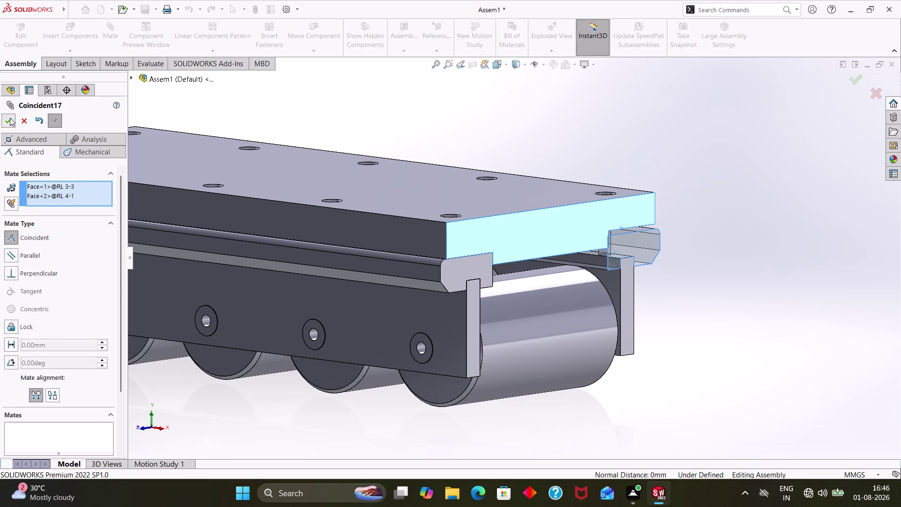
click(24, 121)
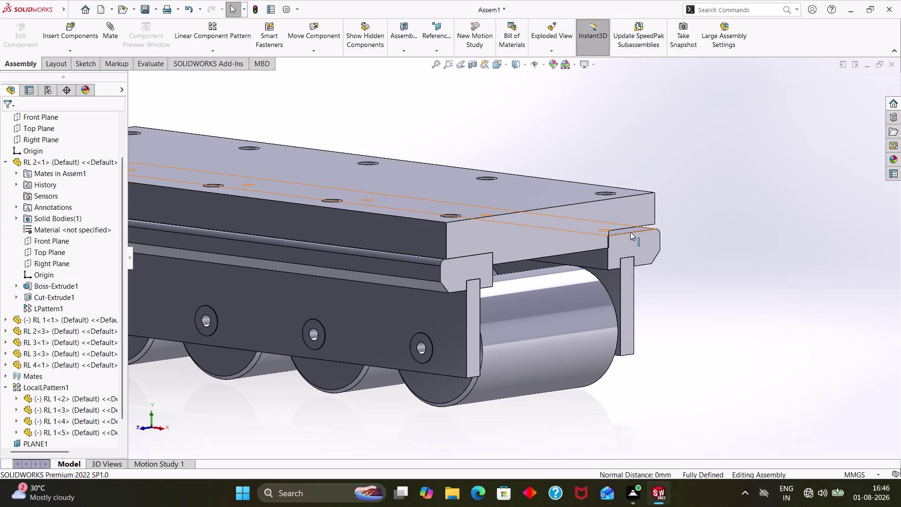
scroll(down, 3)
middle_drag(638, 275, 591, 253)
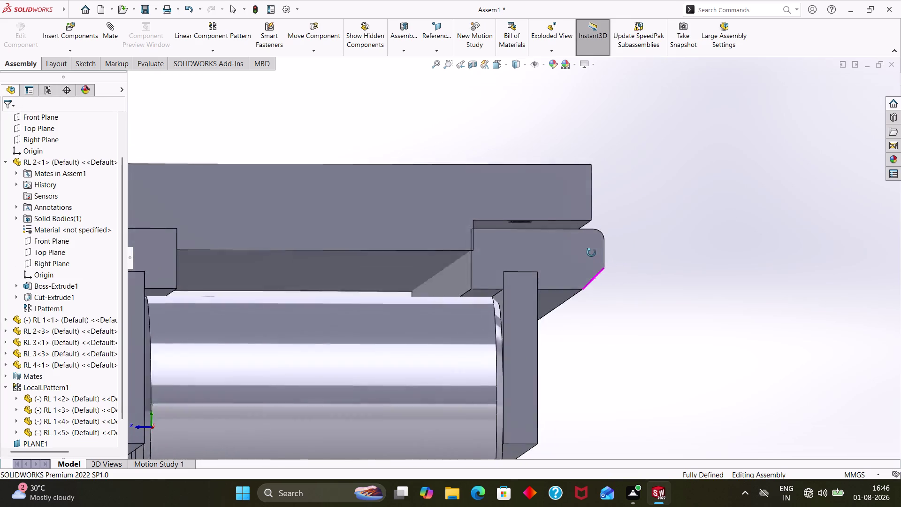
middle_drag(591, 253, 590, 255)
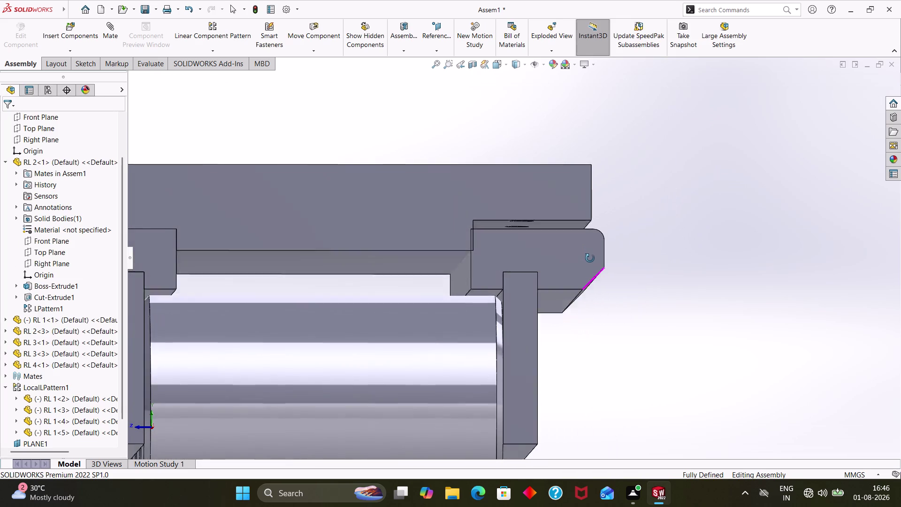
middle_drag(589, 255, 580, 269)
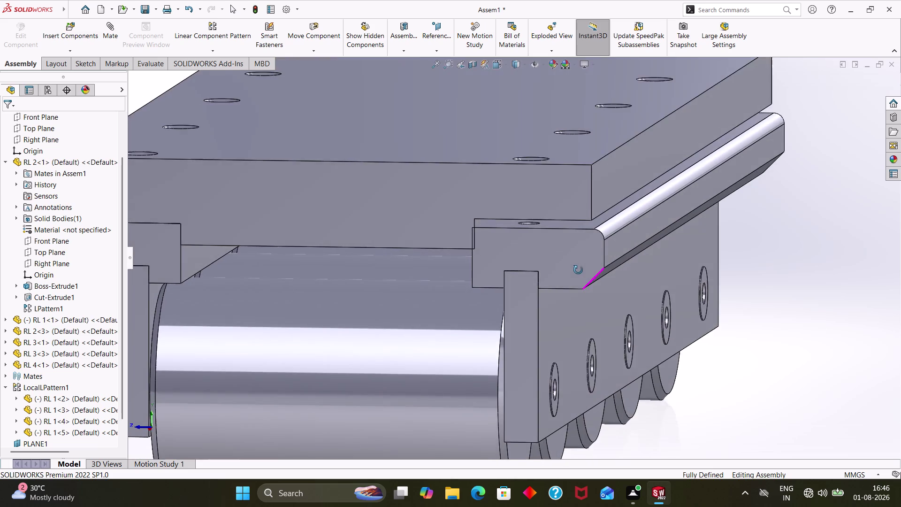
middle_drag(579, 269, 580, 266)
scroll(up, 3)
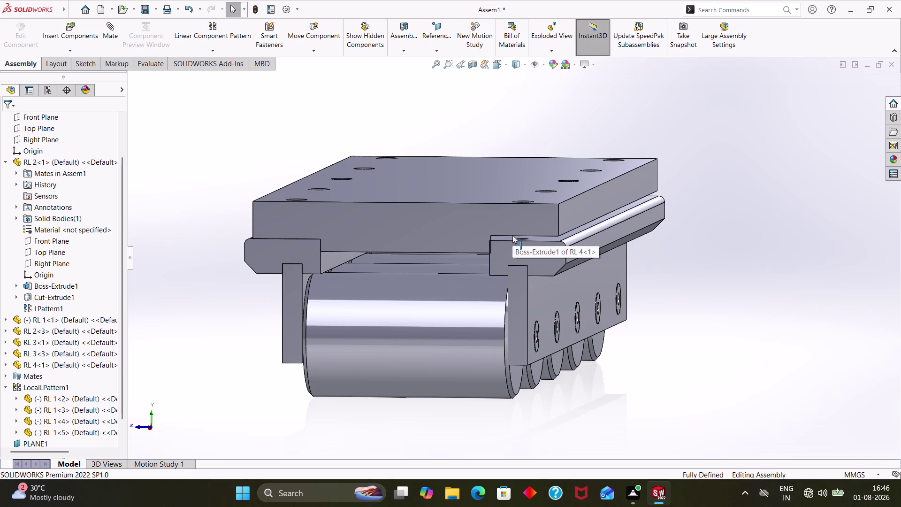
scroll(down, 3)
middle_drag(645, 268, 649, 254)
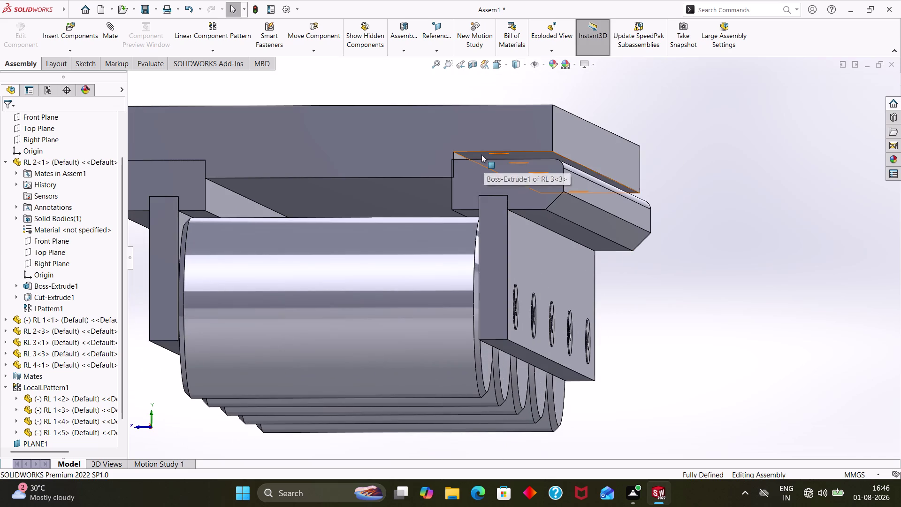
click(481, 154)
middle_drag(639, 254, 639, 272)
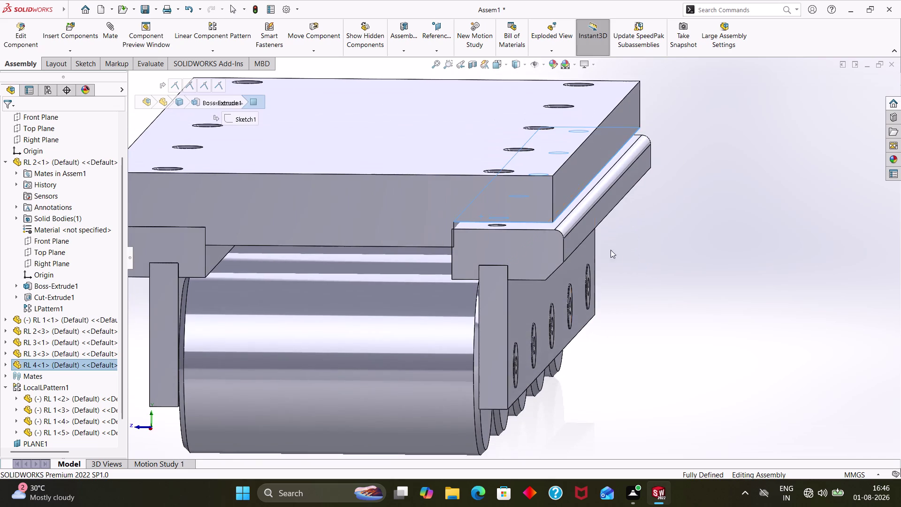
click(477, 226)
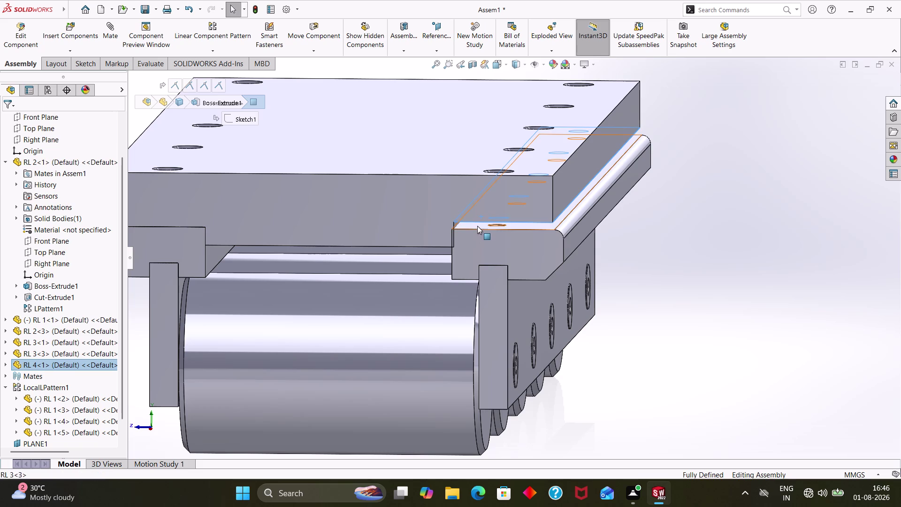
click(108, 32)
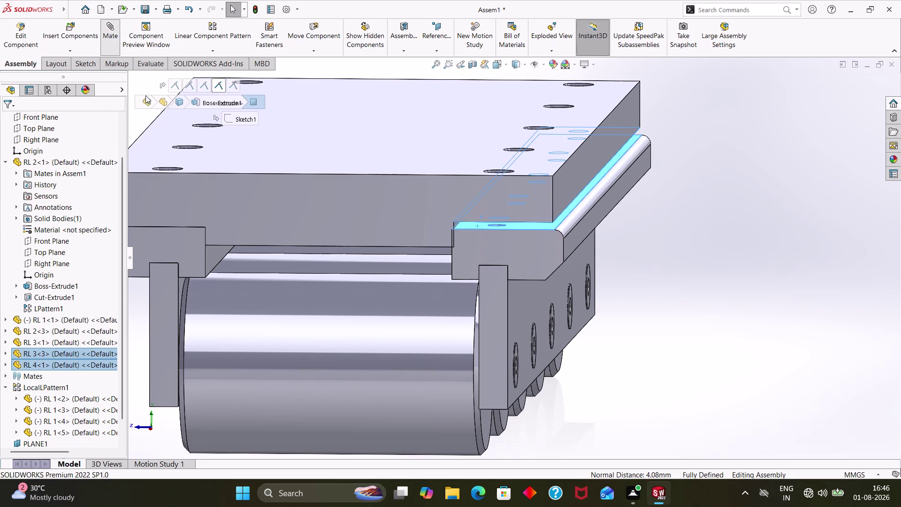
click(8, 231)
click(10, 240)
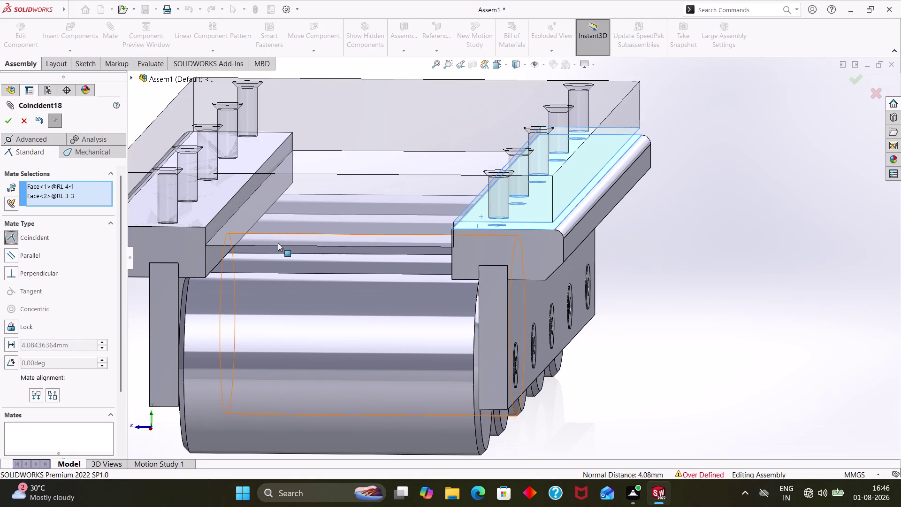
click(9, 121)
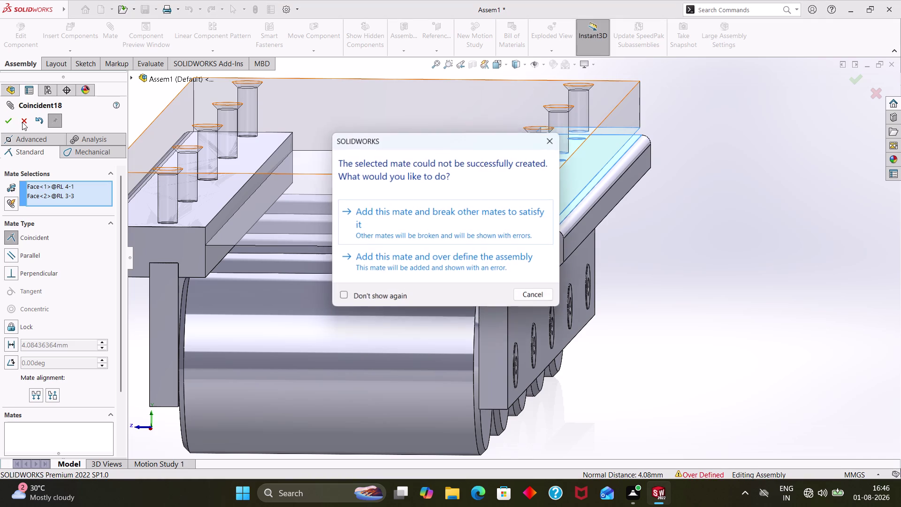
click(22, 122)
click(561, 140)
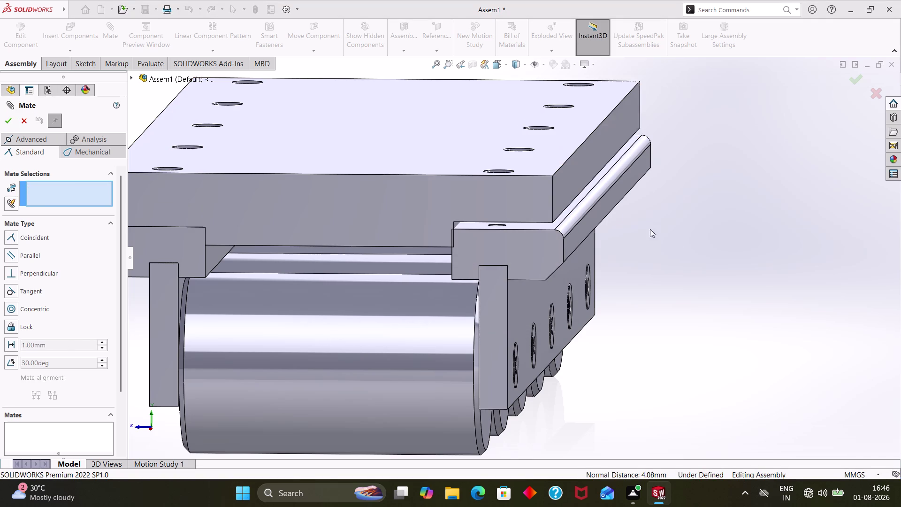
key(Escape)
key(Escape)
Expand Mates and move Coincident15 into a new folder, Folder1.
scroll(down, 3)
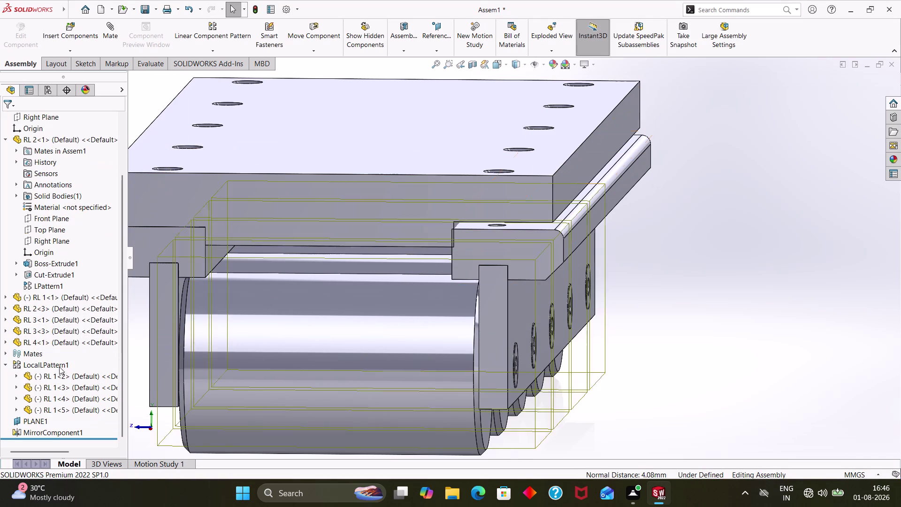
scroll(down, 3)
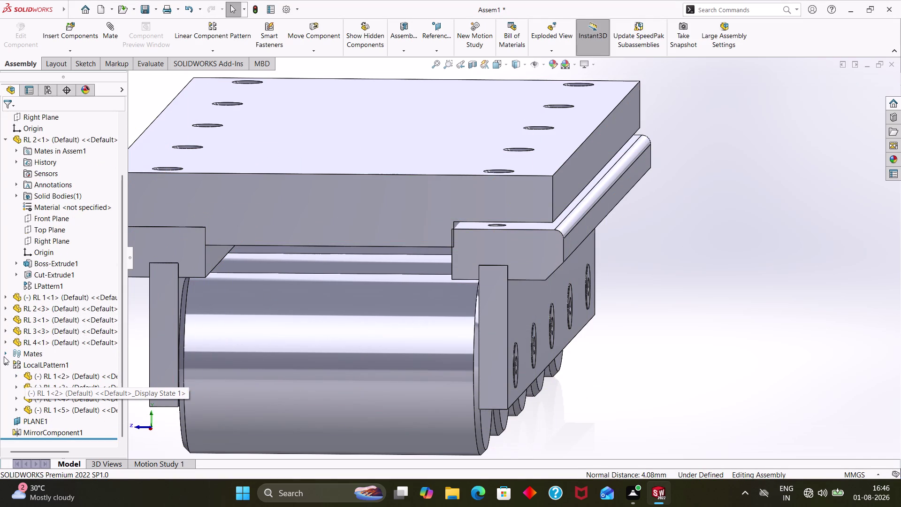
click(4, 356)
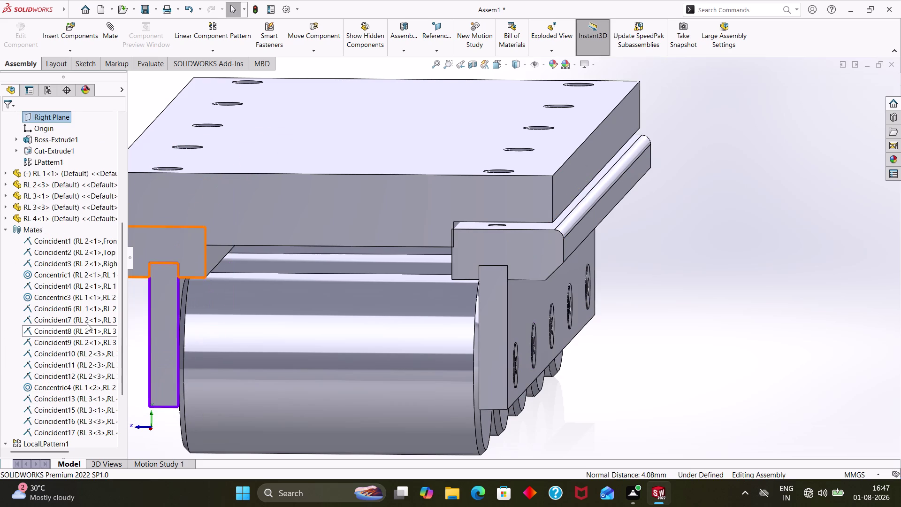
right_click(81, 407)
click(102, 365)
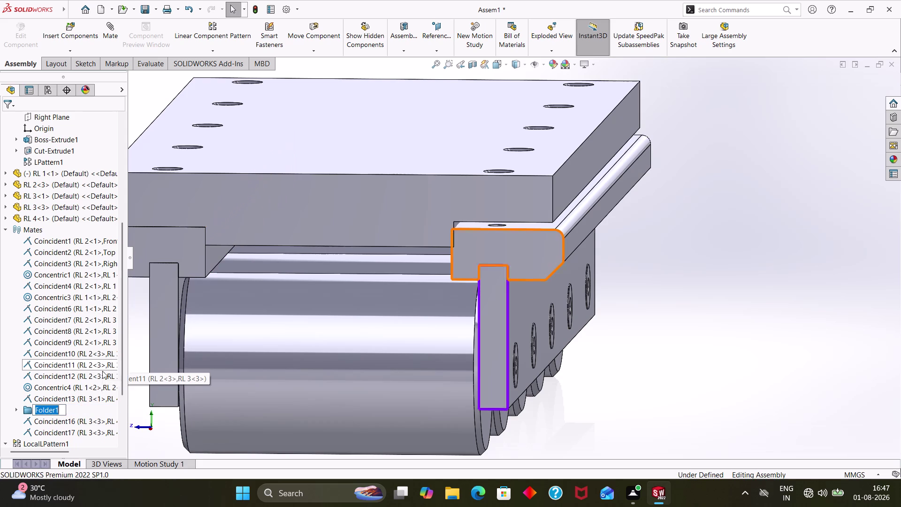
key(Escape)
key(Escape)
key(Escape)
Inspect the Concentric4 mate and bring up Coincident13's context menu.
click(76, 386)
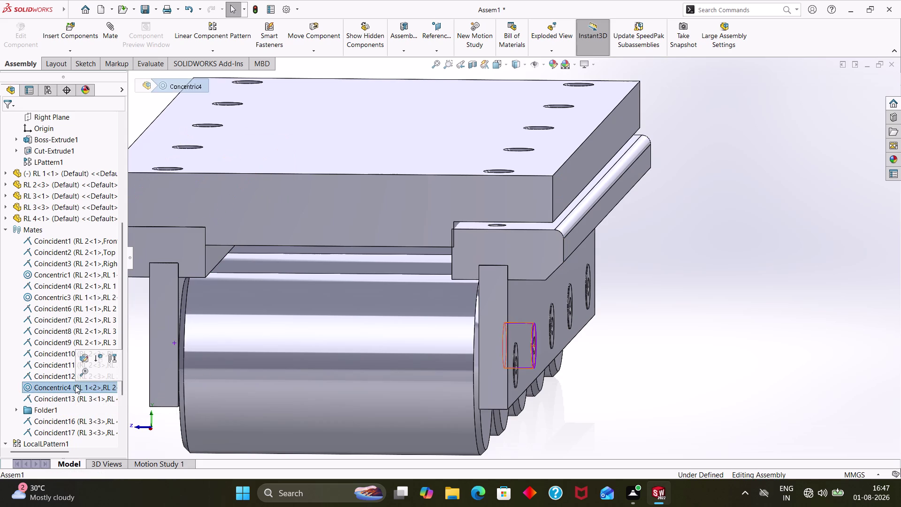
key(Escape)
key(Escape)
key(Escape)
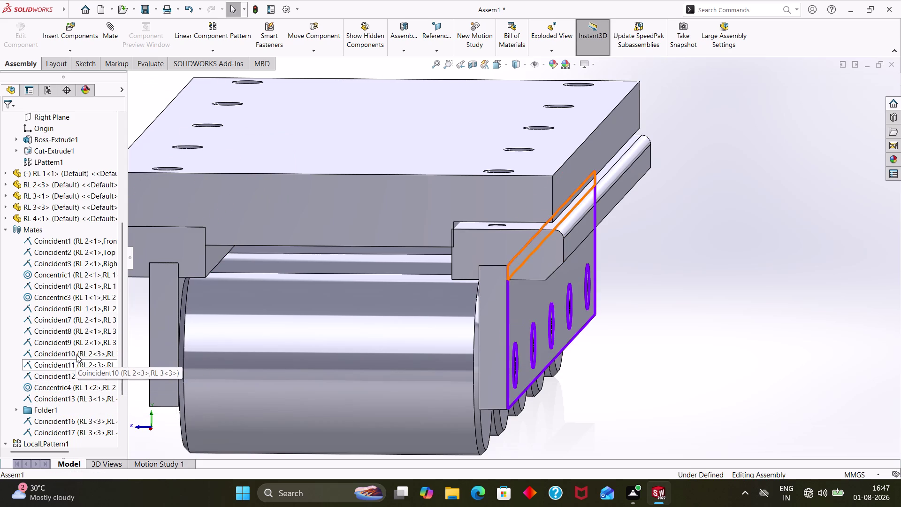
right_click(69, 394)
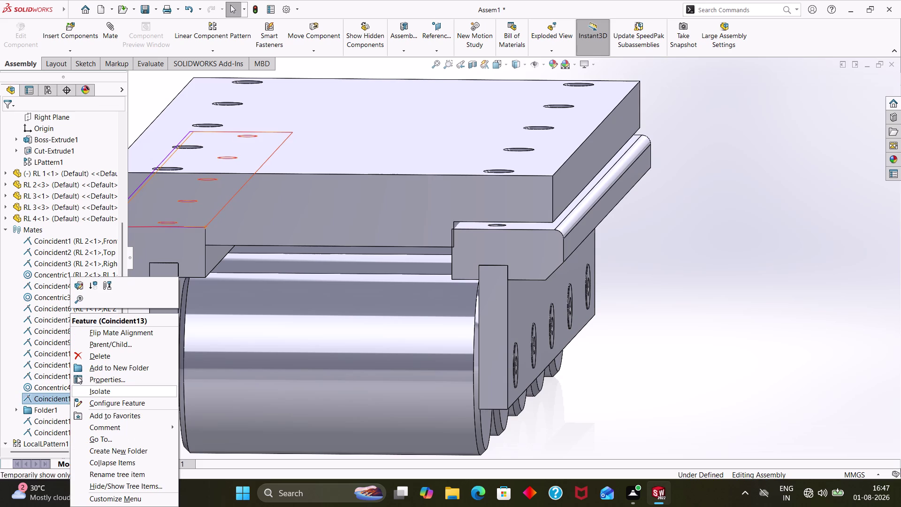
Put Coincident13 into Folder2, then remove Folder2 to restore it.
click(83, 363)
click(76, 399)
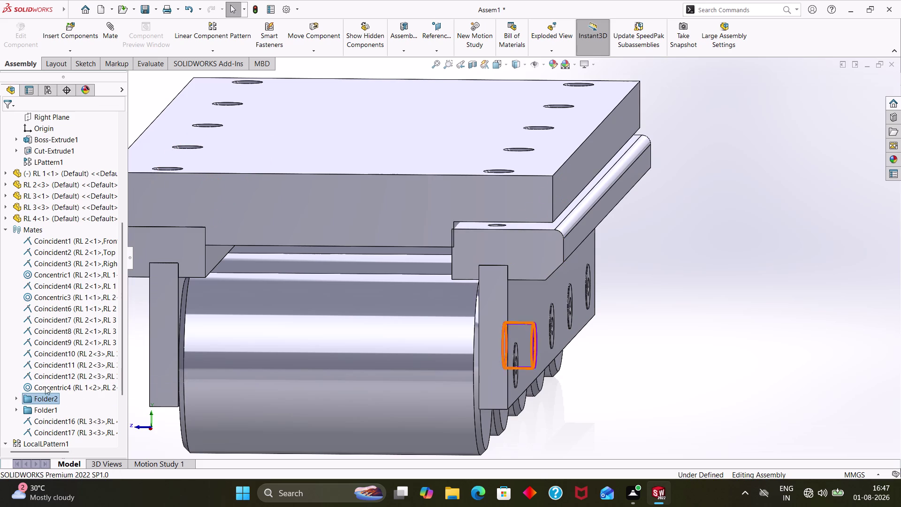
key(Escape)
key(Escape)
key(Escape)
right_click(57, 393)
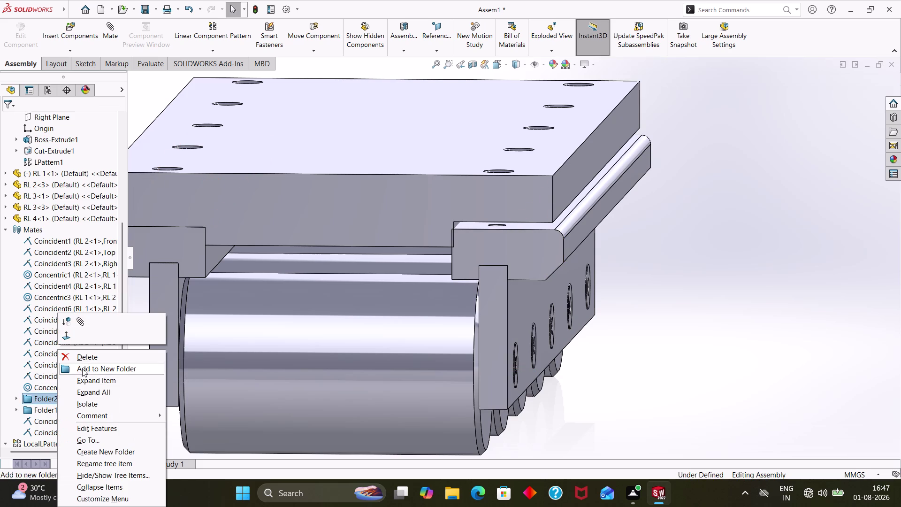
click(88, 359)
Try dragging the top plate and confirm it is still fixed.
click(334, 177)
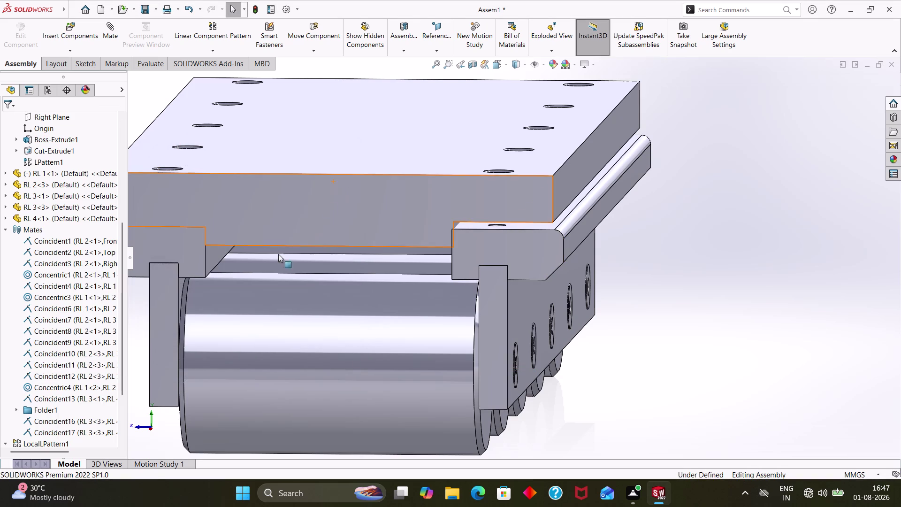
drag(254, 204, 304, 162)
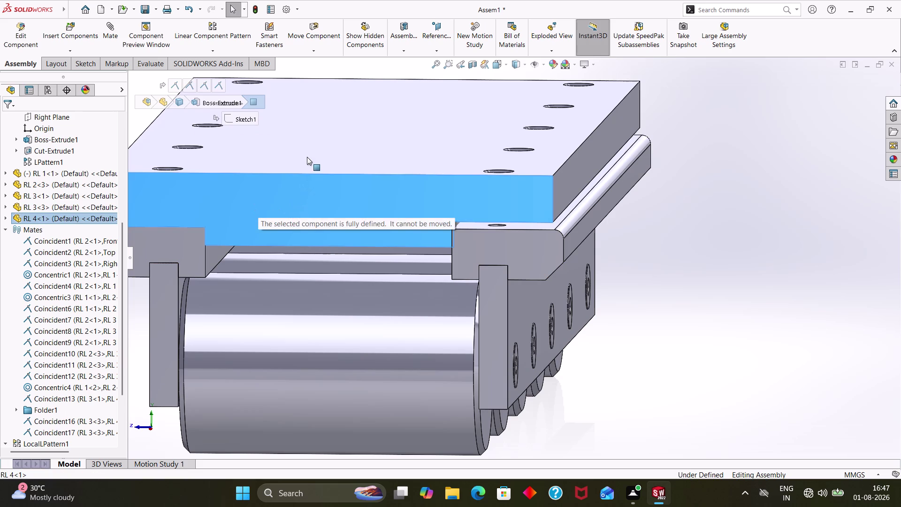
drag(304, 162, 307, 156)
key(Escape)
key(Escape)
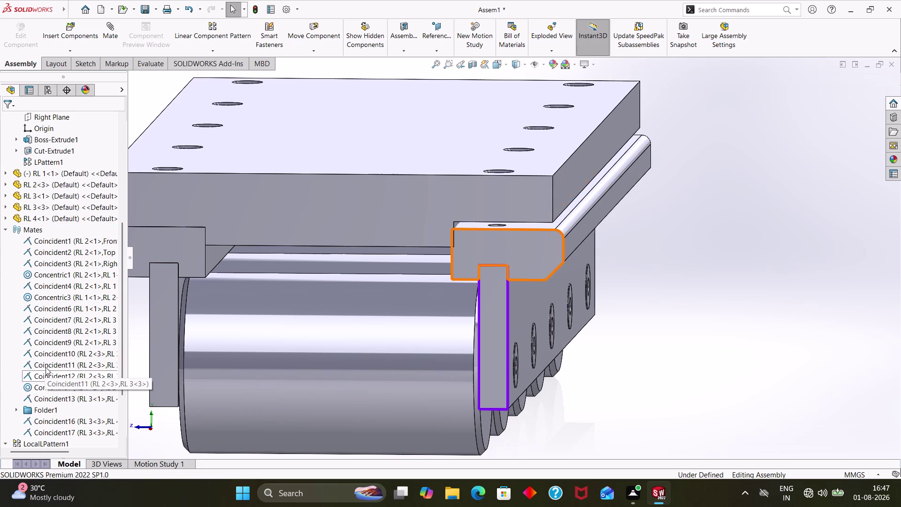
Delete the Coincident13 mate and confirm the deletion.
click(47, 398)
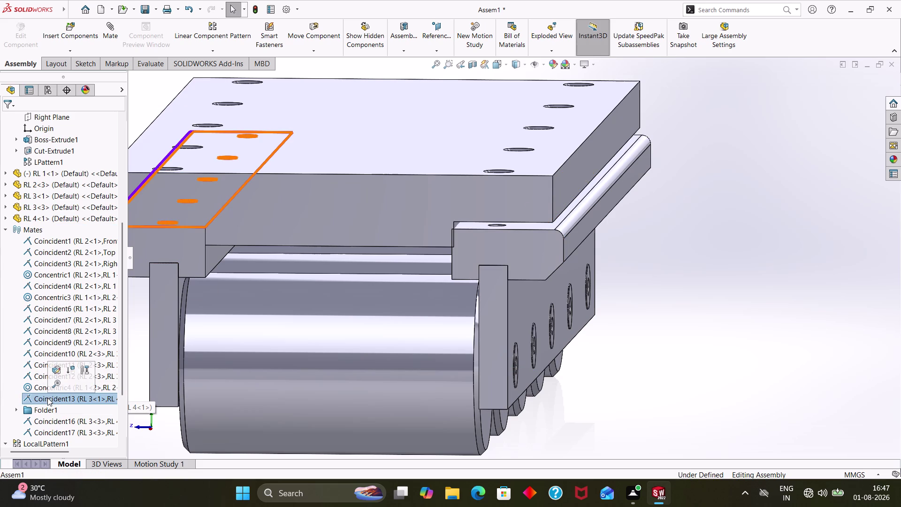
right_click(47, 397)
click(78, 361)
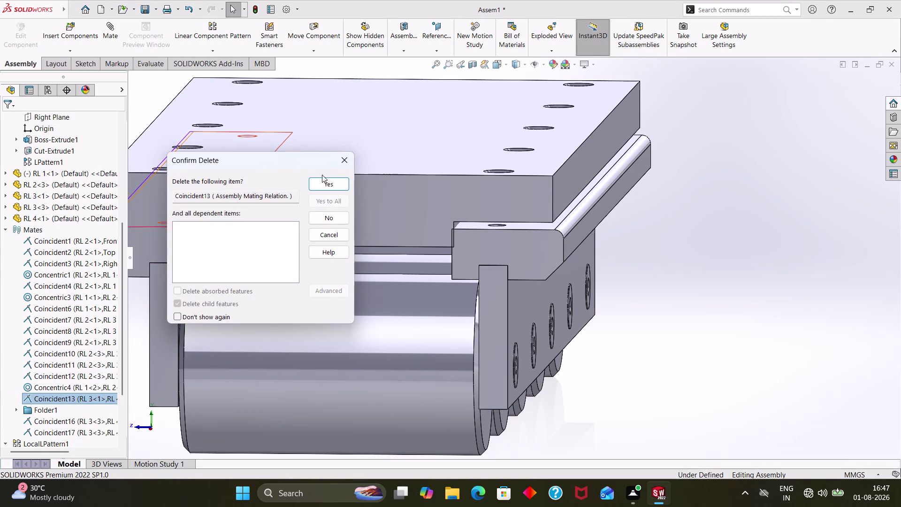
click(329, 186)
Drag the freed RL 4 top plate upward off the rail blocks.
drag(285, 225, 360, 169)
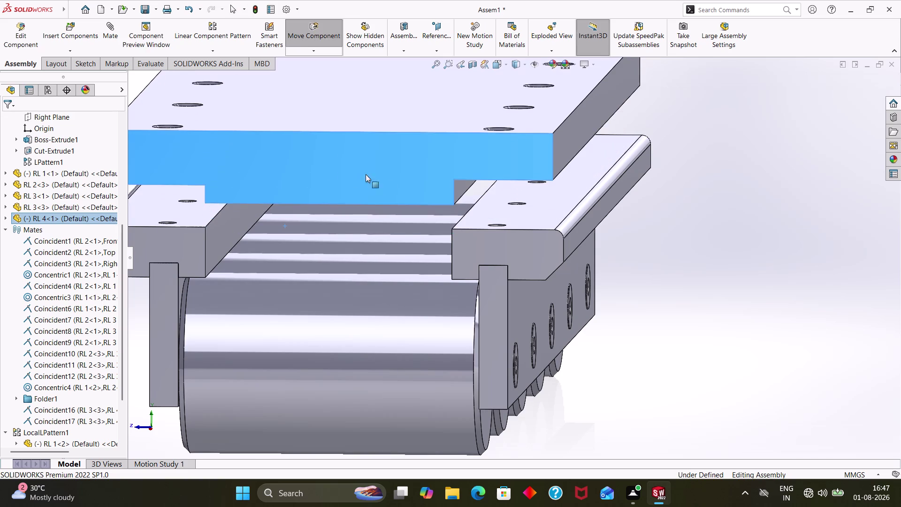
drag(360, 169, 394, 167)
middle_drag(648, 338, 664, 323)
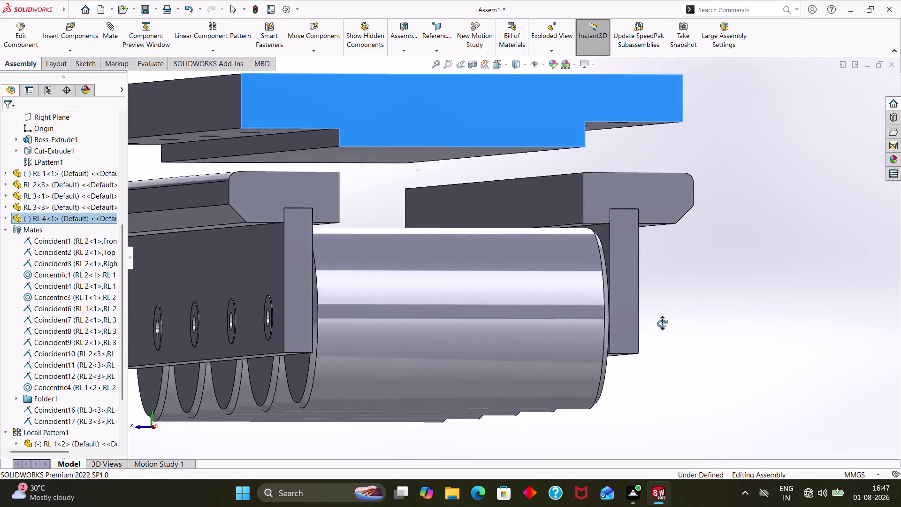
middle_drag(663, 322, 668, 339)
key(Escape)
key(Escape)
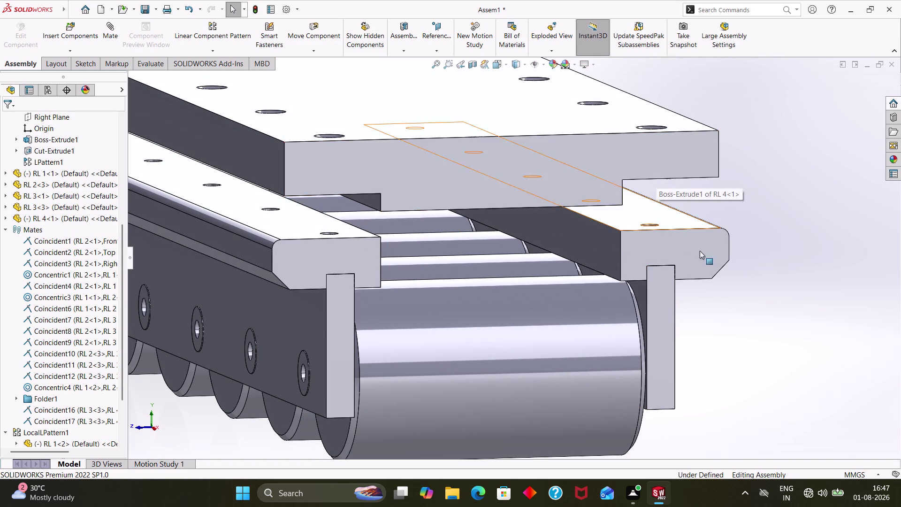
Select a face on RL 4 and a face on block RL 3<3>, then start a mate.
middle_drag(778, 244, 762, 233)
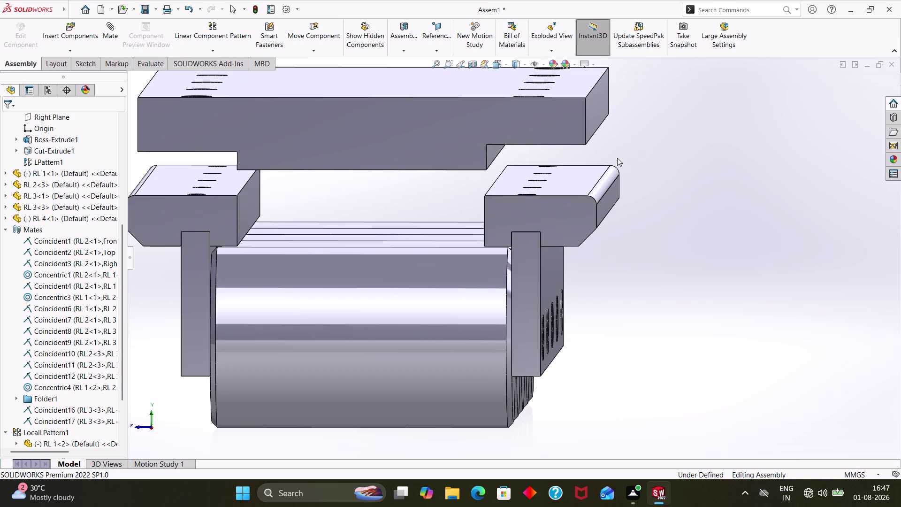
middle_drag(608, 252, 612, 239)
click(578, 121)
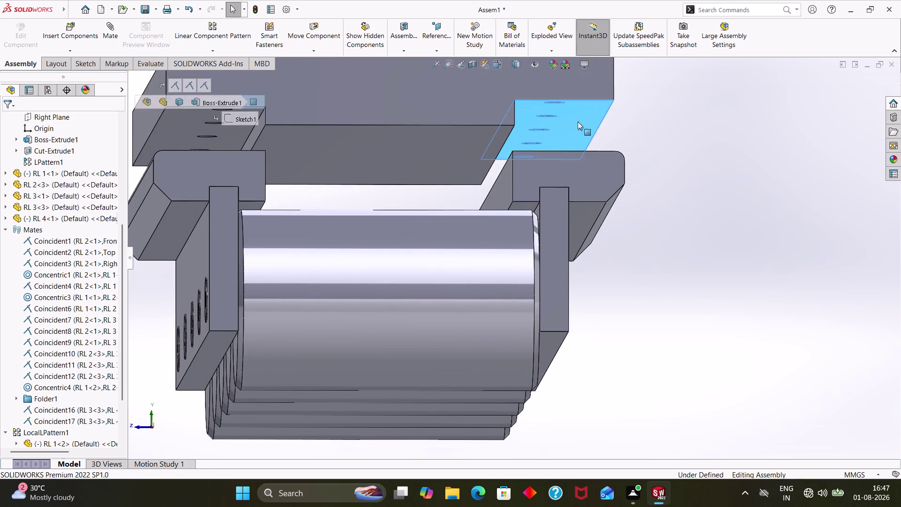
middle_drag(650, 153, 648, 175)
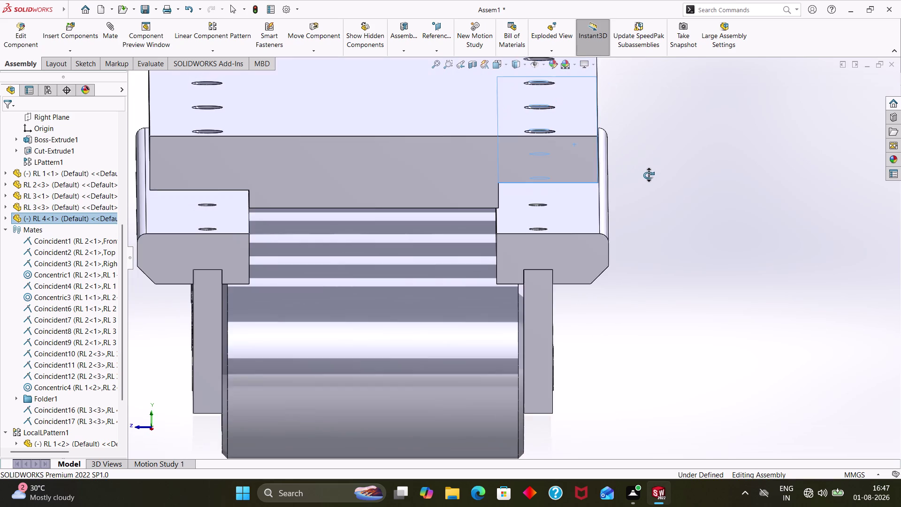
middle_drag(648, 175, 648, 173)
click(585, 197)
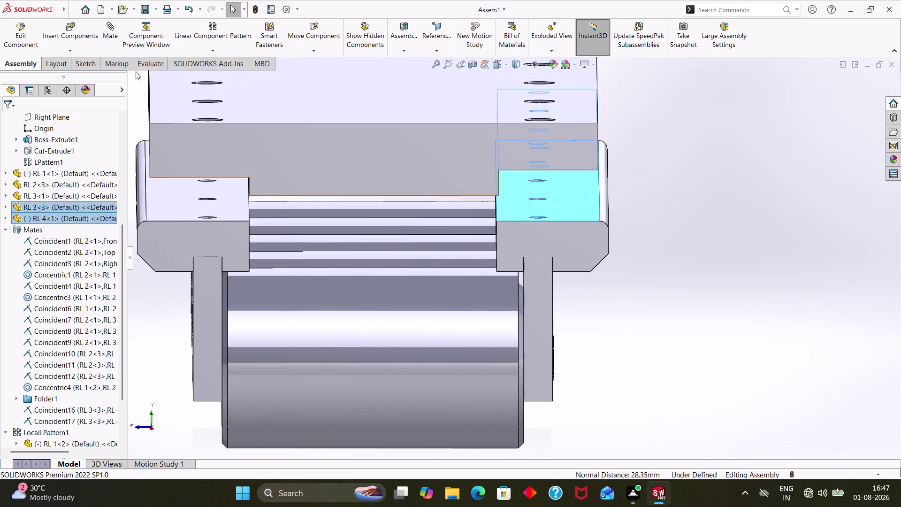
click(113, 35)
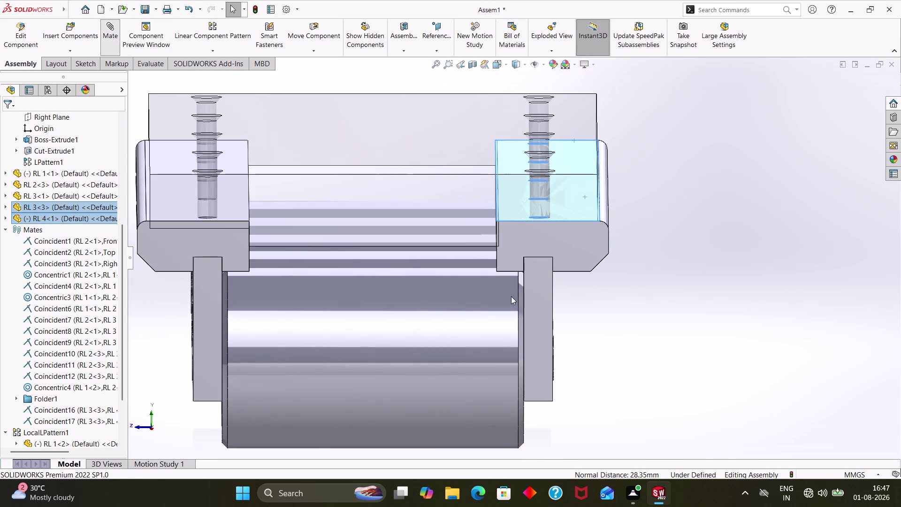
Accept Coincident19 seating RL 4 on RL 3<3>, then drag the plate to test it.
middle_click(684, 264)
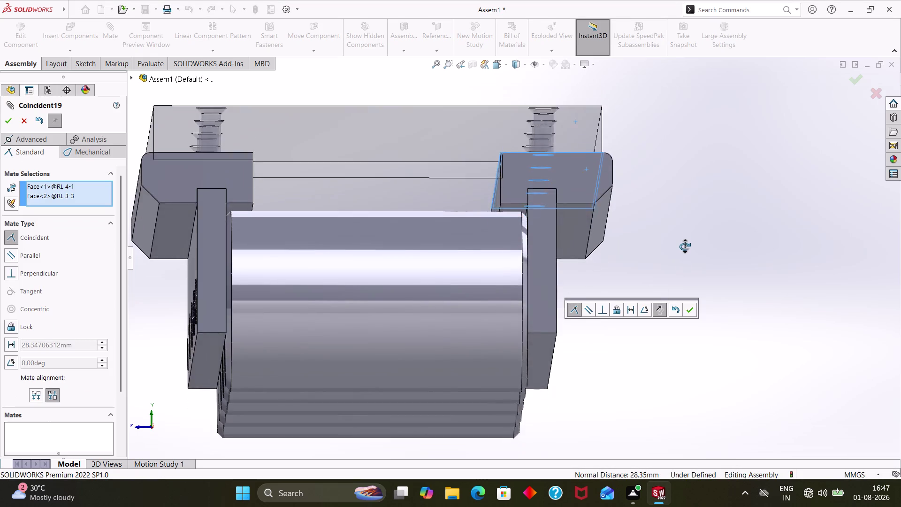
middle_drag(684, 254, 688, 257)
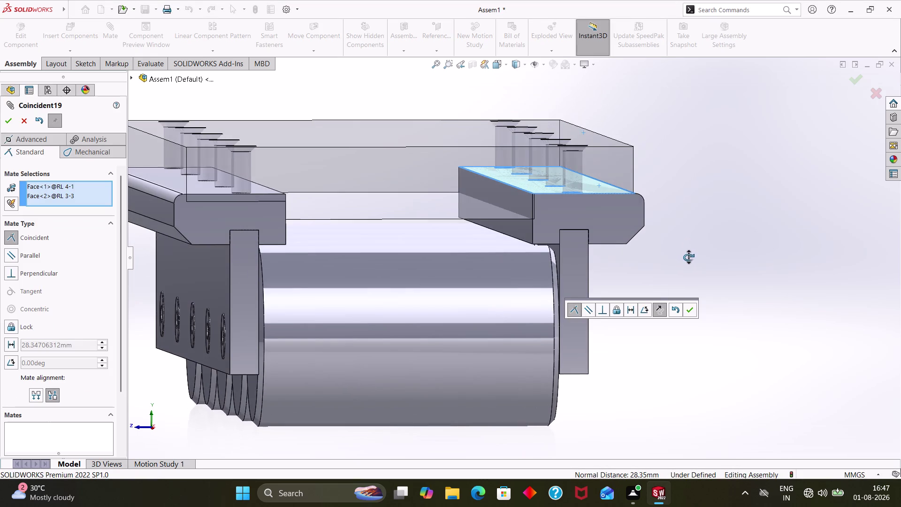
middle_drag(689, 258, 684, 258)
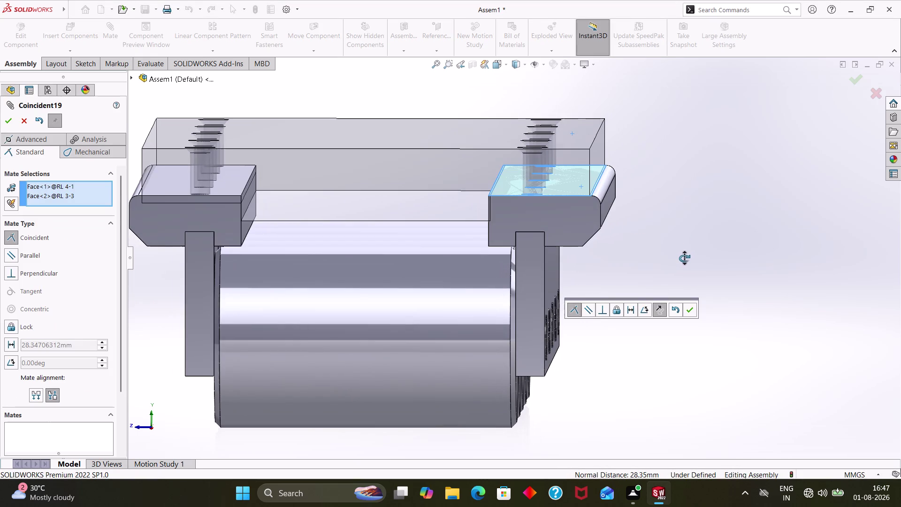
middle_drag(684, 259, 688, 260)
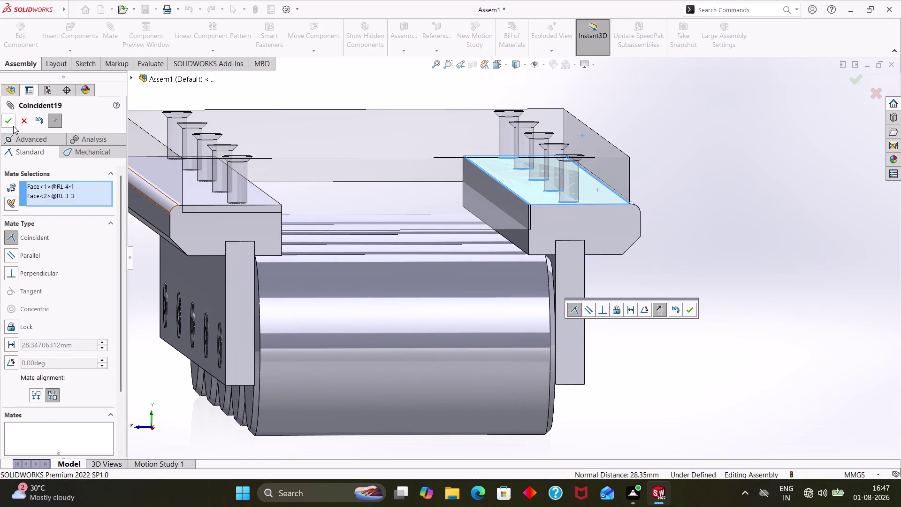
click(13, 126)
click(19, 123)
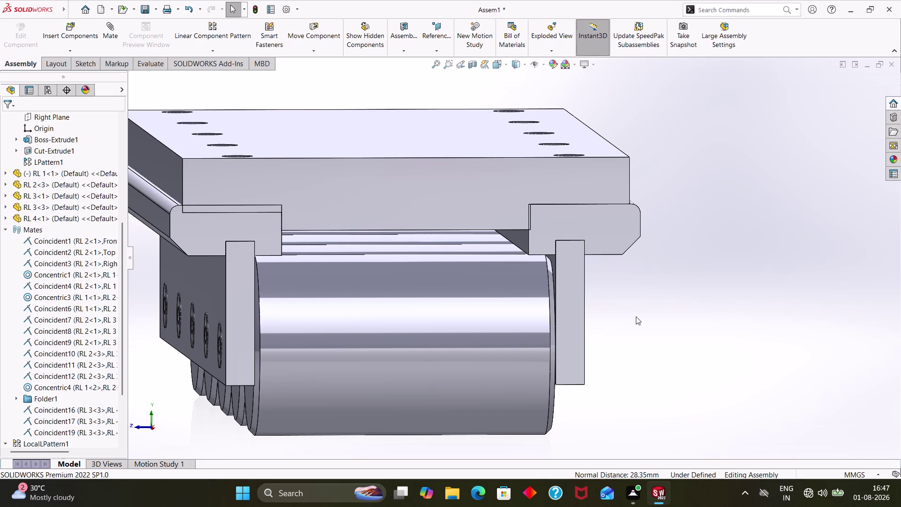
drag(321, 192, 304, 158)
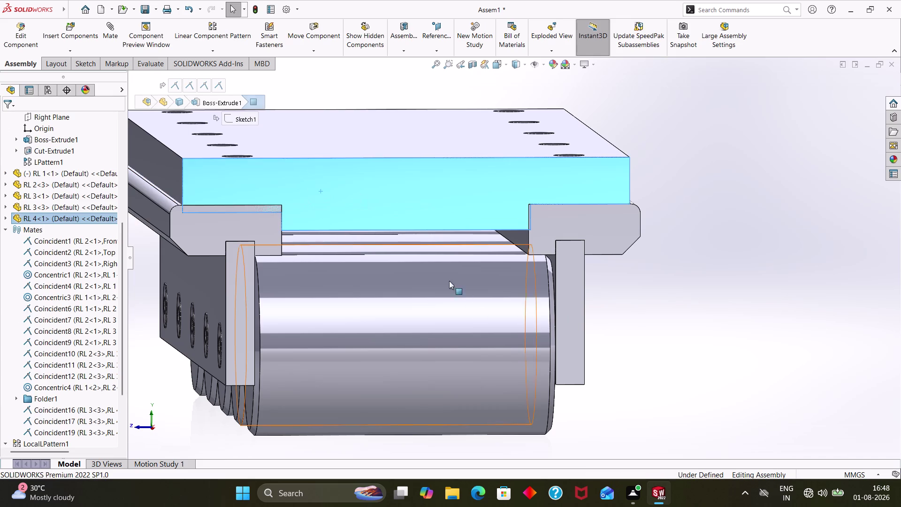
middle_drag(617, 305, 602, 299)
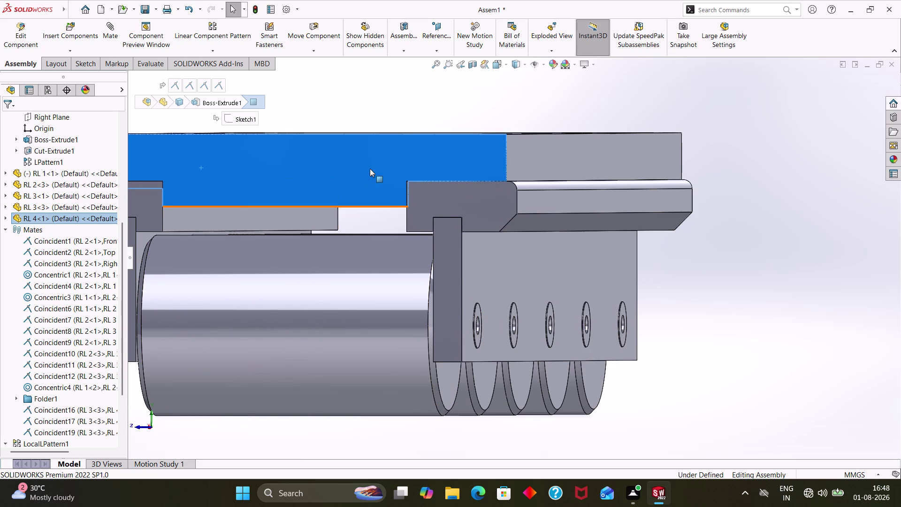
Delete the Coincident19 mate and drag the freed top plate above the rails.
click(379, 158)
scroll(down, 3)
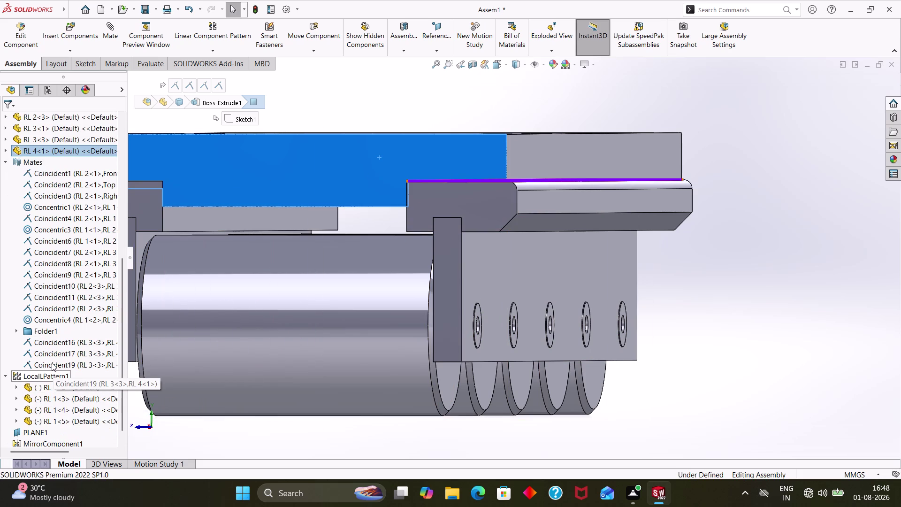
click(51, 363)
middle_drag(609, 424, 618, 436)
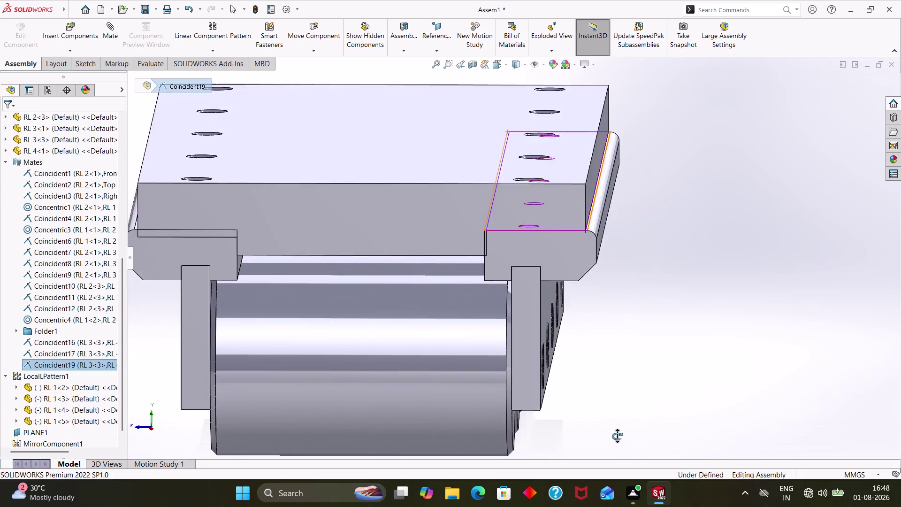
middle_drag(617, 436, 617, 436)
scroll(up, 3)
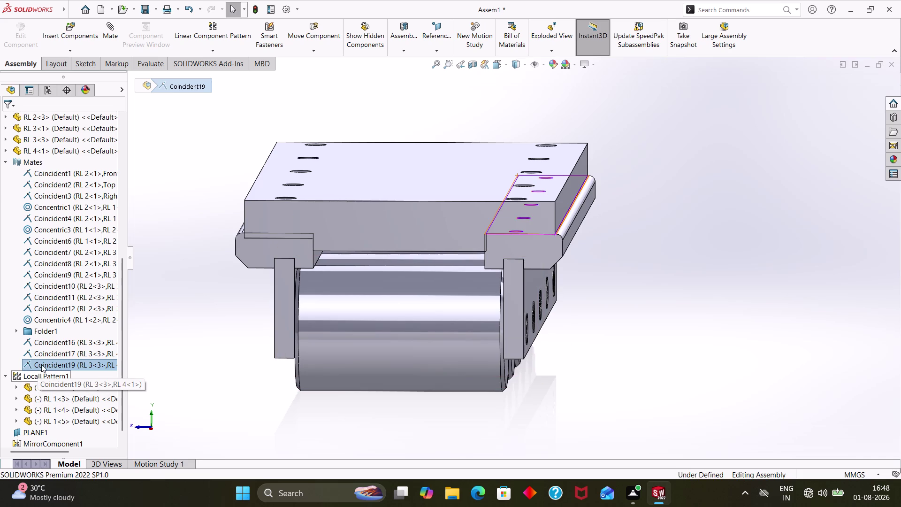
right_click(41, 362)
click(90, 352)
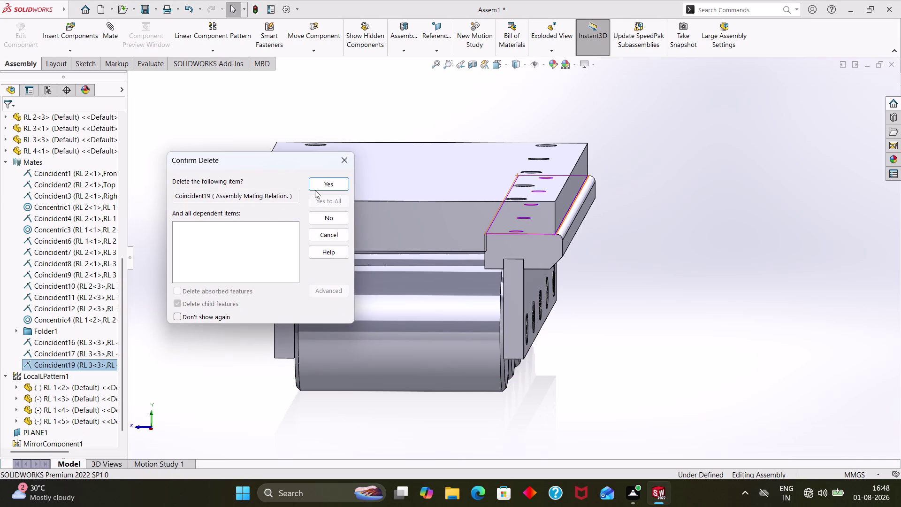
click(315, 188)
drag(355, 216, 480, 192)
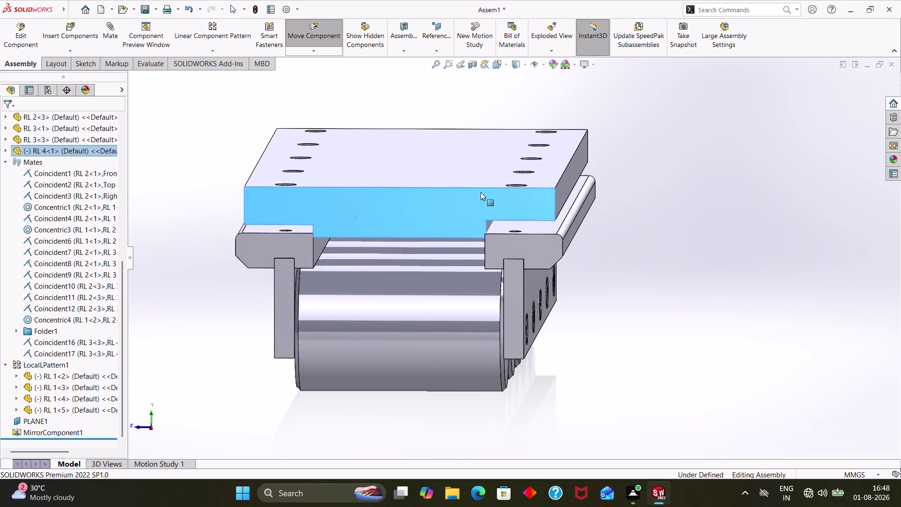
drag(480, 192, 473, 173)
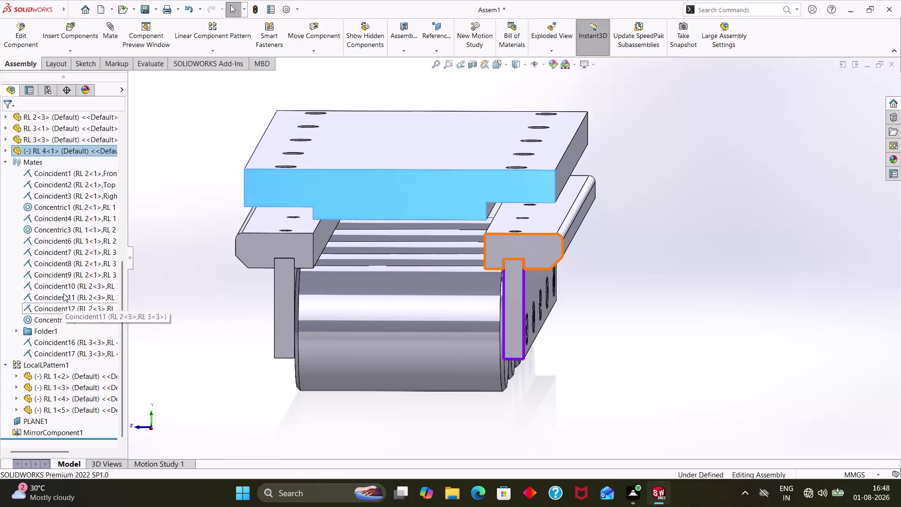
Delete the Folder1 mate group and move the top plate.
click(53, 331)
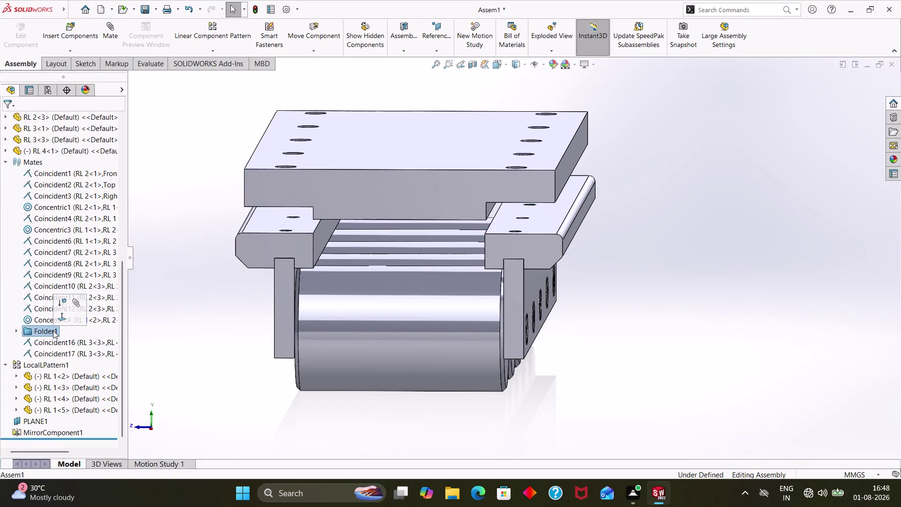
right_click(53, 331)
click(68, 331)
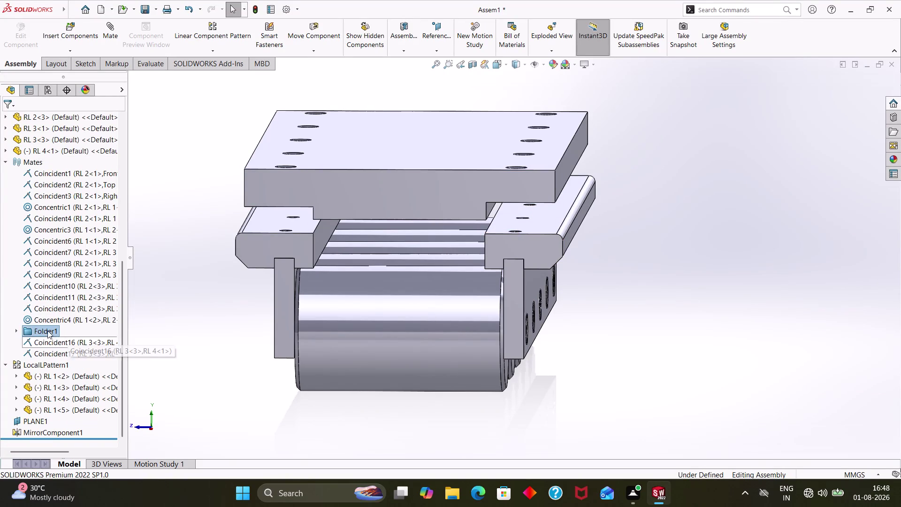
click(47, 329)
right_click(48, 330)
click(61, 335)
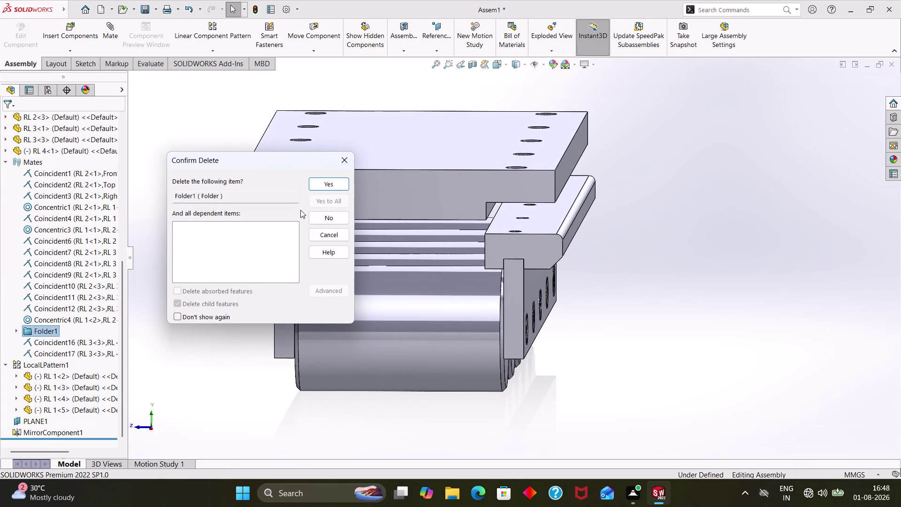
click(314, 185)
drag(345, 196, 381, 203)
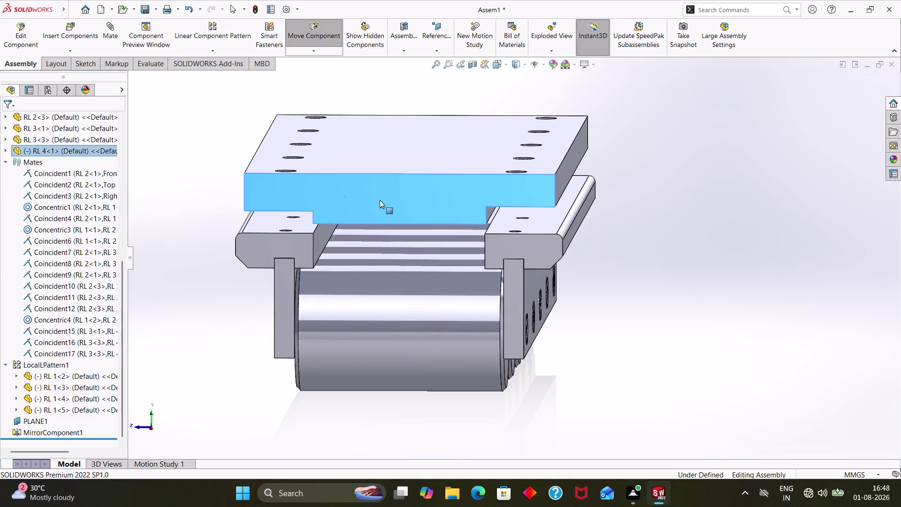
Delete mates Coincident16 and Coincident15, then drag RL 4<1> up above the rail blocks.
drag(380, 203, 379, 199)
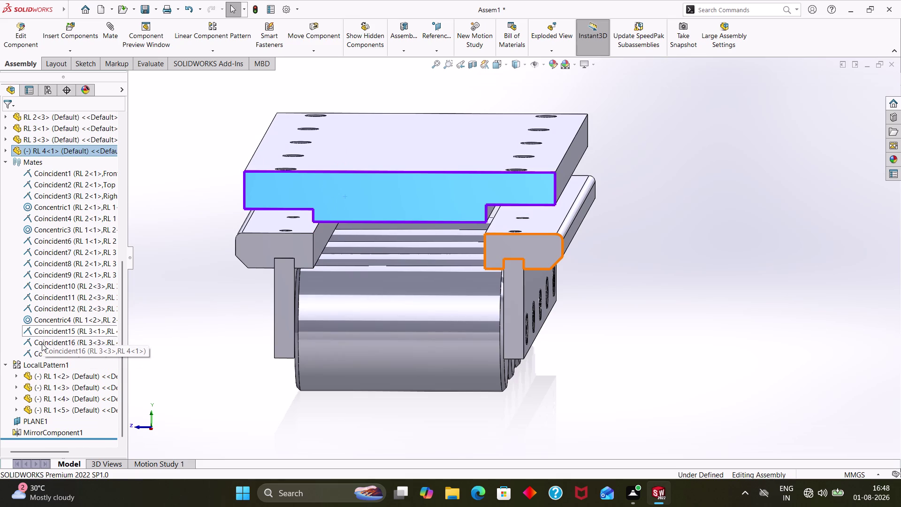
right_click(42, 343)
click(66, 360)
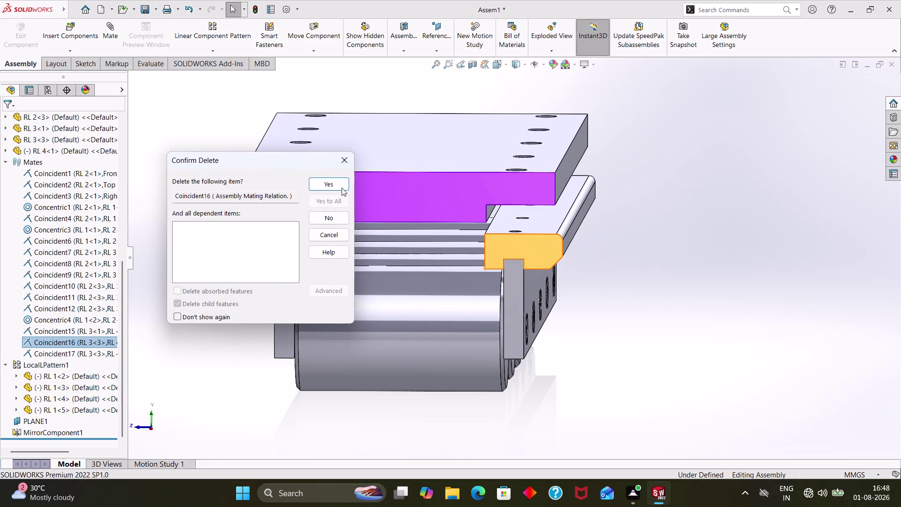
click(340, 183)
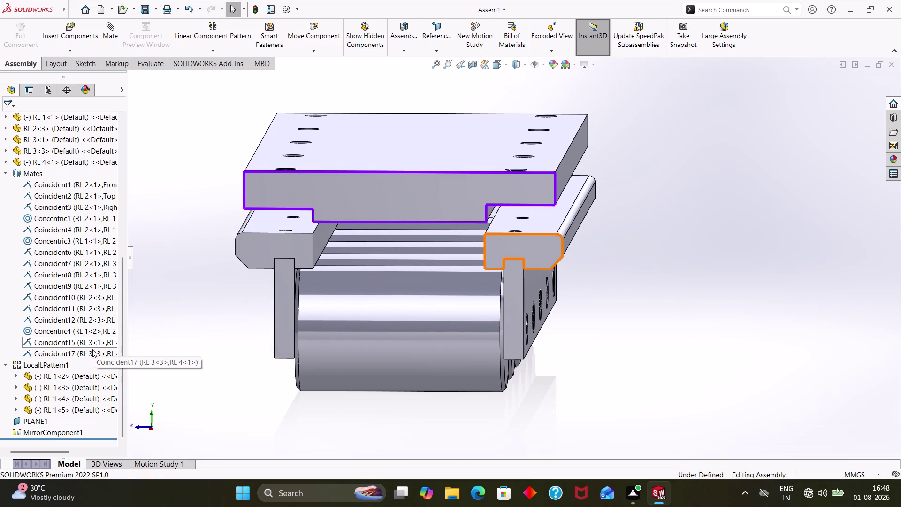
right_click(92, 339)
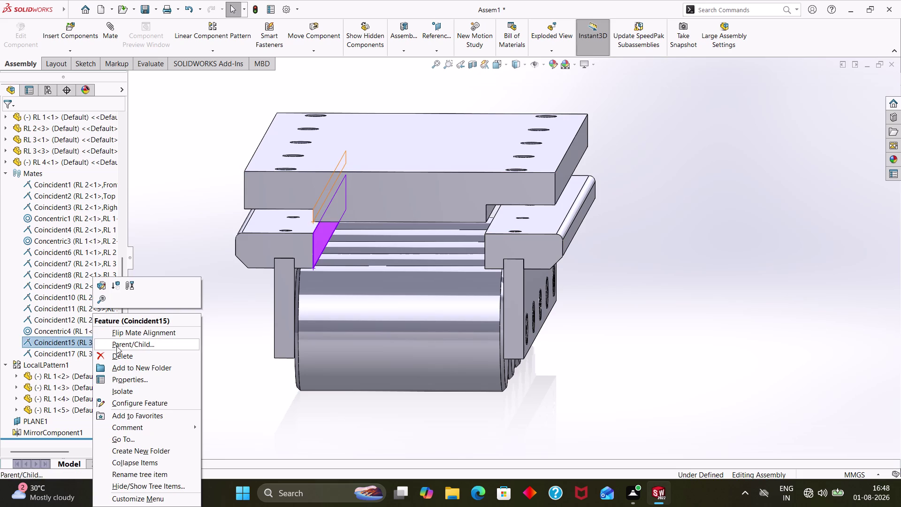
click(116, 354)
click(315, 184)
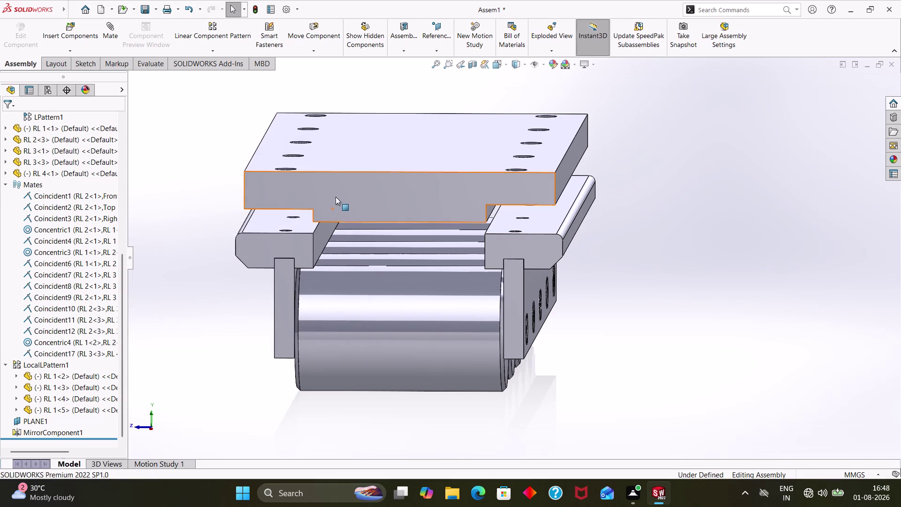
drag(336, 197, 347, 177)
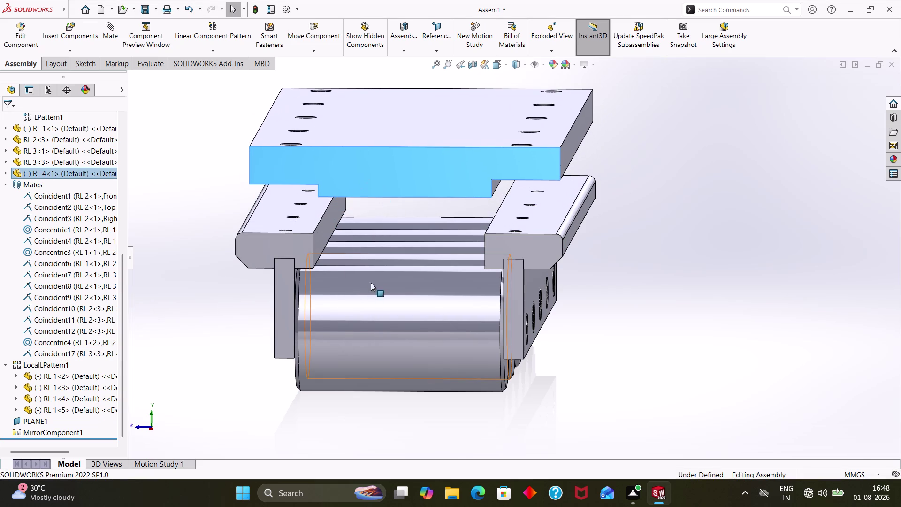
Pick the RL 4 plate's underside and RL 3<3>'s top face, 5.12 mm apart, for a mate.
scroll(up, 3)
scroll(down, 3)
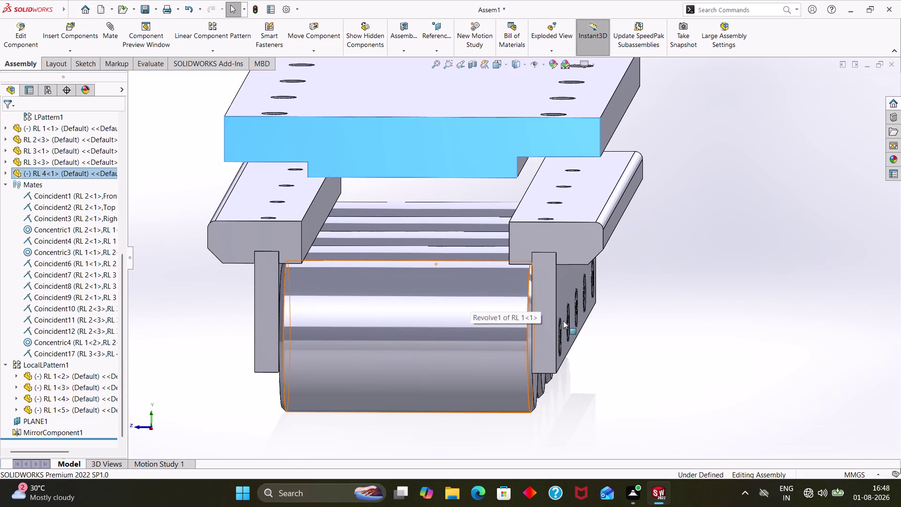
middle_drag(665, 317, 692, 307)
scroll(up, 3)
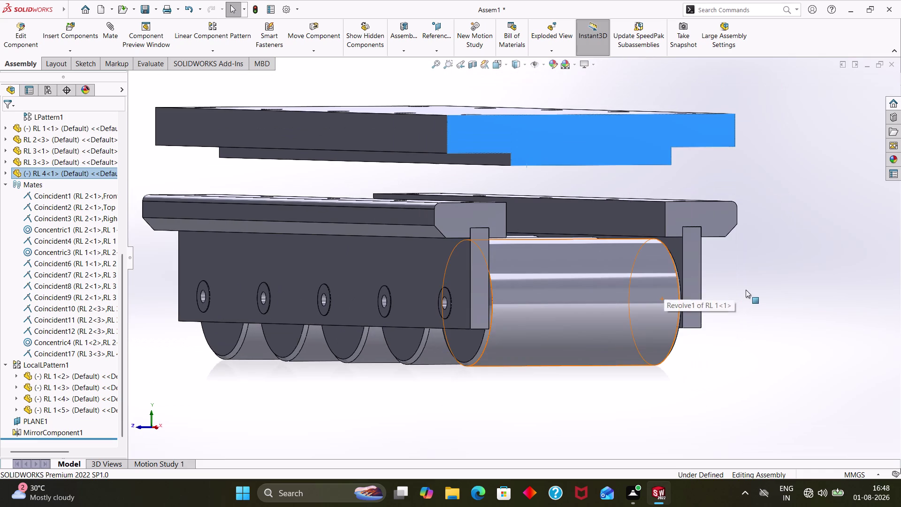
click(745, 290)
middle_drag(745, 289, 708, 293)
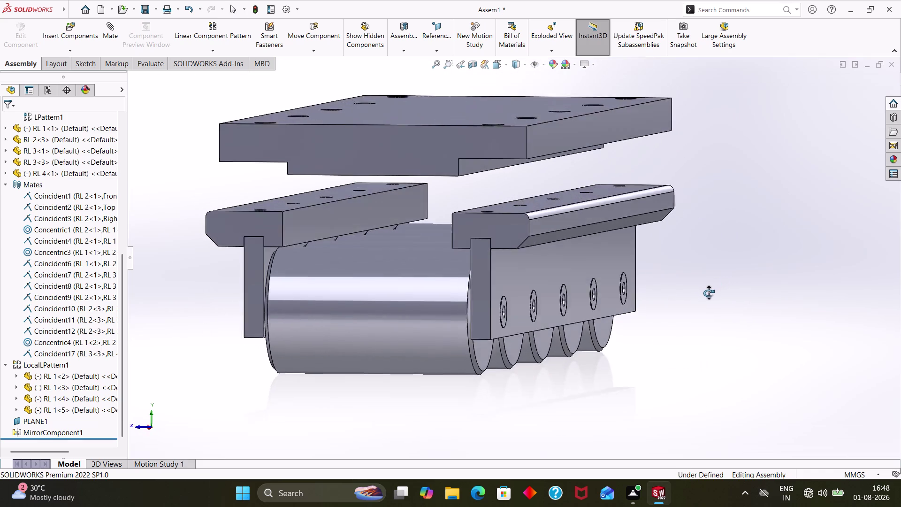
middle_drag(709, 292, 719, 288)
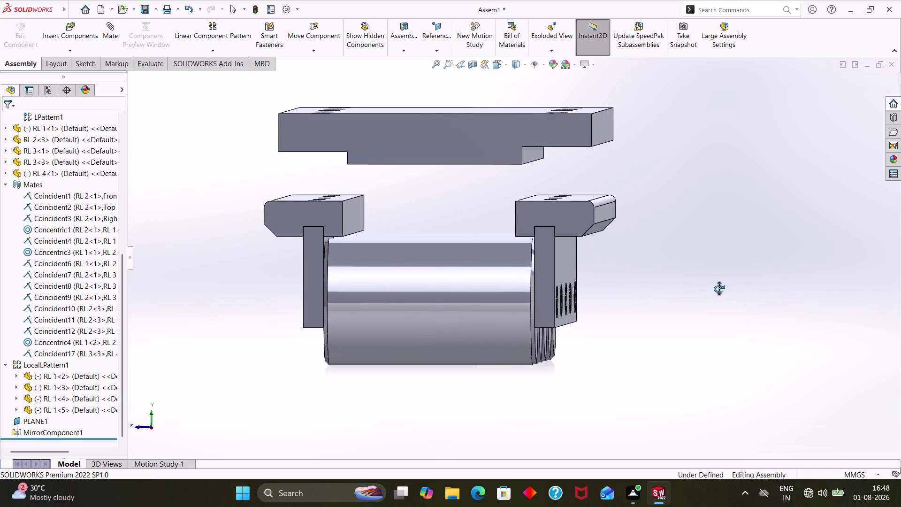
middle_drag(719, 289, 719, 291)
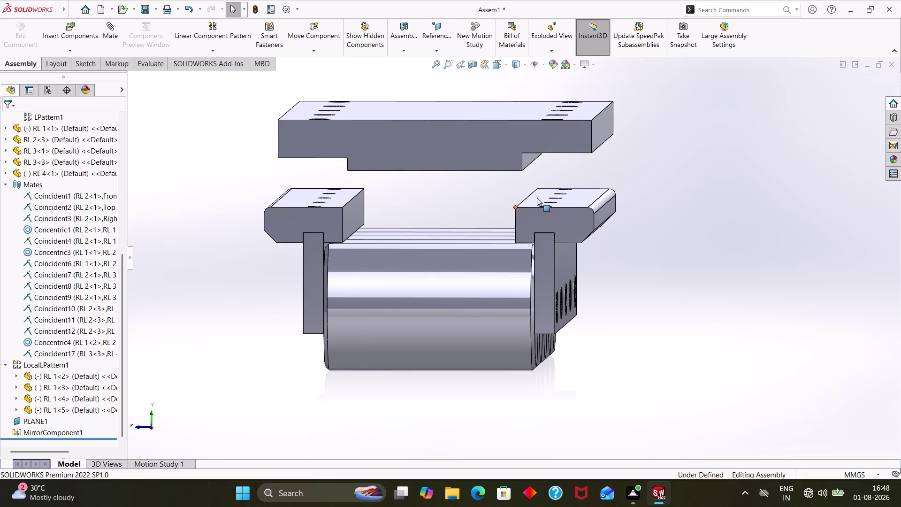
click(529, 156)
middle_drag(620, 281, 634, 279)
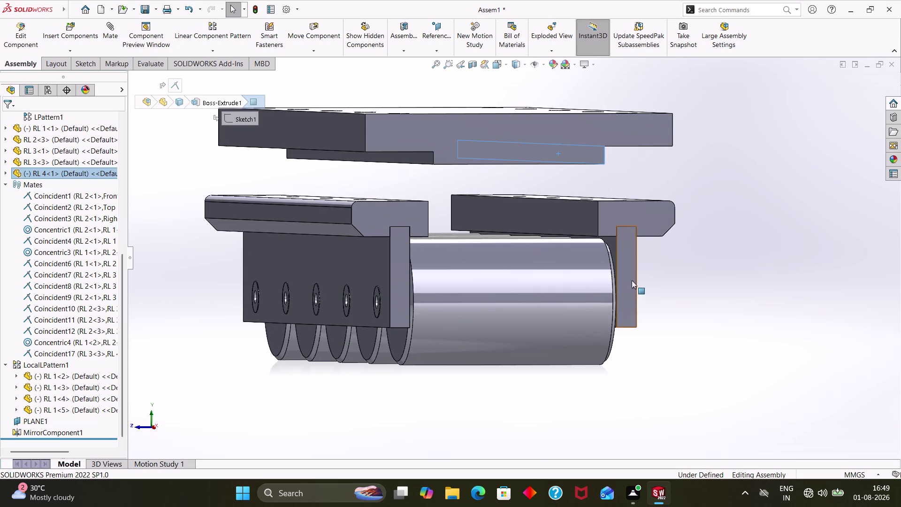
click(584, 205)
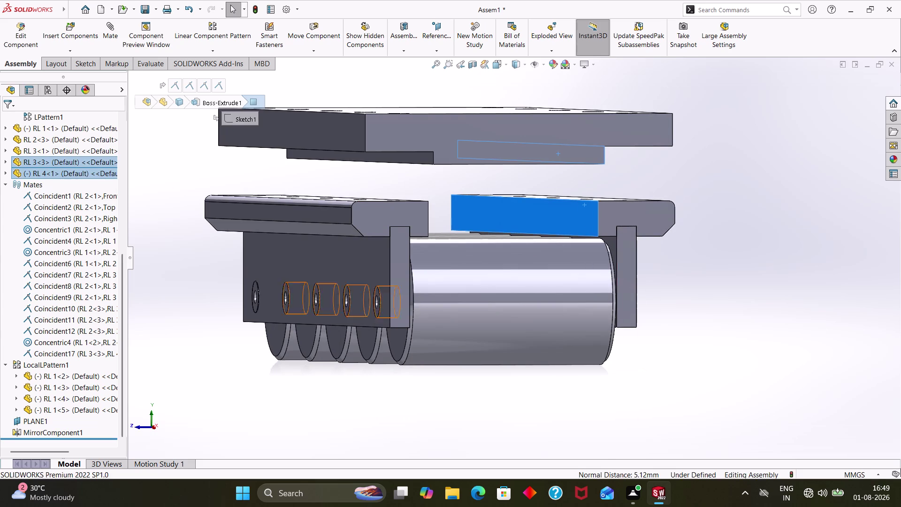
click(110, 36)
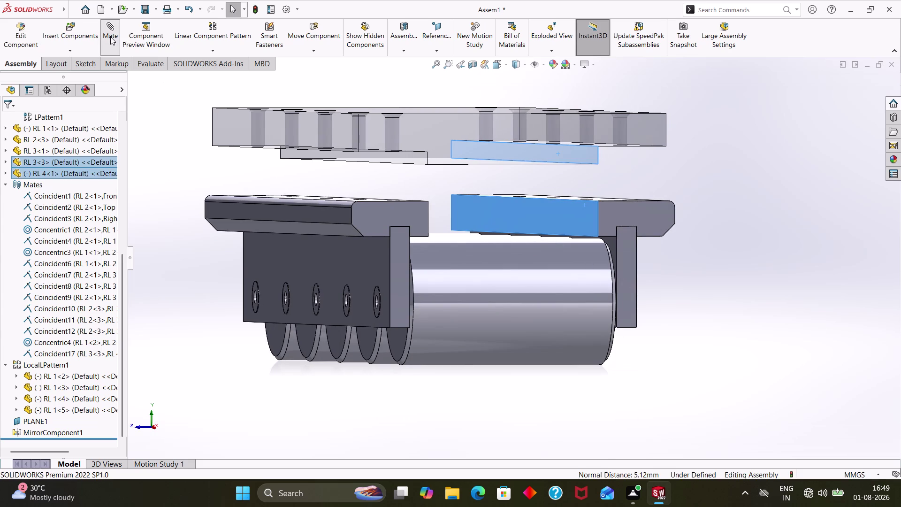
Accept the Coincident20 mate and drag the top plate to test it.
click(13, 122)
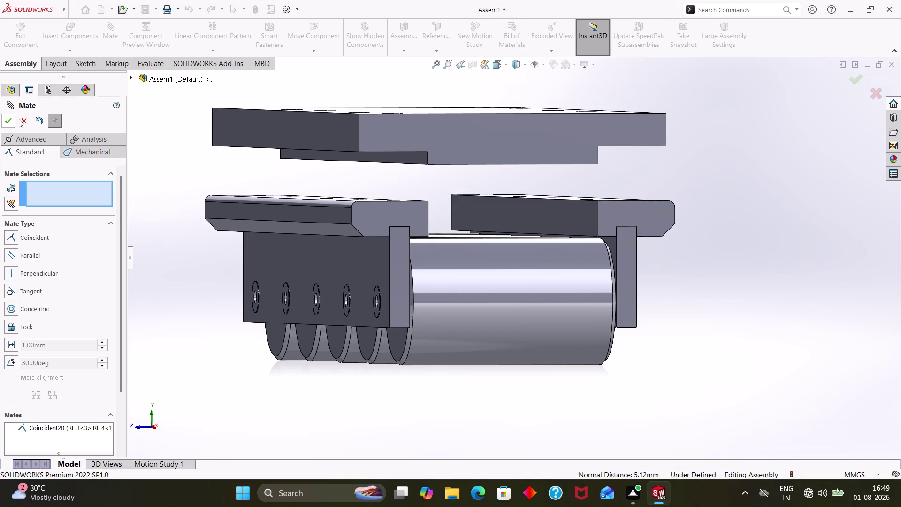
click(22, 120)
middle_drag(723, 307, 706, 314)
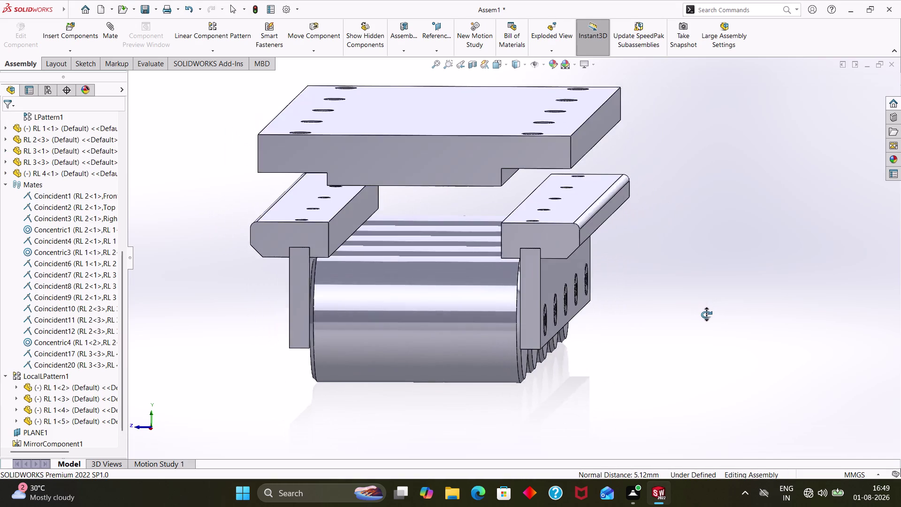
middle_drag(706, 315, 710, 313)
drag(473, 164, 474, 179)
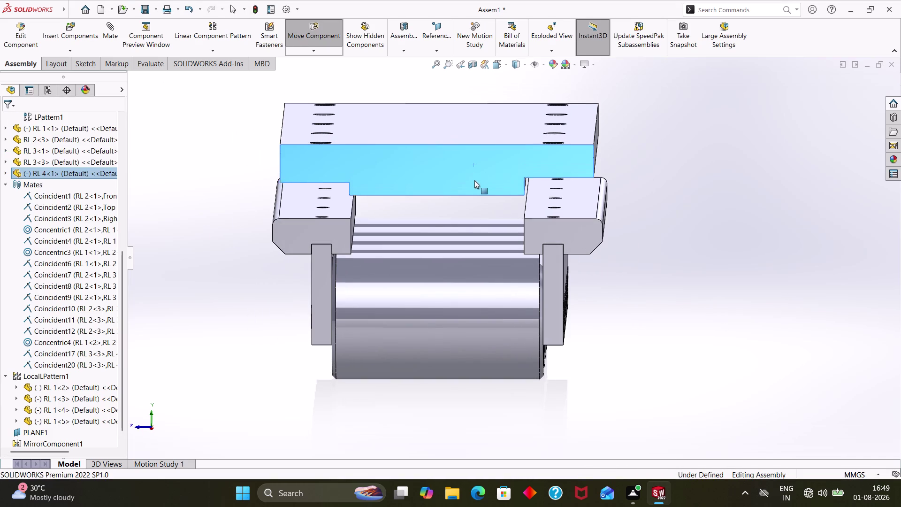
drag(474, 178, 485, 215)
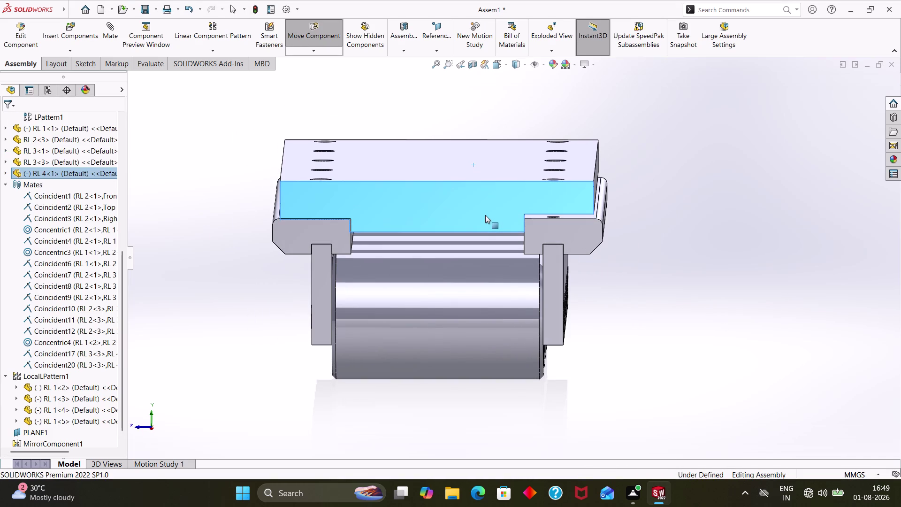
drag(485, 215, 496, 208)
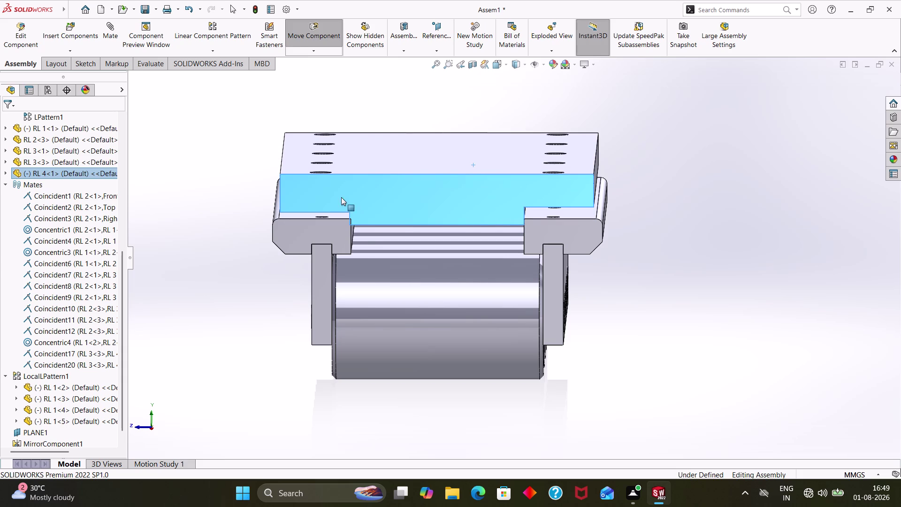
Start a coincident mate between RL 4 and RL 3 faces, then cancel it.
key(Escape)
key(Escape)
middle_drag(628, 409, 628, 382)
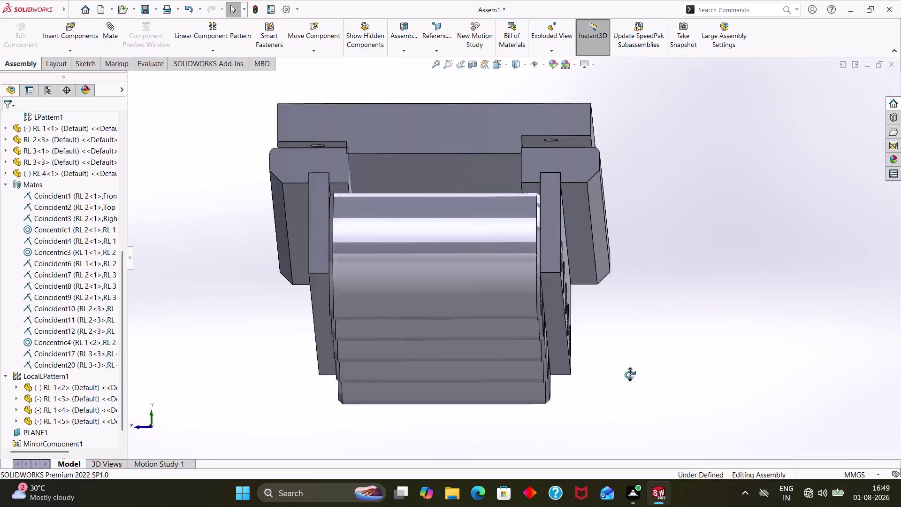
middle_drag(628, 382, 632, 368)
click(318, 104)
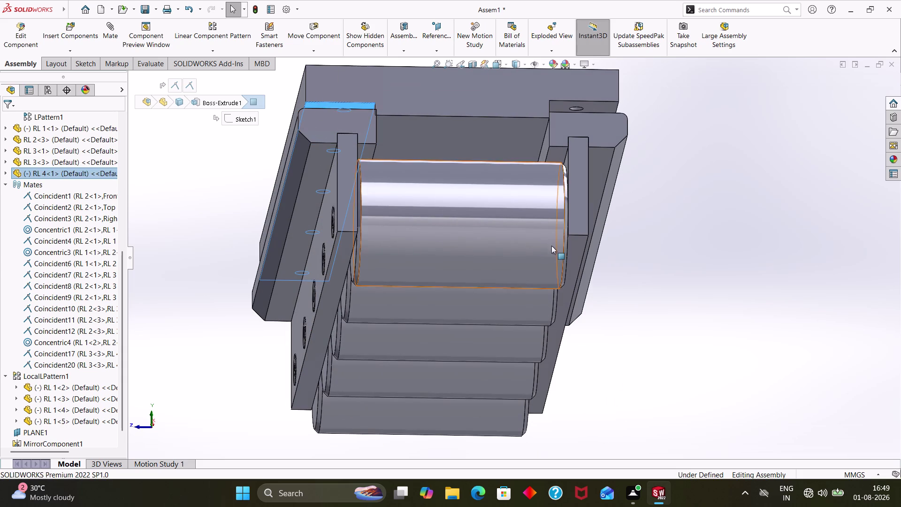
middle_drag(680, 260, 681, 311)
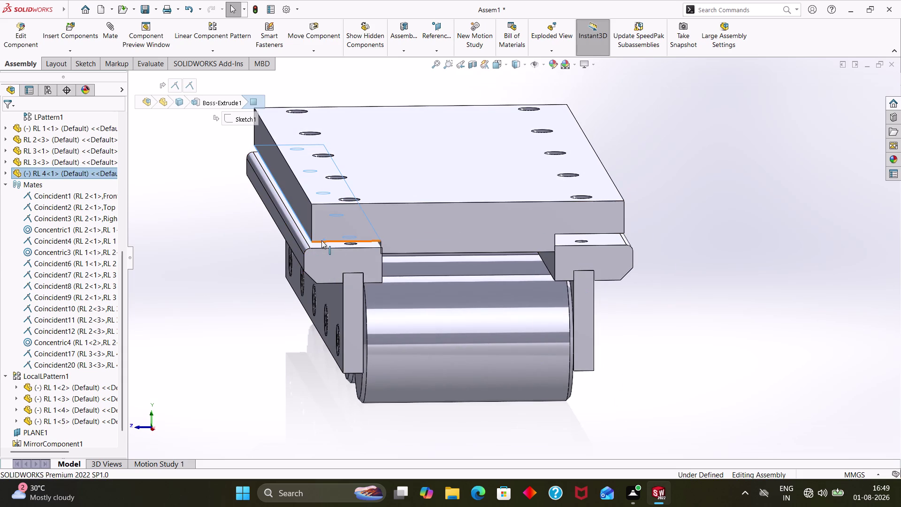
click(325, 245)
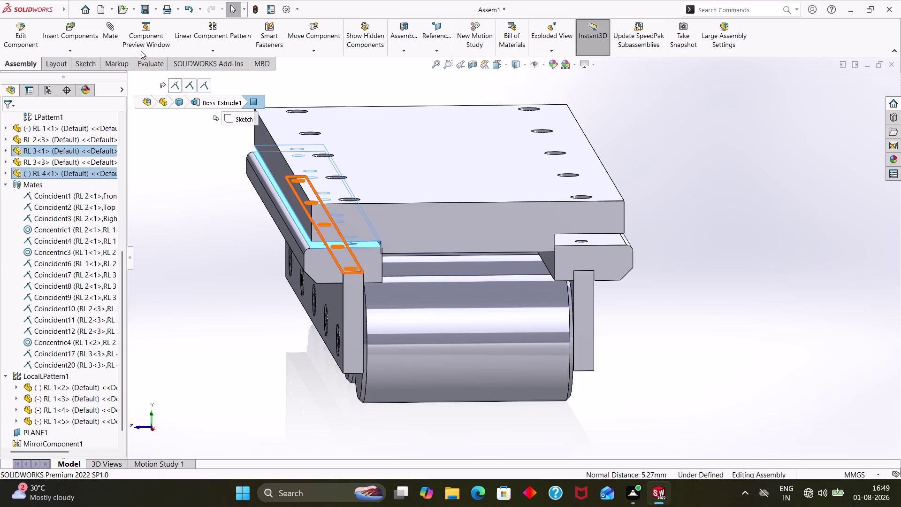
click(114, 35)
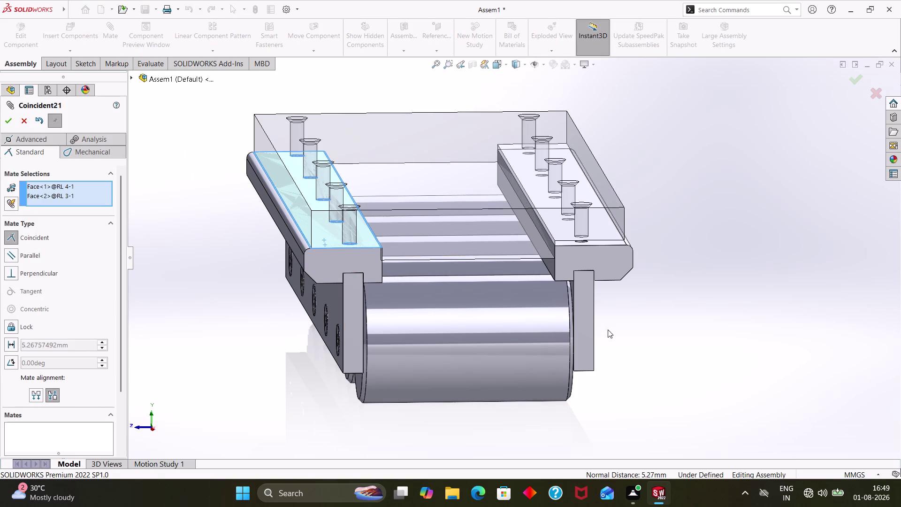
middle_drag(619, 322, 610, 304)
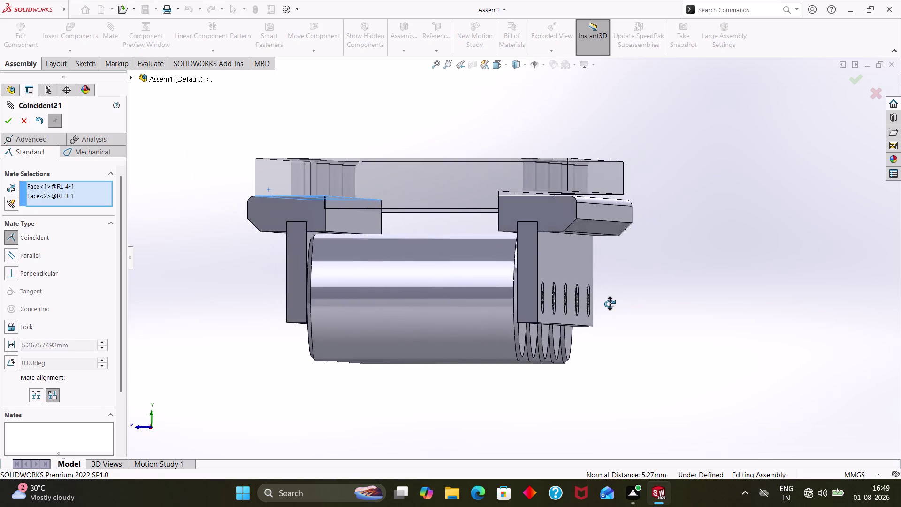
middle_drag(610, 304, 618, 304)
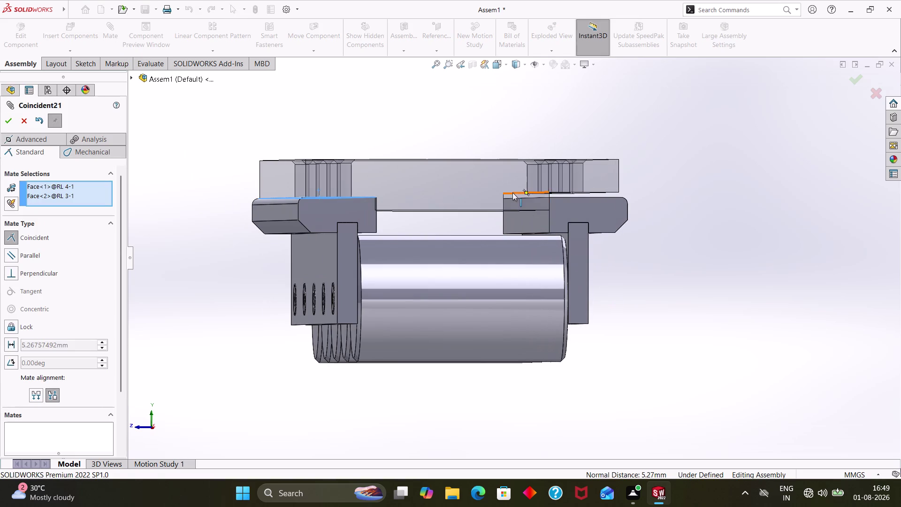
middle_click(636, 286)
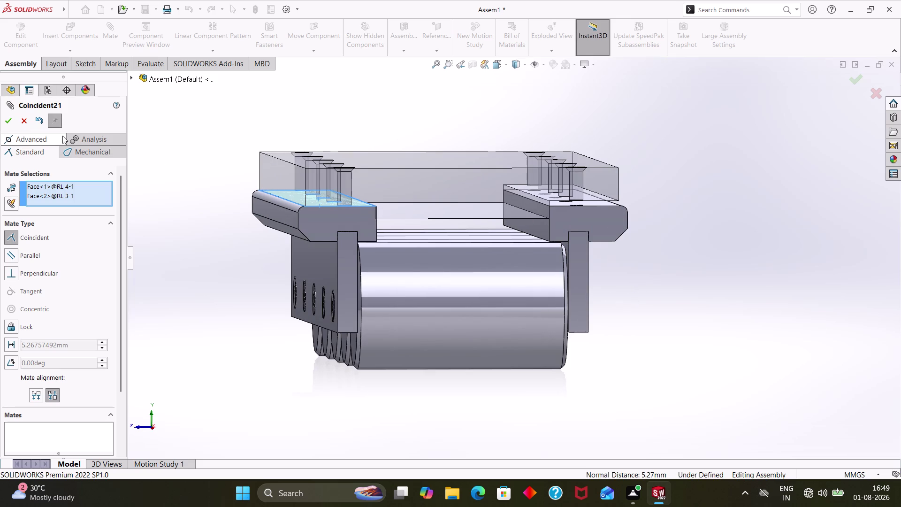
click(24, 123)
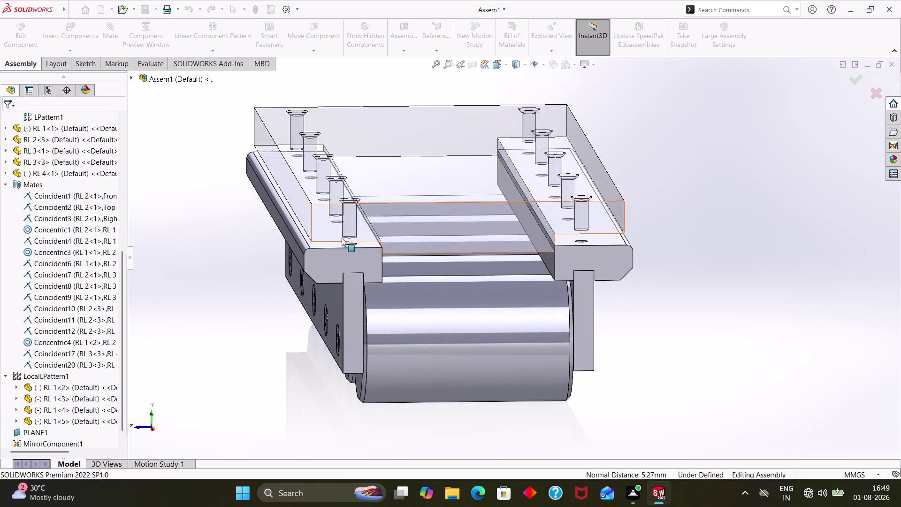
Lift the RL 4 top plate clear of the rollers and select it.
key(Escape)
key(Escape)
middle_drag(629, 328, 629, 309)
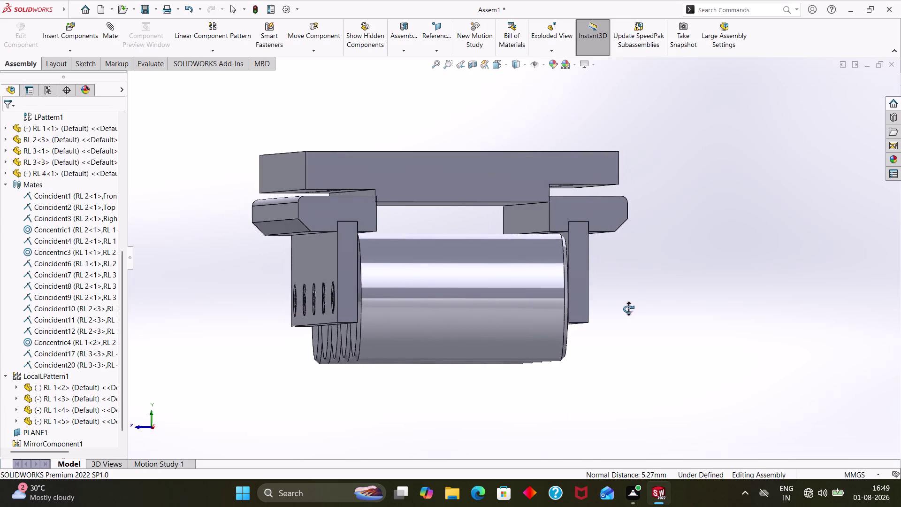
middle_drag(629, 309, 625, 311)
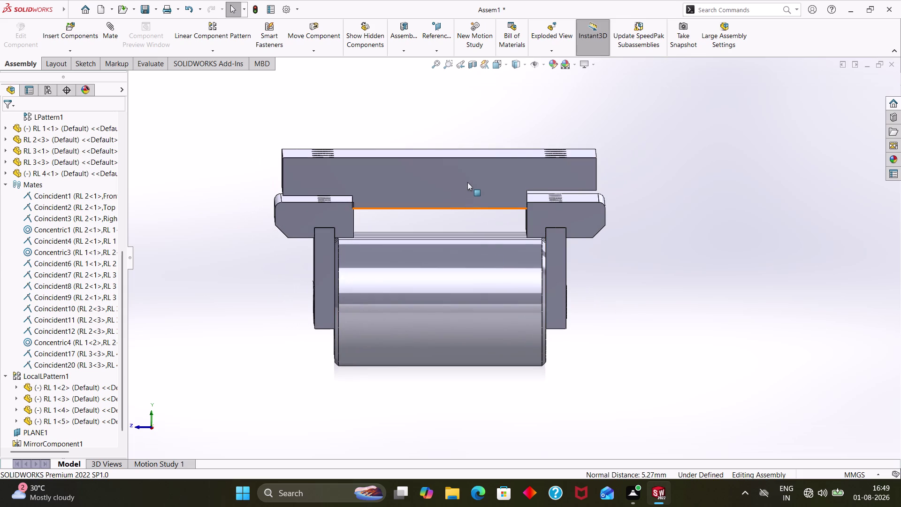
drag(467, 182, 474, 151)
key(Escape)
key(Escape)
key(Escape)
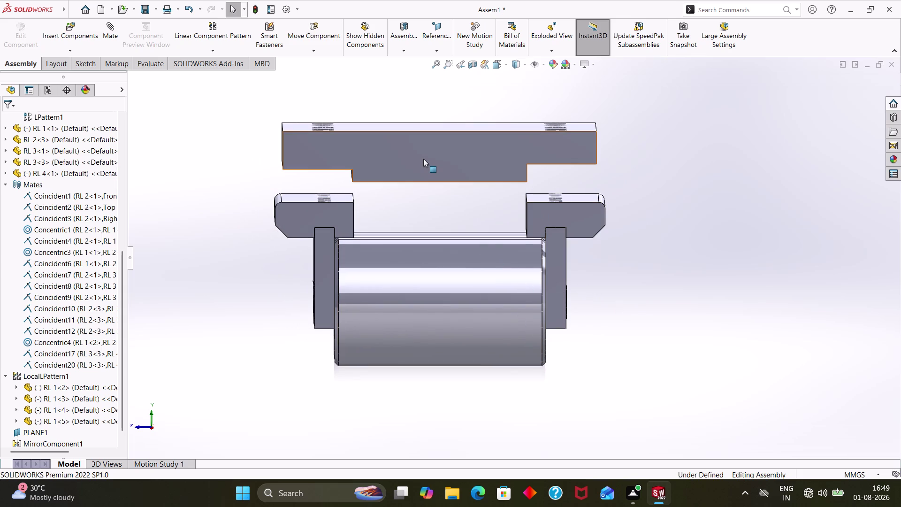
click(423, 158)
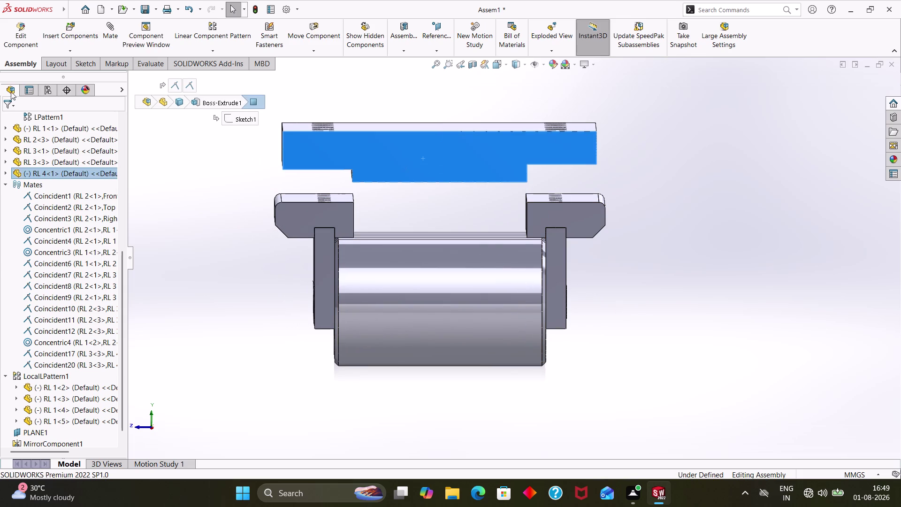
Delete the RL 4<1> top plate together with its mates.
right_click(66, 173)
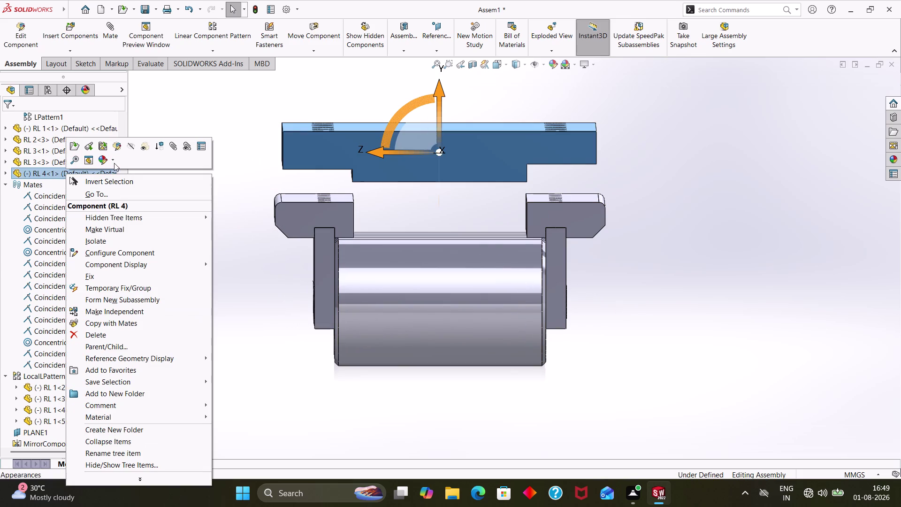
click(119, 331)
click(324, 177)
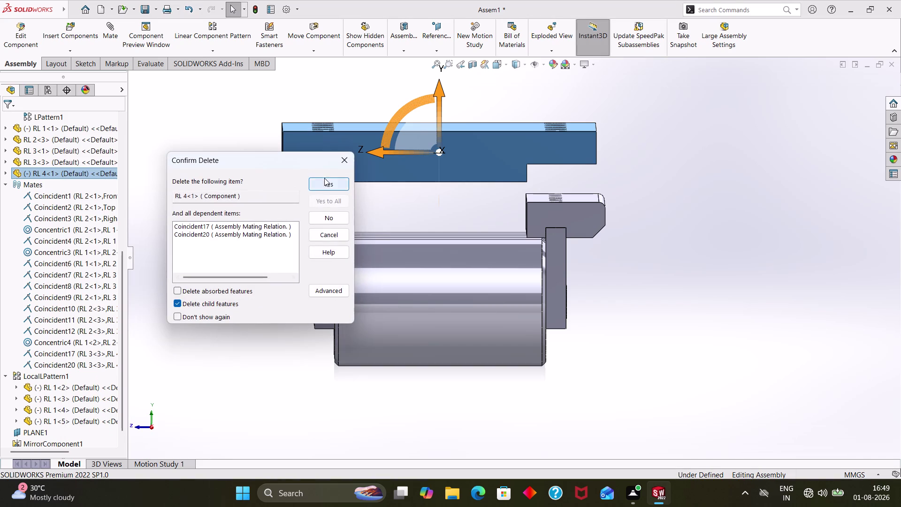
scroll(up, 3)
scroll(up, 3)
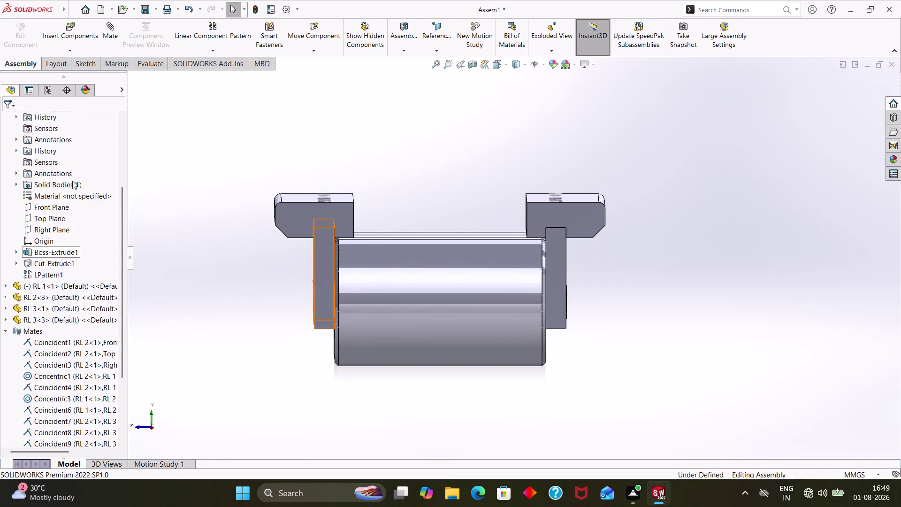
scroll(up, 3)
scroll(up, 3)
scroll(up, 3)
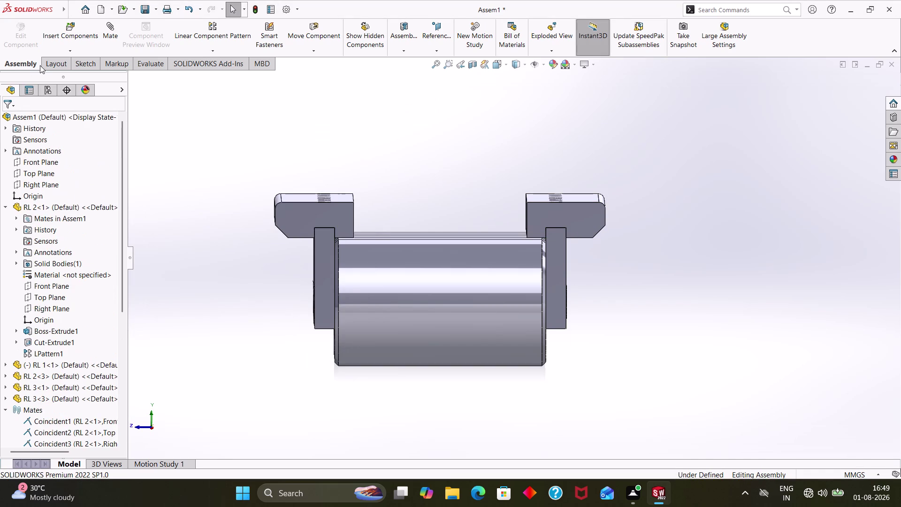
Insert a fresh RL 4 copy from open documents, placed above and right of the rollers.
click(49, 59)
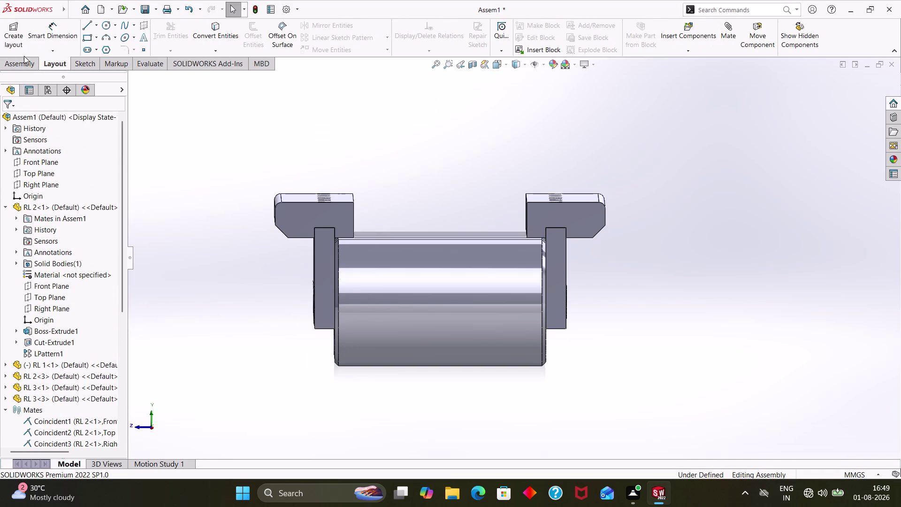
click(19, 64)
click(62, 36)
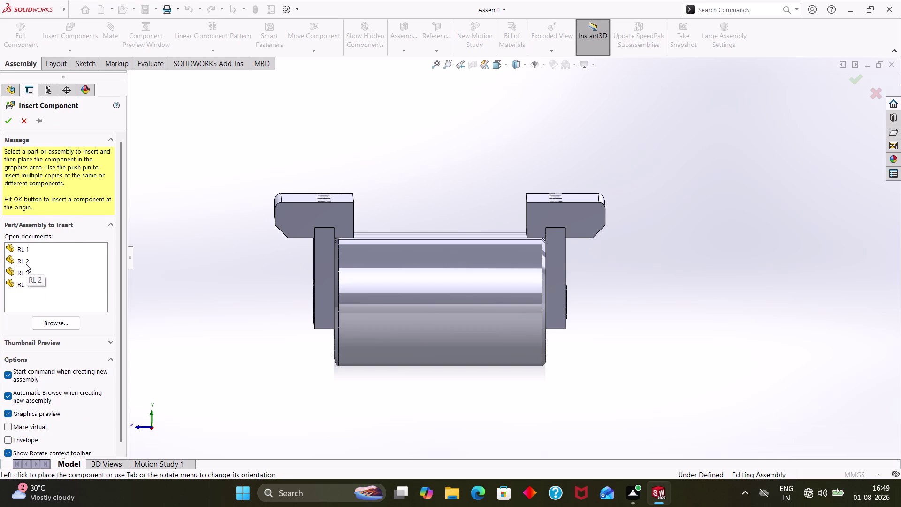
click(24, 281)
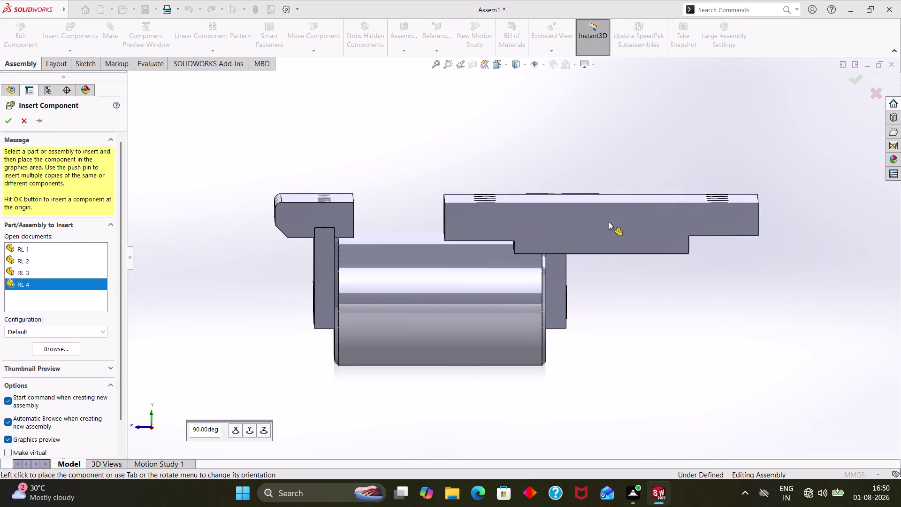
click(663, 141)
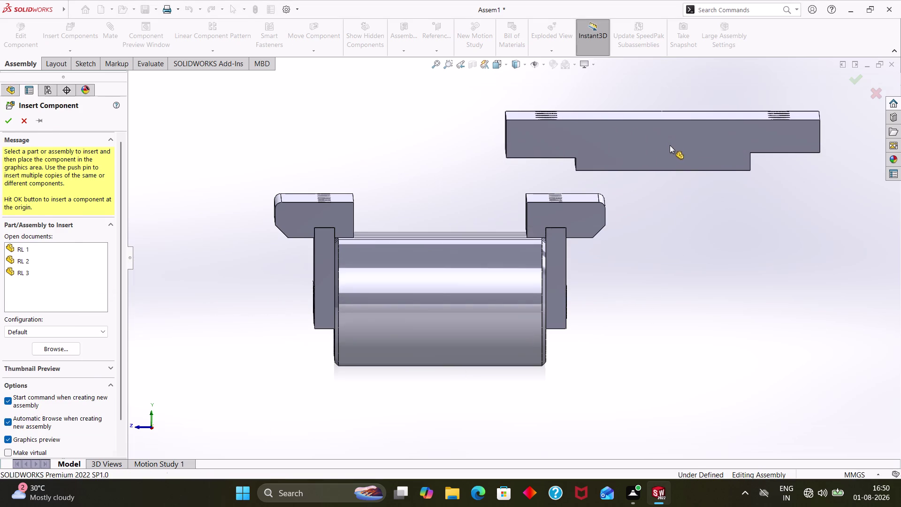
right_click(670, 145)
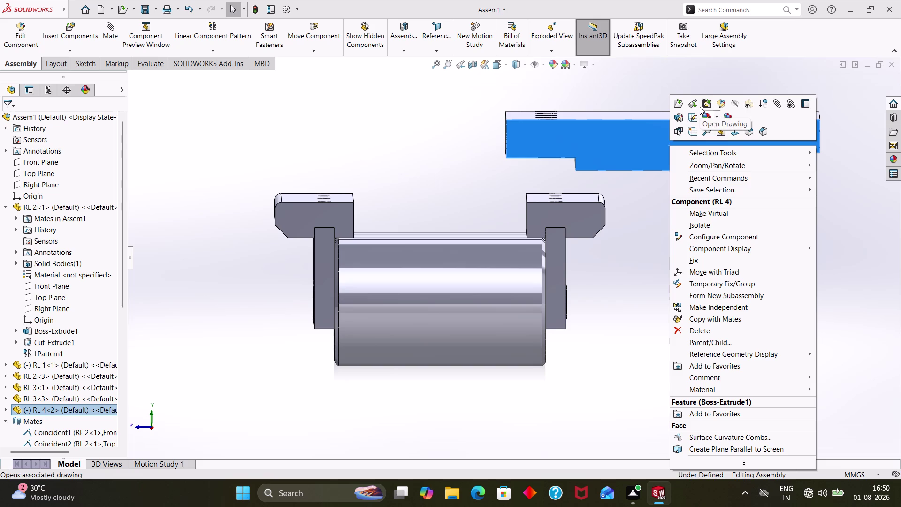
In the RL 4 part's Sketch1, relate the left and right step lines to fully define it.
click(697, 106)
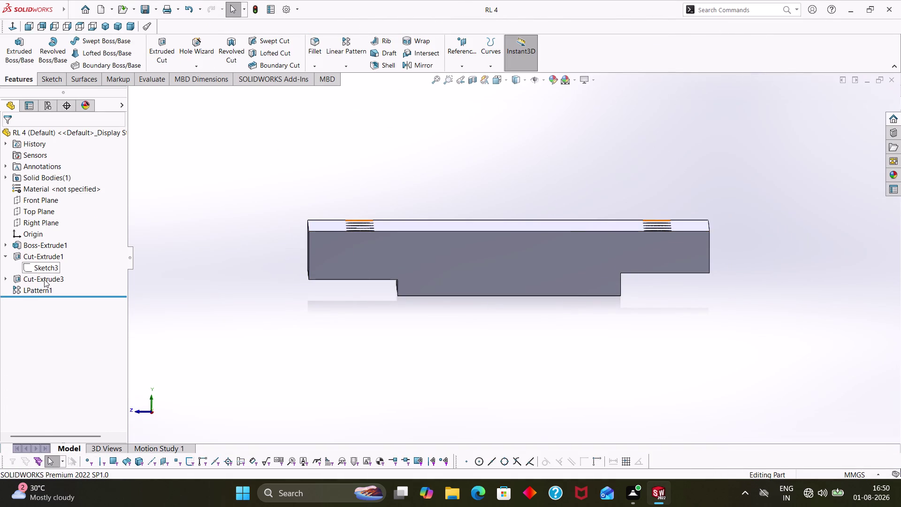
click(4, 245)
right_click(28, 256)
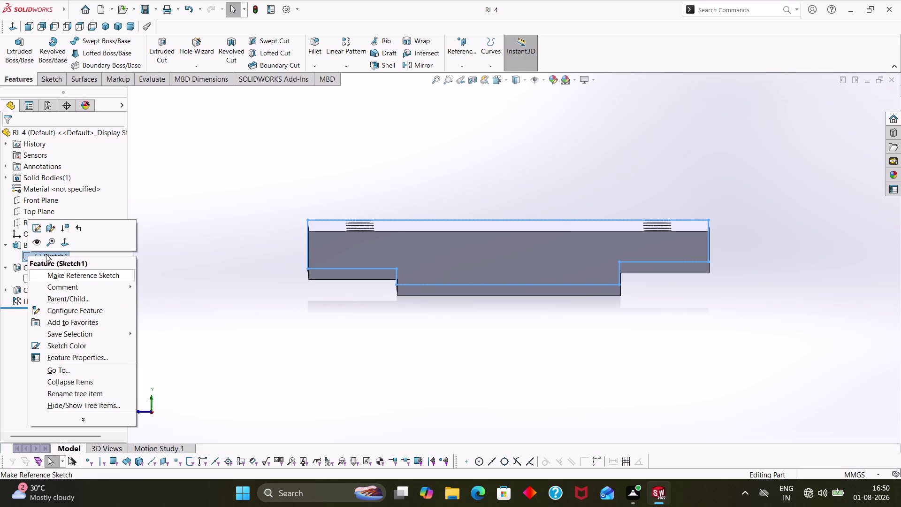
click(33, 225)
scroll(up, 3)
click(587, 261)
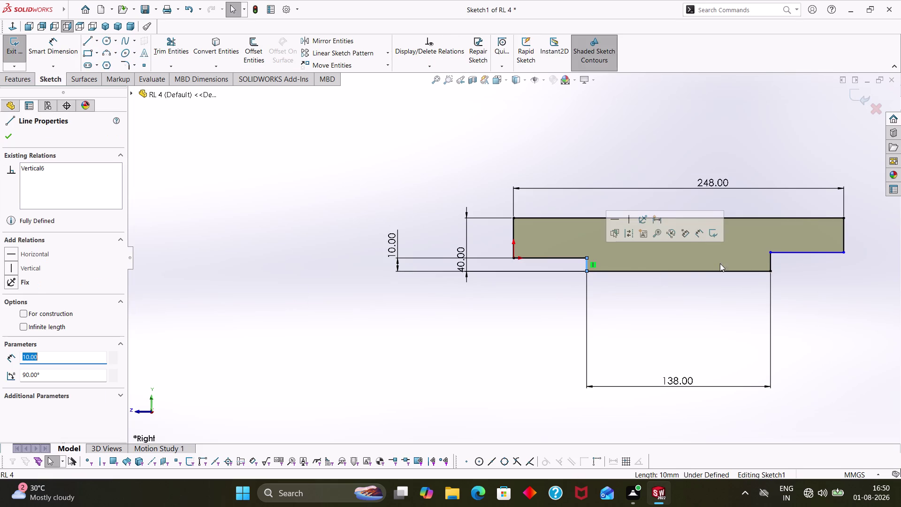
click(768, 261)
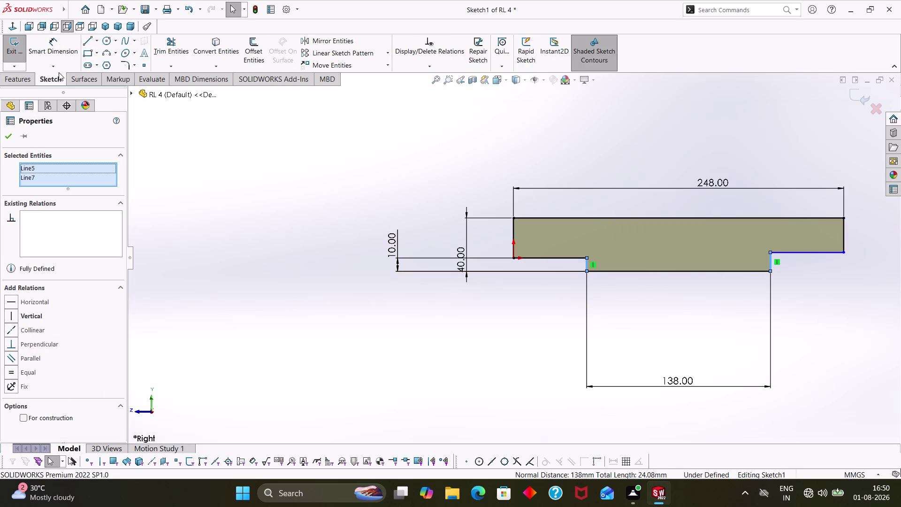
click(13, 371)
click(12, 133)
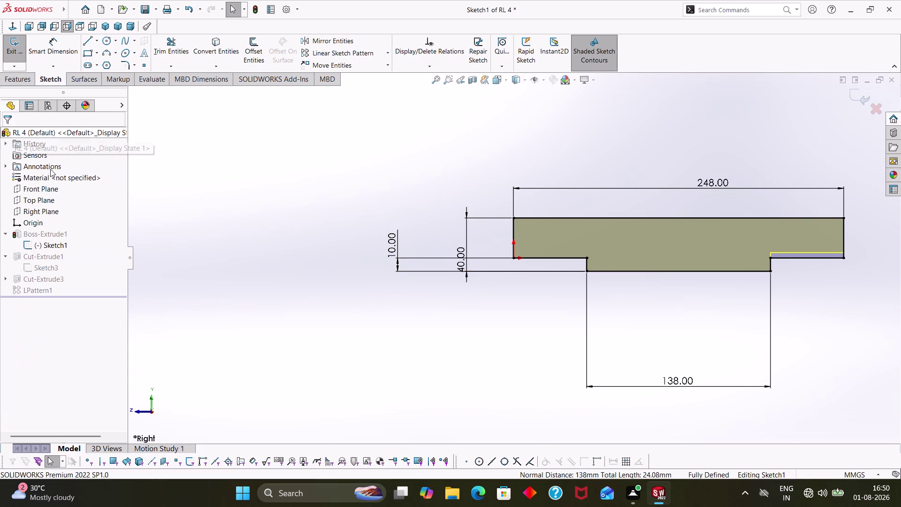
Exit the sketch, close RL 4 saving changes, and return to Assem1.
click(256, 6)
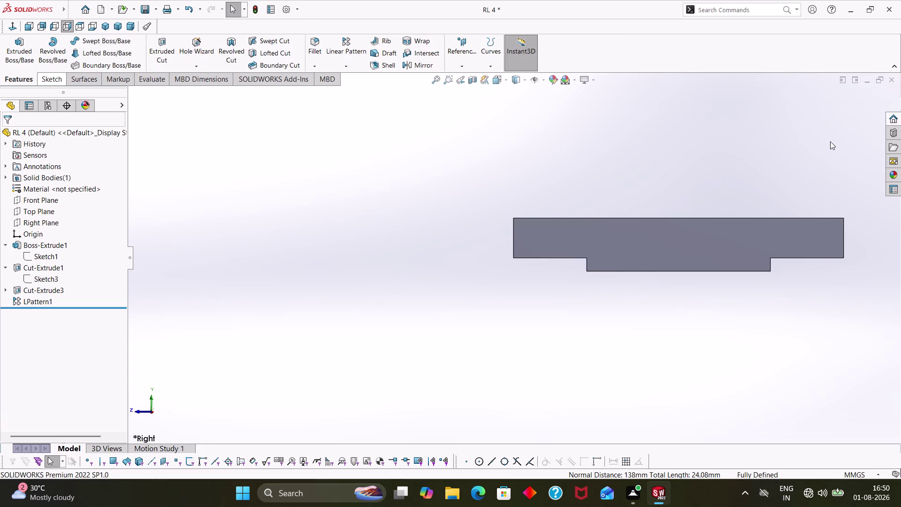
click(887, 83)
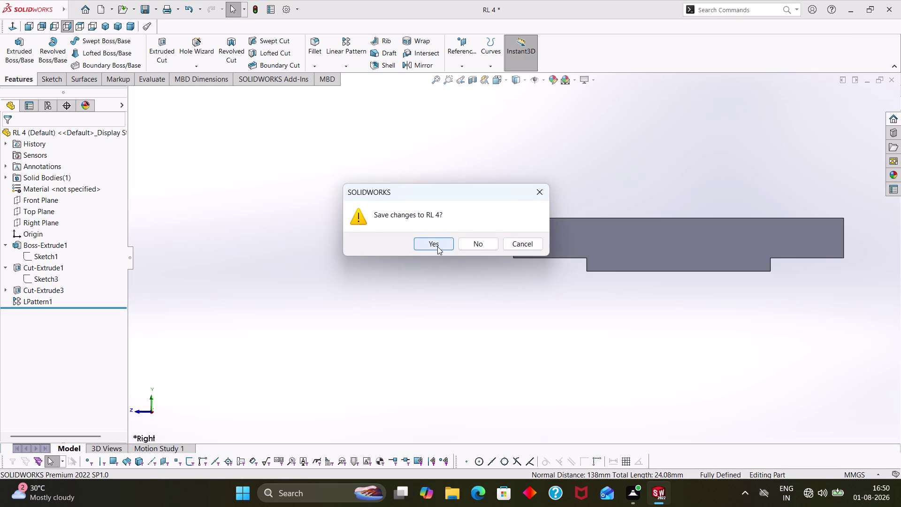
click(438, 246)
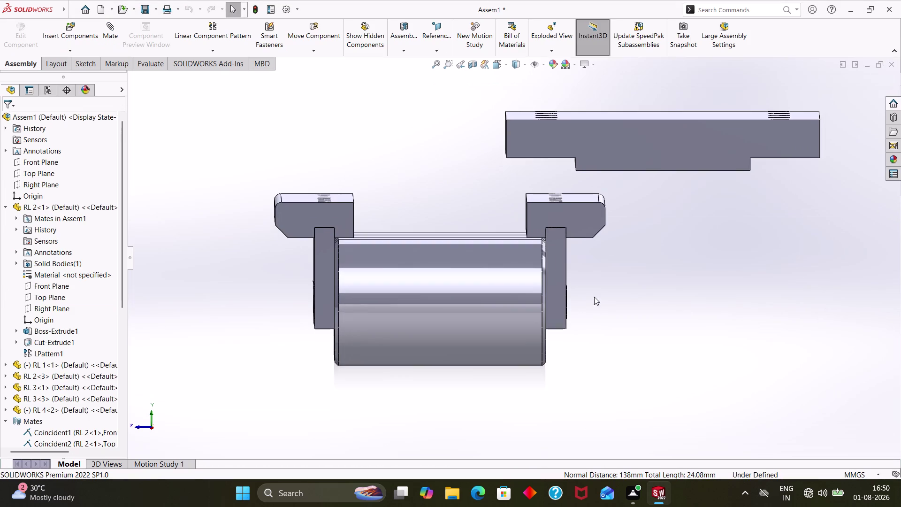
Mate a RL 4<2> plate face coincident with RL 3<3>'s top face (Coincident22).
middle_drag(734, 234, 732, 200)
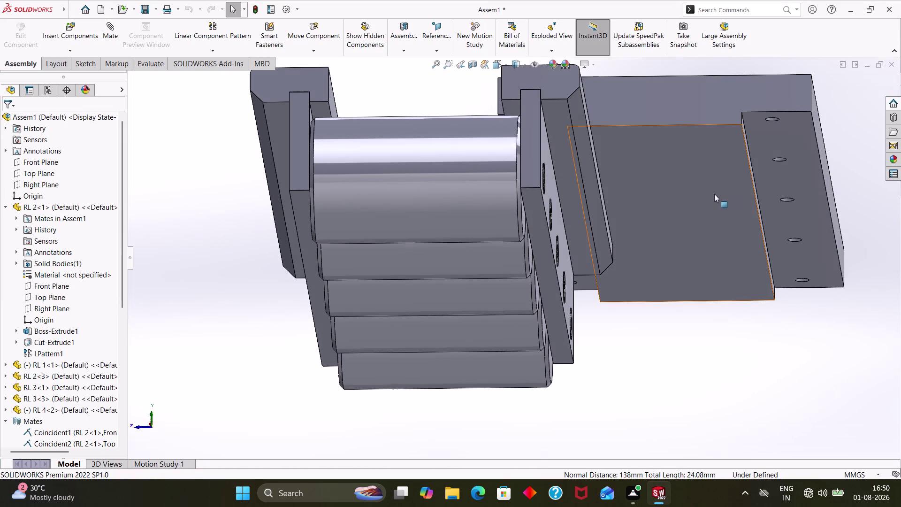
click(713, 191)
middle_drag(715, 313, 718, 341)
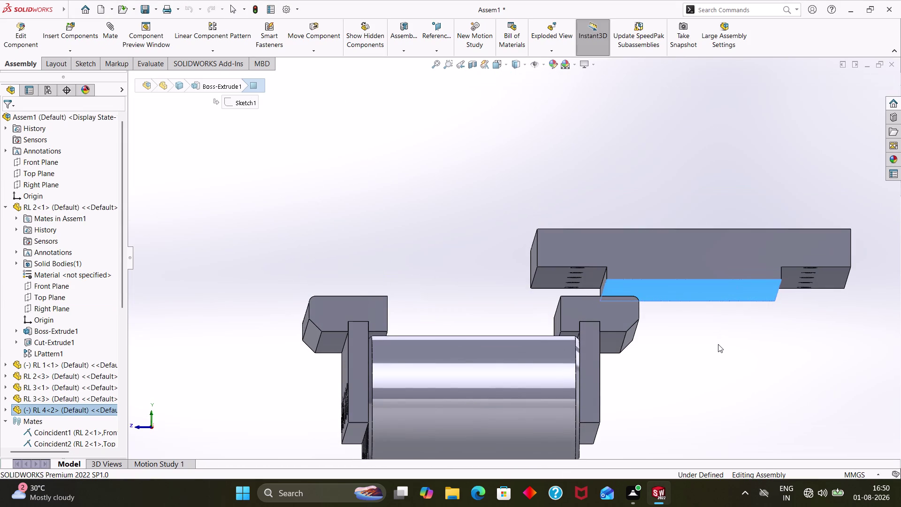
key(Escape)
key(Escape)
click(697, 256)
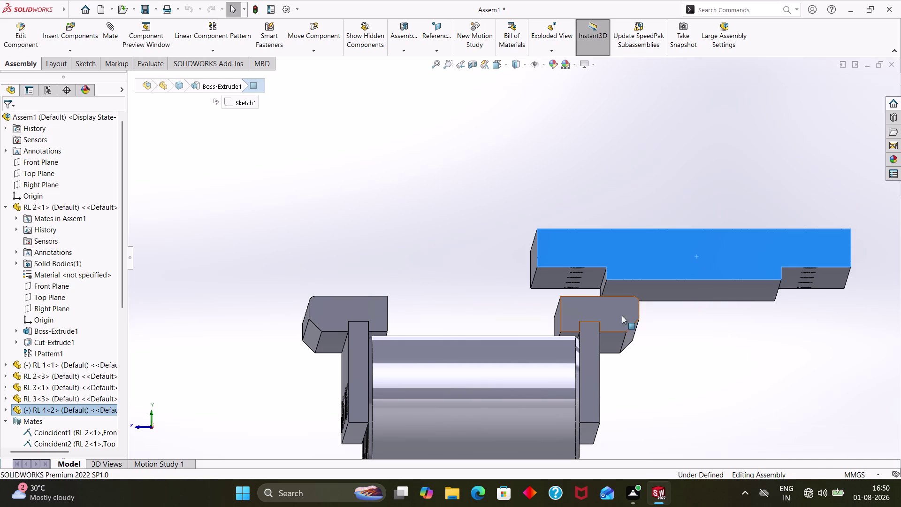
click(609, 307)
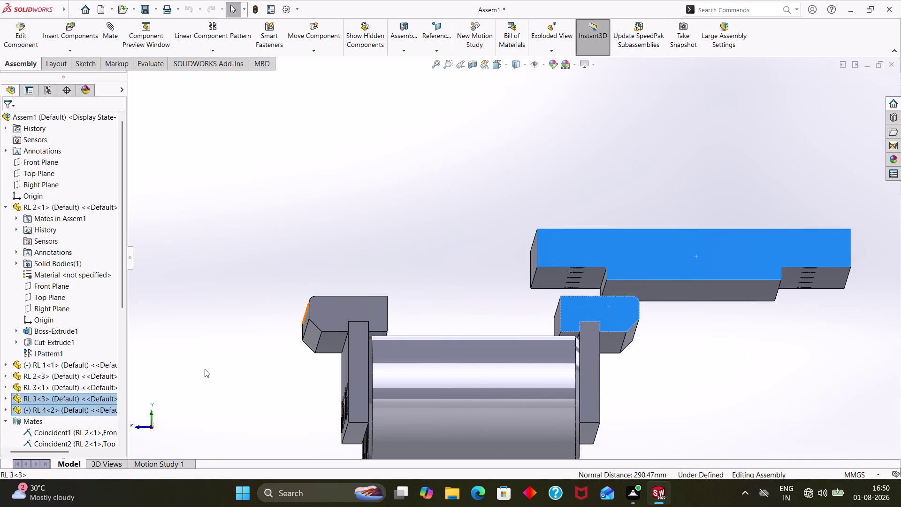
click(111, 35)
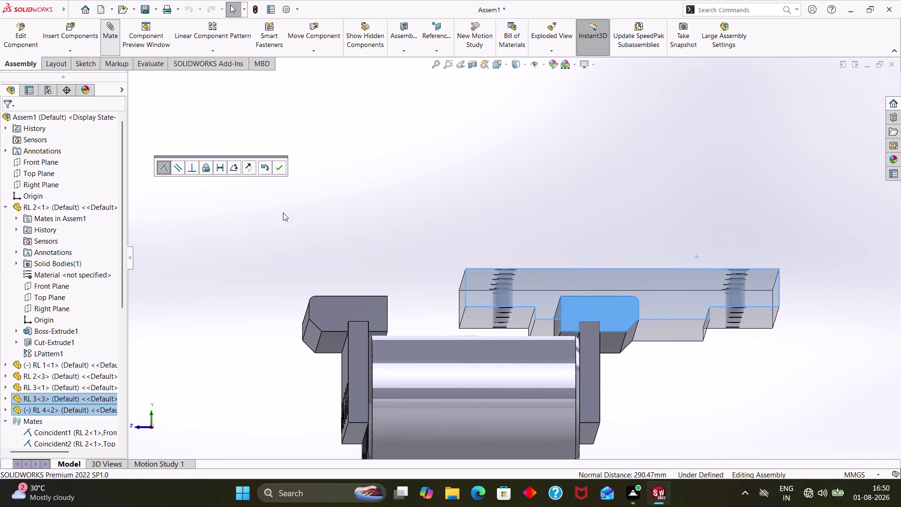
click(2, 117)
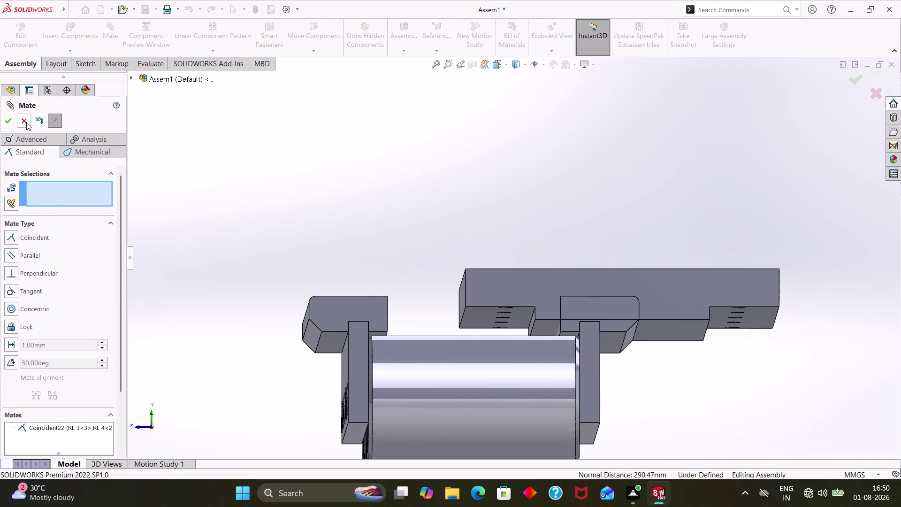
click(26, 120)
Drag the mated plate above the rails and select a face at its right end.
middle_drag(827, 374, 792, 408)
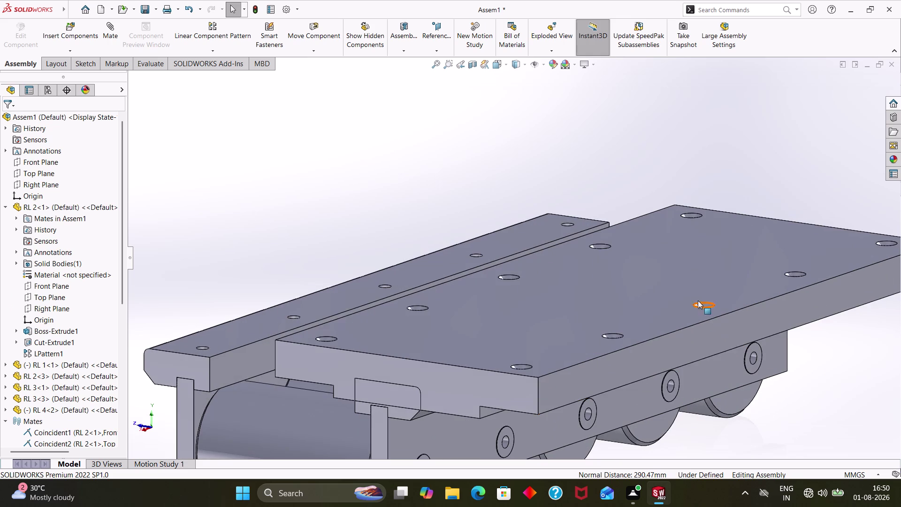
drag(696, 296, 594, 225)
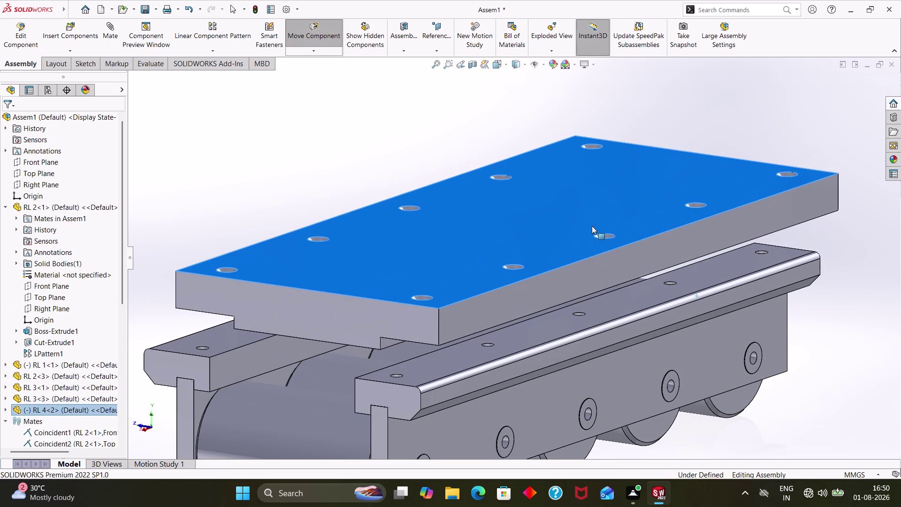
drag(594, 224, 588, 228)
middle_drag(831, 423, 818, 396)
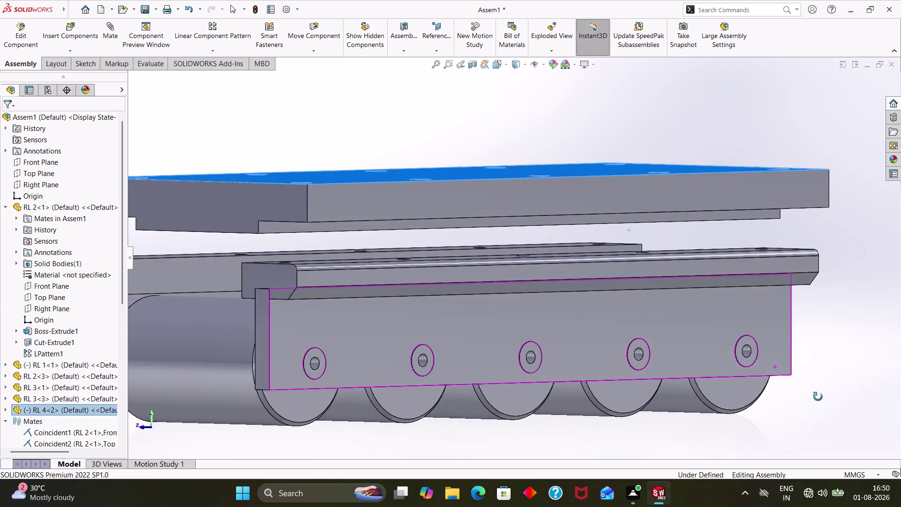
middle_drag(818, 396, 839, 385)
key(Escape)
key(Escape)
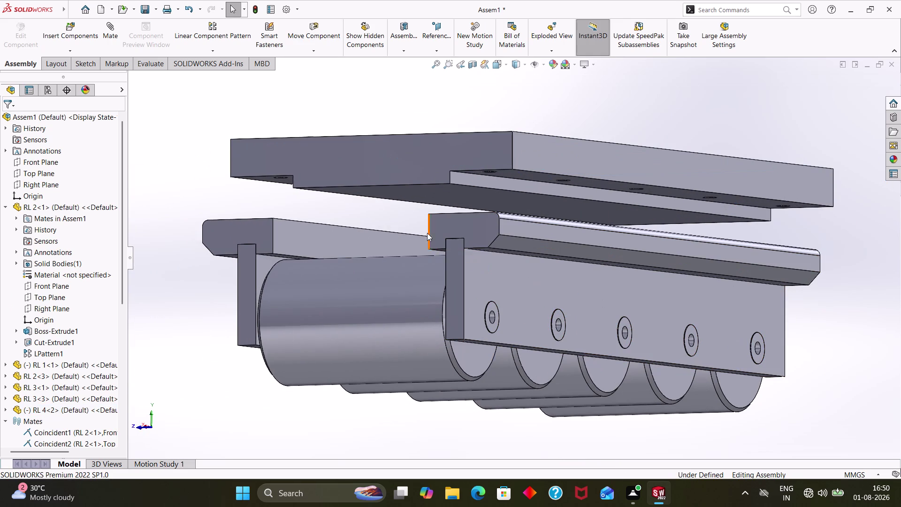
middle_drag(813, 341, 813, 340)
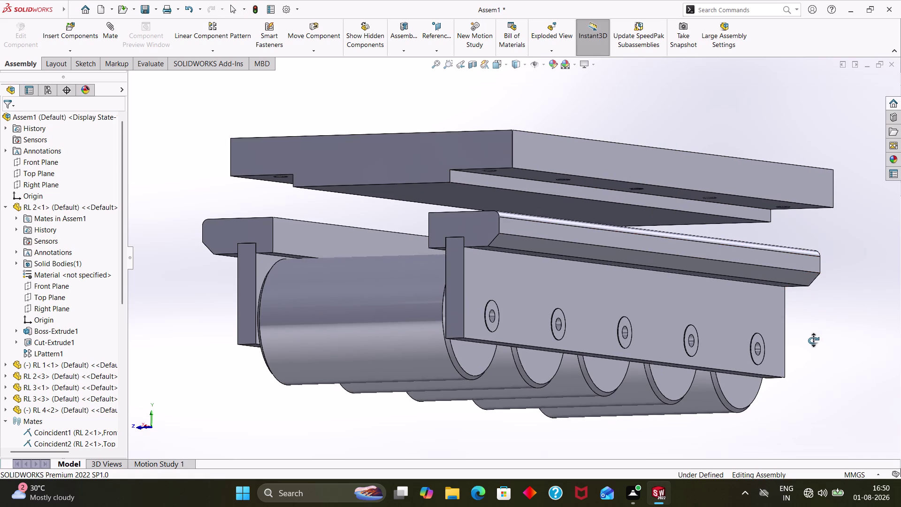
middle_drag(813, 340, 842, 336)
click(683, 187)
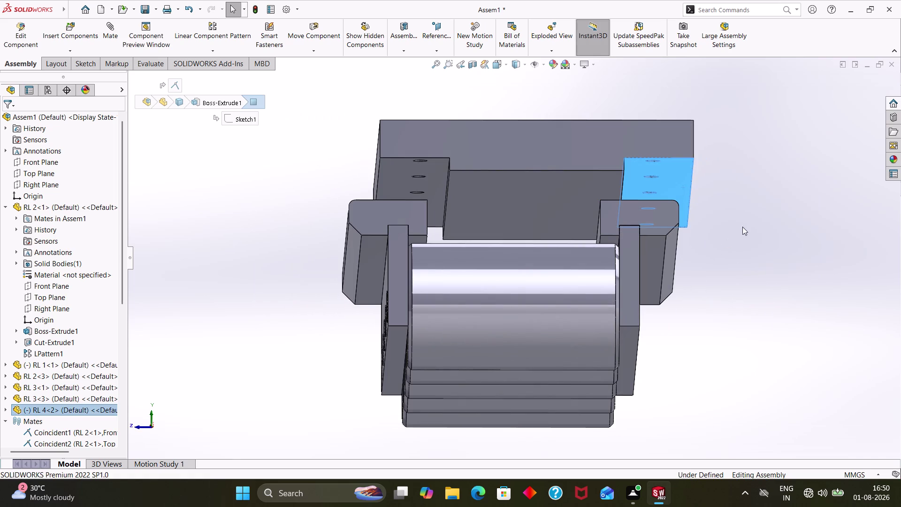
middle_drag(744, 227, 742, 254)
Attempt a coincident mate between the plate and right rail block, then cancel it.
click(655, 258)
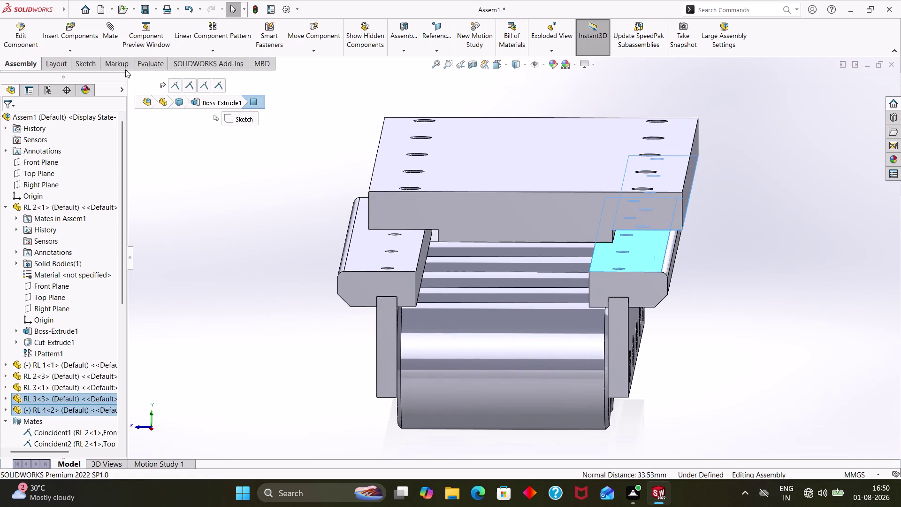
click(117, 35)
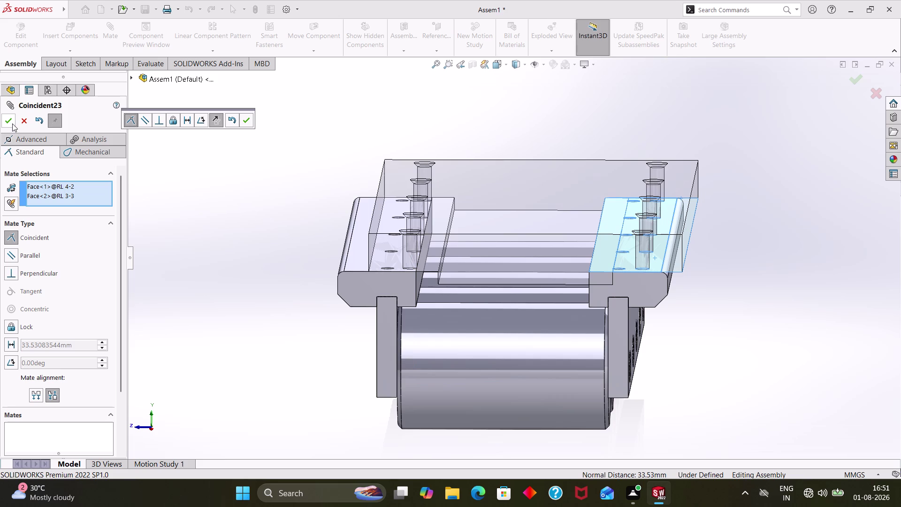
middle_drag(731, 304, 734, 288)
drag(535, 212, 517, 209)
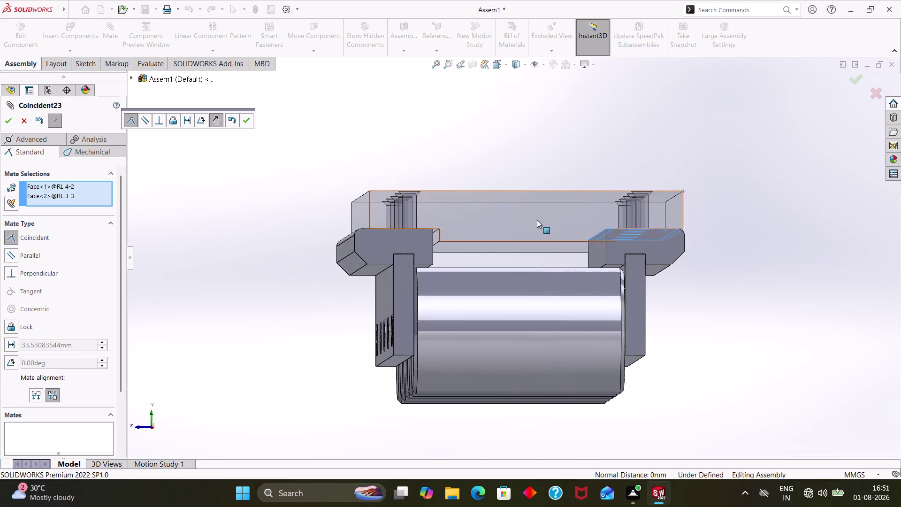
key(Escape)
key(Escape)
key(Escape)
Mate the top plate's inner step face coincident with RL 3<3>'s inner side face.
middle_drag(736, 303, 723, 292)
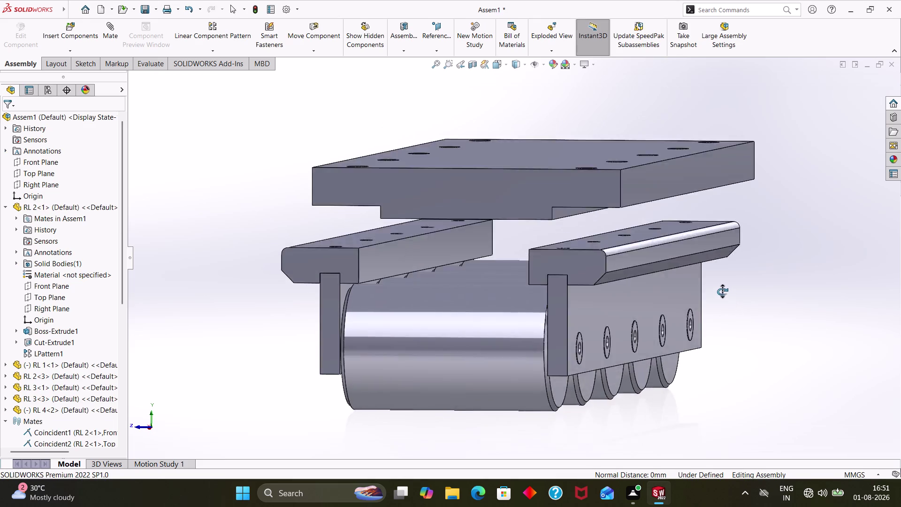
middle_drag(724, 293, 721, 290)
click(578, 198)
middle_drag(727, 330, 739, 332)
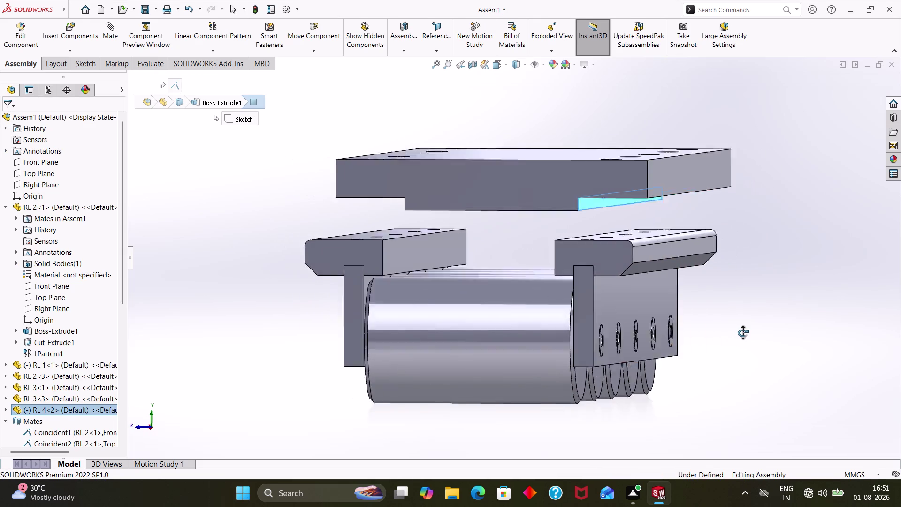
middle_drag(739, 332, 744, 333)
click(600, 249)
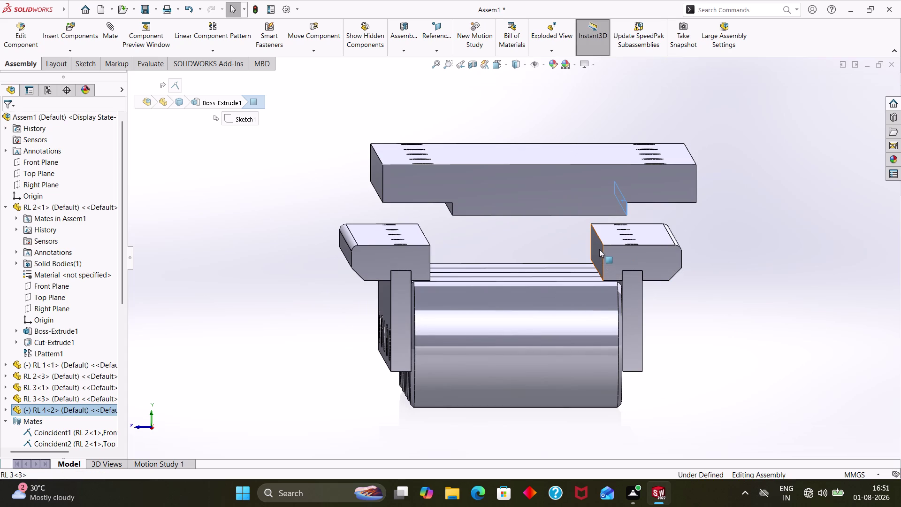
click(106, 30)
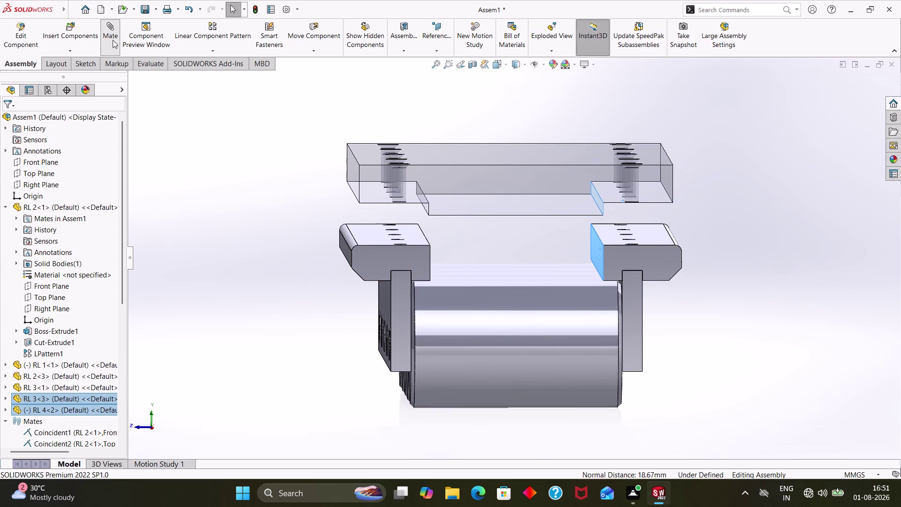
click(12, 125)
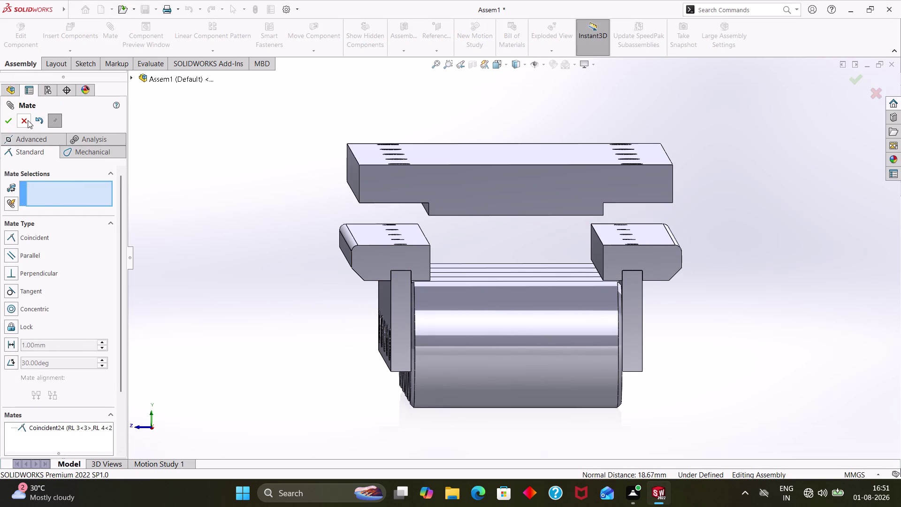
click(28, 120)
Pick the plate's left step face and RL 3<1>'s face and begin a mate.
middle_drag(746, 332, 740, 330)
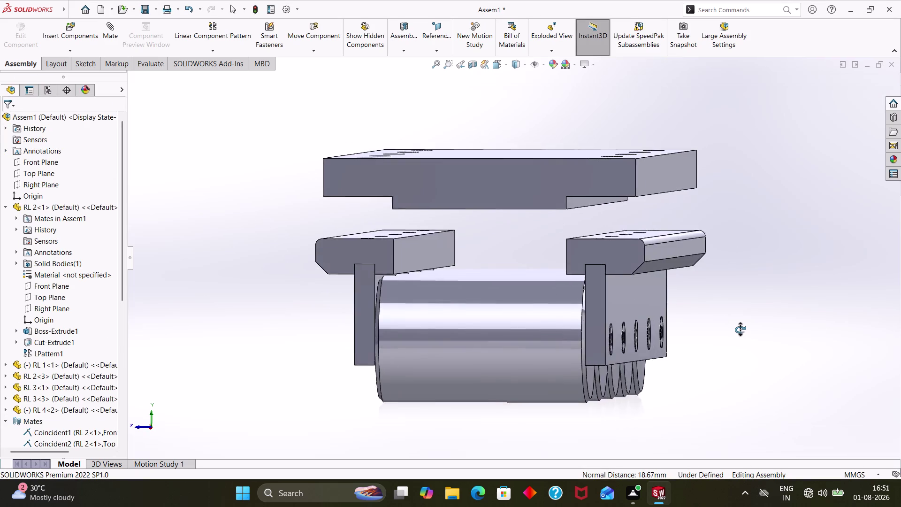
middle_drag(740, 329, 751, 330)
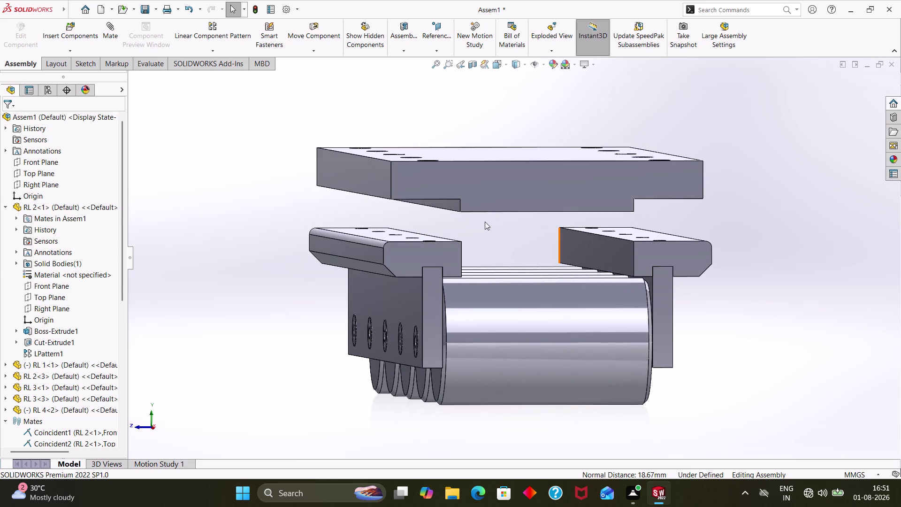
click(437, 200)
click(442, 204)
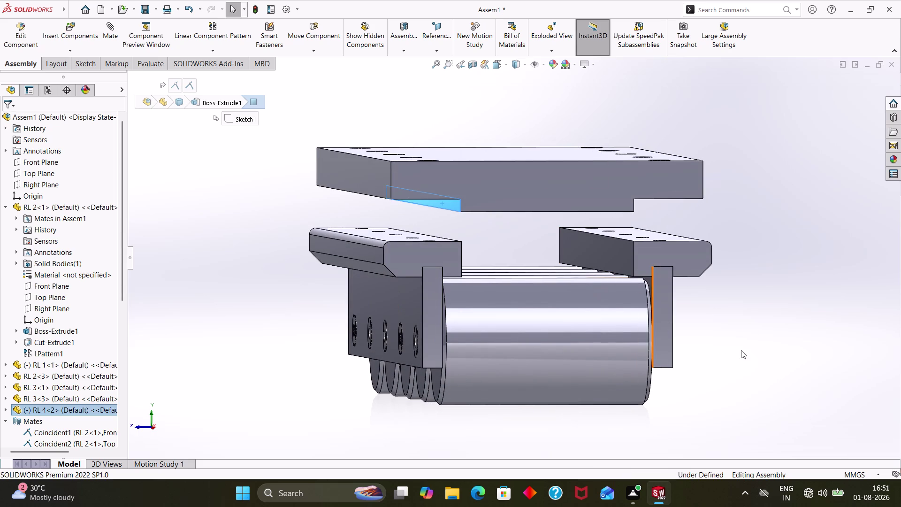
middle_drag(741, 349, 722, 348)
click(400, 253)
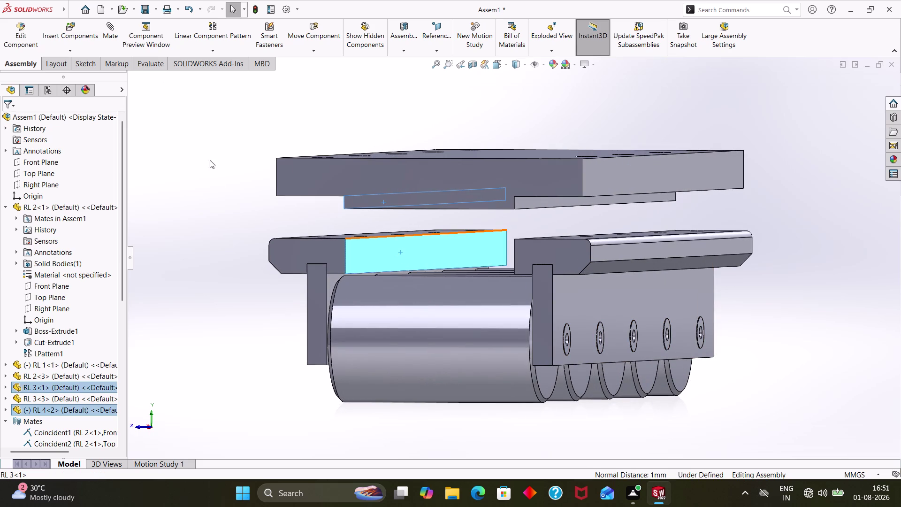
click(111, 37)
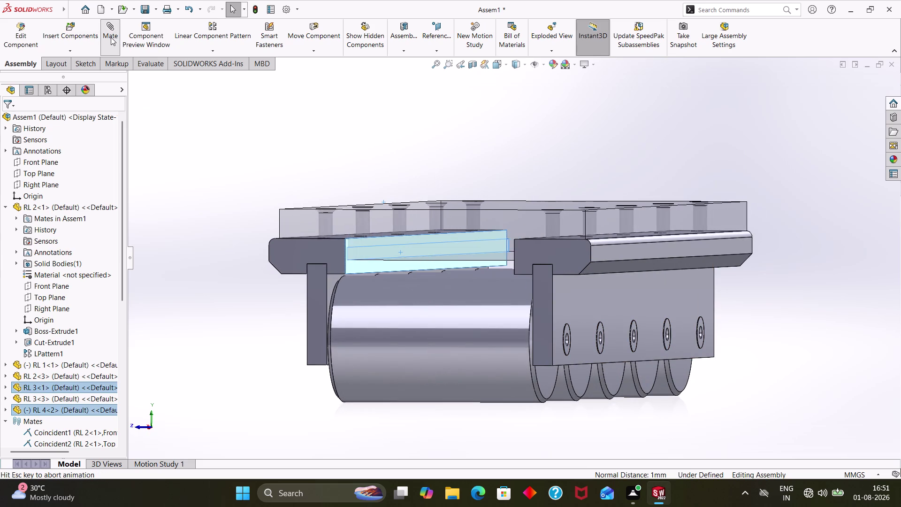
middle_drag(708, 330, 722, 322)
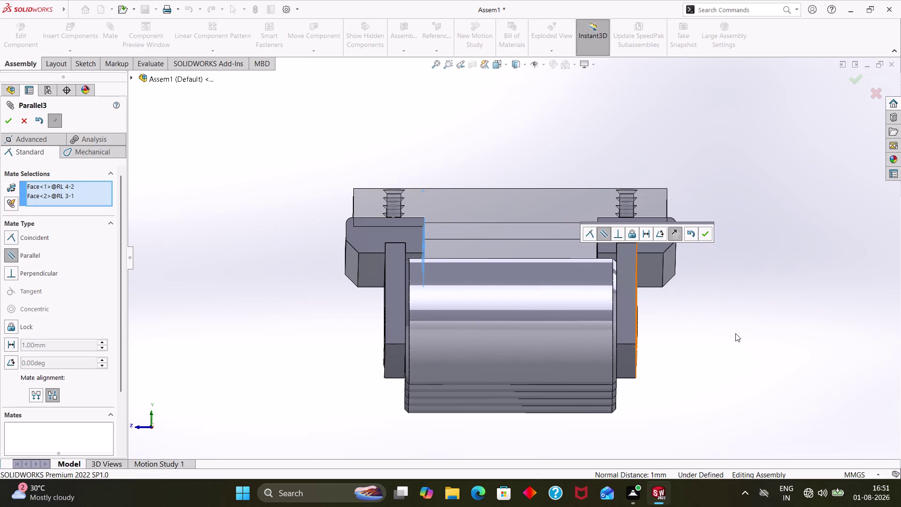
Accept the parallel mate between RL 4<2> and RL 3<1>.
middle_drag(748, 322, 748, 335)
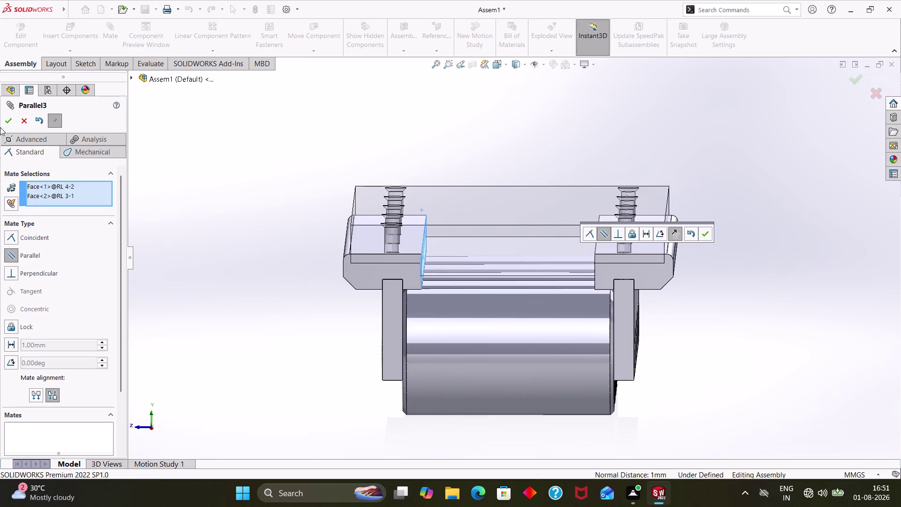
click(5, 122)
click(19, 123)
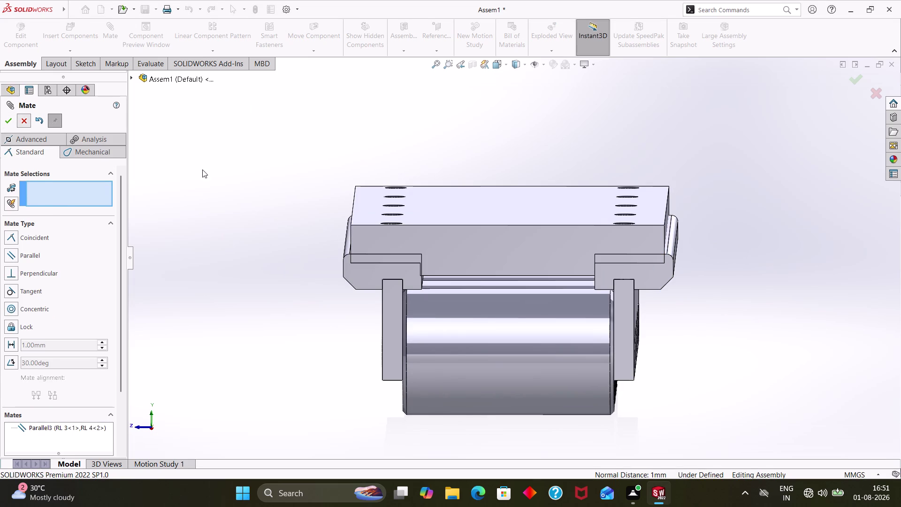
drag(485, 257, 494, 228)
click(750, 363)
Make the top plate's front face coincident with the right rail block's face.
click(632, 233)
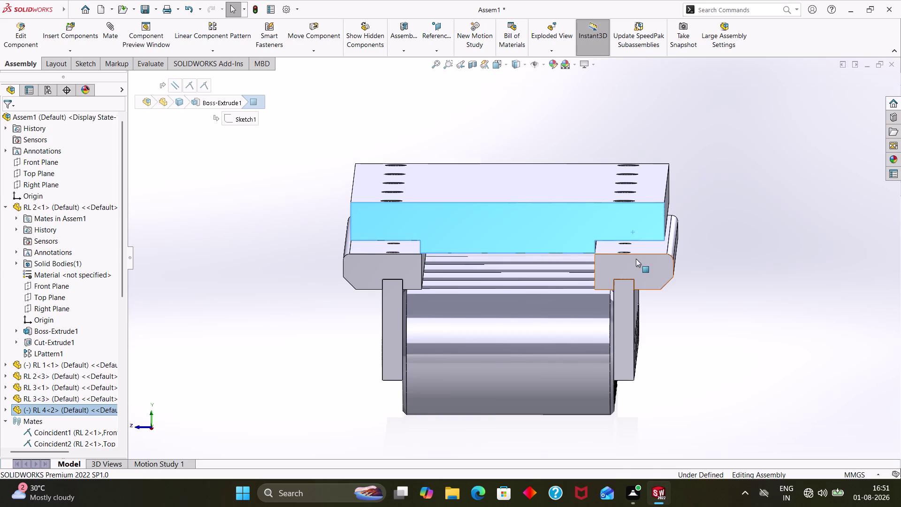
click(636, 259)
click(106, 32)
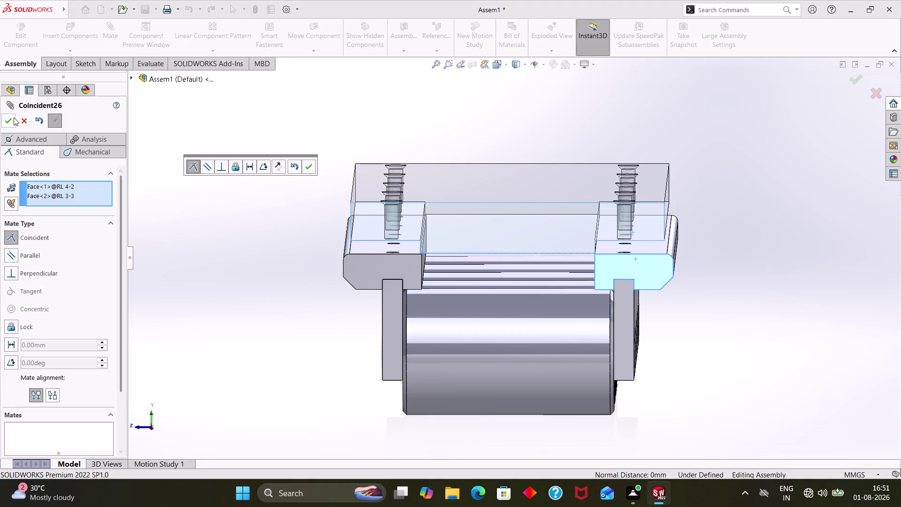
click(10, 119)
click(20, 120)
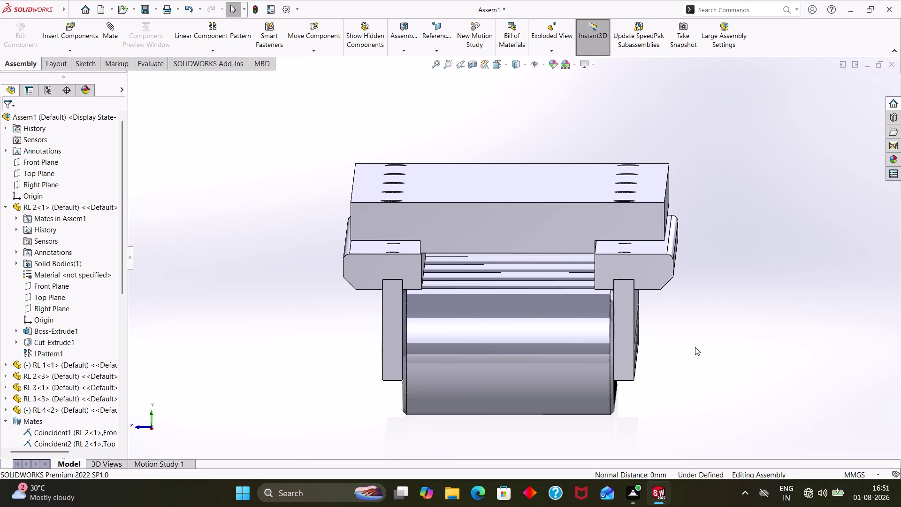
Add a final coincident mate between RL 4<2> and RL 3<3>, fully defining the plate.
middle_drag(695, 347, 695, 342)
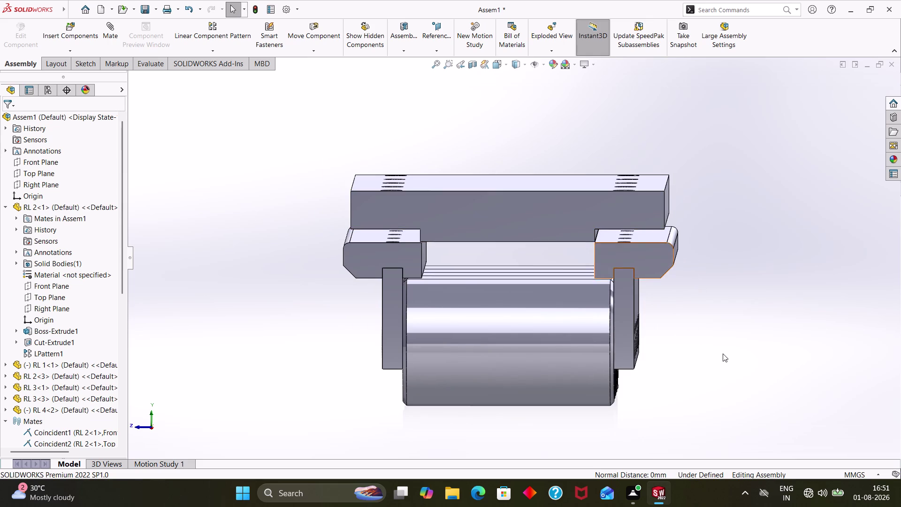
middle_drag(723, 353, 722, 331)
click(620, 180)
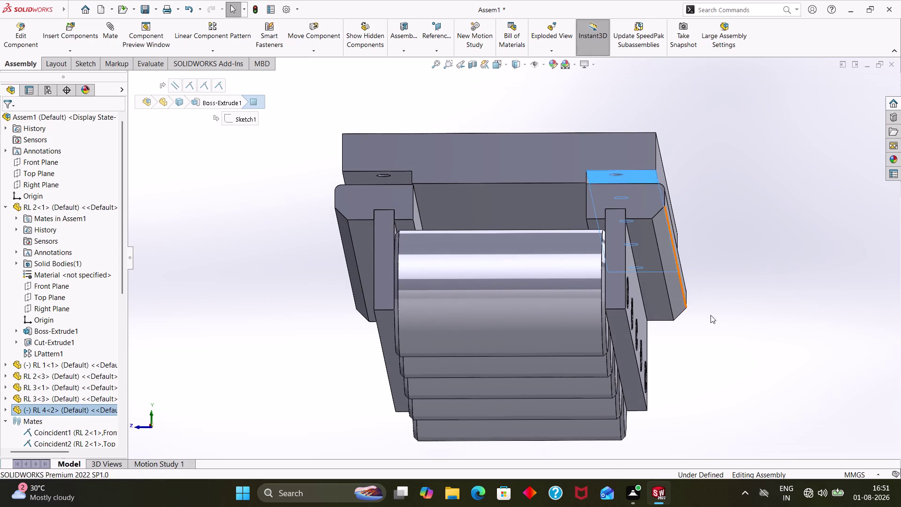
middle_drag(711, 315, 712, 348)
click(647, 263)
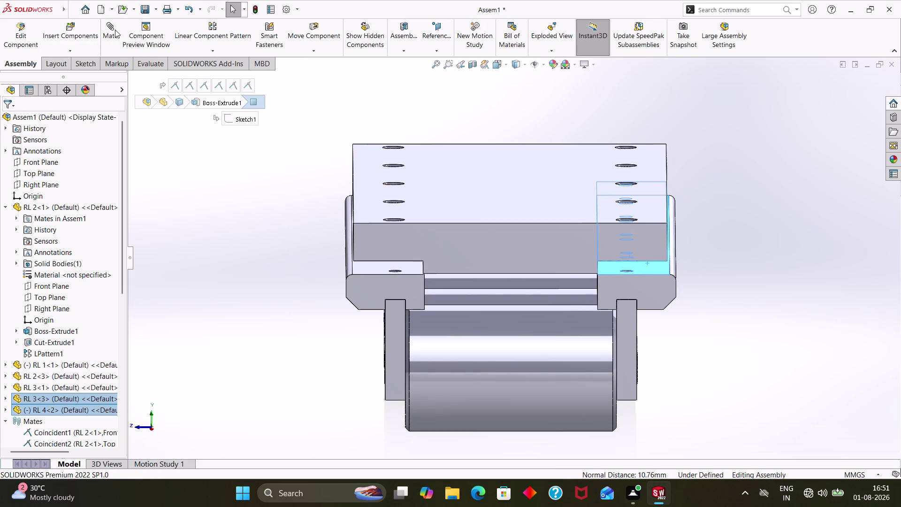
click(117, 28)
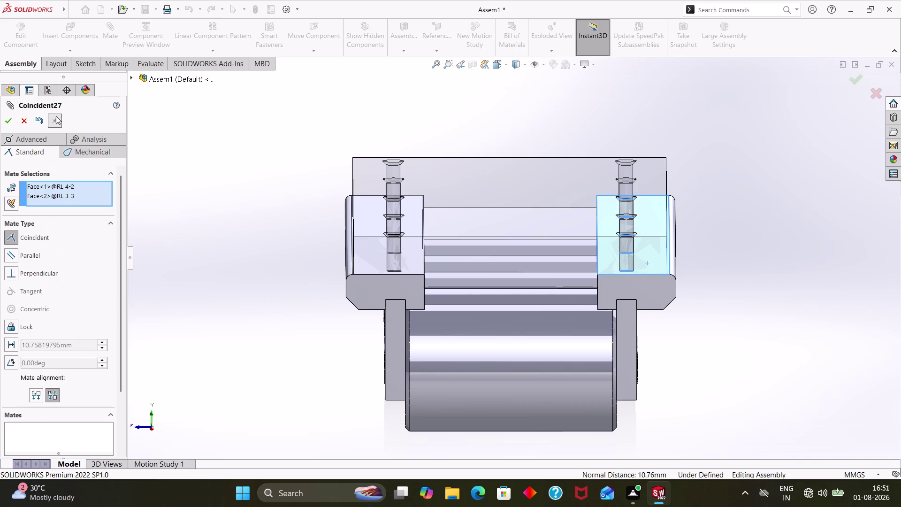
click(0, 121)
click(13, 118)
click(22, 122)
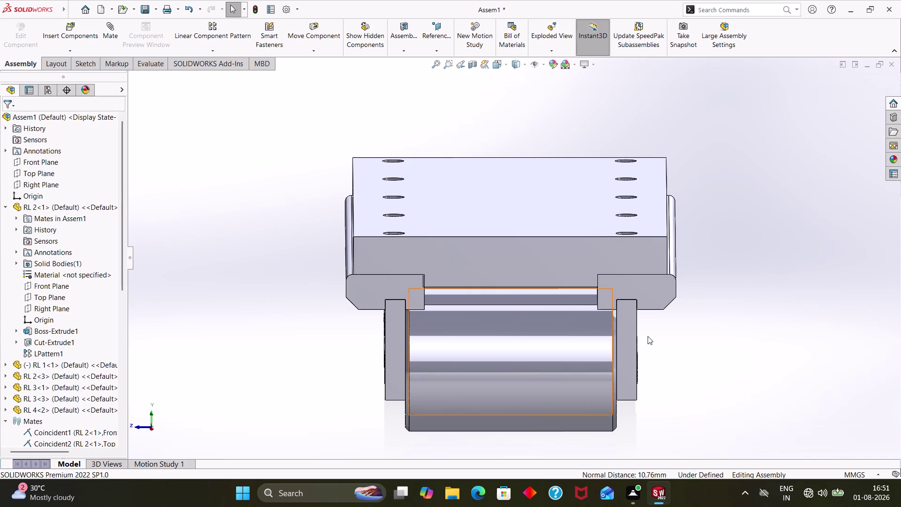
middle_drag(719, 353, 740, 352)
scroll(up, 3)
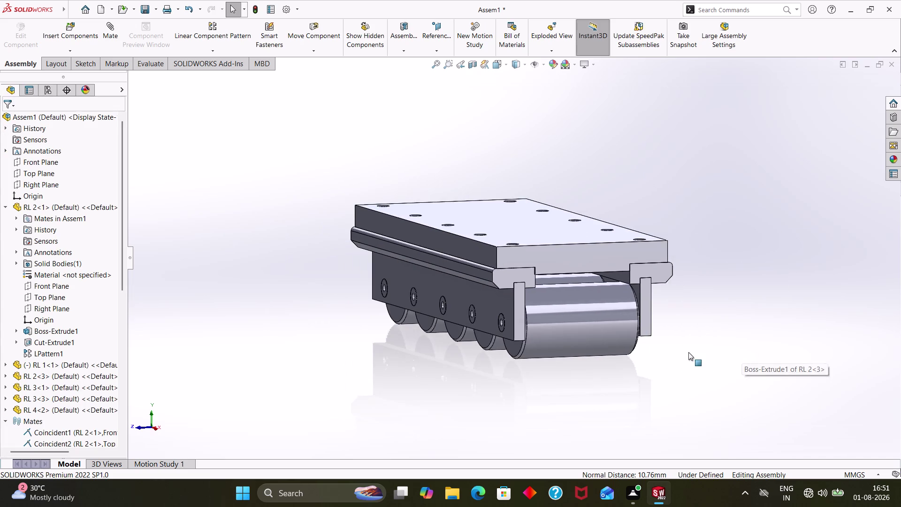
middle_drag(689, 352, 707, 366)
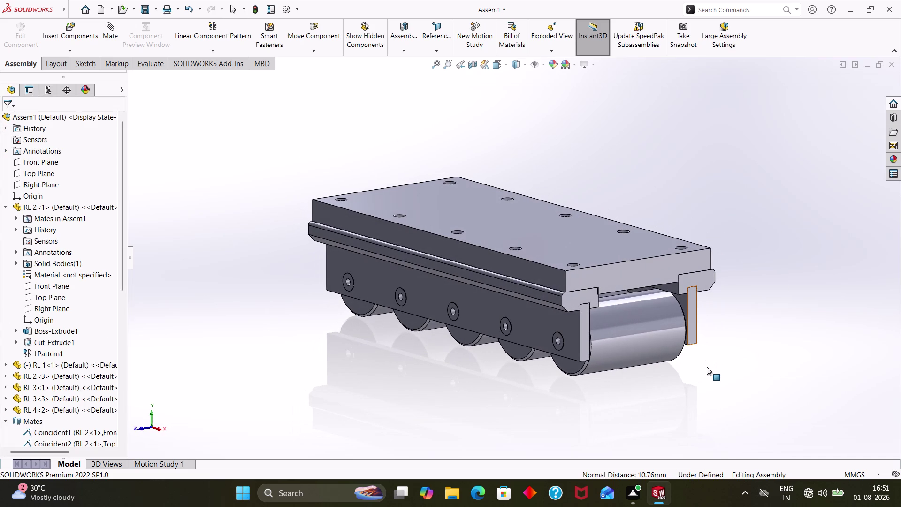
scroll(up, 3)
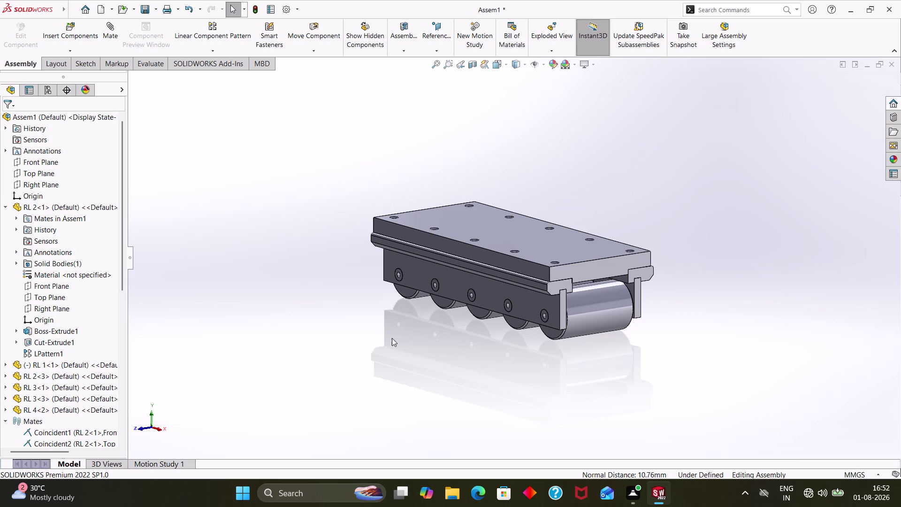
key(ctrl+s)
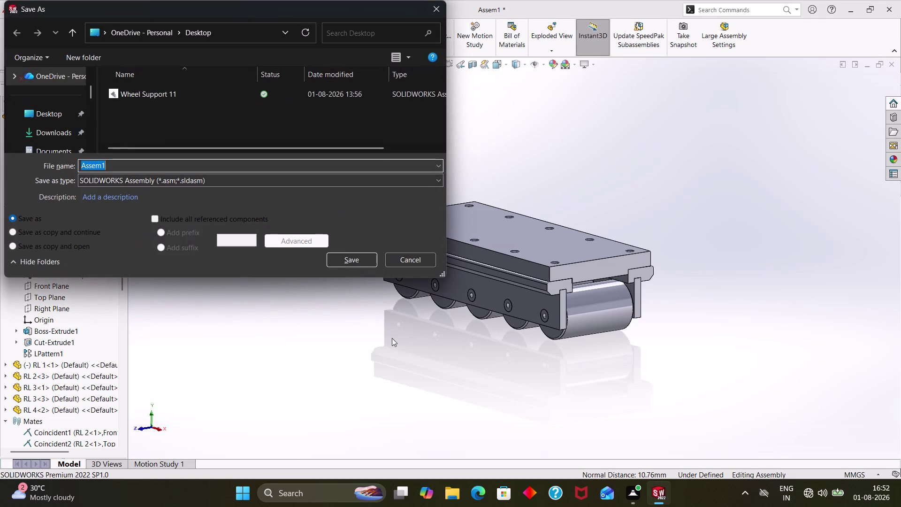
Replace the default file name with 'Roller Track 111' and save the assembly.
key(BackSpace)
key(BackSpace)
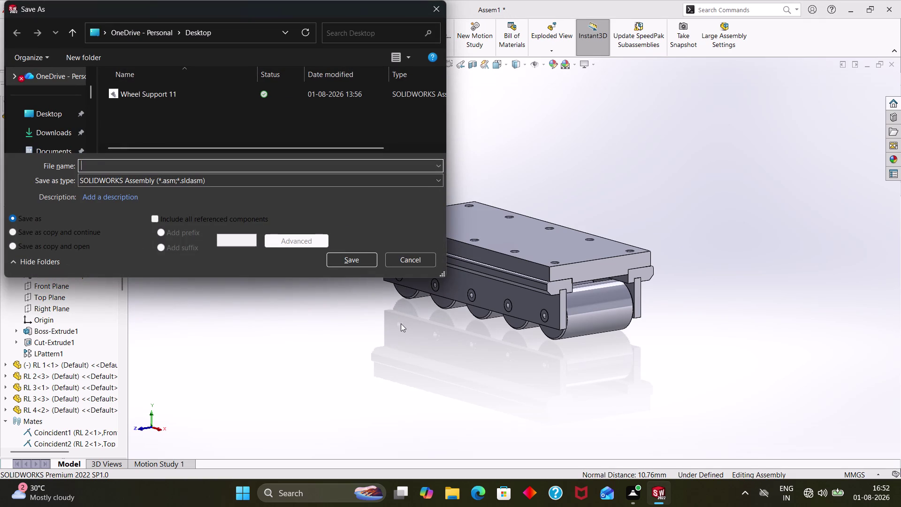
key(r)
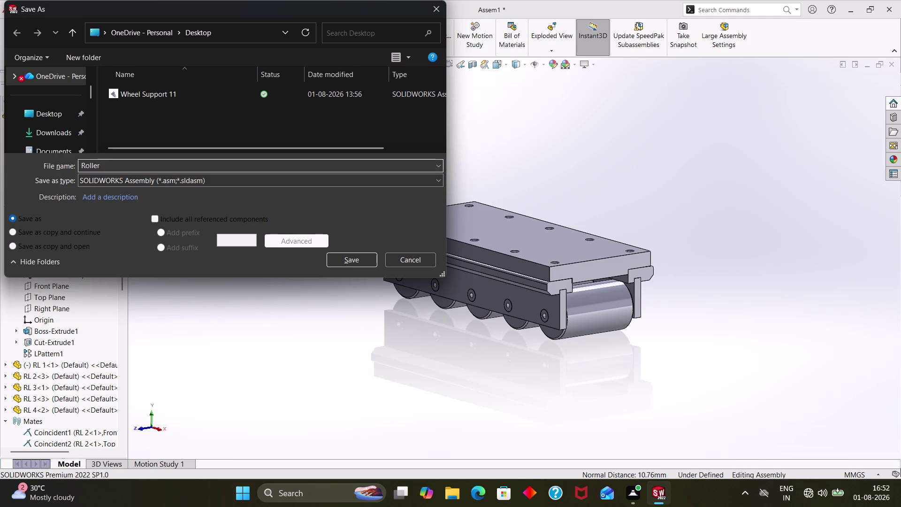
key(space)
text(r)
text(ack)
key(space)
text(11)
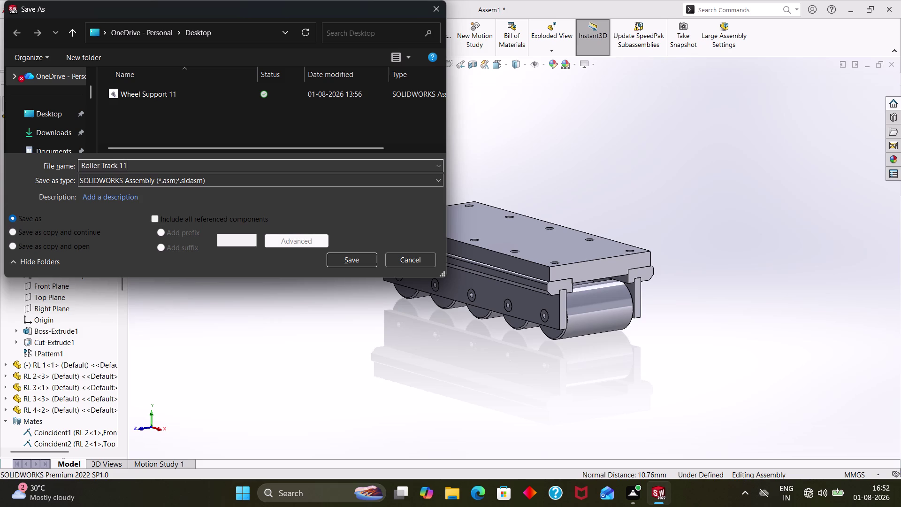
text(1)
click(51, 110)
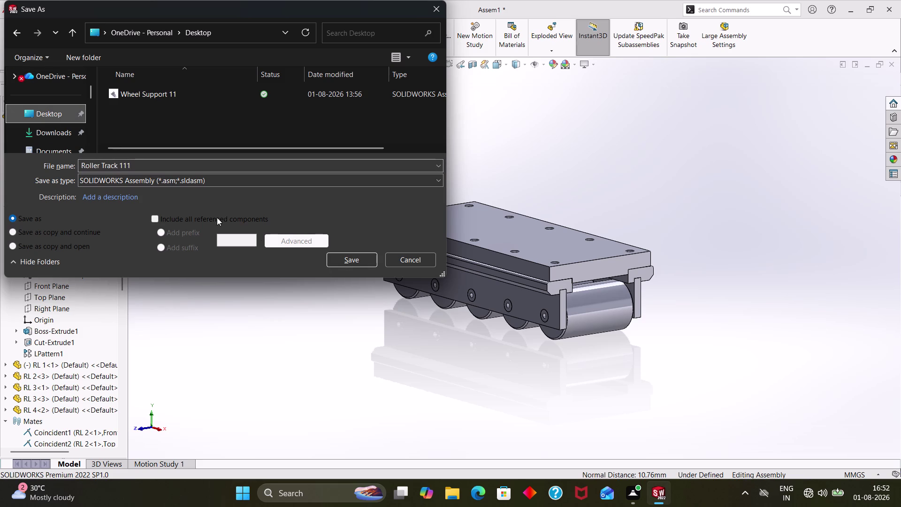
click(337, 262)
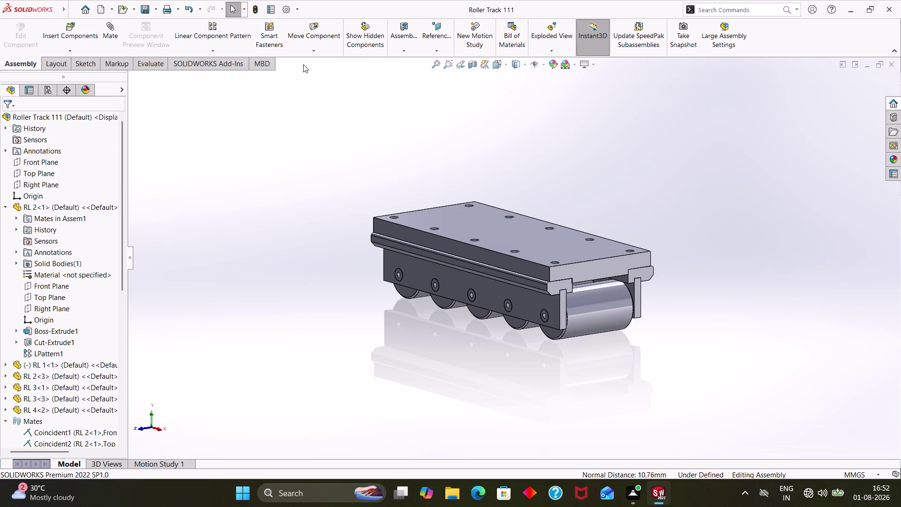
key(ctrl+n)
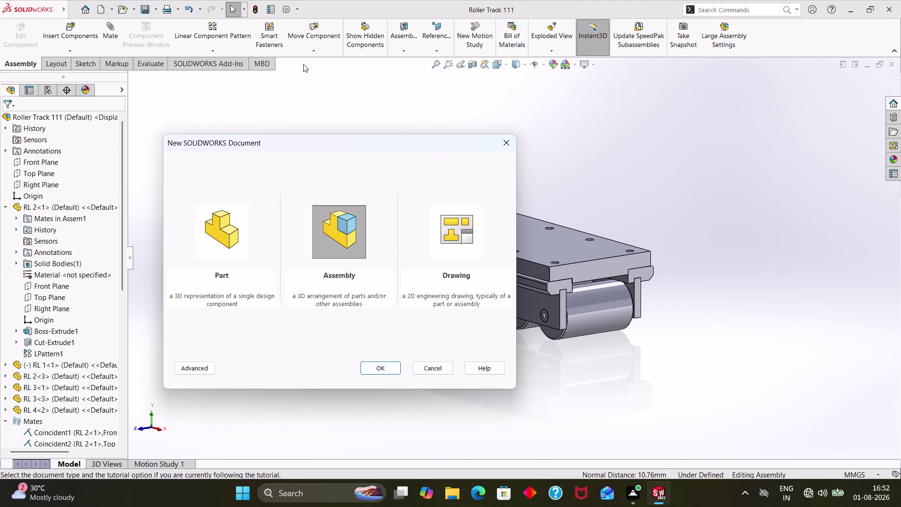
Create a new drawing document using the A3 (ISO) sheet size.
click(453, 228)
click(390, 362)
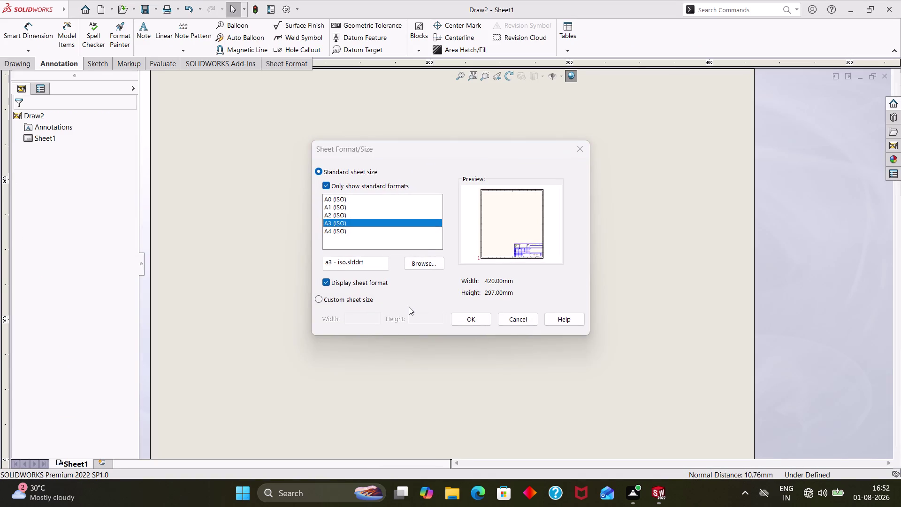
click(482, 317)
scroll(up, 3)
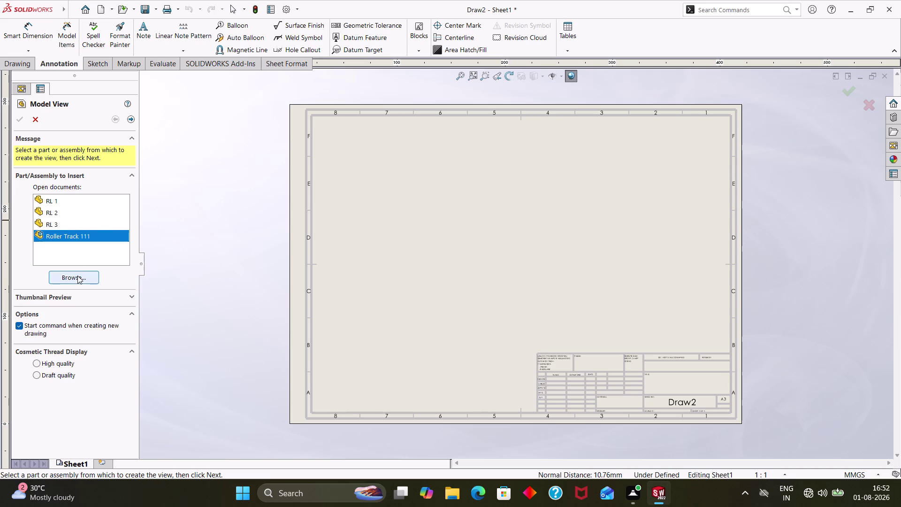
Choose Roller Track 111 as the model and select Front, Top, Right and Isometric views.
click(70, 236)
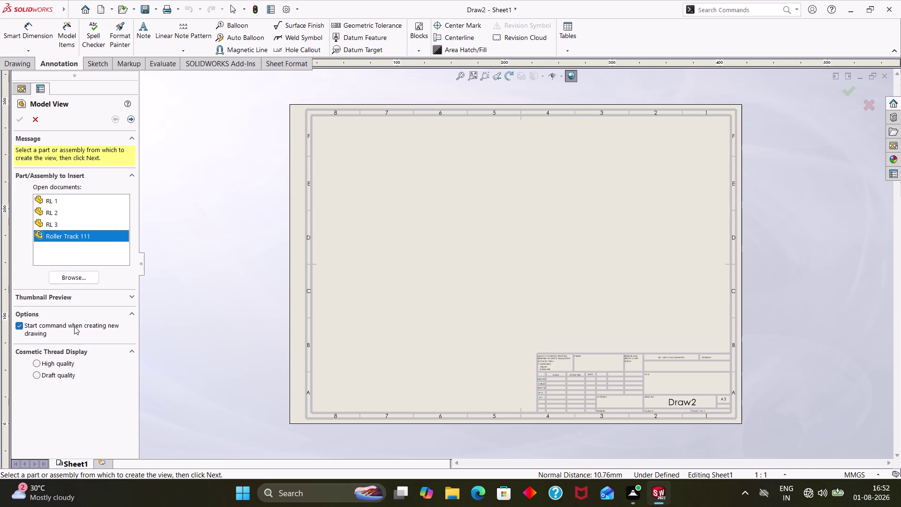
double_click(80, 239)
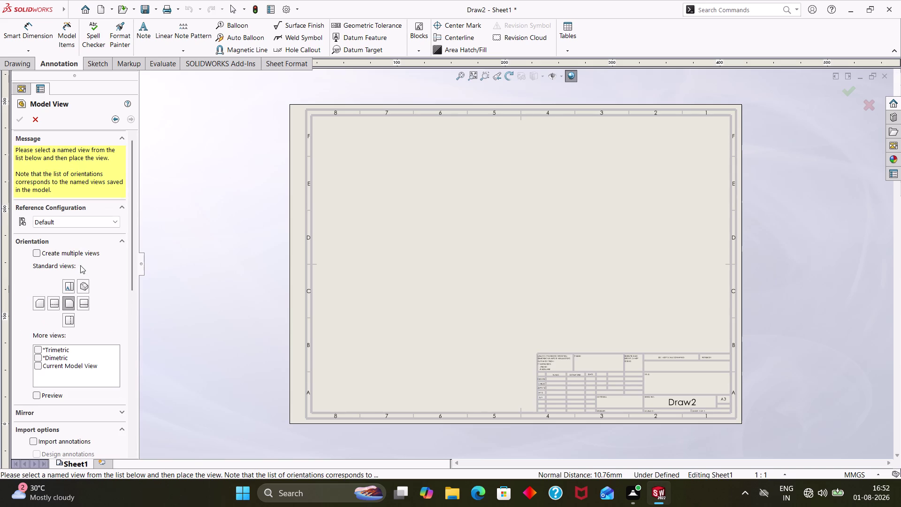
click(74, 283)
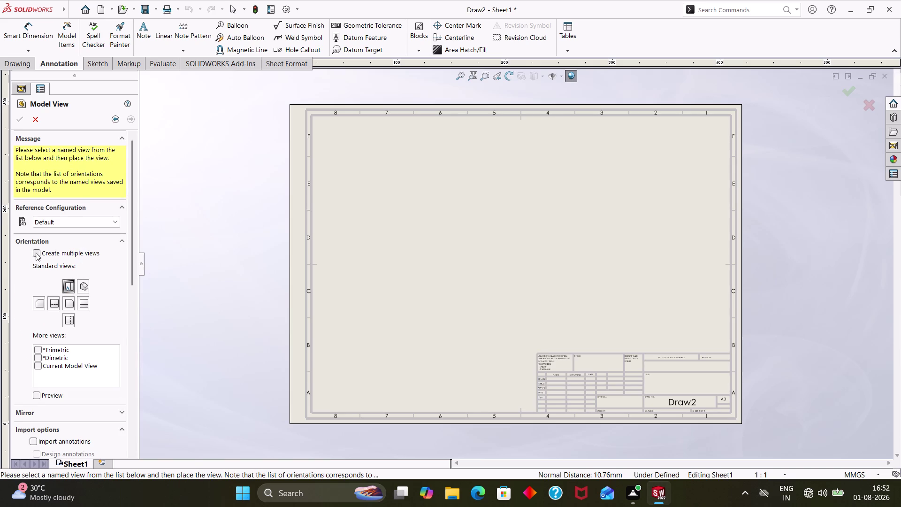
click(35, 252)
click(77, 292)
click(67, 311)
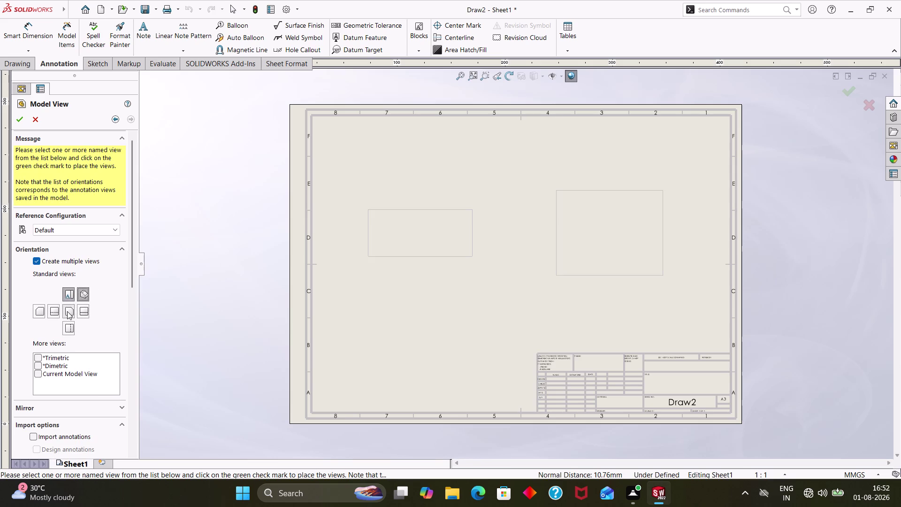
click(81, 307)
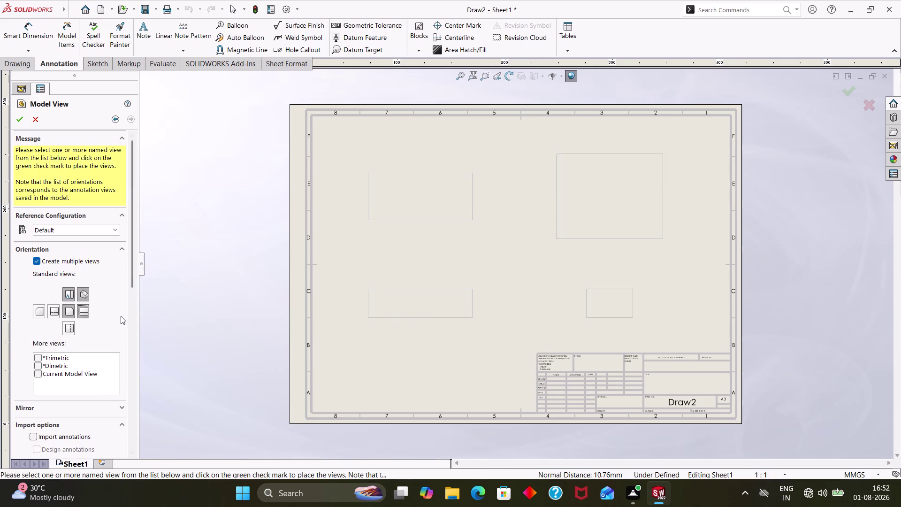
Confirm the view selection and place the four views on the sheet.
scroll(down, 3)
scroll(down, 3)
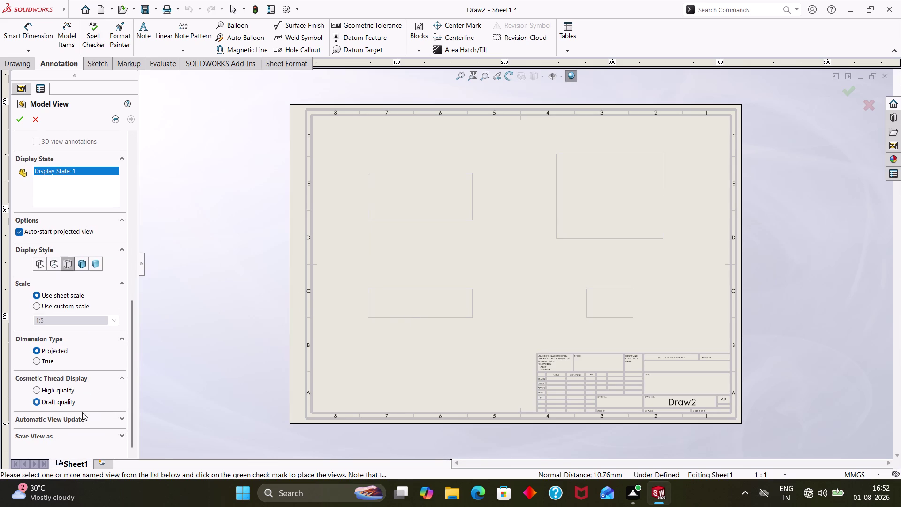
click(35, 389)
scroll(up, 3)
scroll(up, 3)
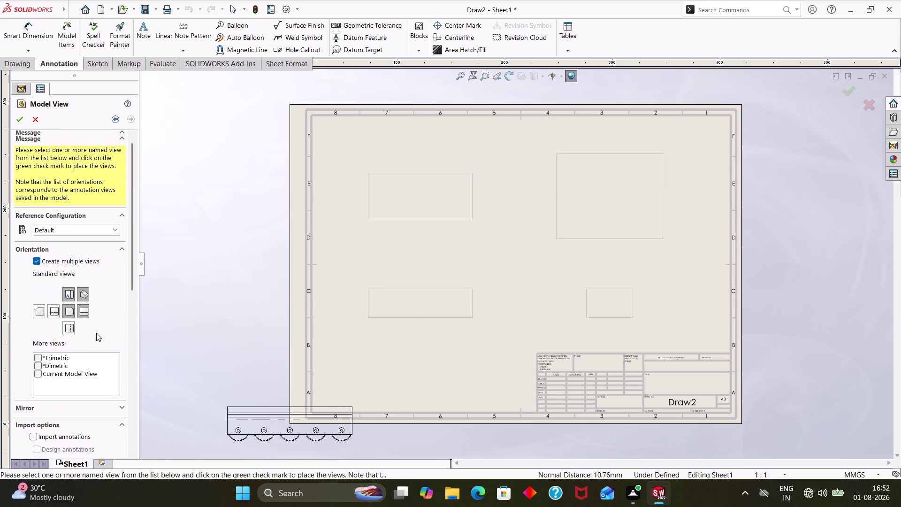
scroll(up, 3)
click(21, 121)
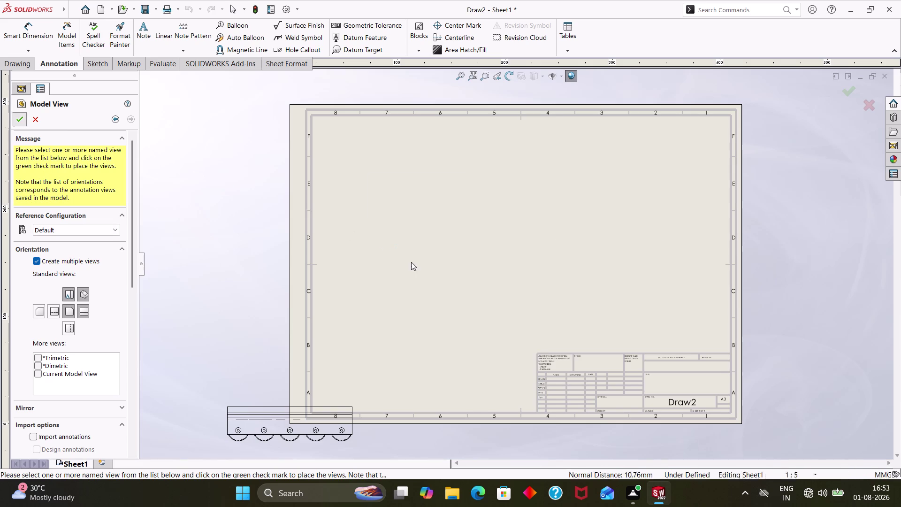
click(611, 204)
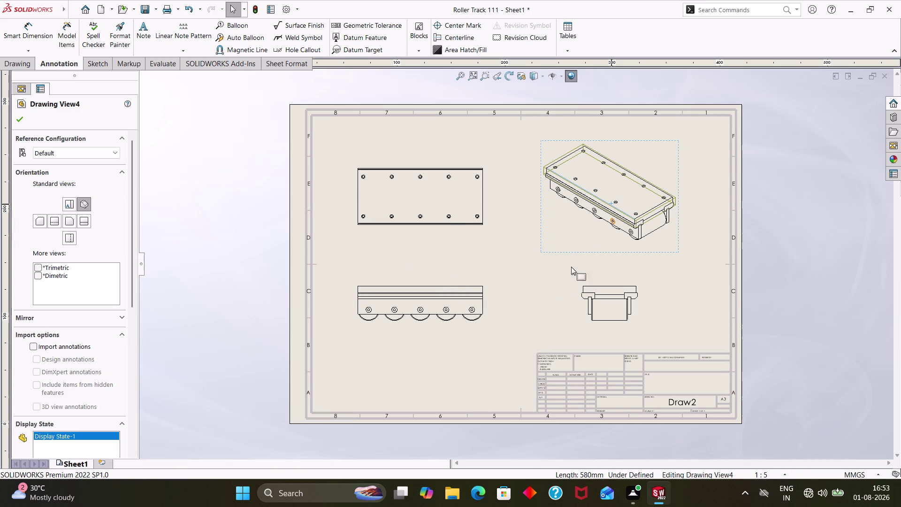
Try shaded-with-edges and plain shaded display styles on the isometric view.
scroll(down, 3)
drag(129, 298, 130, 401)
click(84, 299)
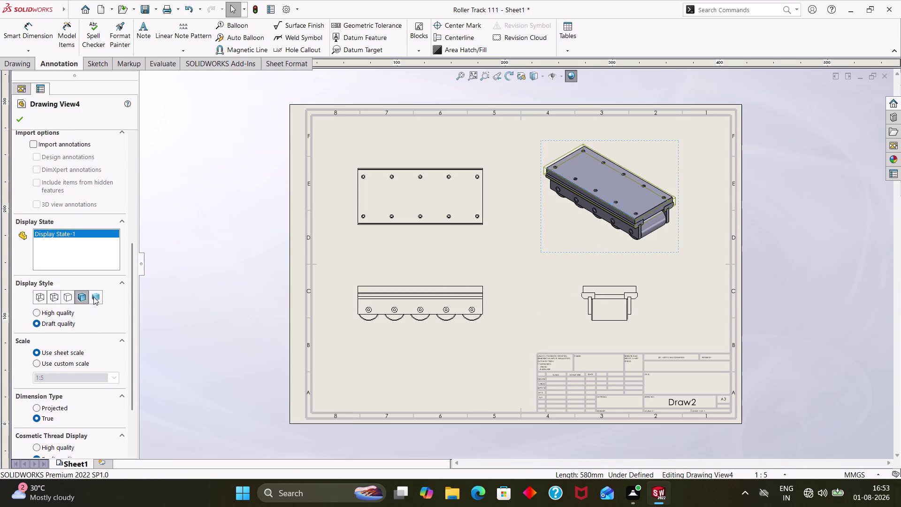
click(92, 298)
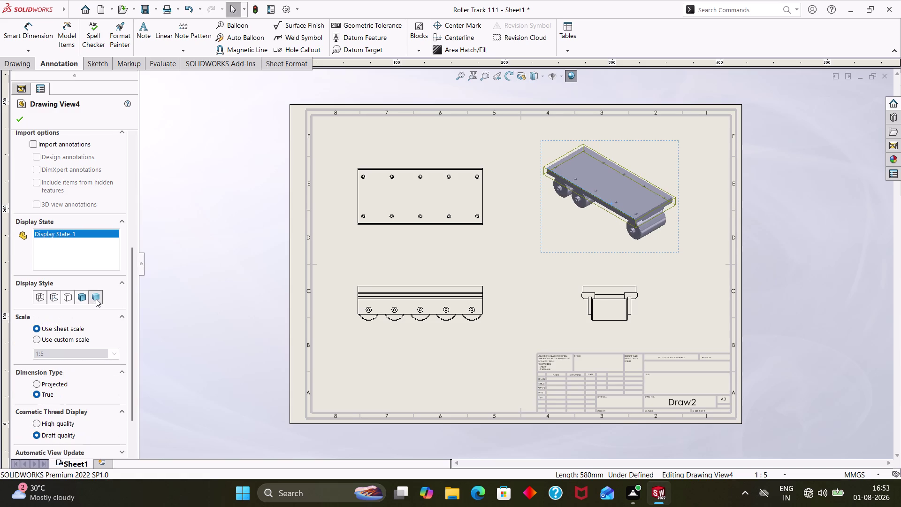
click(83, 296)
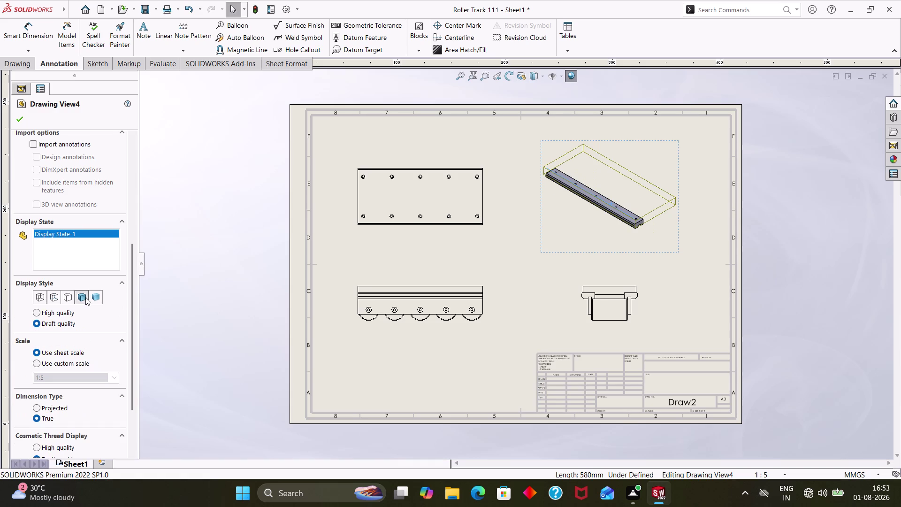
Settle on a shaded display style and close the isometric view's properties.
click(95, 298)
click(83, 295)
click(83, 296)
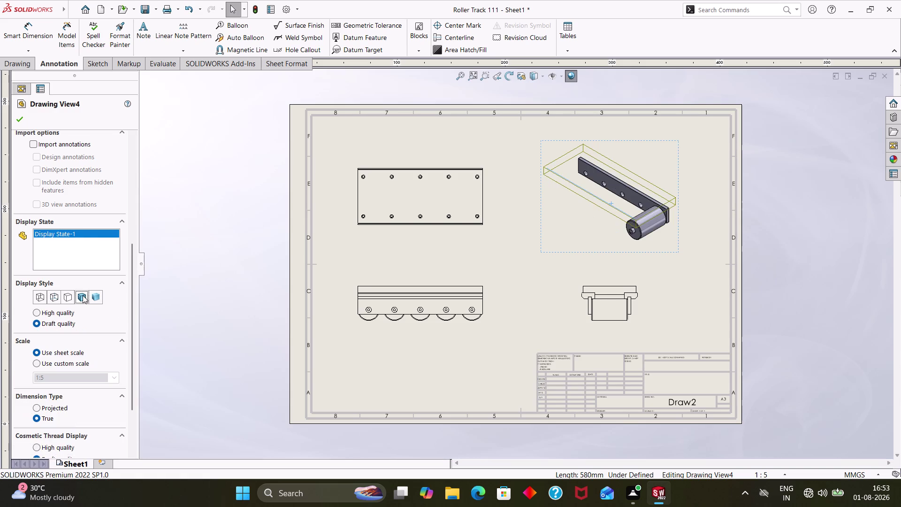
click(82, 296)
click(100, 294)
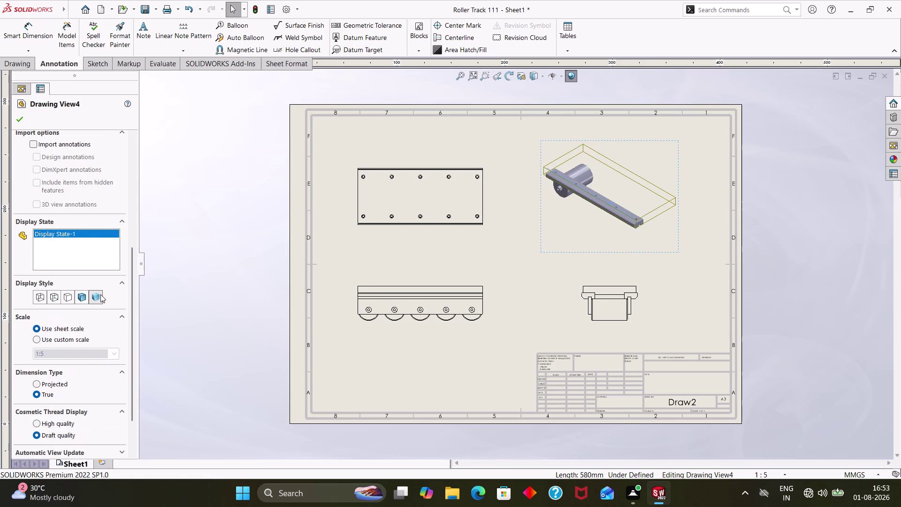
double_click(93, 296)
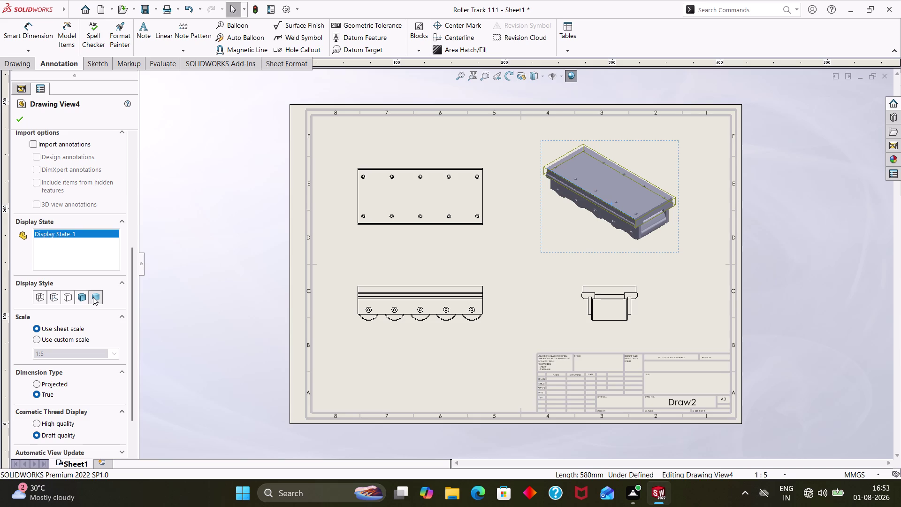
click(93, 297)
click(21, 120)
click(773, 264)
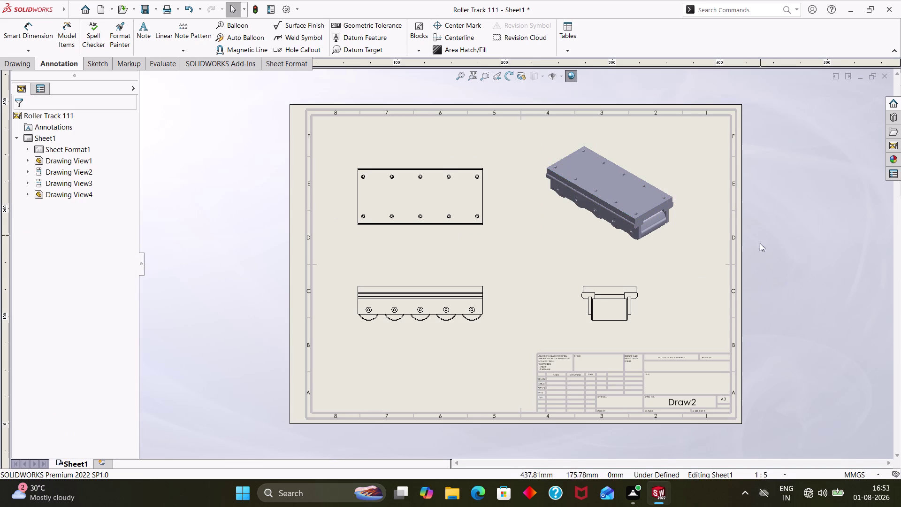
scroll(down, 3)
scroll(down, 3)
Fit the sheet in view and dimension the top view's 580 length.
middle_drag(832, 261, 822, 251)
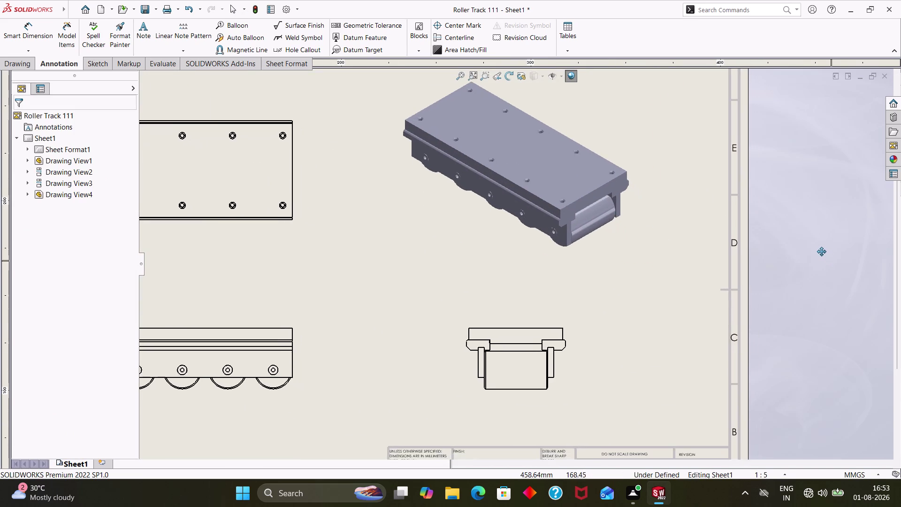
middle_drag(822, 252, 838, 246)
scroll(up, 3)
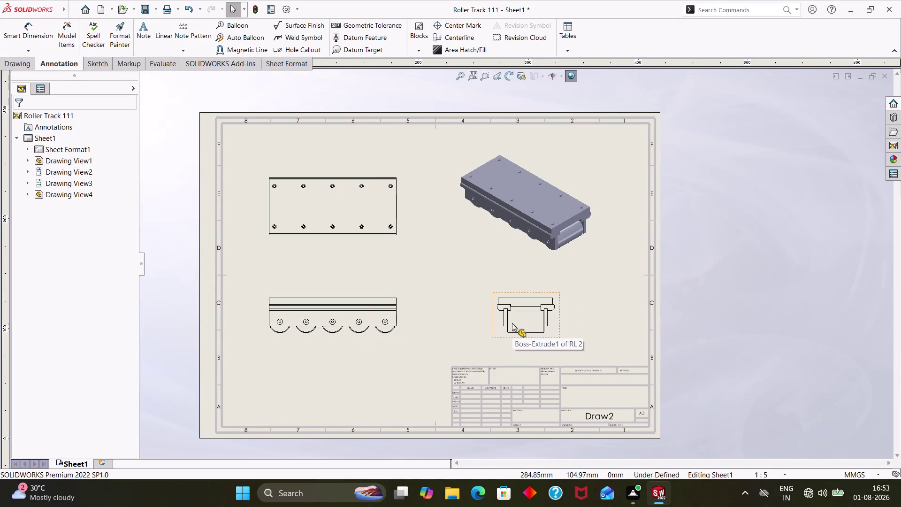
click(40, 37)
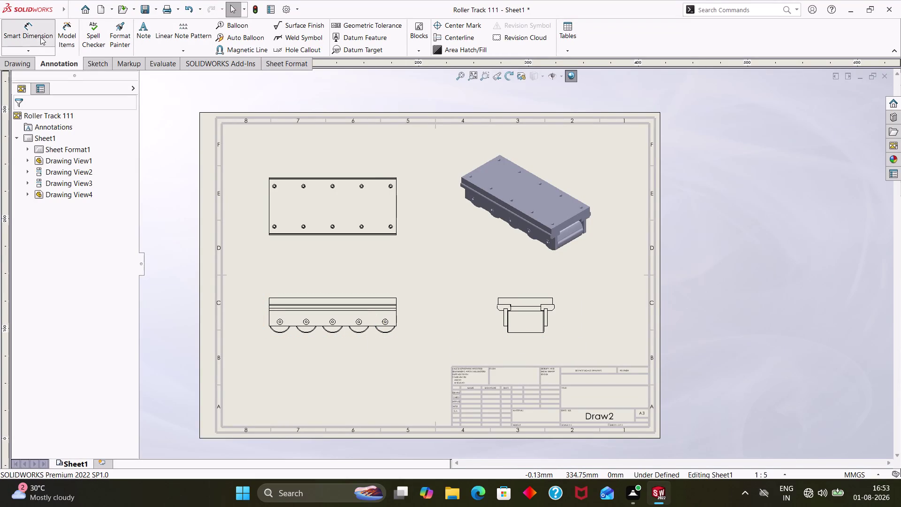
scroll(down, 3)
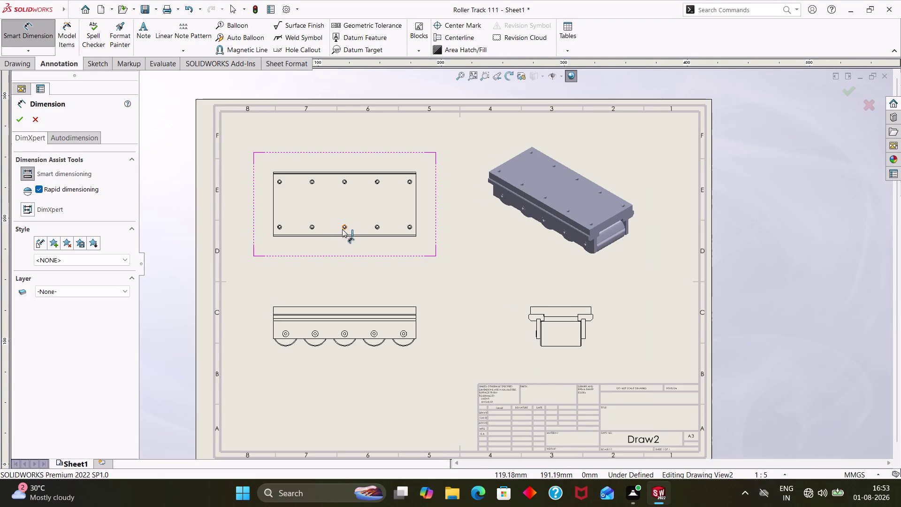
click(342, 234)
click(342, 236)
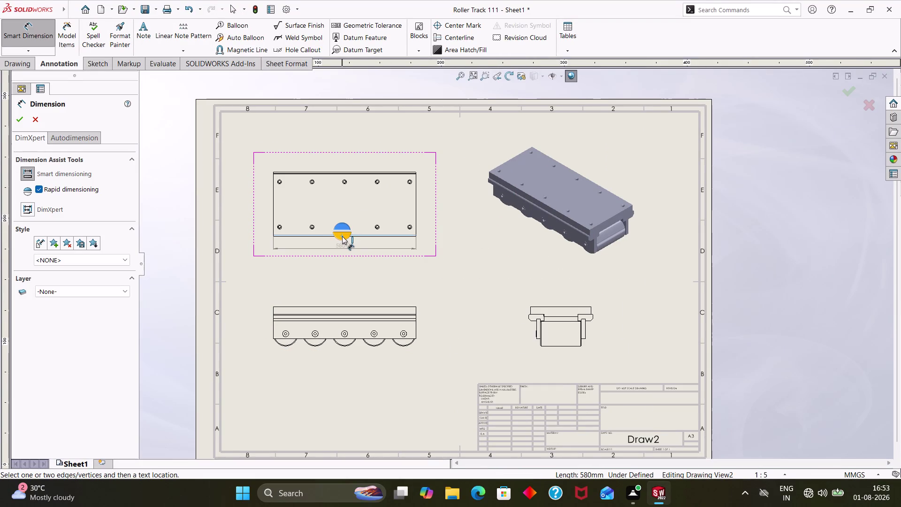
click(345, 249)
click(357, 268)
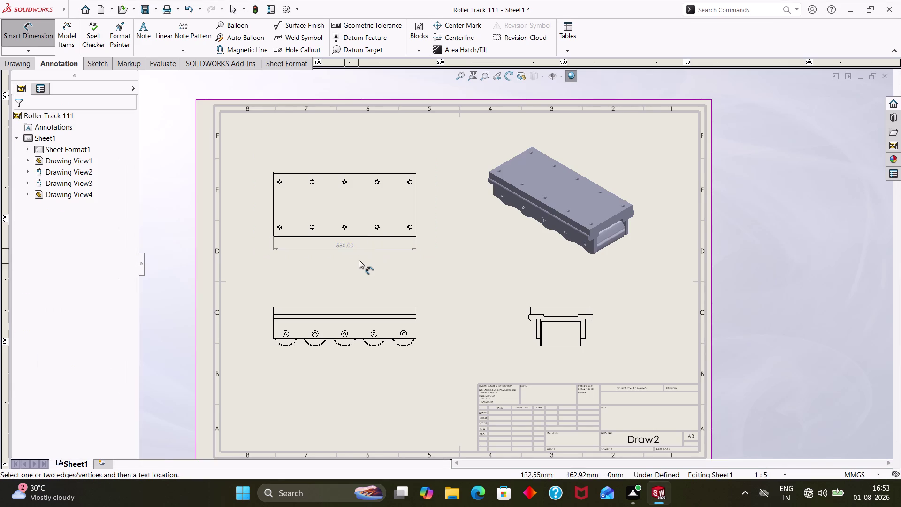
Add the Ø10 hole diameter and 248 width dimensions to the top view.
scroll(down, 3)
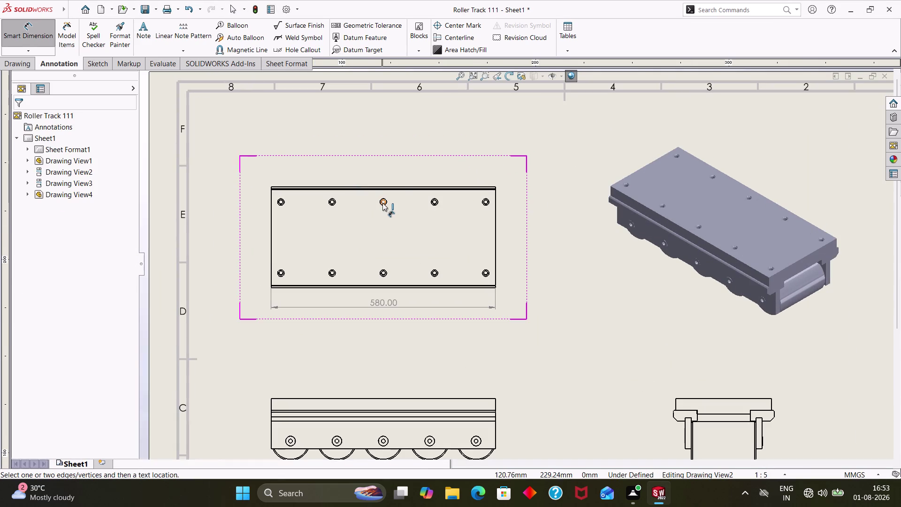
click(383, 202)
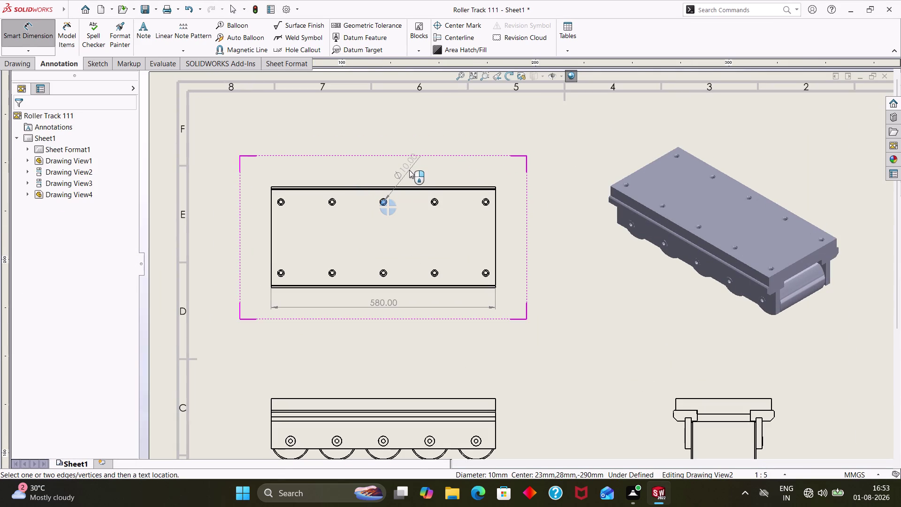
click(409, 170)
click(421, 178)
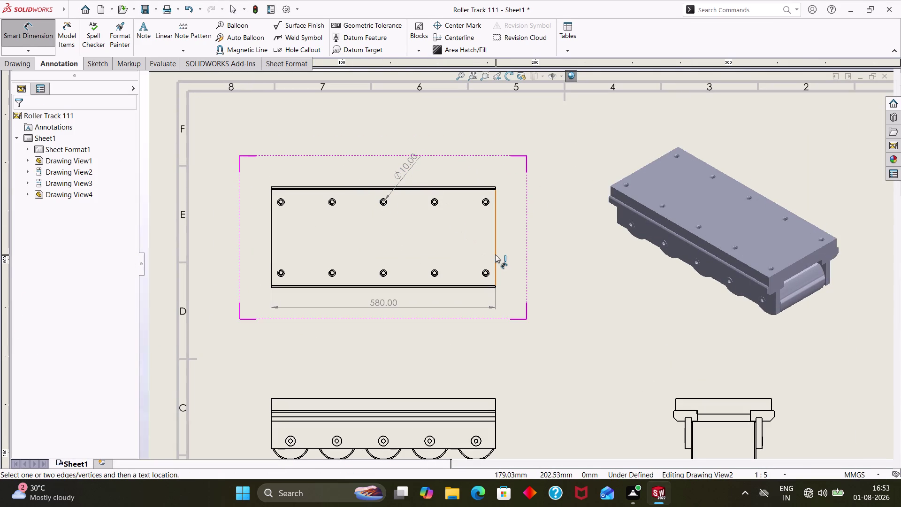
click(495, 253)
click(510, 258)
click(534, 273)
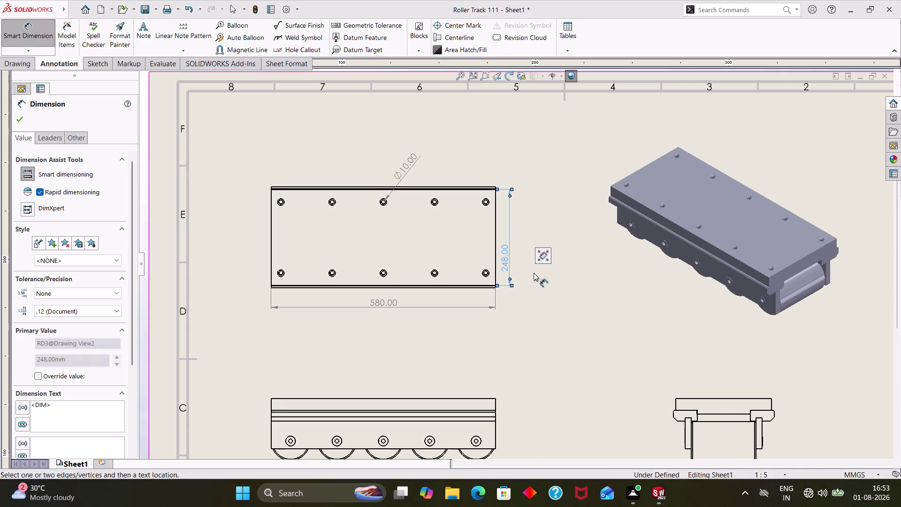
scroll(up, 3)
scroll(up, 3)
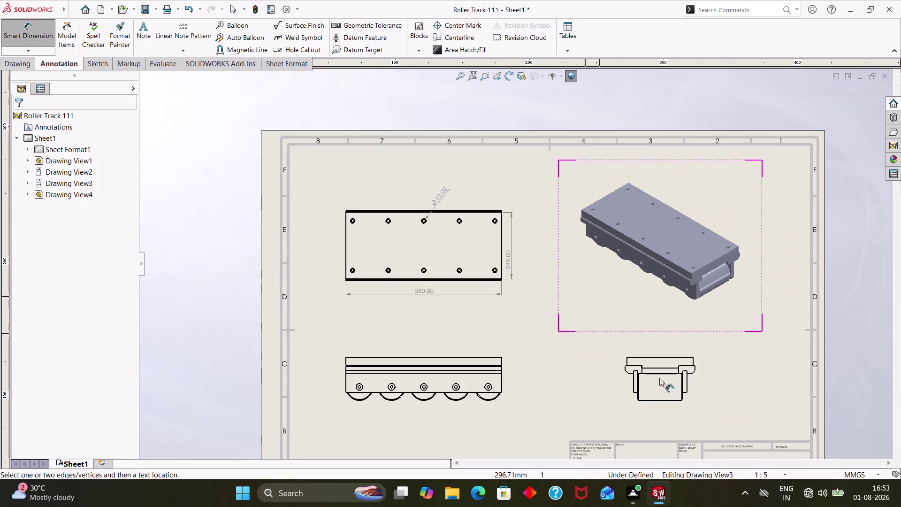
Dimension the side view's 248 width and 30 plate thickness.
click(657, 356)
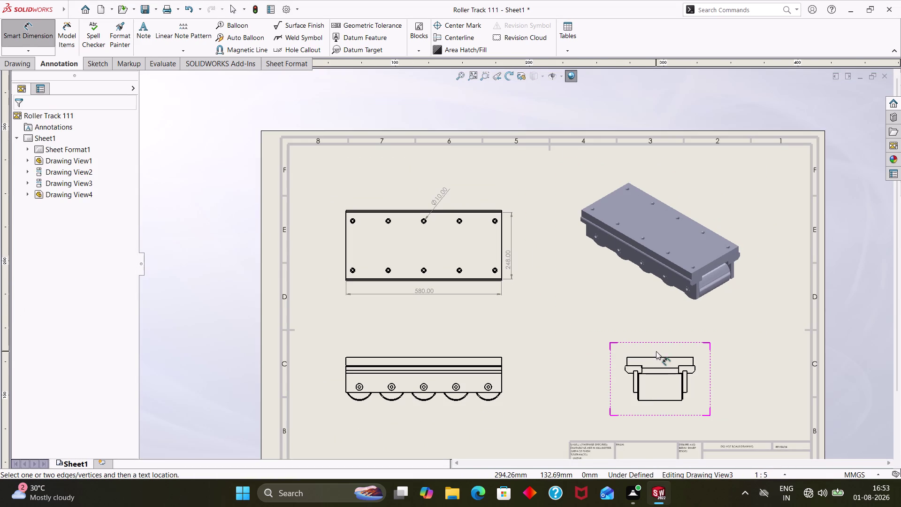
click(657, 357)
click(658, 347)
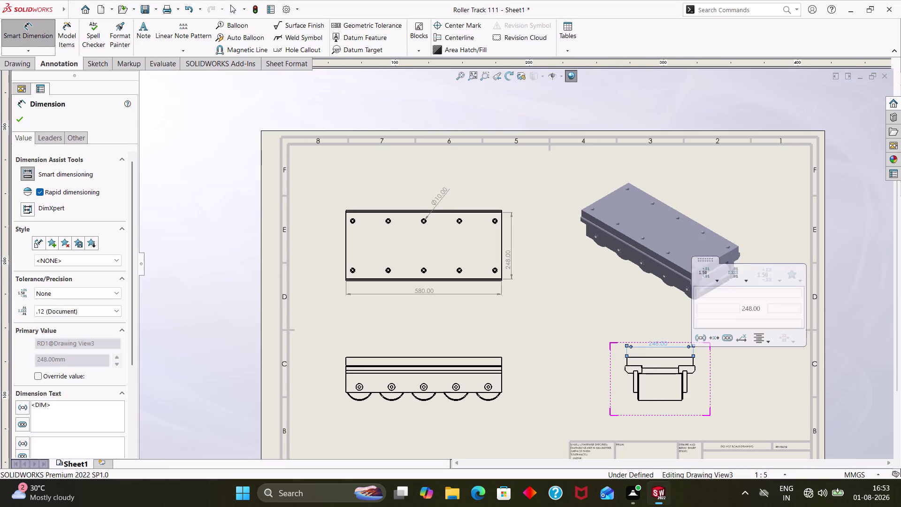
click(699, 324)
click(634, 320)
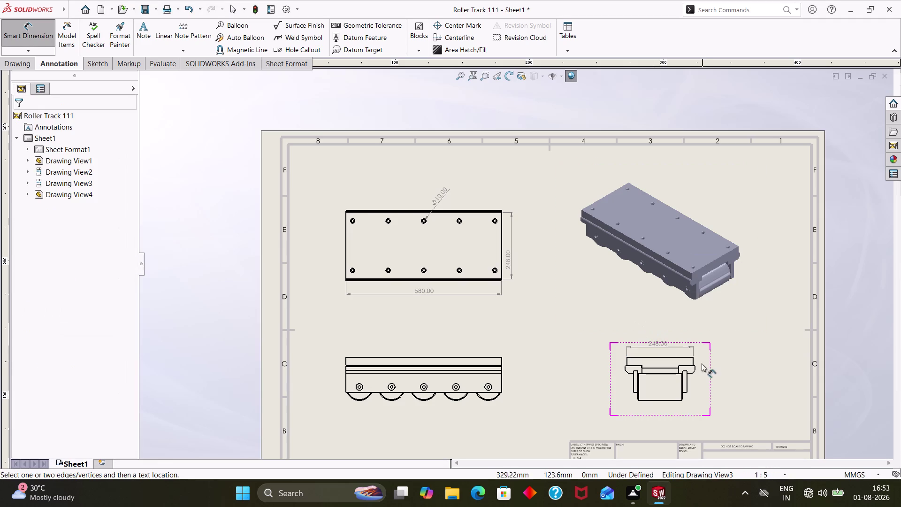
click(693, 361)
click(714, 362)
click(718, 373)
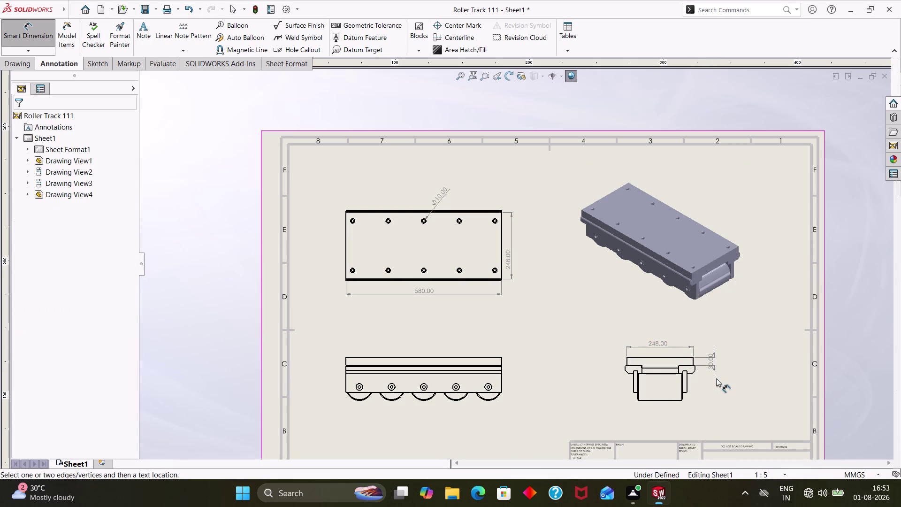
scroll(down, 3)
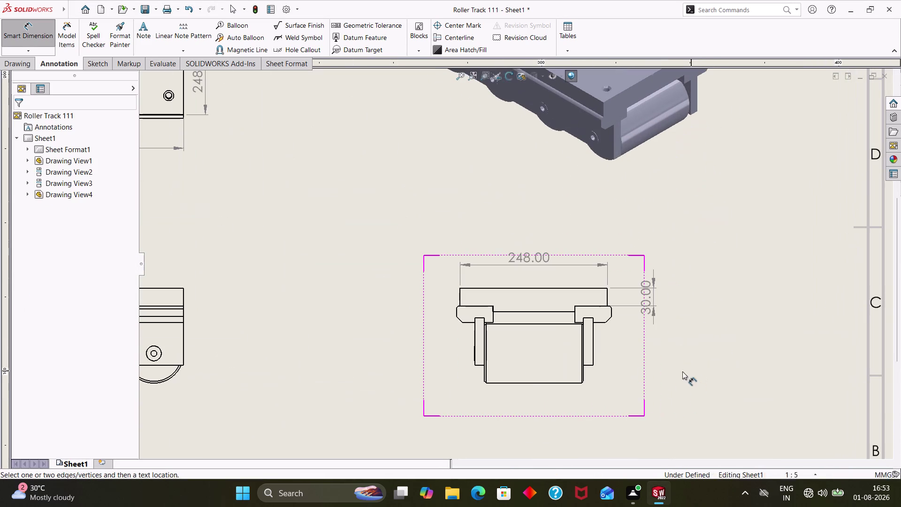
Add the 13, 21 and 55 detail dimensions to the side view.
click(456, 312)
click(430, 308)
click(437, 328)
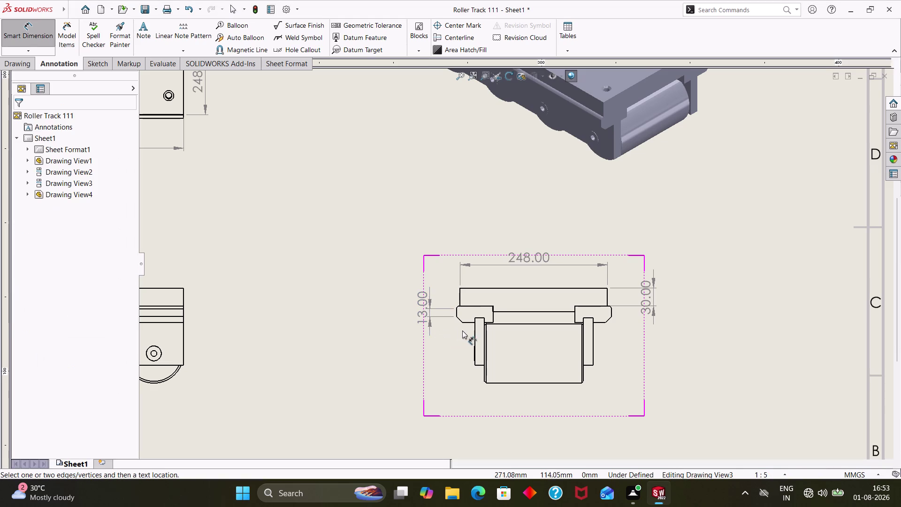
click(458, 317)
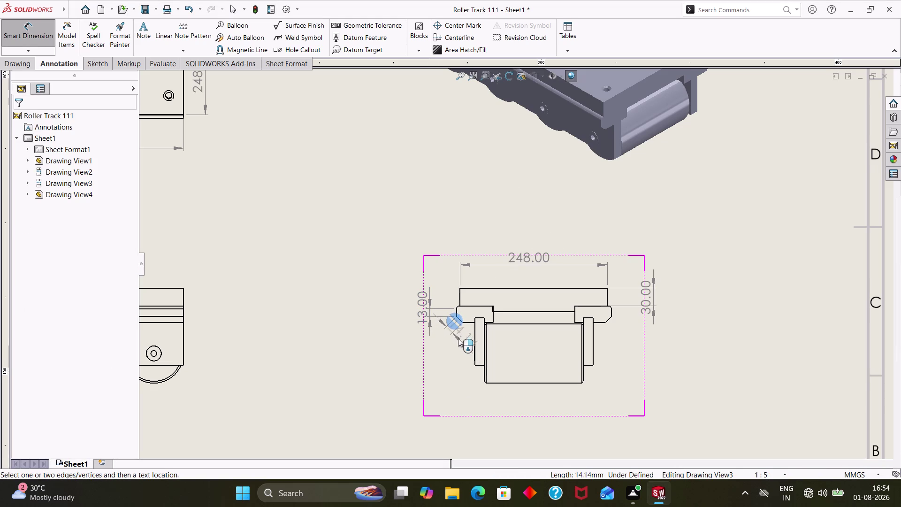
key(Escape)
click(467, 321)
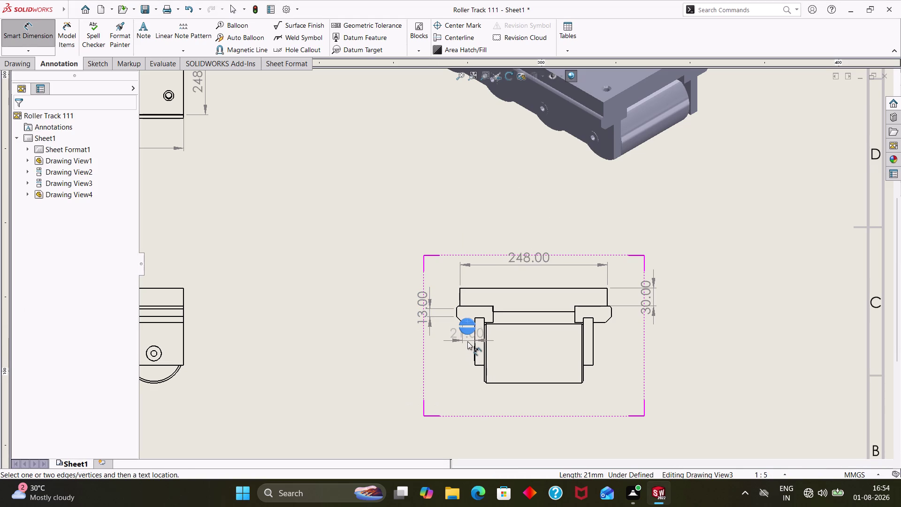
click(438, 342)
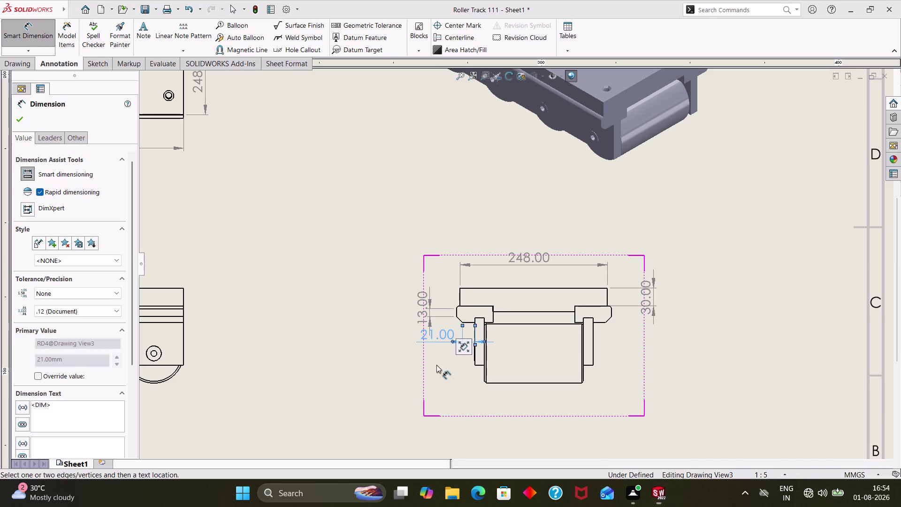
click(436, 365)
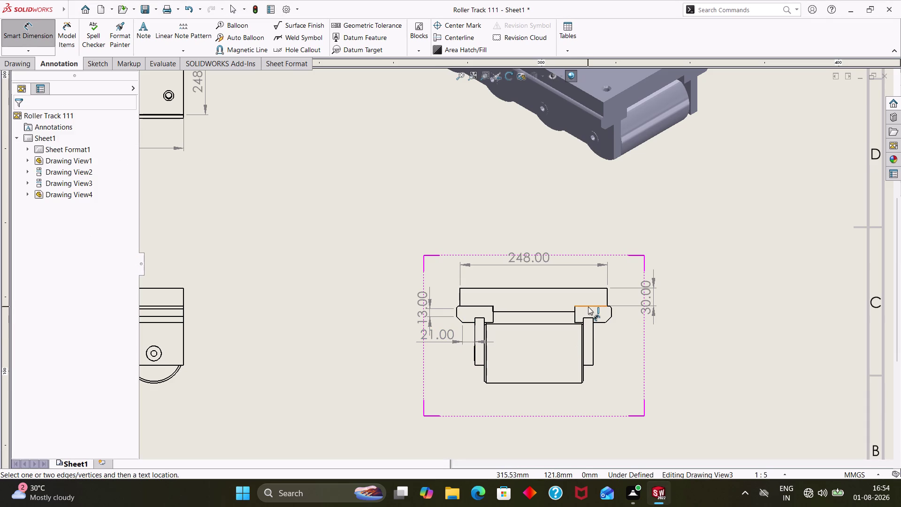
click(592, 305)
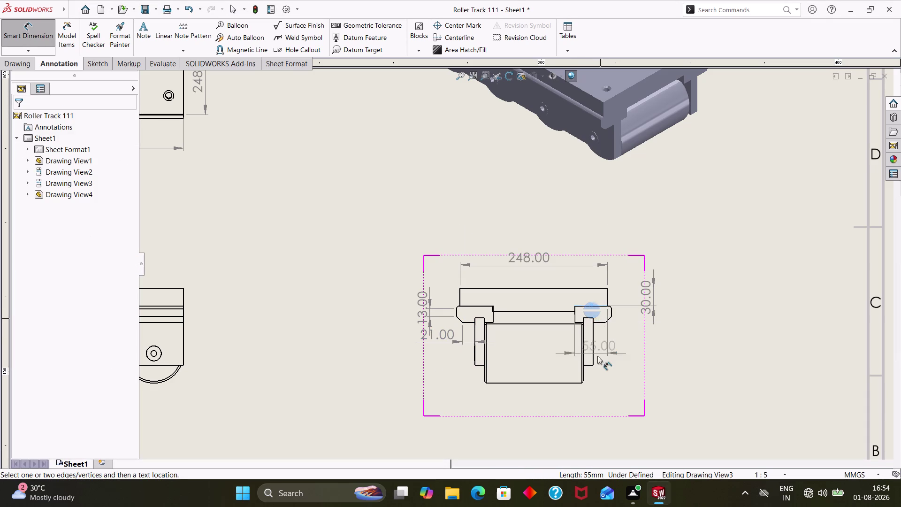
click(601, 403)
click(608, 426)
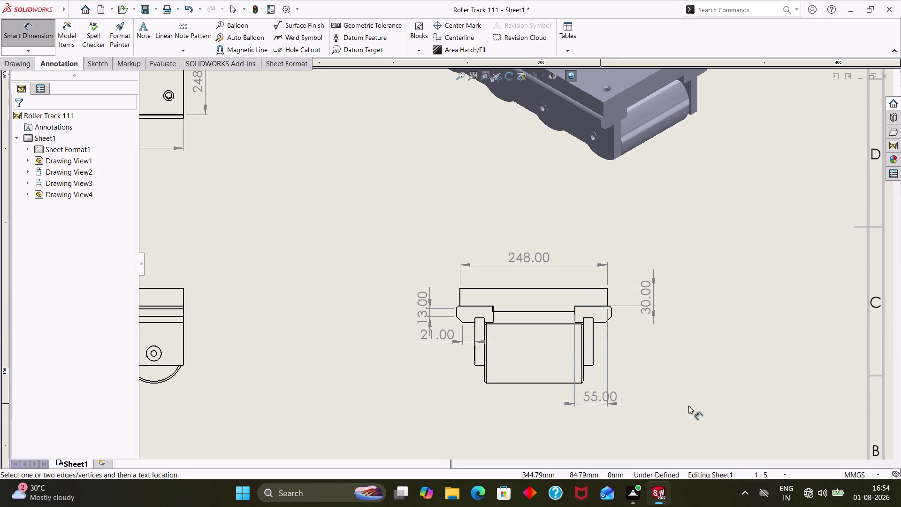
scroll(up, 3)
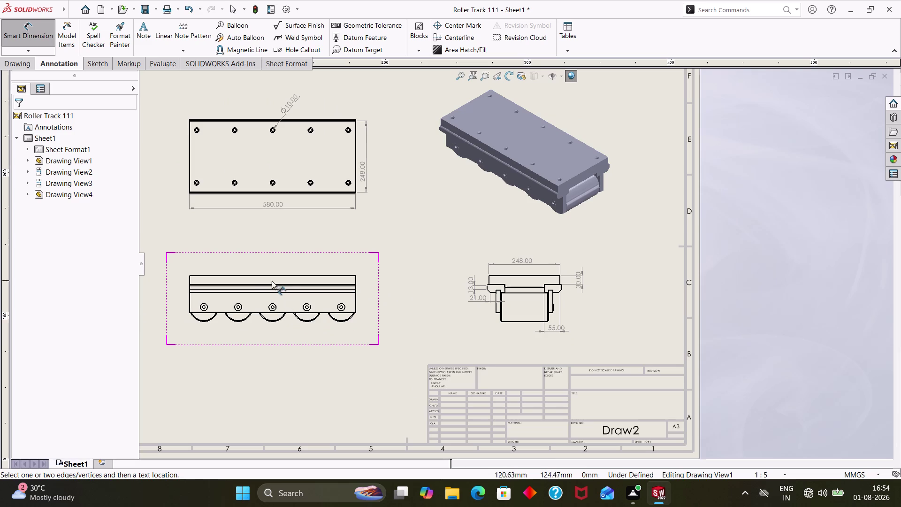
Place the 580 length above the front view and 130 height at its right.
click(257, 275)
click(261, 263)
click(284, 270)
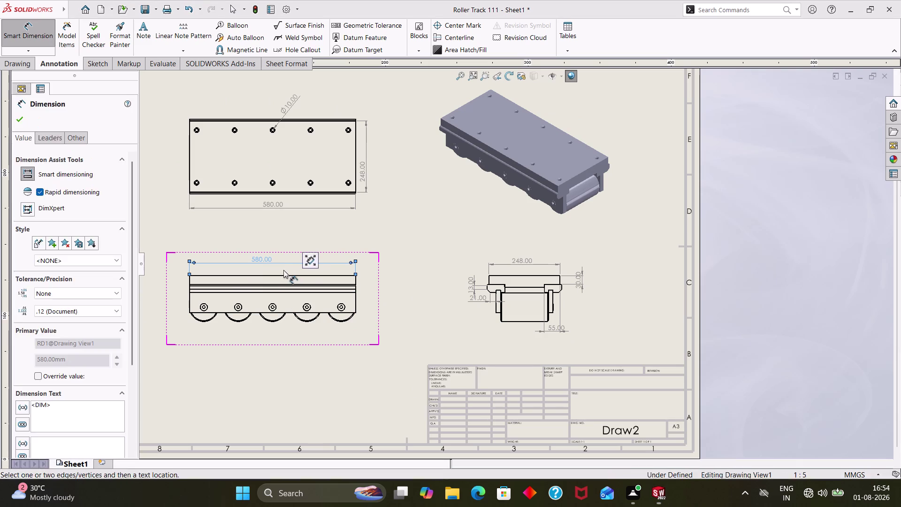
click(355, 275)
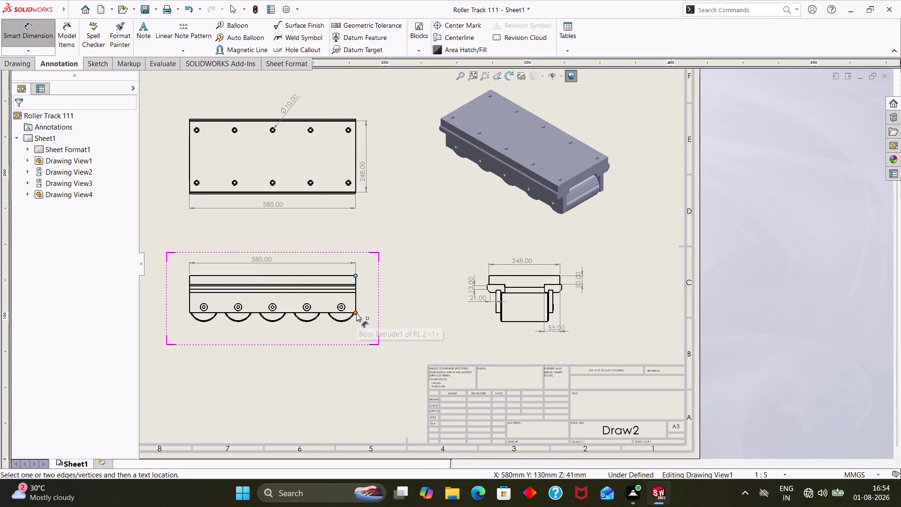
click(356, 314)
click(370, 297)
click(387, 305)
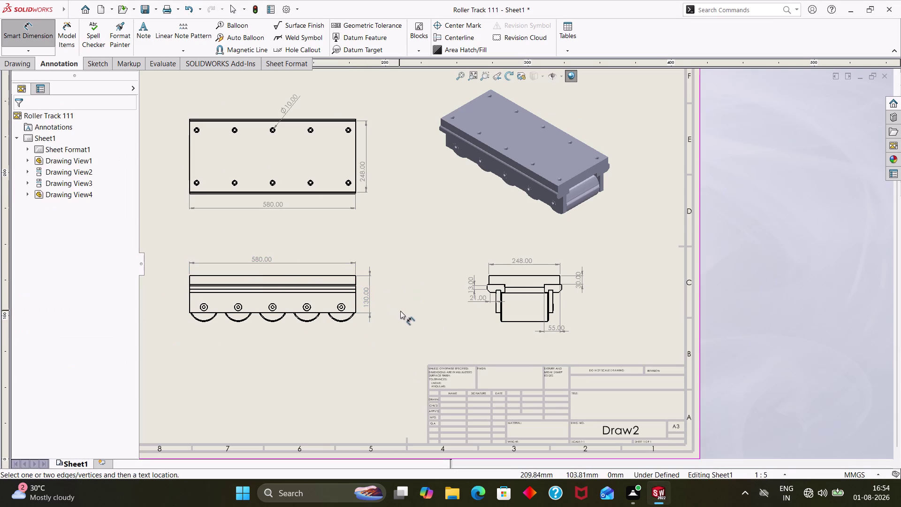
scroll(up, 3)
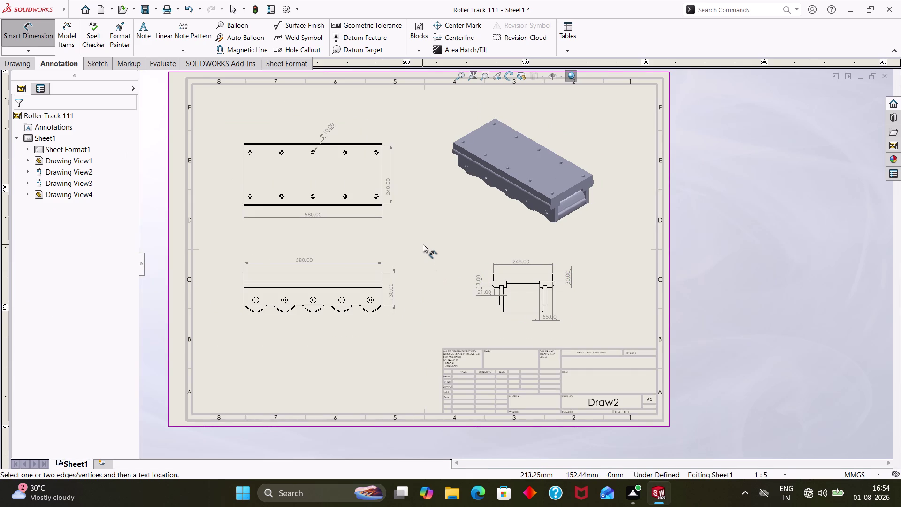
key(ctrl+p)
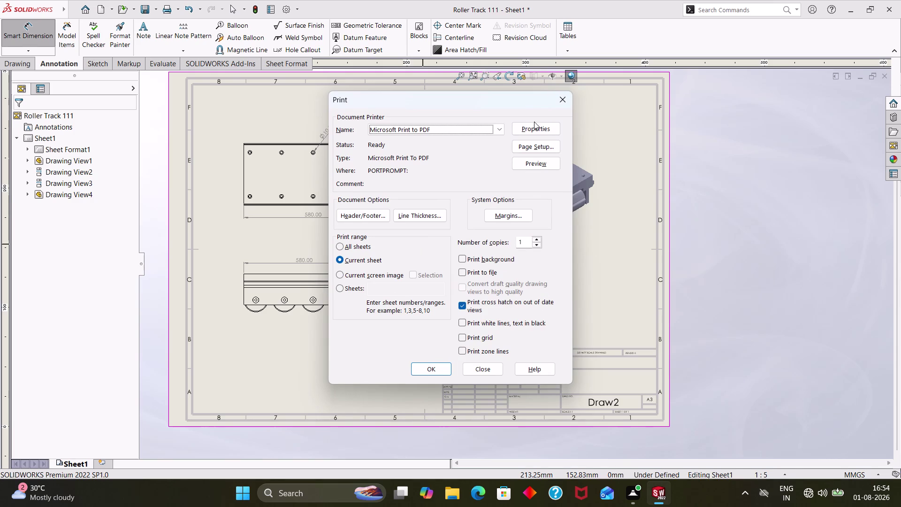
In Page Setup, set the drawing to scale to fit on A3 paper.
click(541, 144)
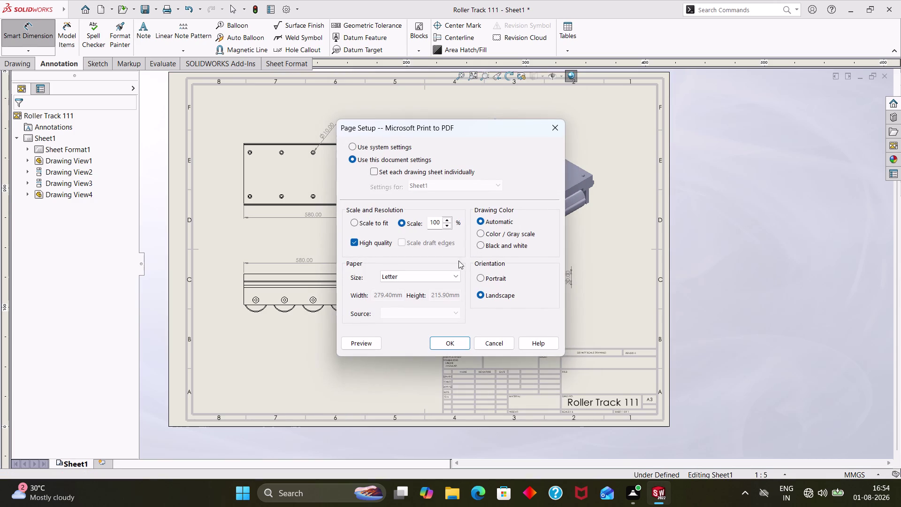
click(356, 224)
click(421, 279)
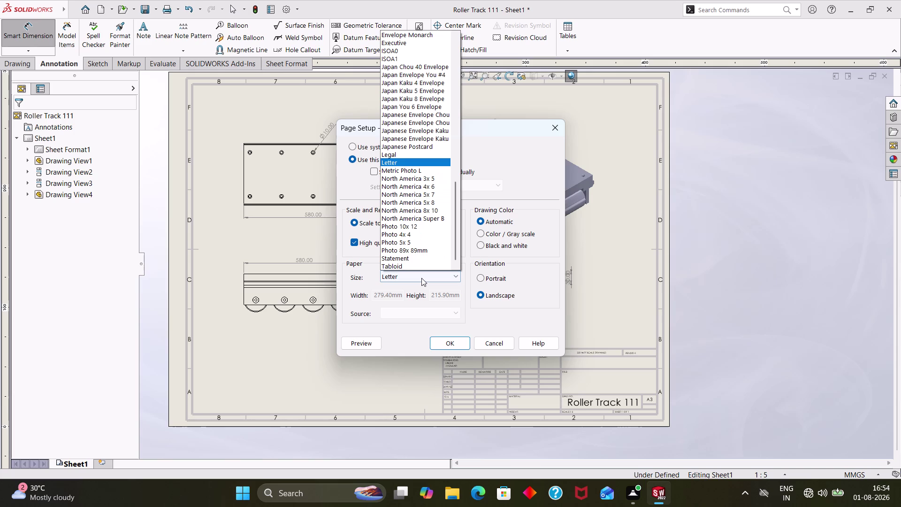
scroll(down, 3)
scroll(up, 3)
scroll(up, 3)
scroll(up, 3)
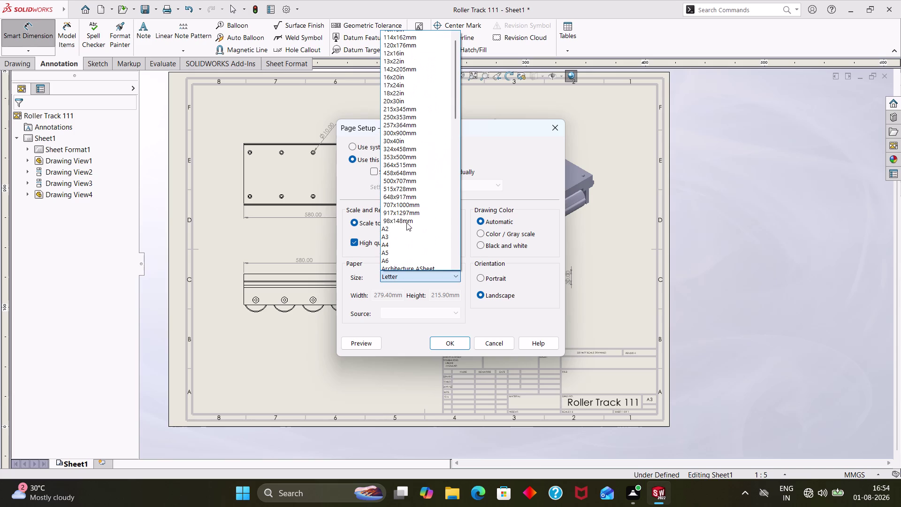
click(409, 242)
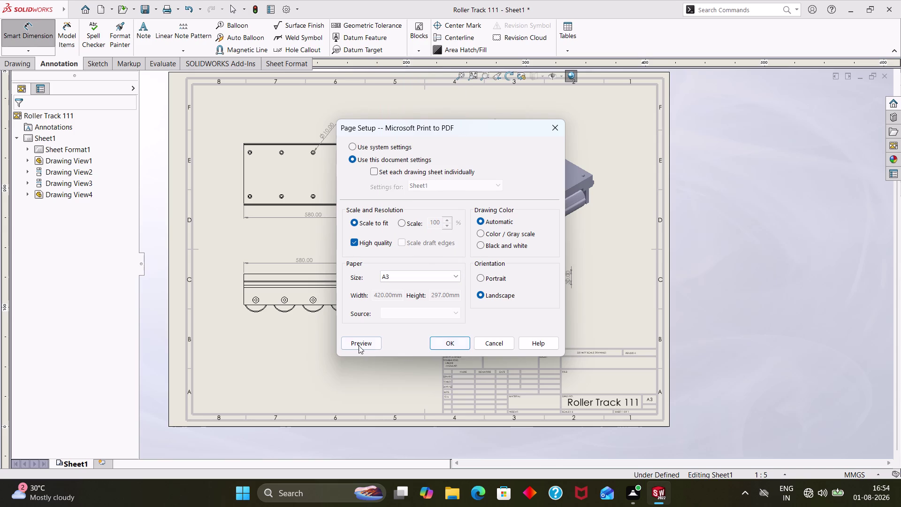
Preview the A3 landscape printout, then print it with Microsoft Print to PDF.
click(348, 340)
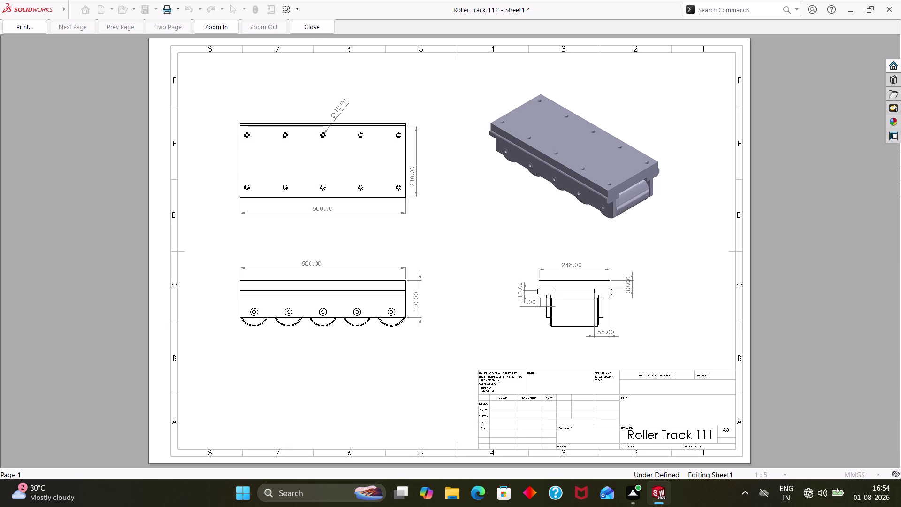
click(36, 27)
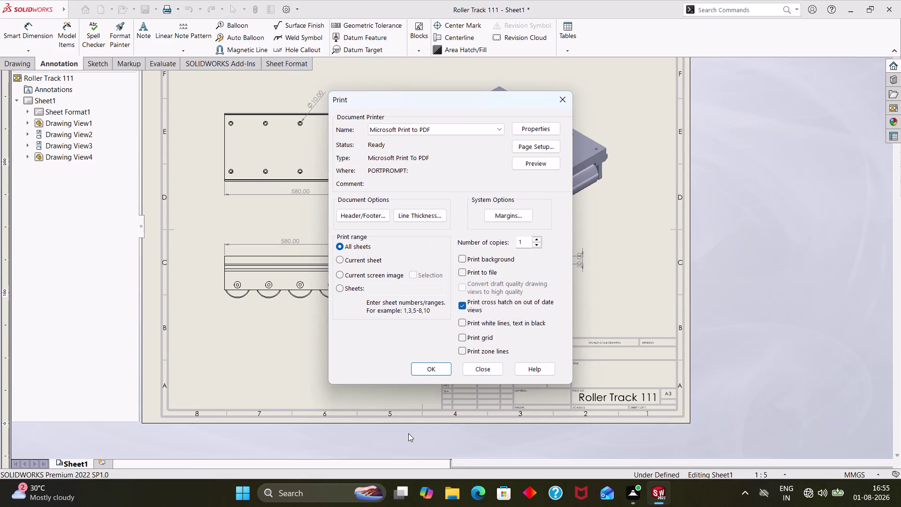
click(436, 369)
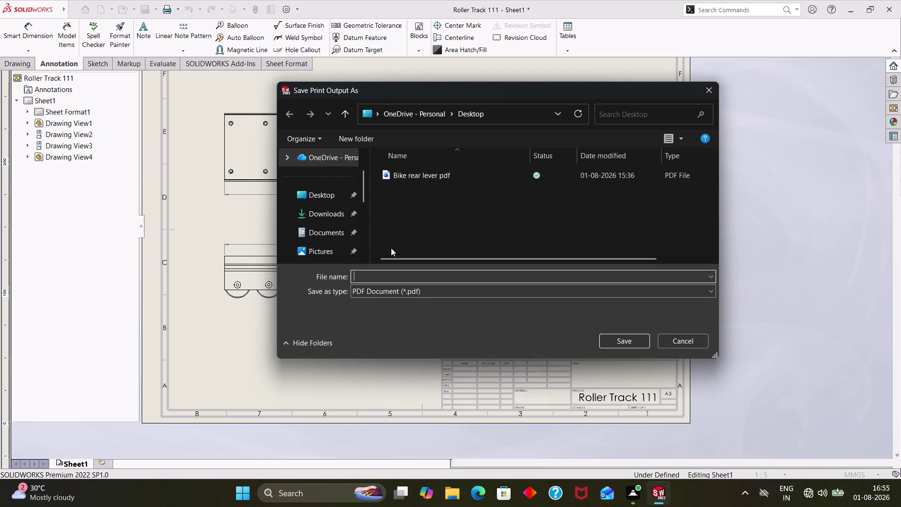
Name the print output 'Roller Track 111 pdf' in the Desktop folder and save.
click(320, 194)
click(434, 281)
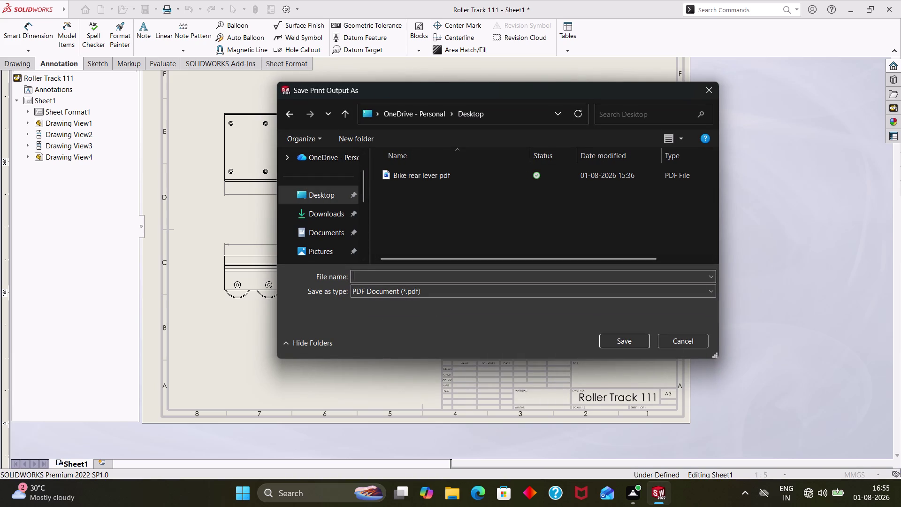
key(r)
text(oller)
key(space)
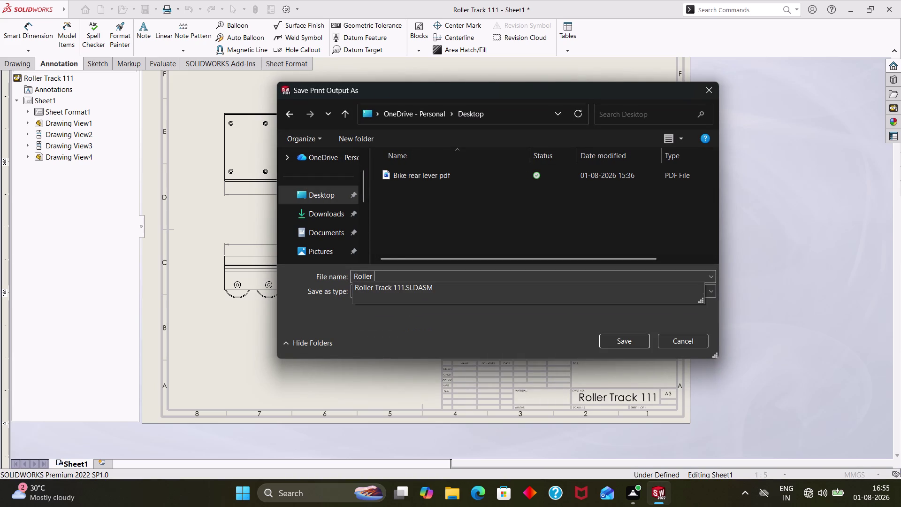
key(t)
text(rack)
key(space)
text(111)
key(space)
text(pd)
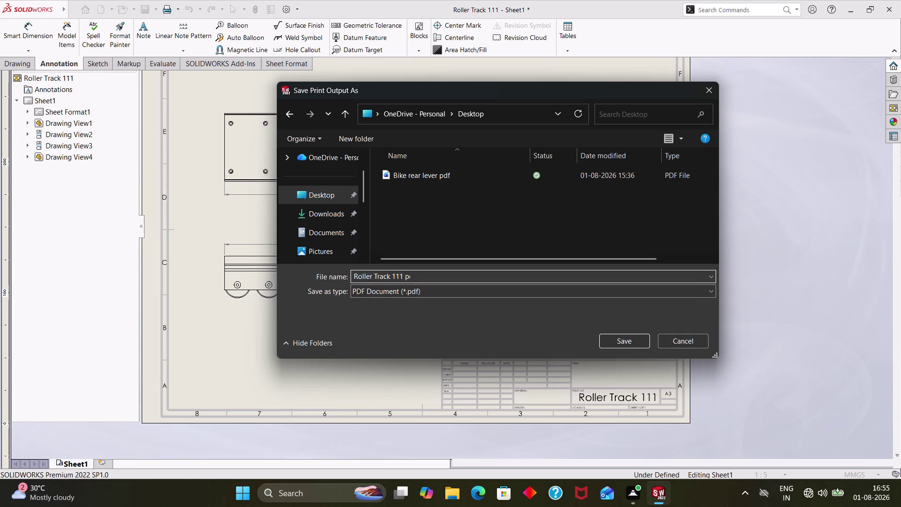
text(f)
click(627, 346)
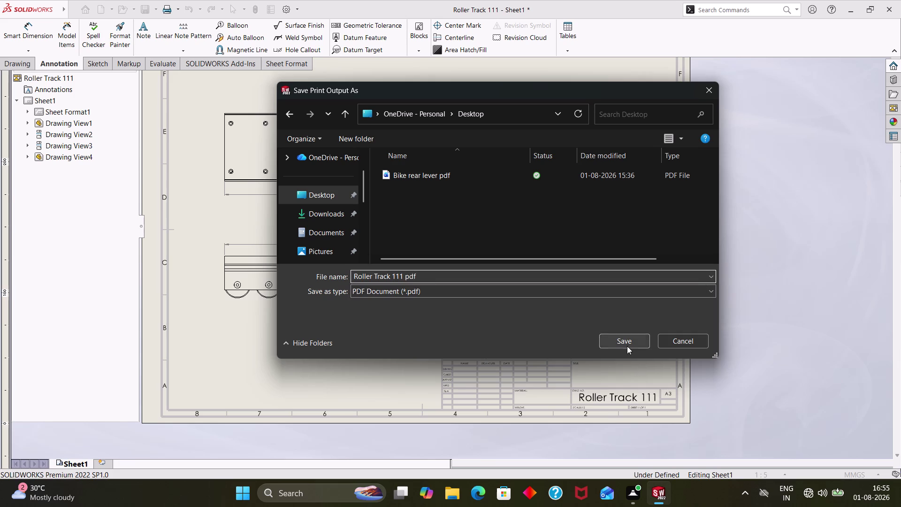